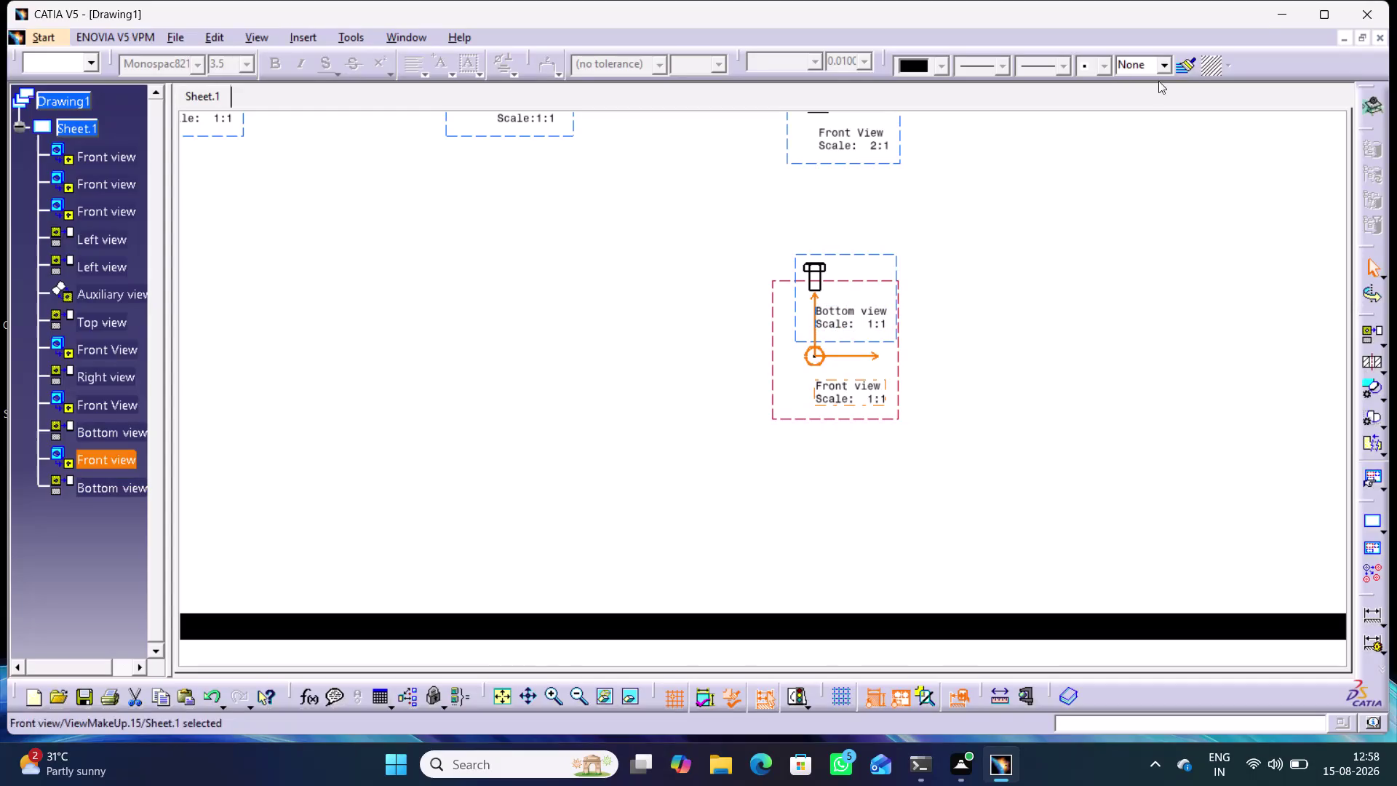
Drag the new front view left into the blank area below the existing views.
drag(882, 253, 879, 199)
click(962, 279)
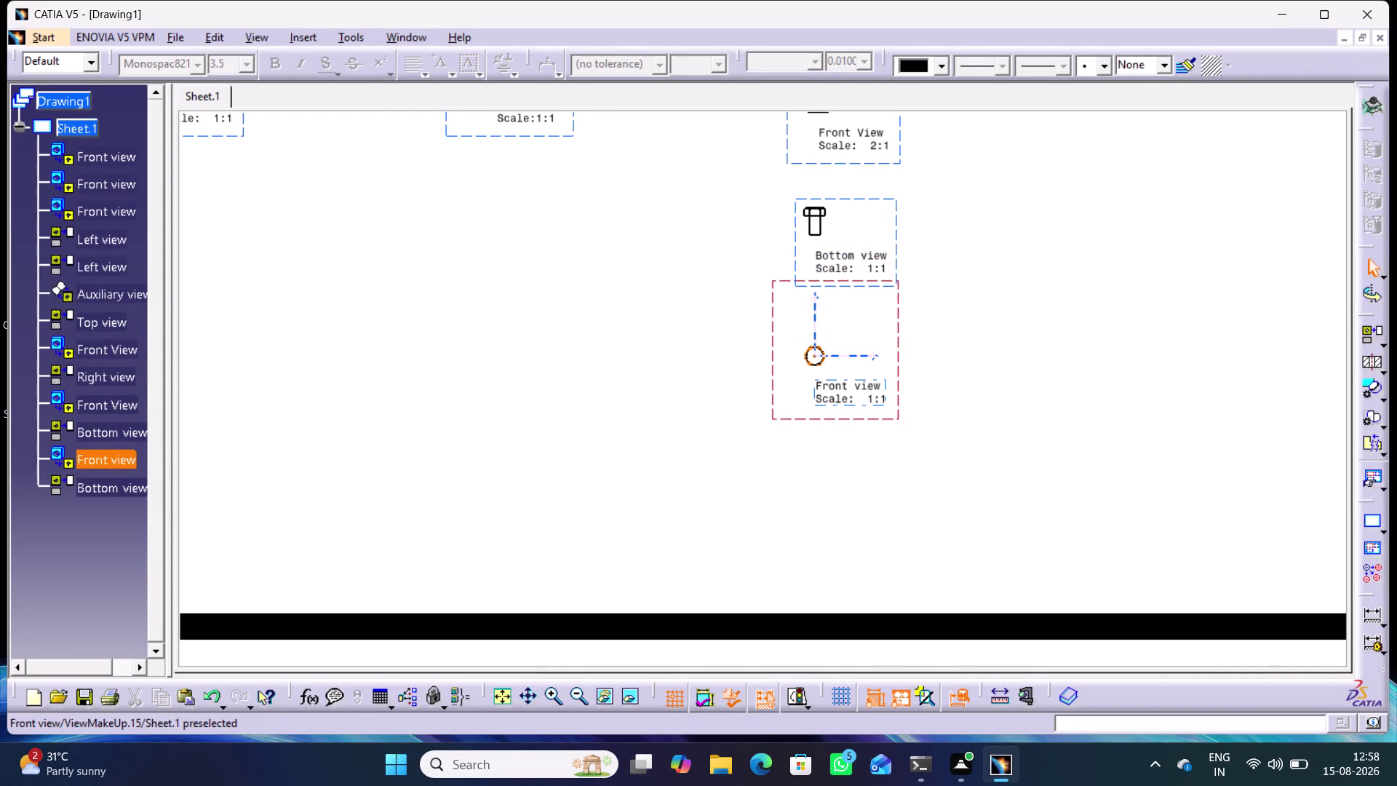
drag(881, 418, 632, 416)
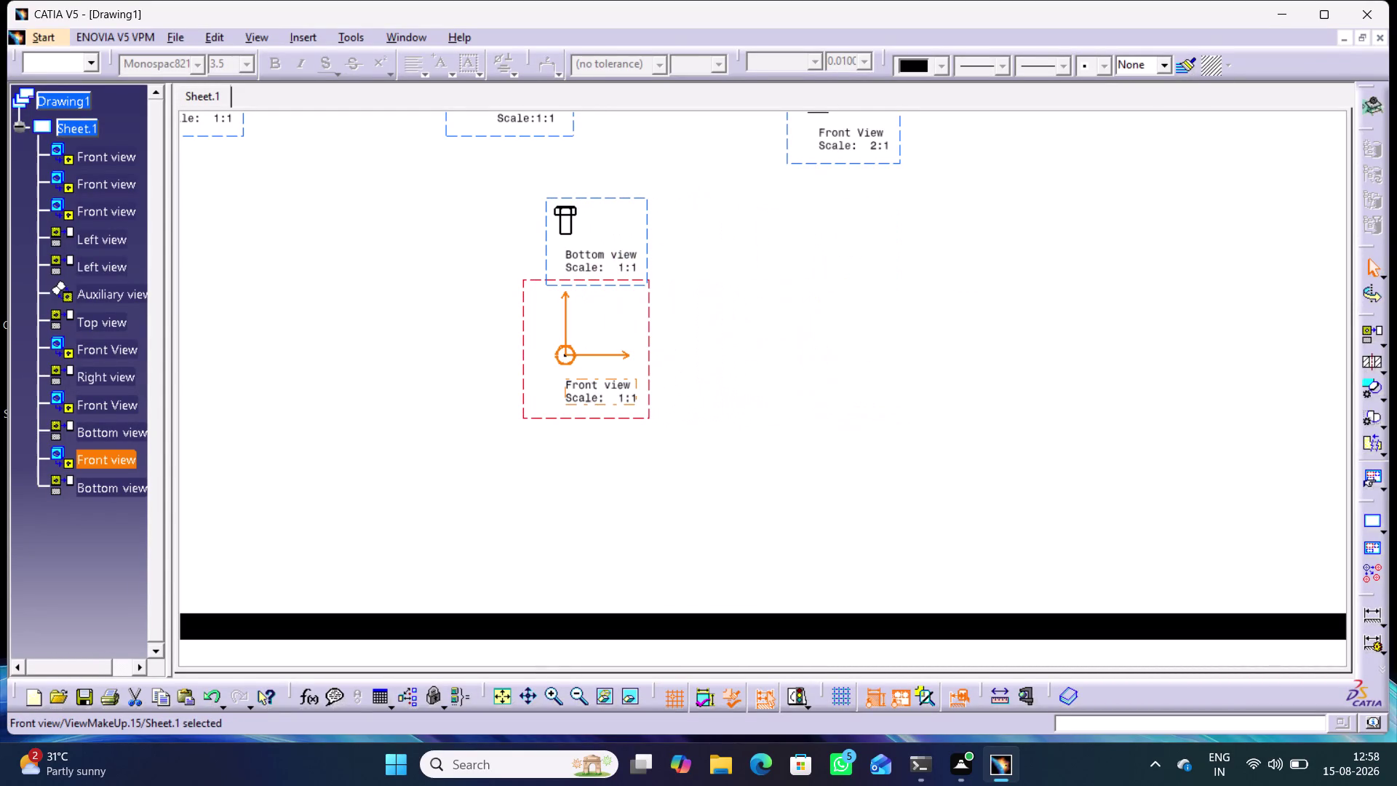
middle_drag(754, 295, 819, 157)
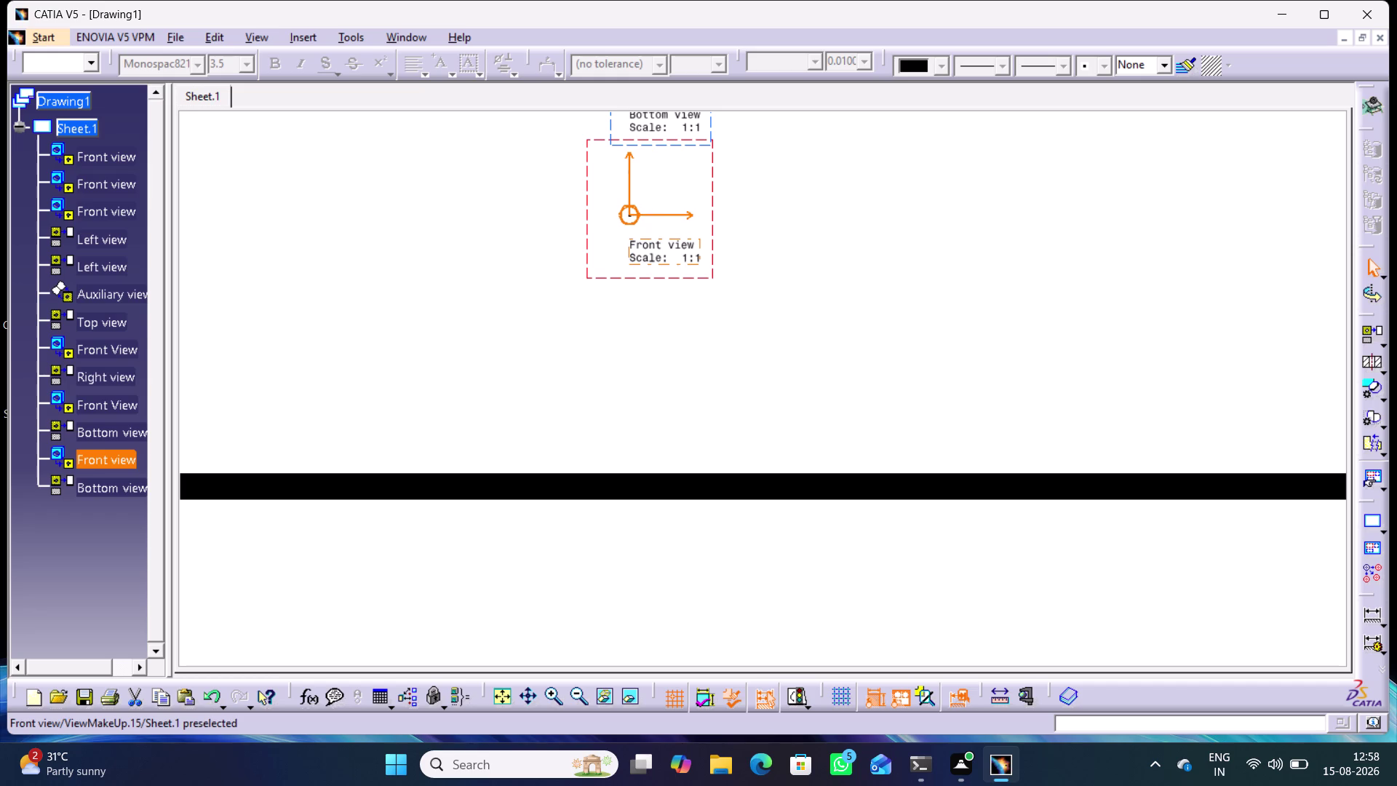
drag(682, 280, 435, 360)
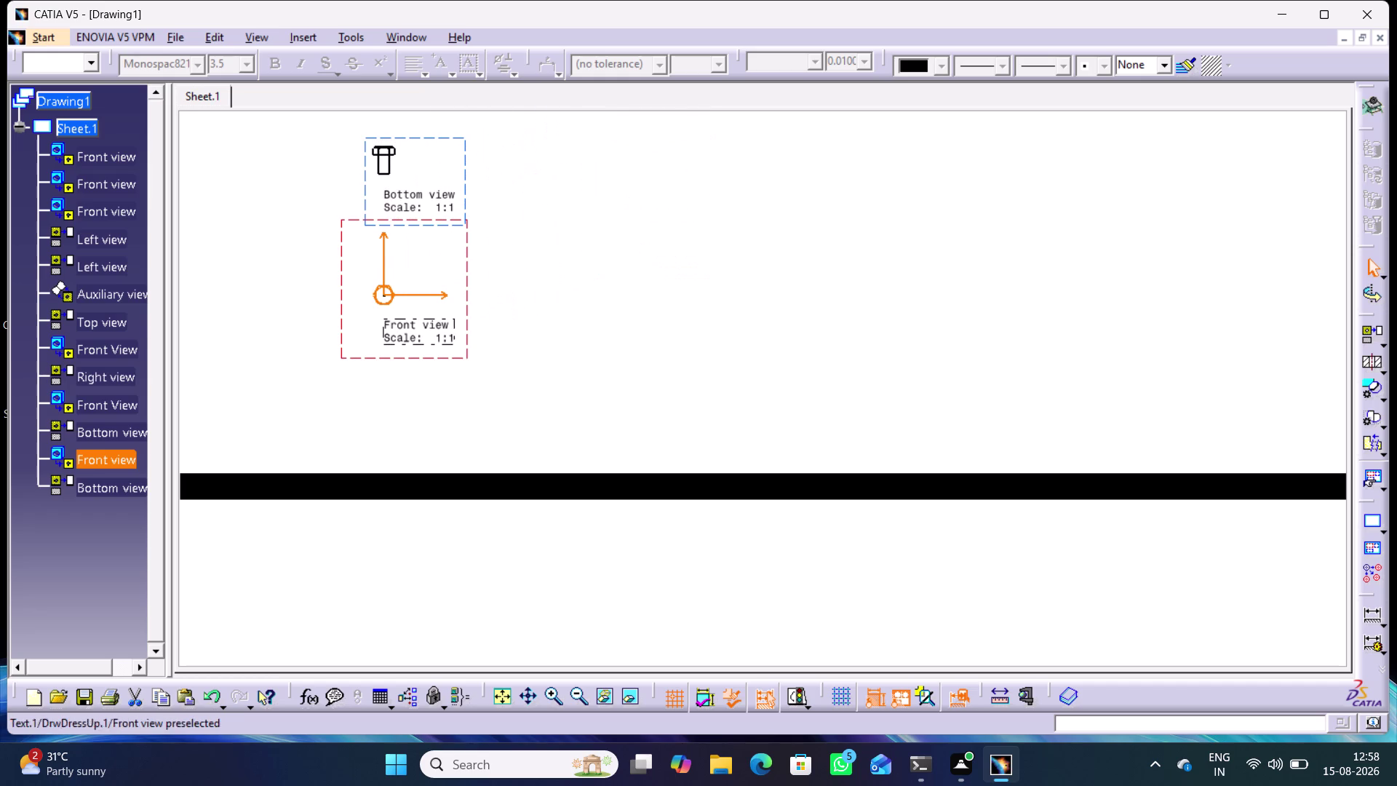
Position the linked bottom view above the new front view.
drag(461, 140, 461, 124)
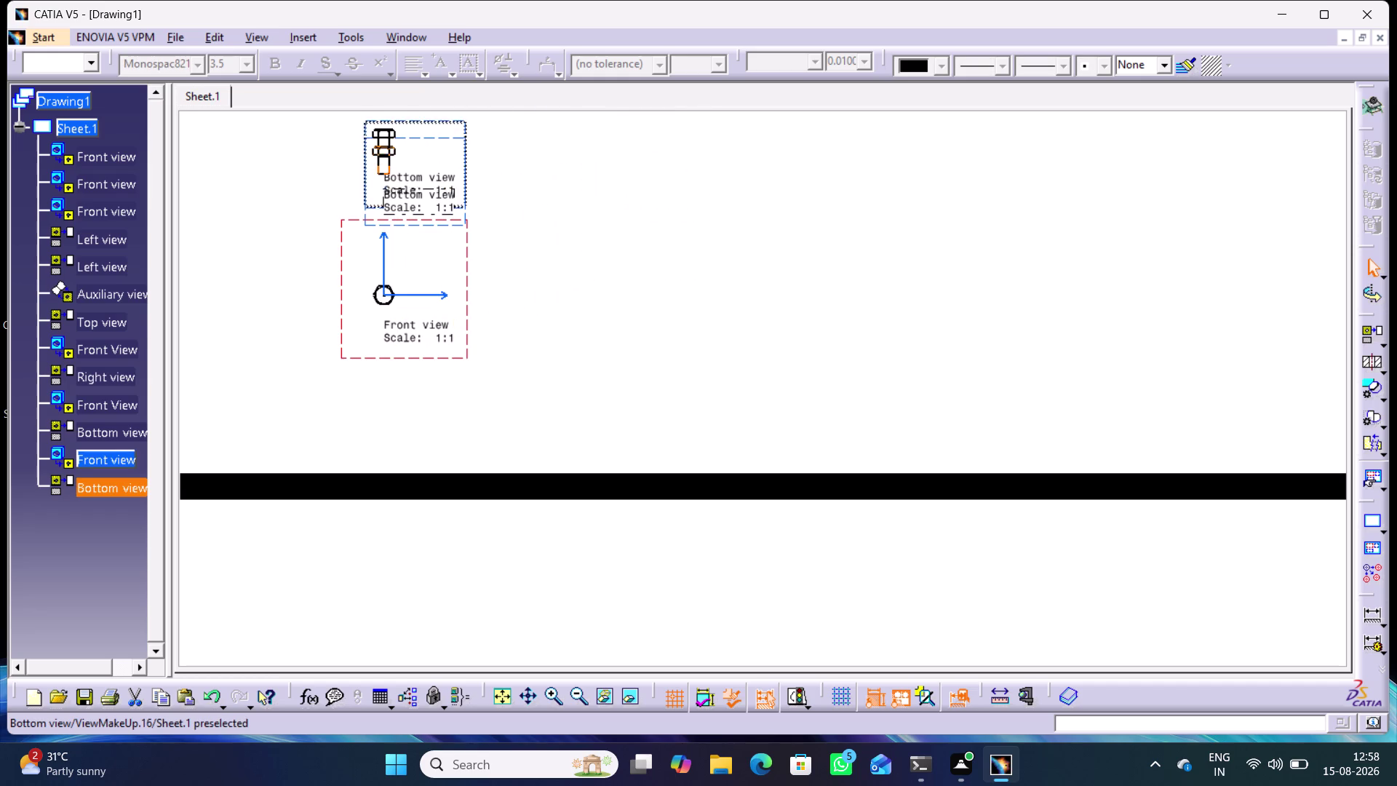
drag(461, 124, 467, 110)
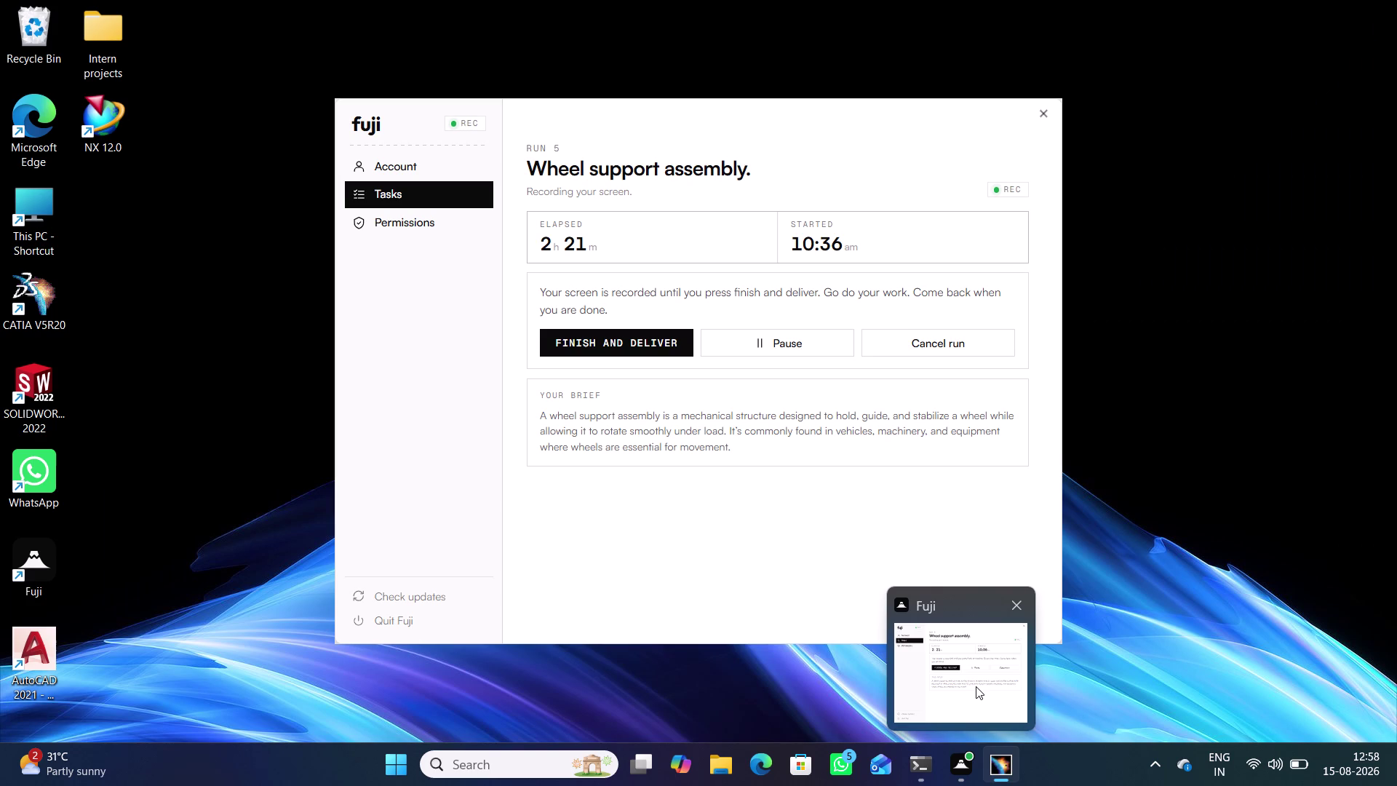
middle_drag(502, 302, 503, 354)
middle_drag(513, 335, 523, 375)
right_click(513, 335)
click(573, 325)
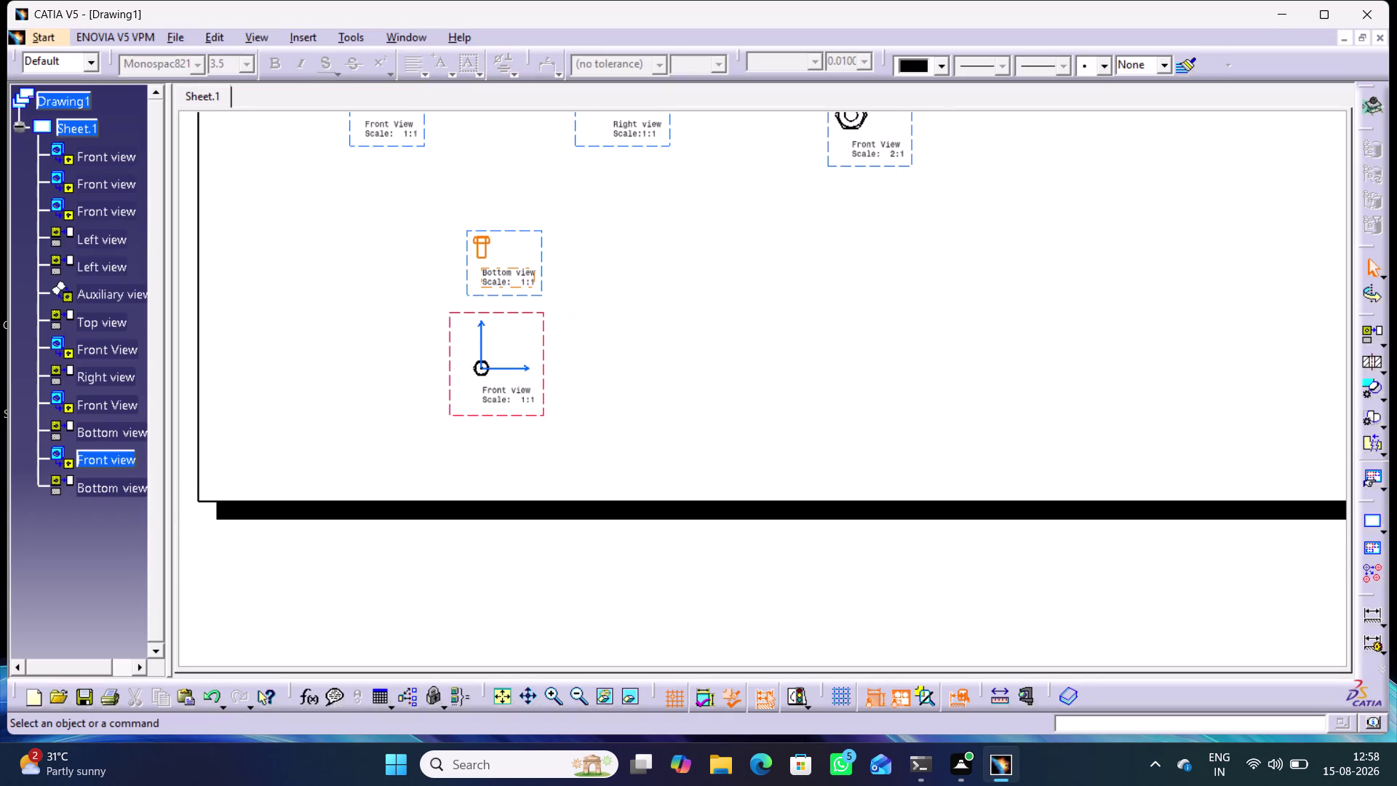
Align the new front and bottom view pair under the first front view.
middle_drag(683, 273, 537, 363)
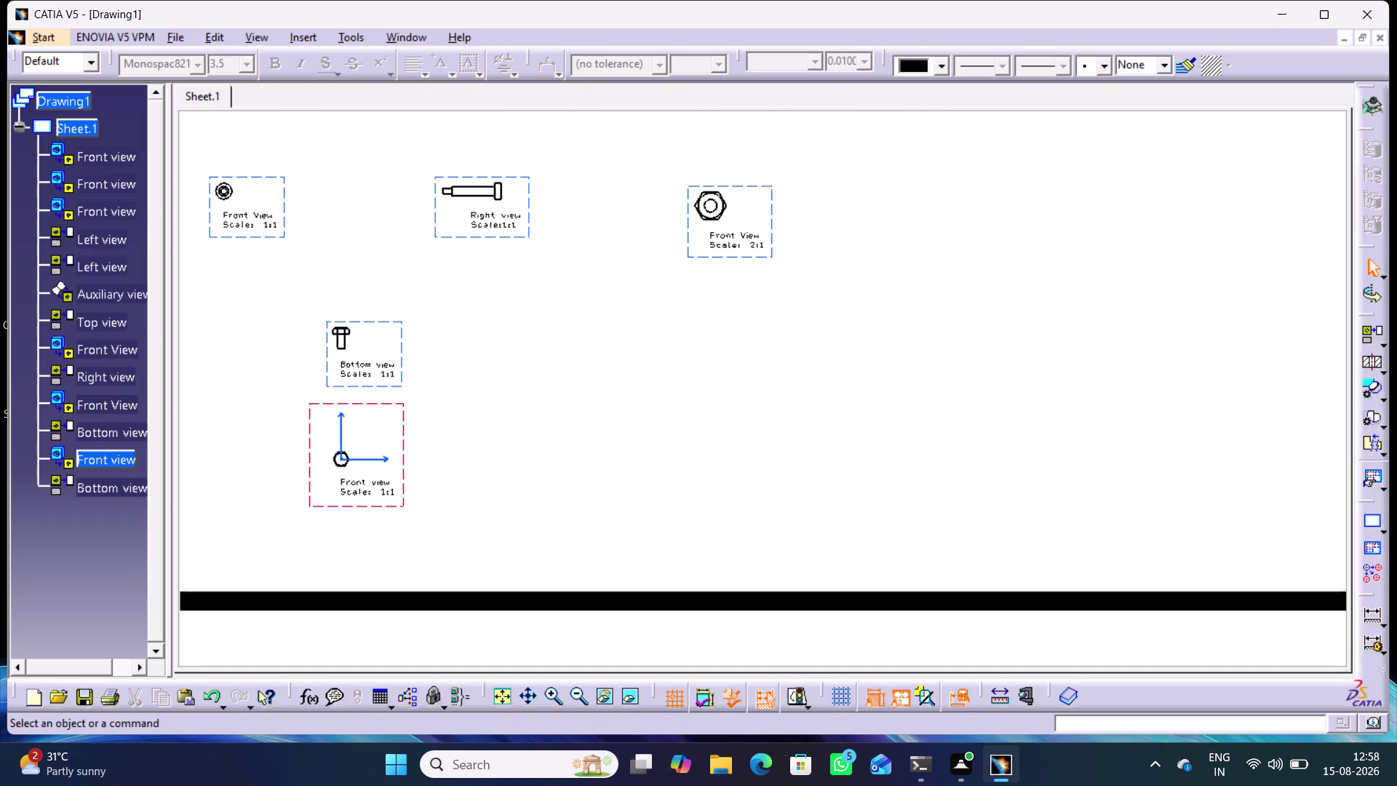
middle_drag(537, 363, 541, 364)
right_click(541, 364)
middle_drag(534, 380, 788, 352)
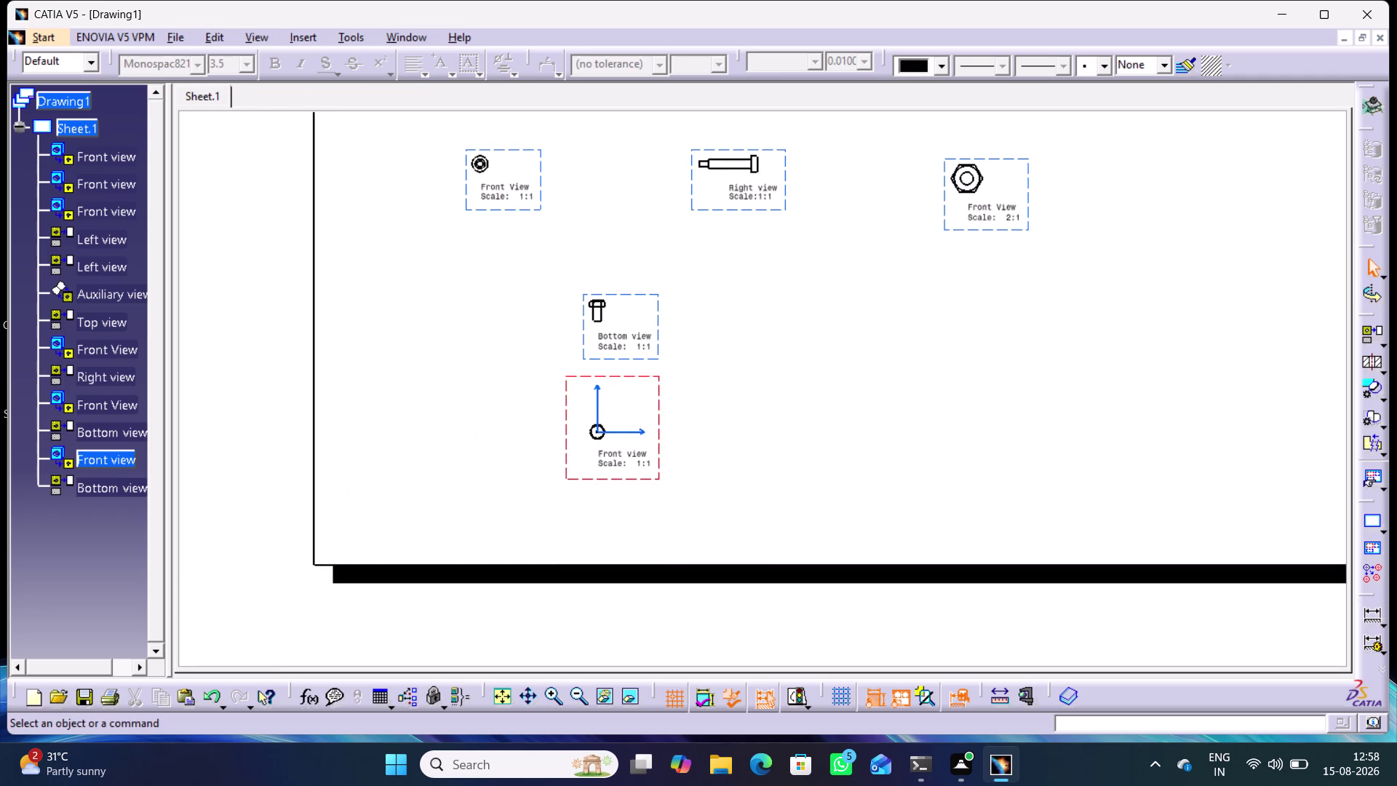
drag(662, 381, 546, 385)
click(855, 342)
Zoom out and center the whole drawing sheet to review the layout.
middle_drag(854, 341, 855, 349)
right_click(855, 340)
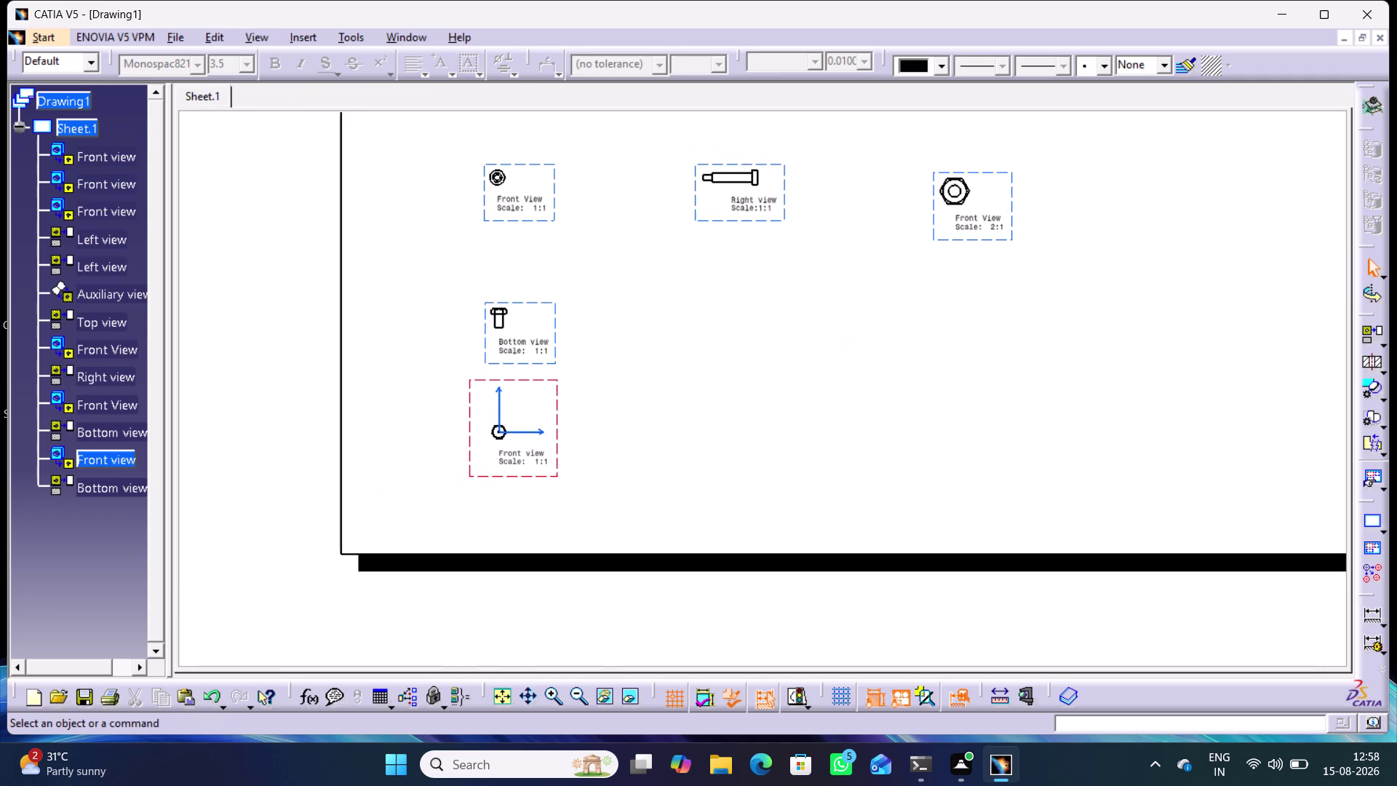
middle_drag(851, 345, 849, 331)
middle_drag(864, 301, 633, 460)
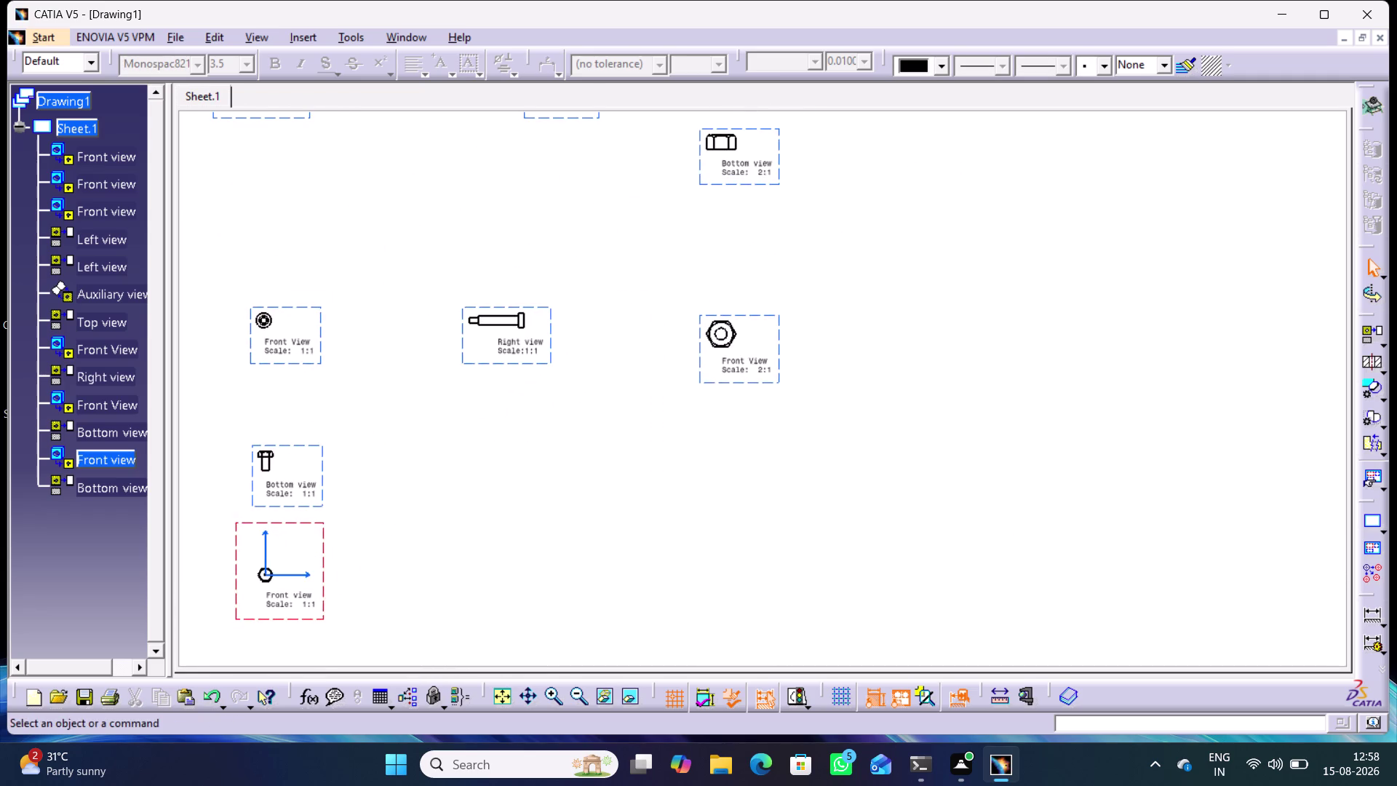
middle_drag(1019, 302, 978, 383)
right_click(980, 391)
middle_drag(879, 366, 938, 459)
right_click(878, 367)
middle_drag(969, 436, 820, 470)
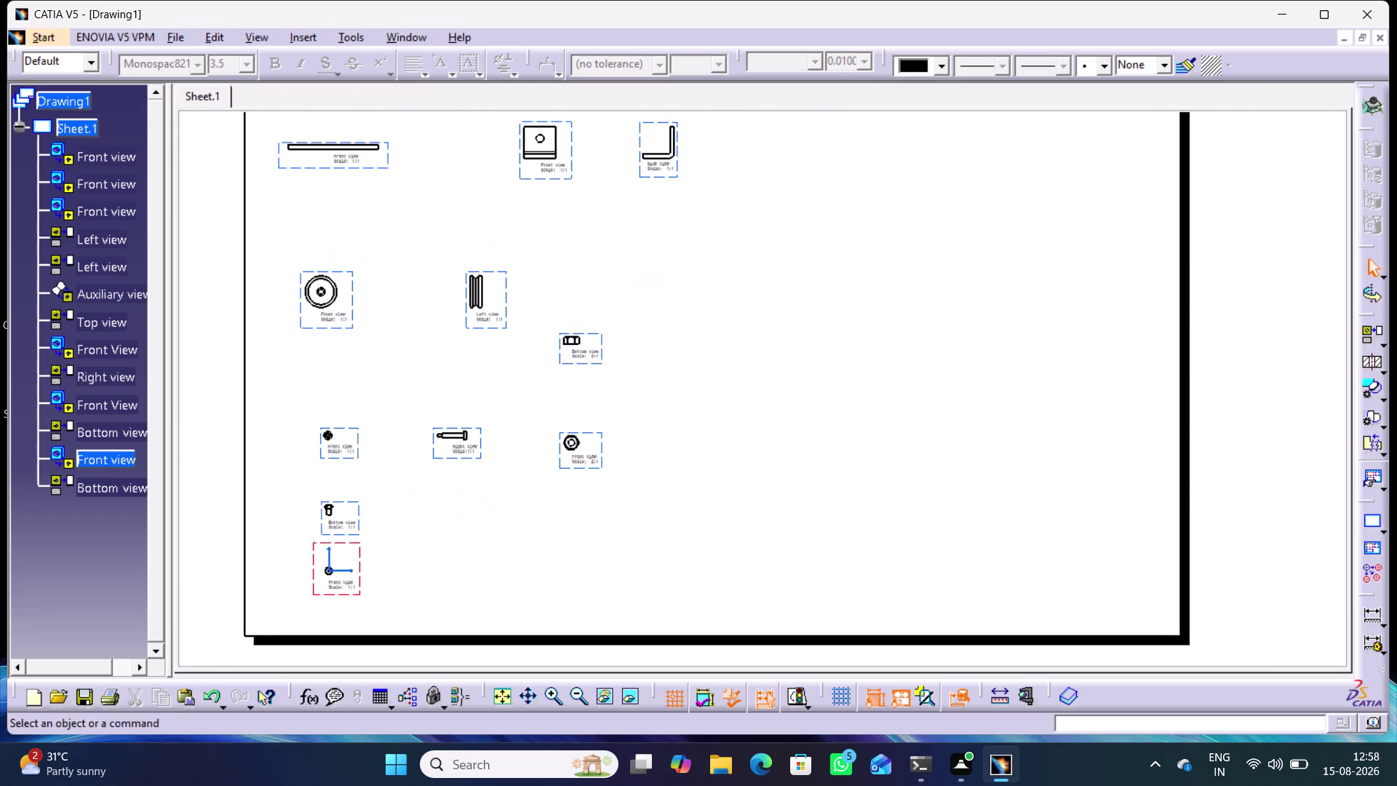
Start a new Front View and bring up the Window menu of part windows.
click(1387, 340)
click(1226, 355)
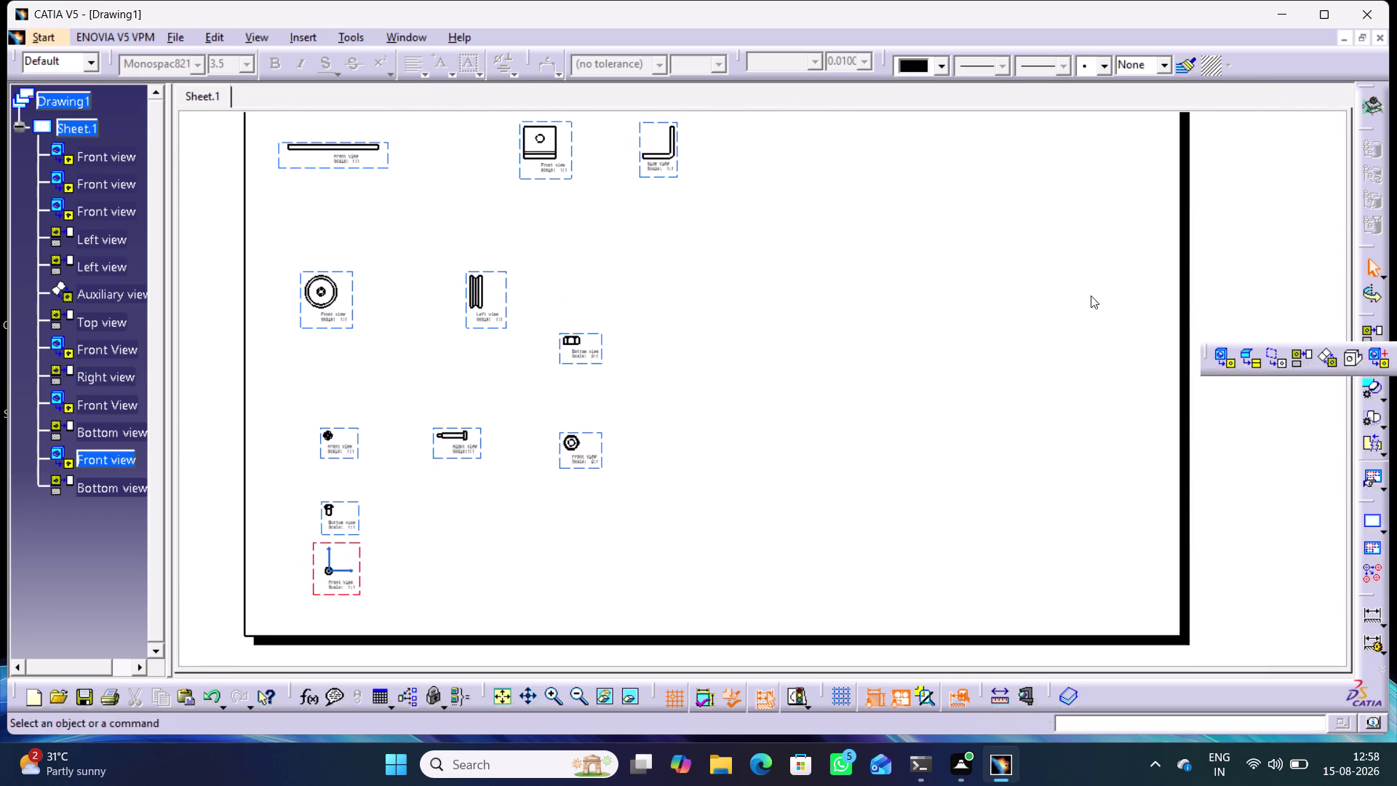
click(398, 33)
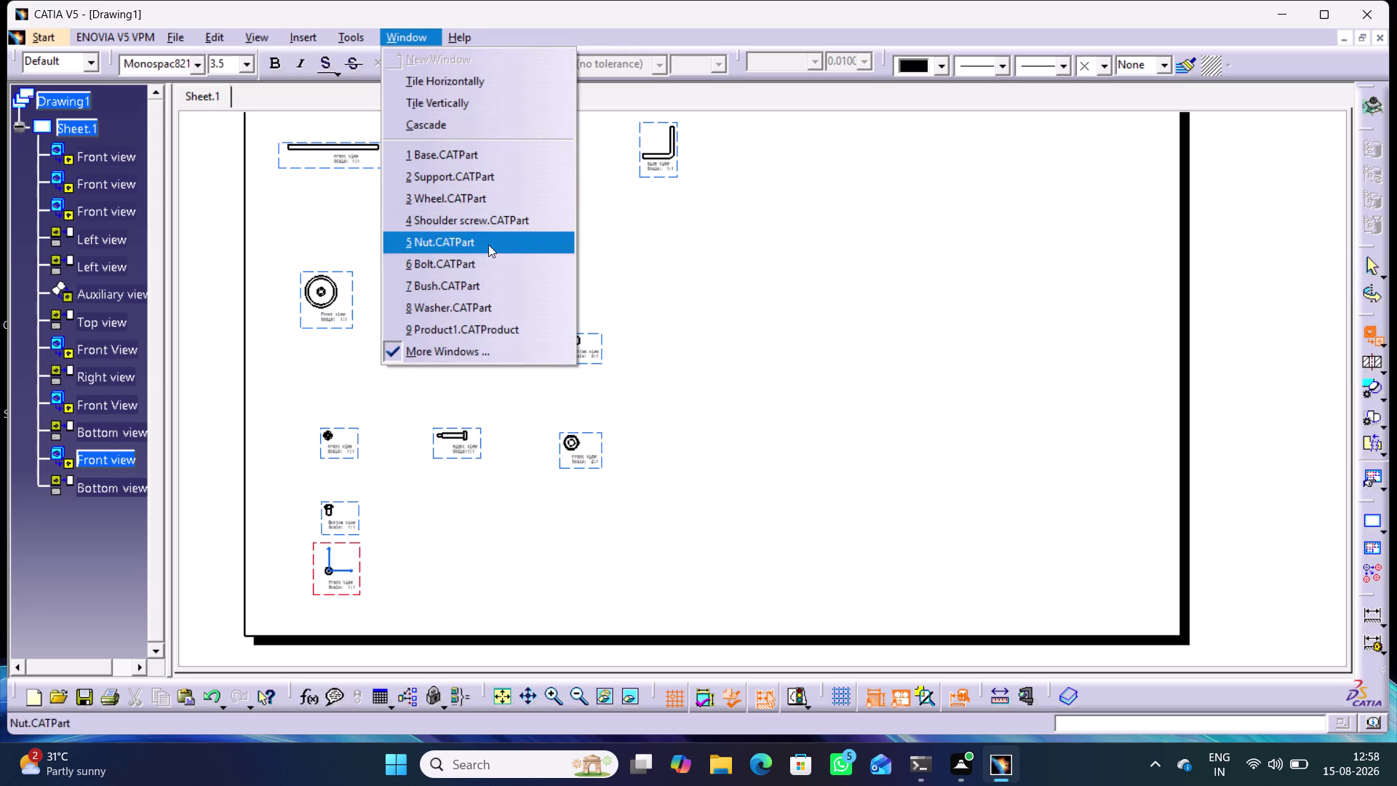
Create the Bush.CATPart front view from its face and generate it on the sheet.
click(438, 286)
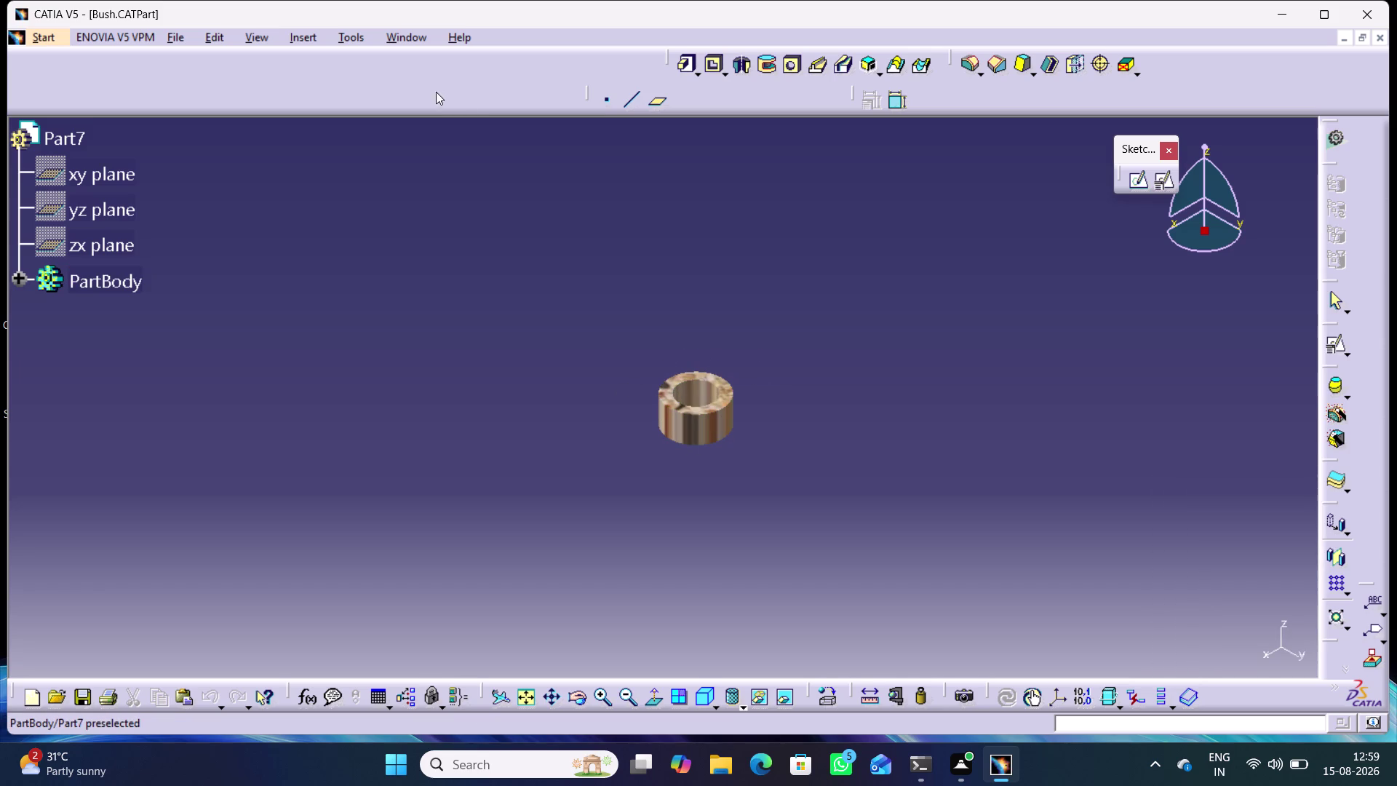
click(728, 388)
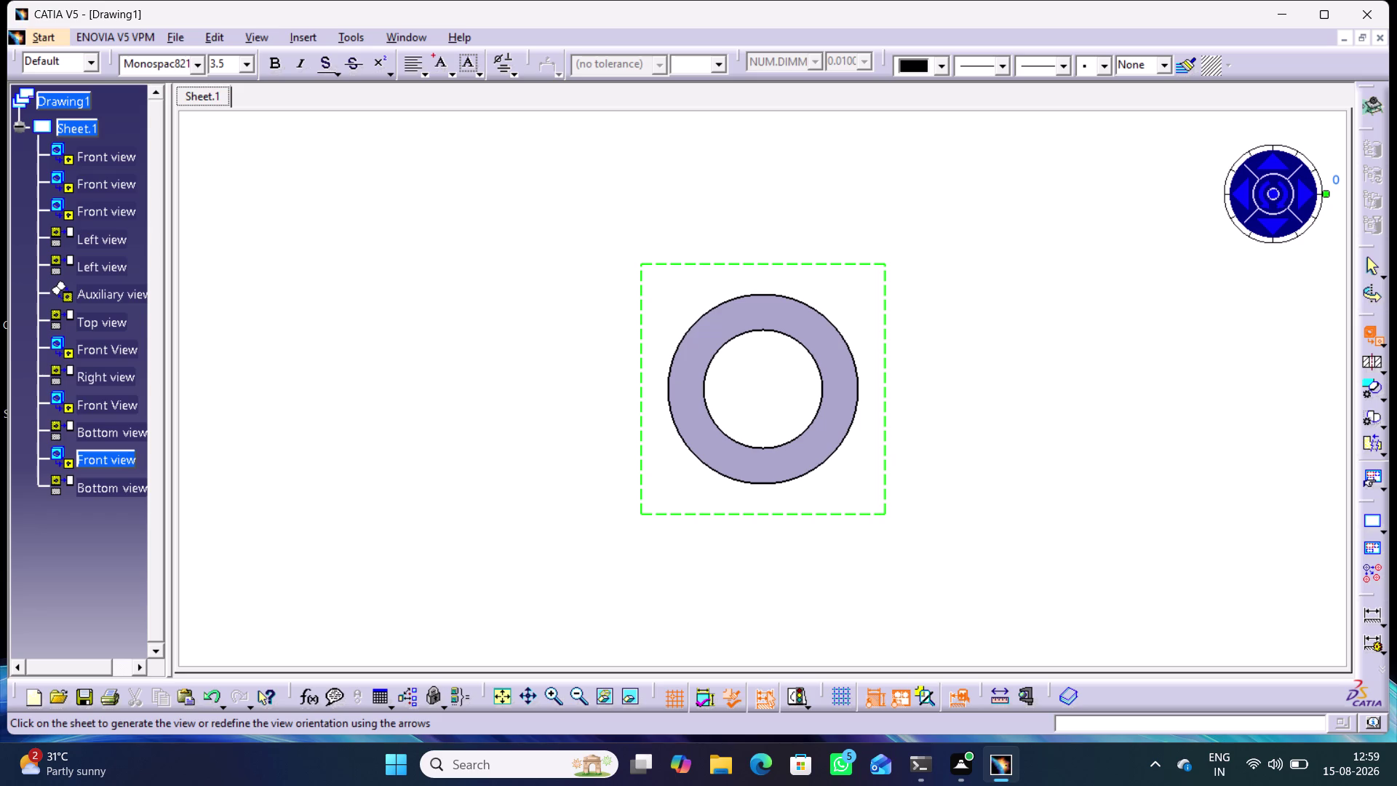
drag(1103, 403, 1102, 443)
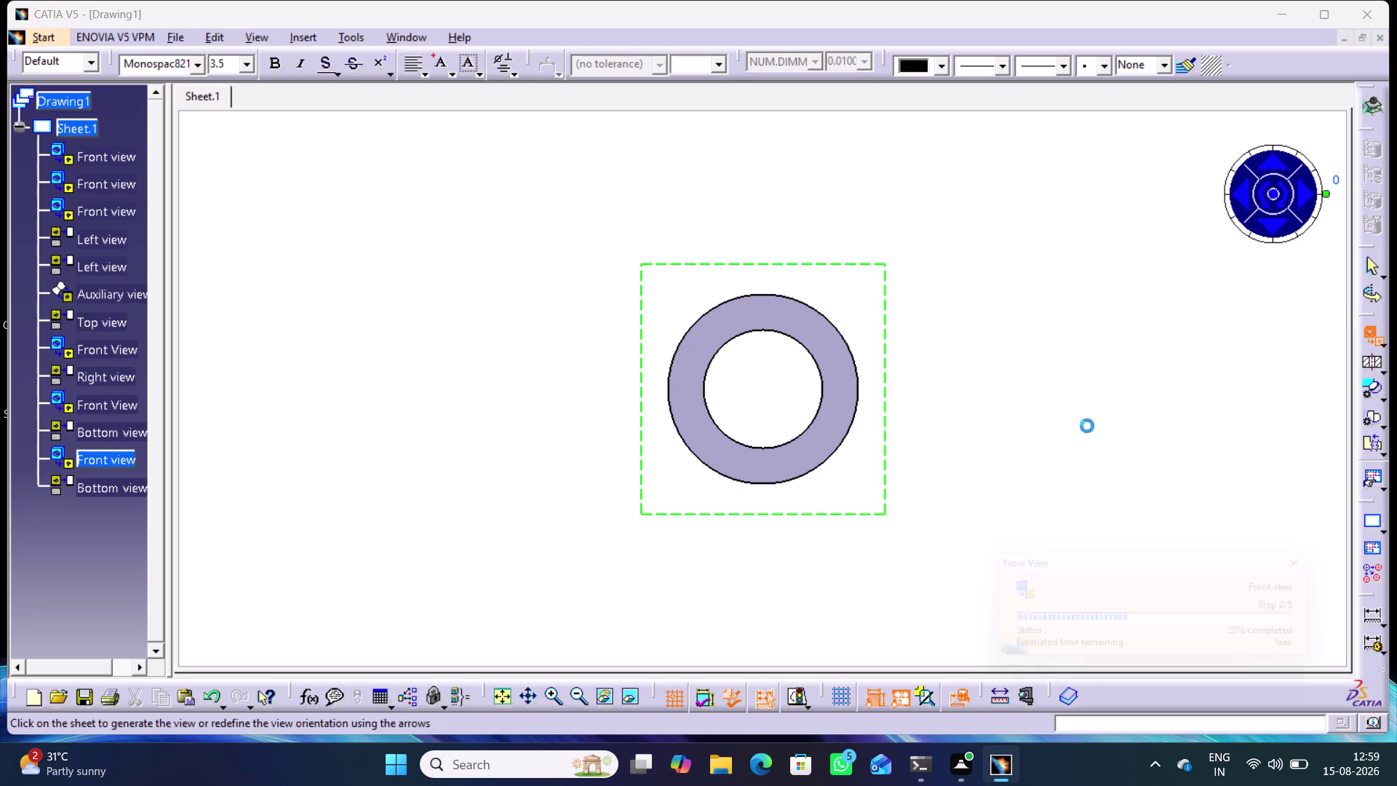
Add a projected top view of the Bush from its front view.
middle_drag(1063, 446, 1146, 593)
right_click(1062, 446)
middle_drag(1081, 454, 1129, 529)
right_click(1081, 455)
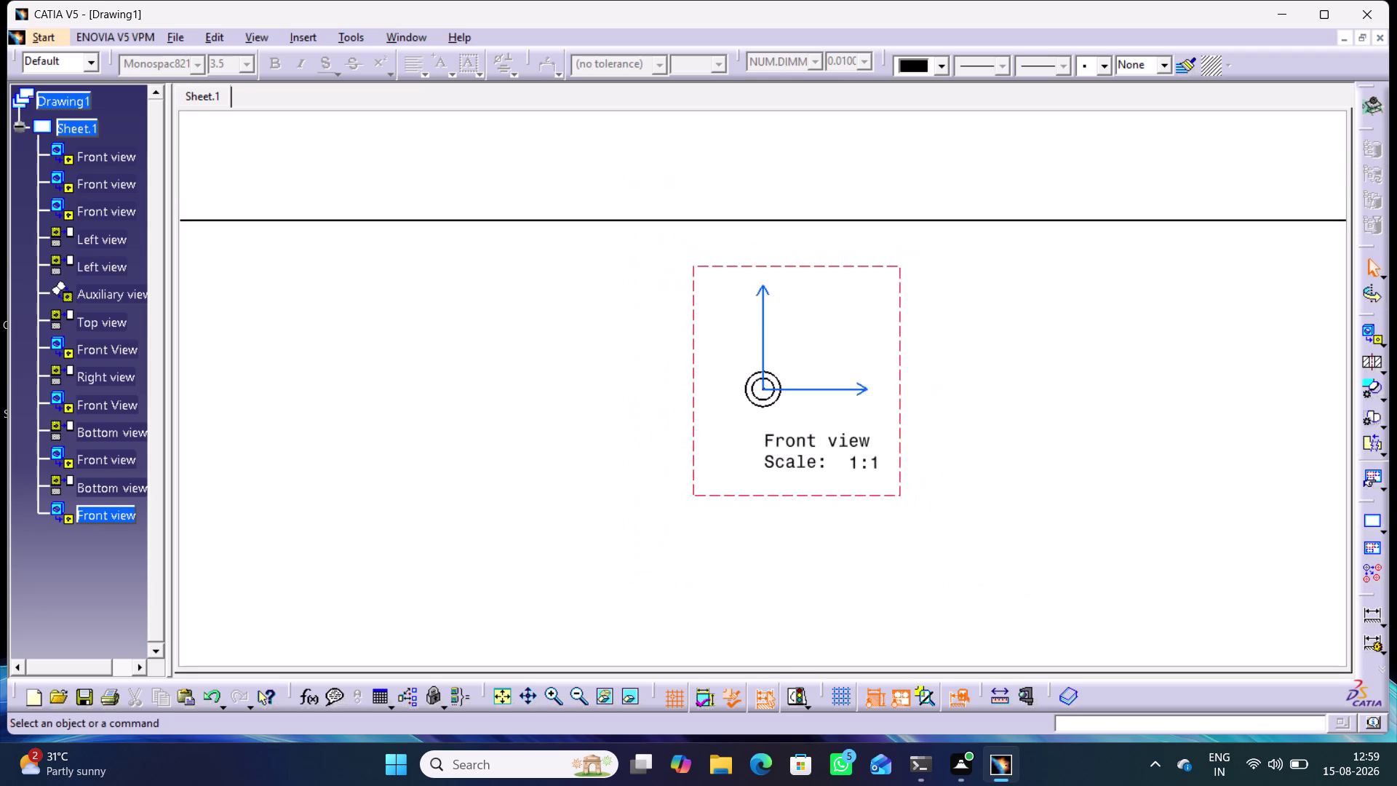
middle_drag(1055, 468, 1070, 469)
right_click(1037, 431)
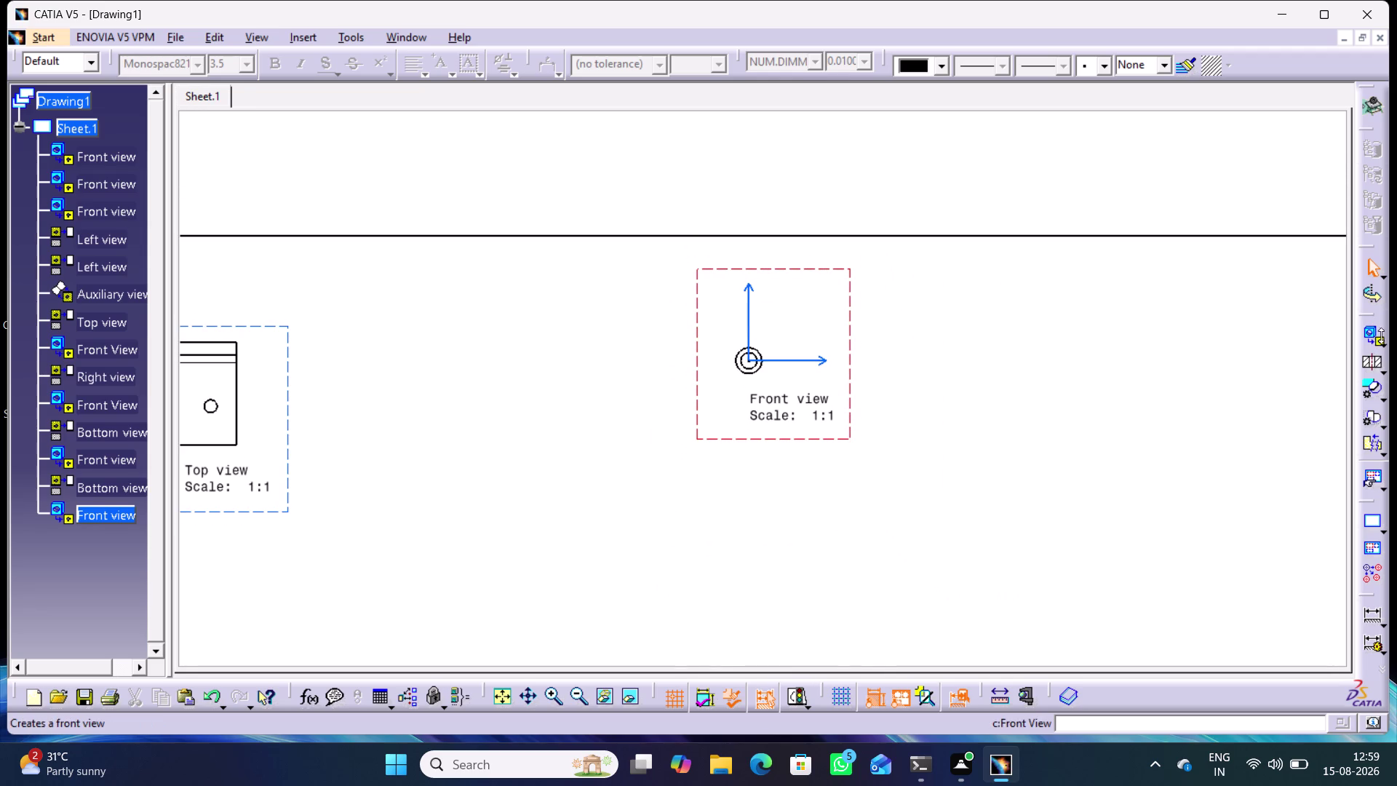
click(1387, 339)
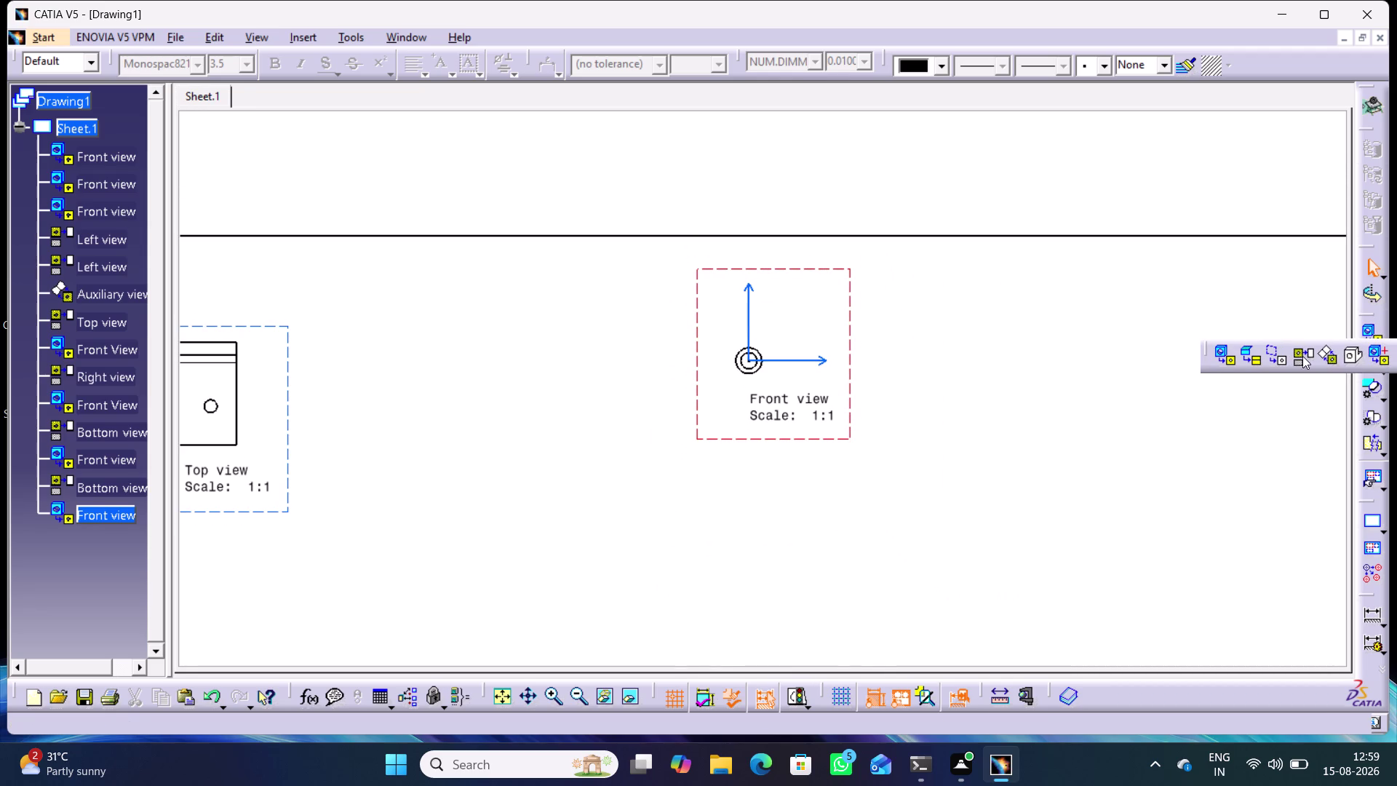
click(1302, 357)
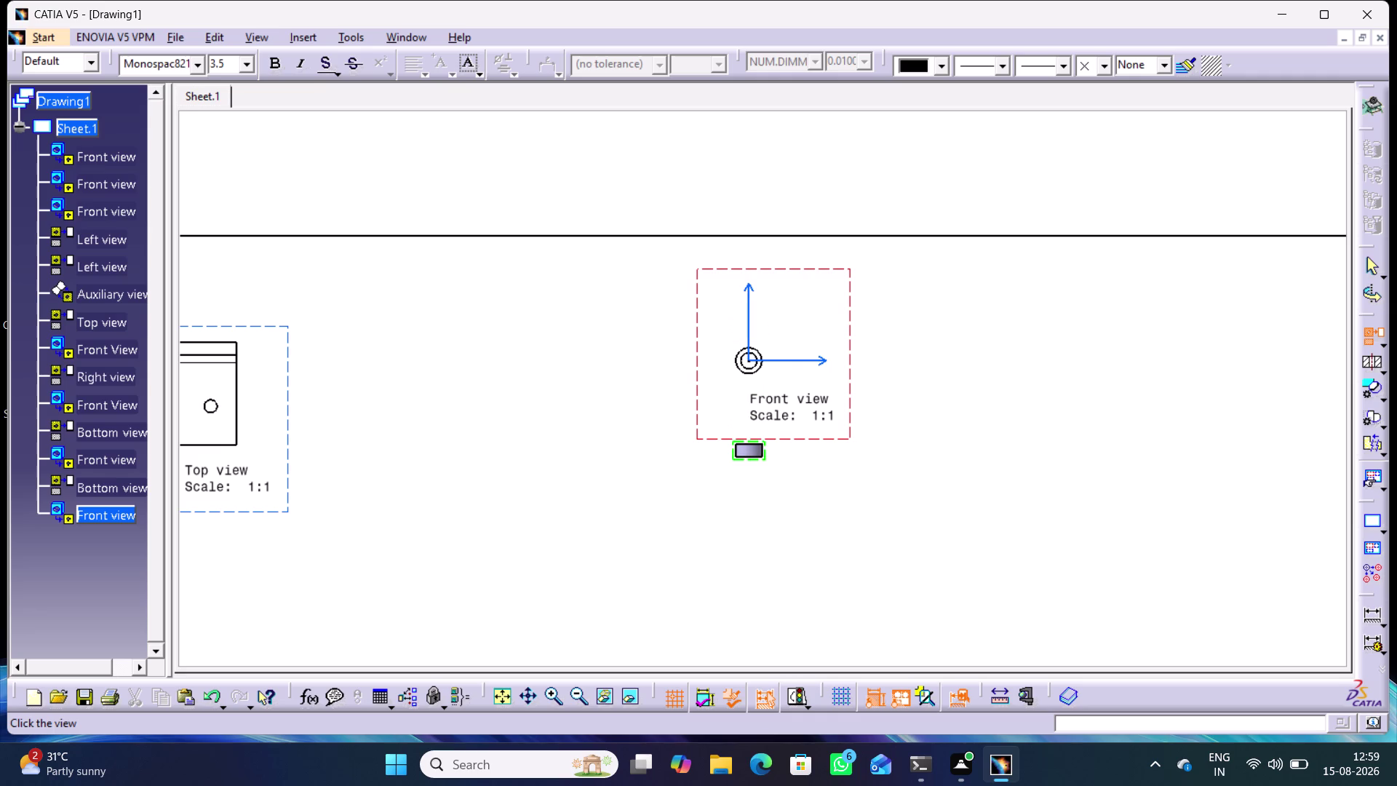
click(748, 450)
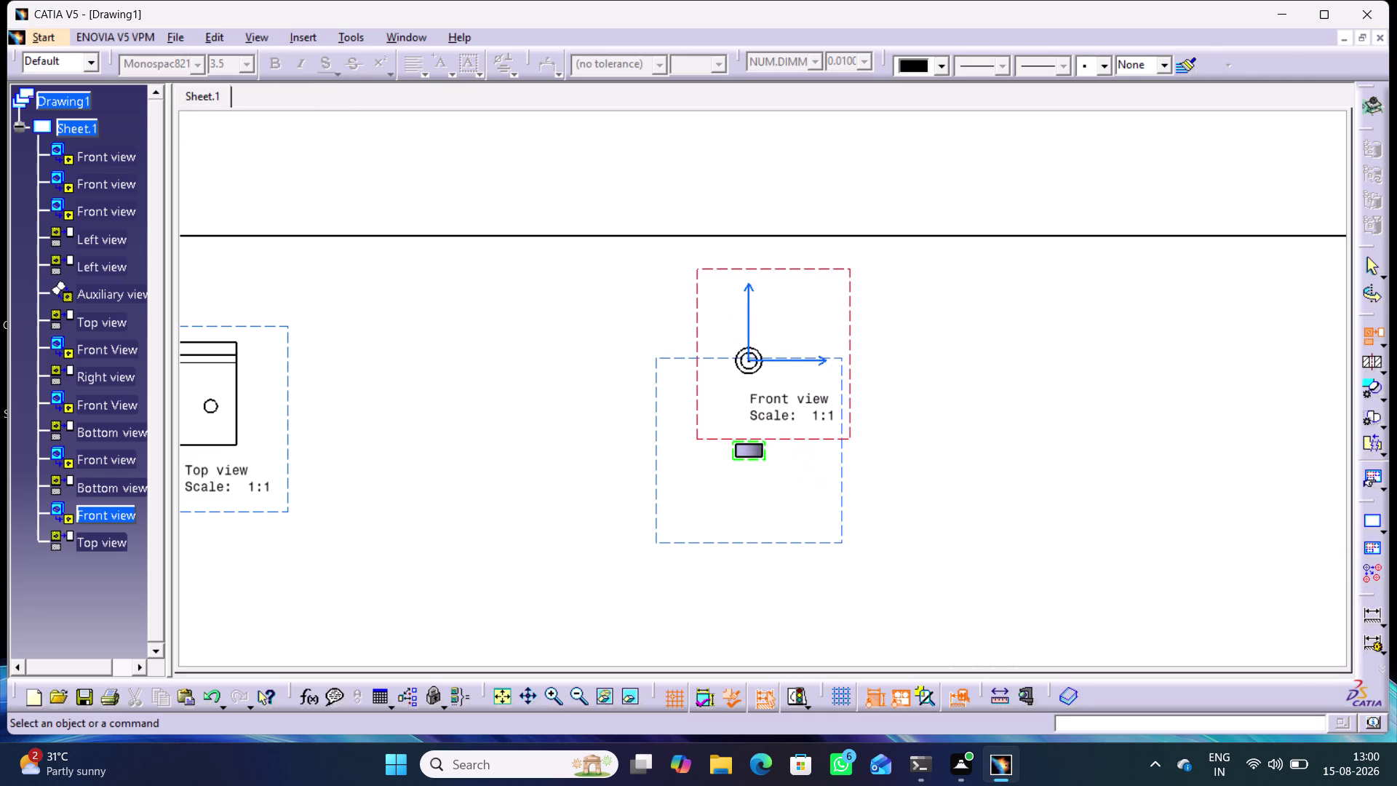
click(910, 465)
Move the Bush front and top views down the sheet.
drag(849, 464, 839, 266)
drag(831, 439, 829, 459)
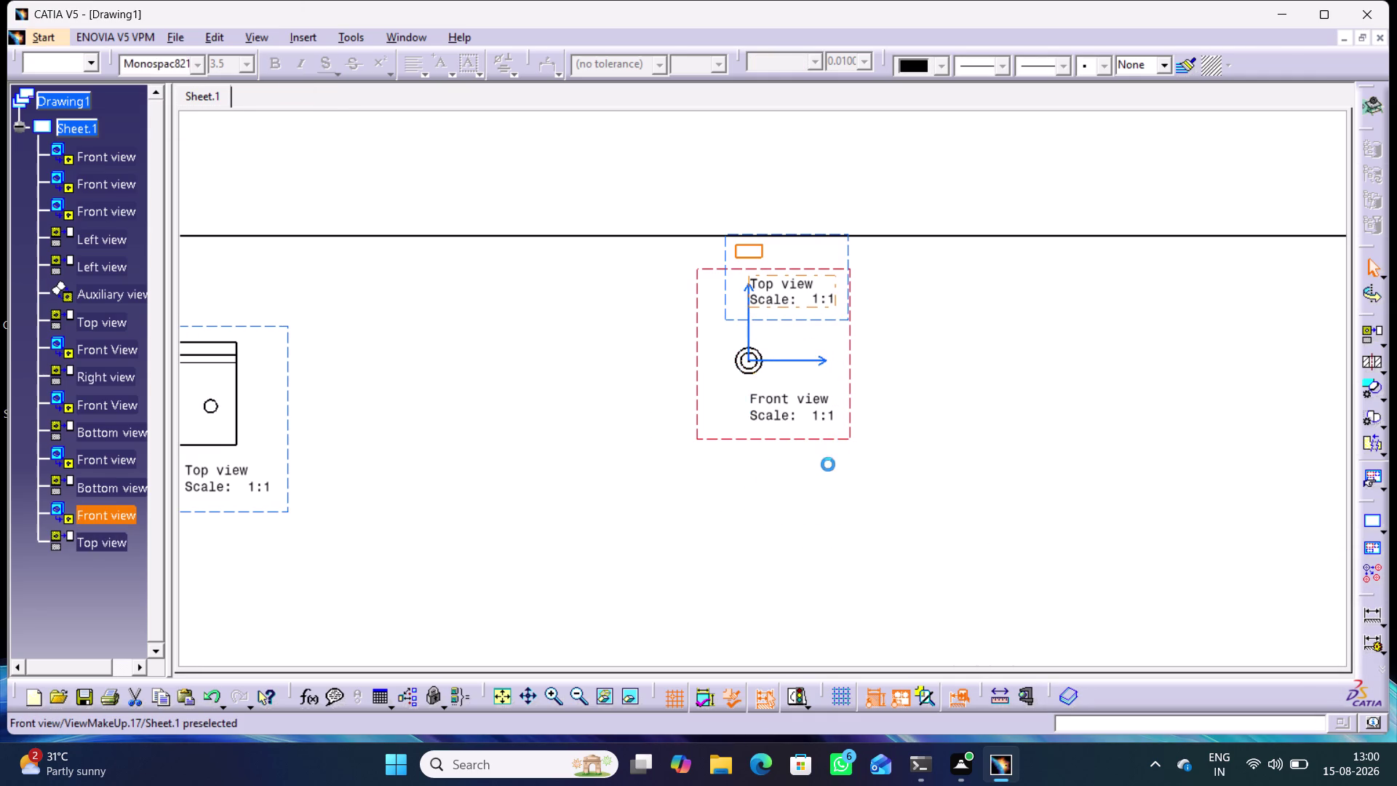
drag(830, 458, 779, 708)
drag(798, 525, 812, 600)
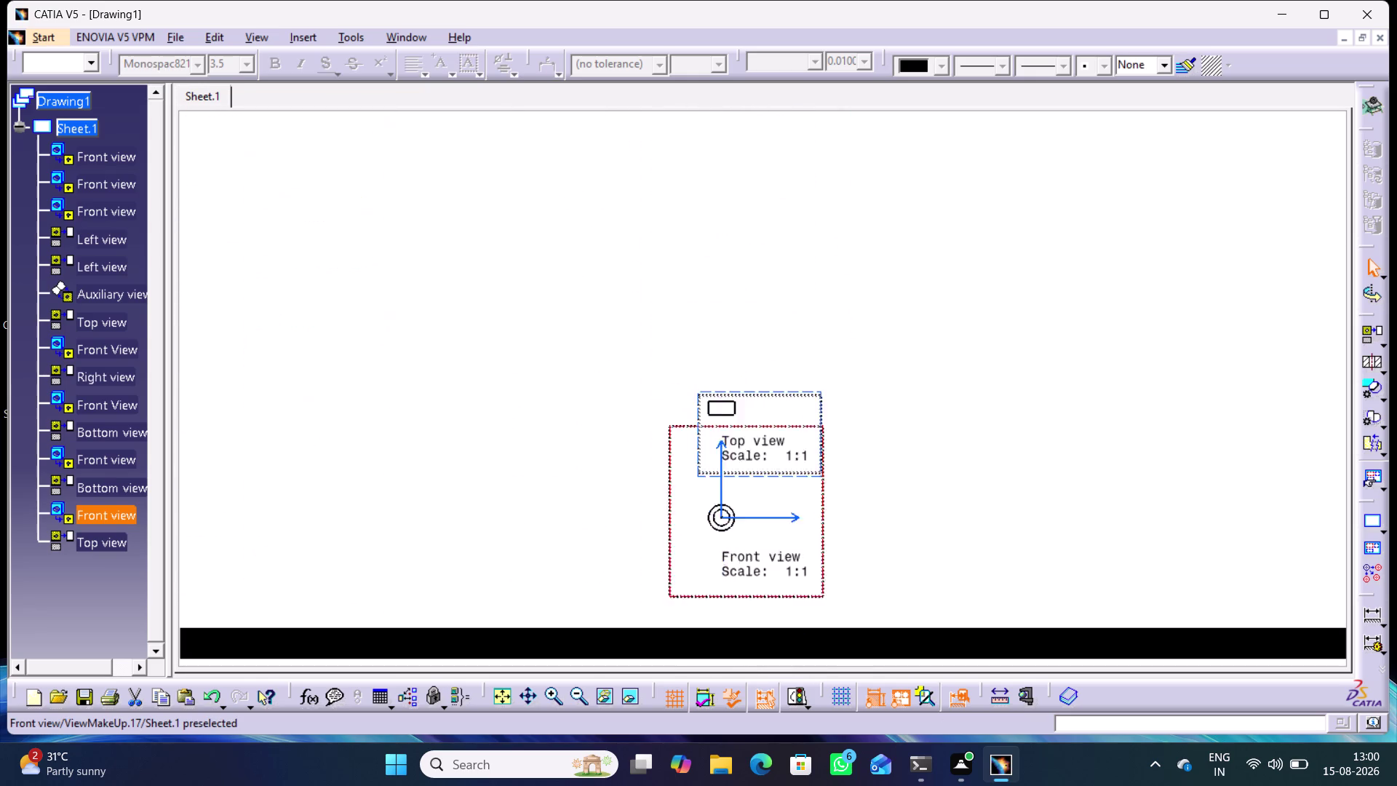
drag(812, 600, 551, 489)
middle_drag(617, 470, 941, 507)
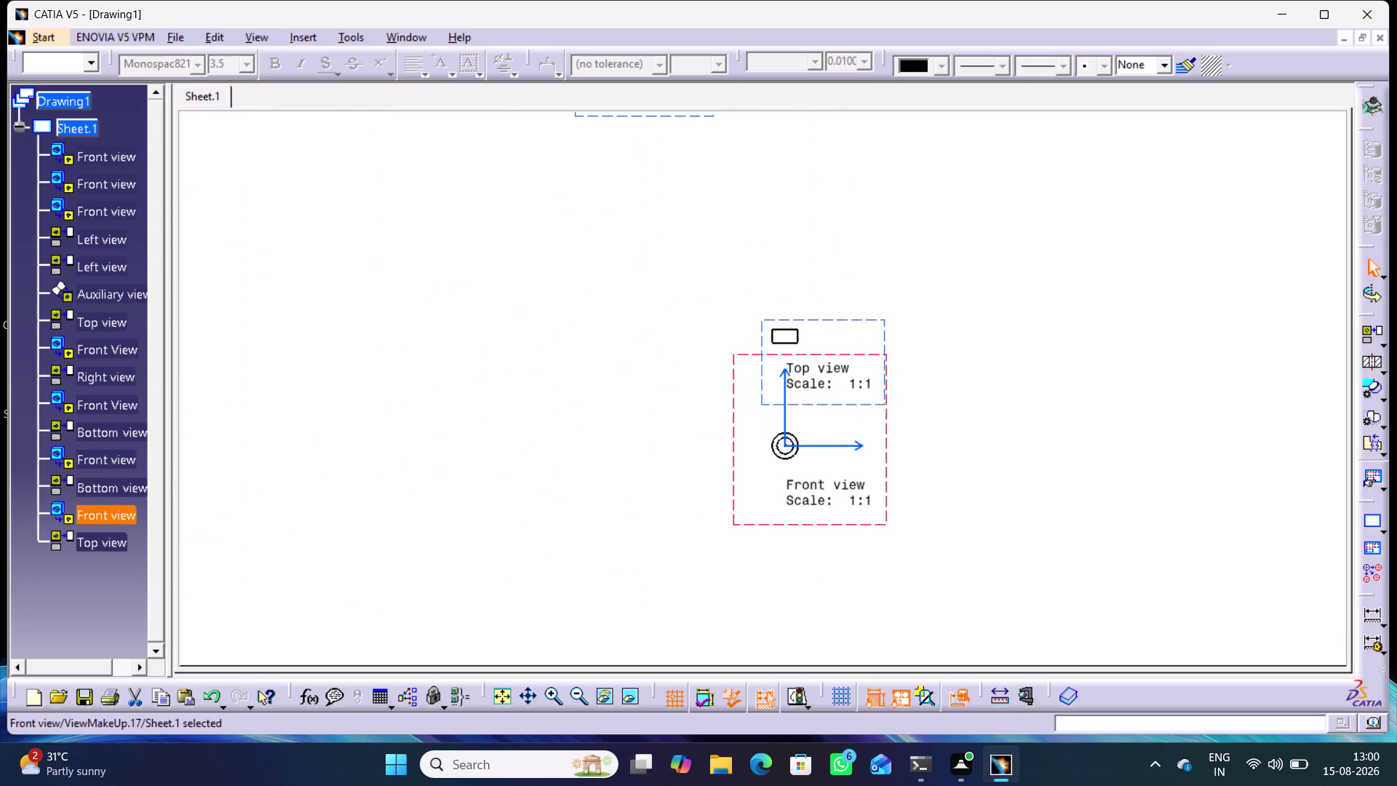
drag(846, 525, 582, 527)
middle_drag(600, 530, 619, 459)
right_click(601, 530)
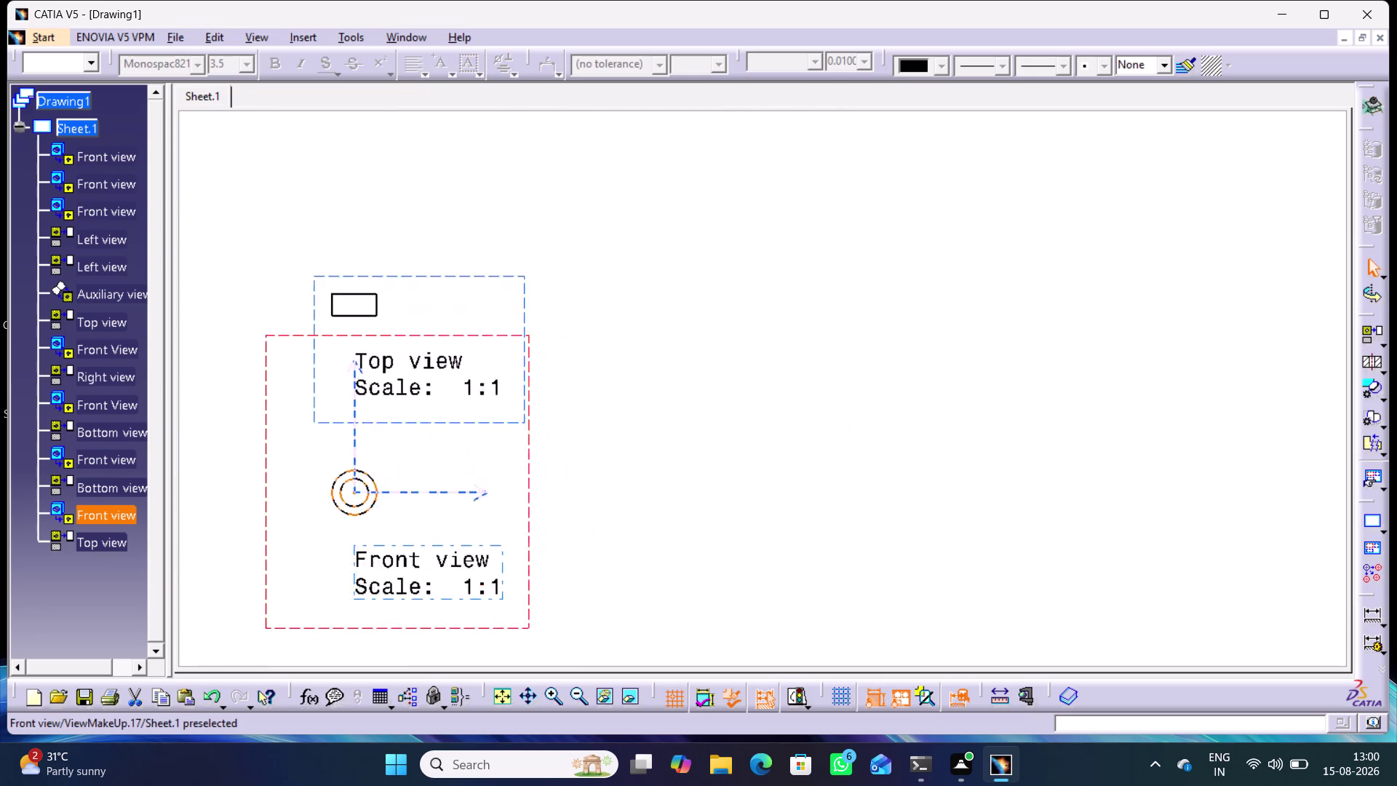
middle_drag(619, 459, 736, 682)
Set the Bush views beside the other parts' views, top view spaced above.
click(777, 420)
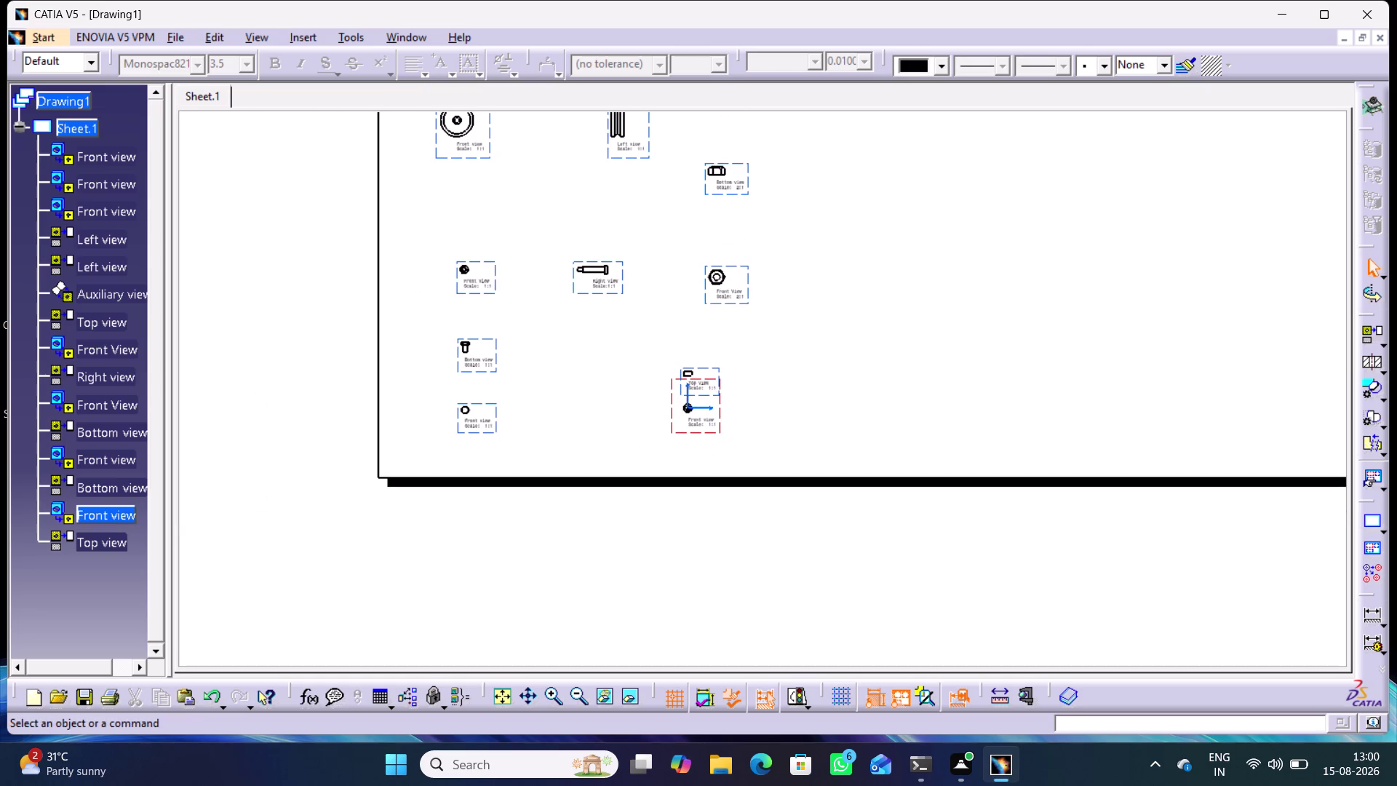
drag(721, 422, 639, 433)
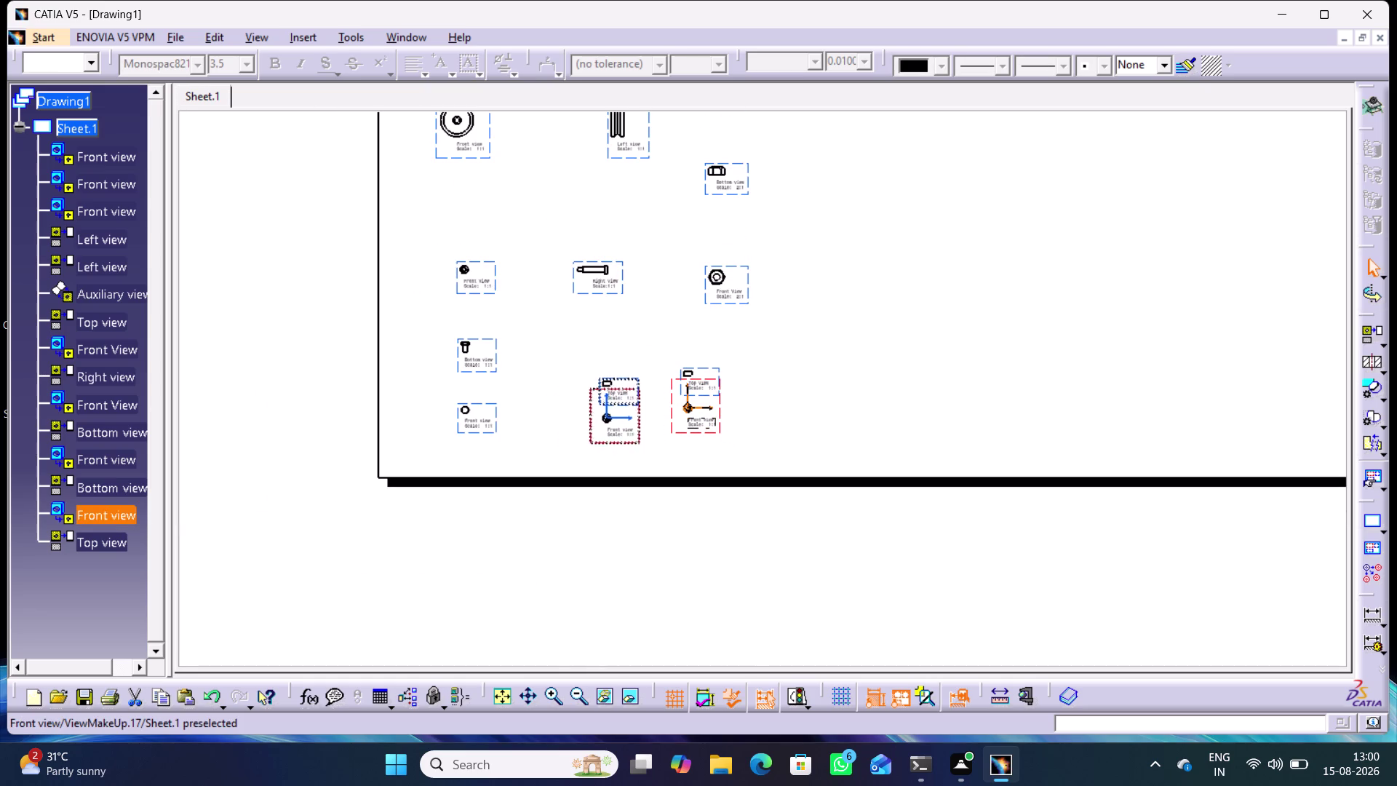
drag(639, 433, 638, 431)
click(750, 422)
drag(637, 376, 642, 351)
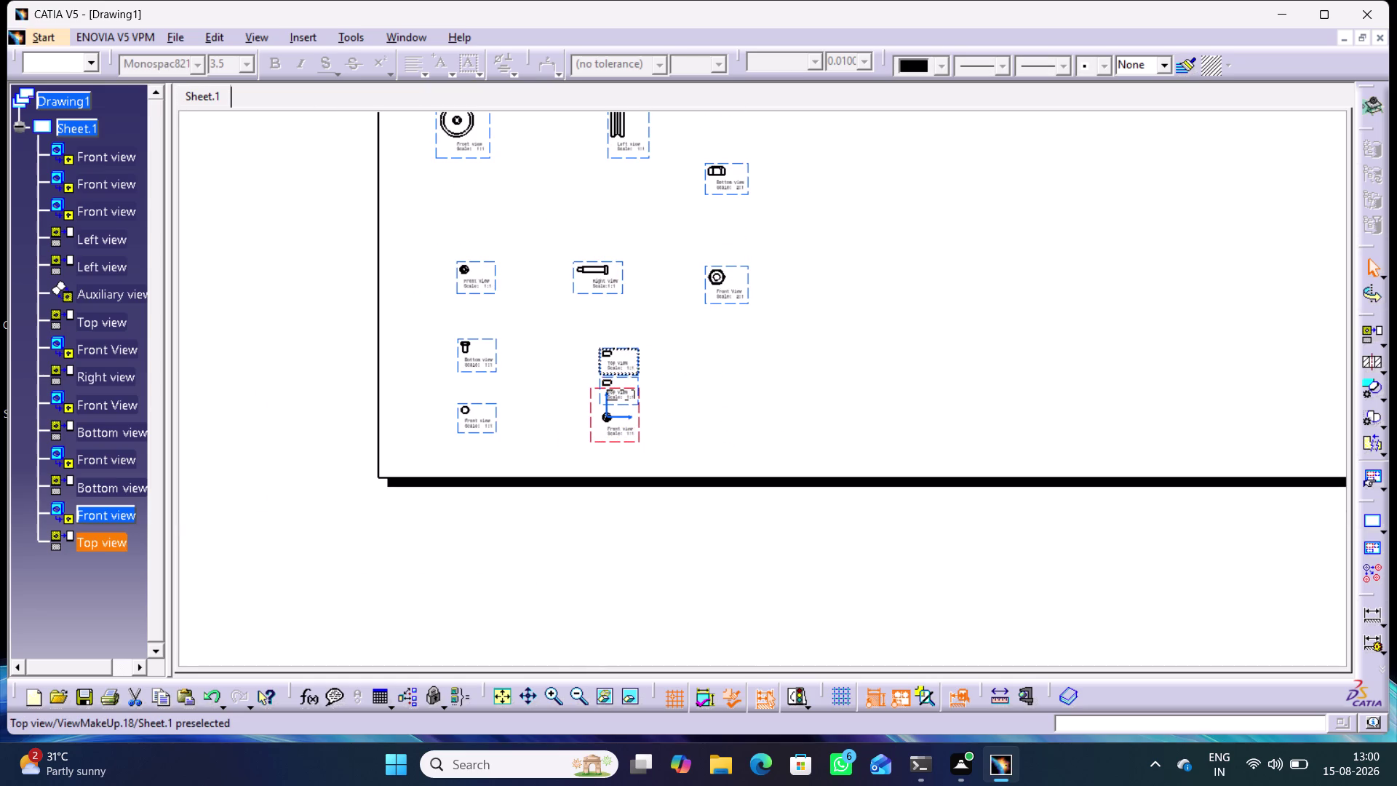
drag(642, 350, 643, 335)
click(720, 358)
click(790, 377)
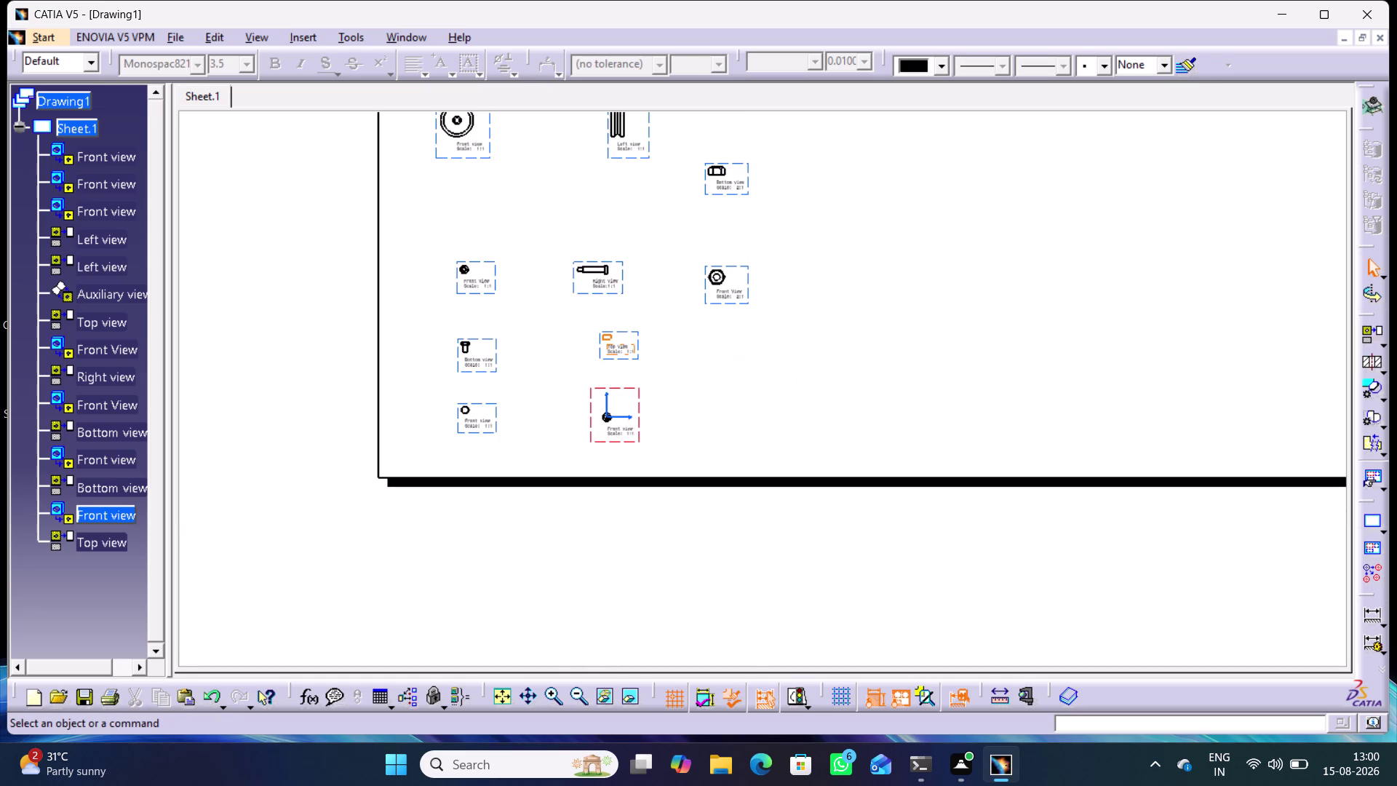
middle_drag(867, 313, 682, 445)
middle_drag(796, 378, 827, 445)
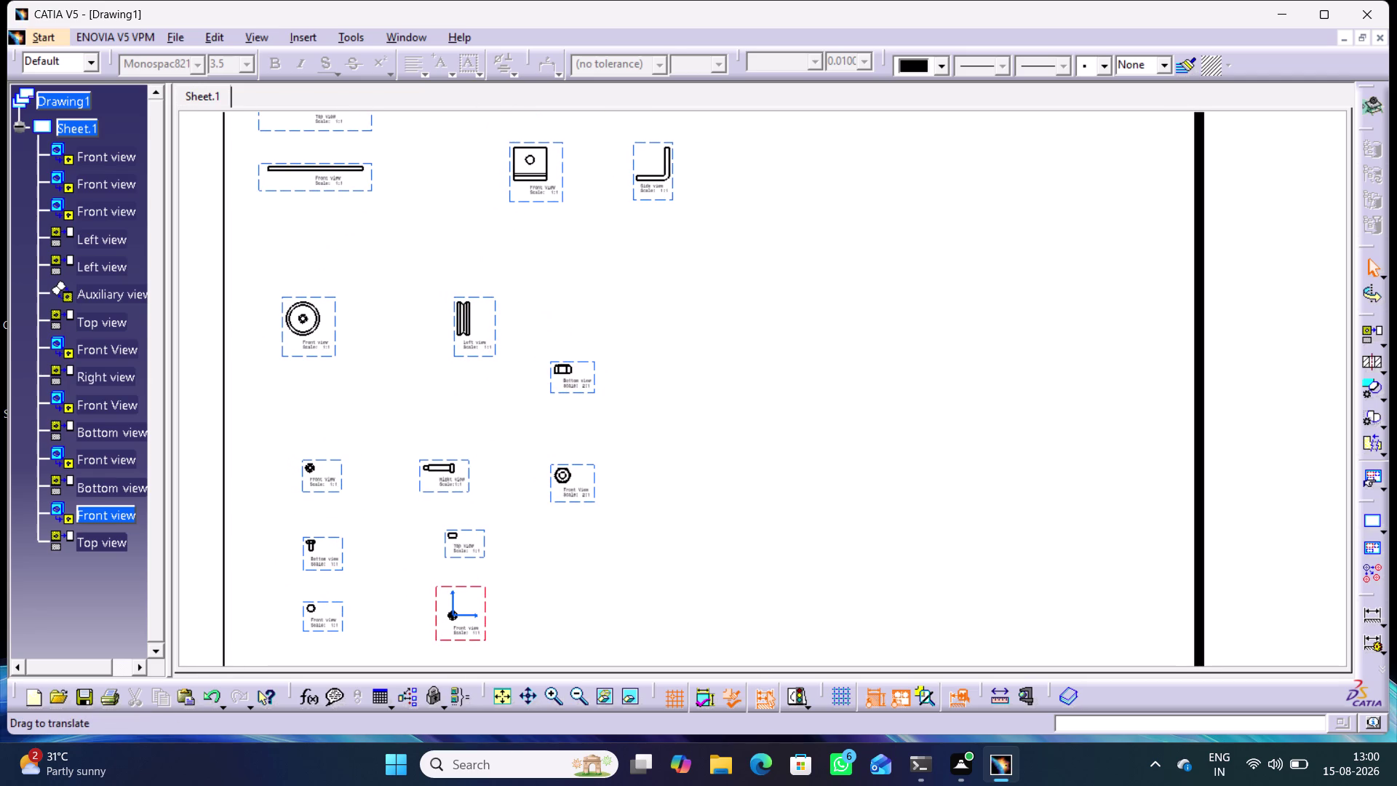
Start another Front View and bring up the Window menu of open windows.
click(1383, 339)
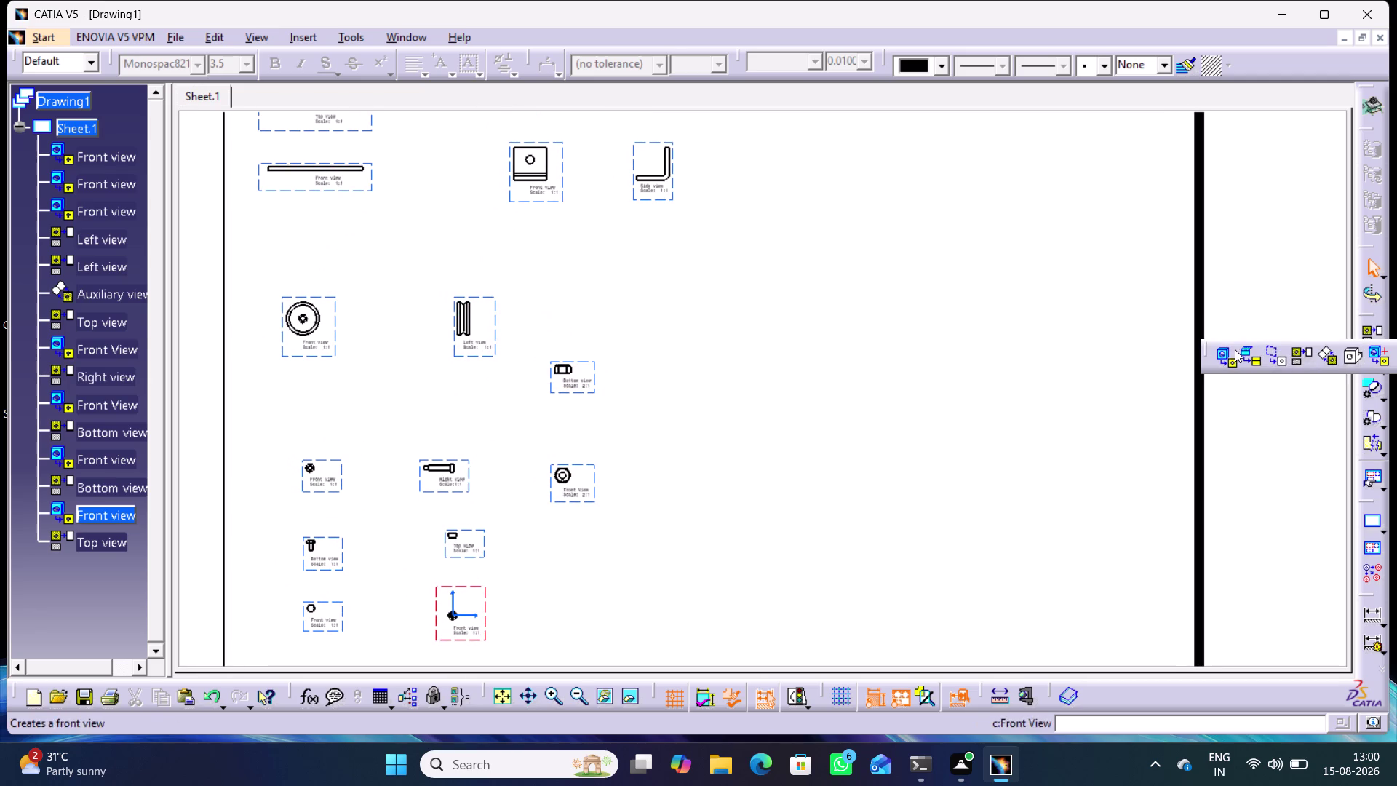
click(1232, 351)
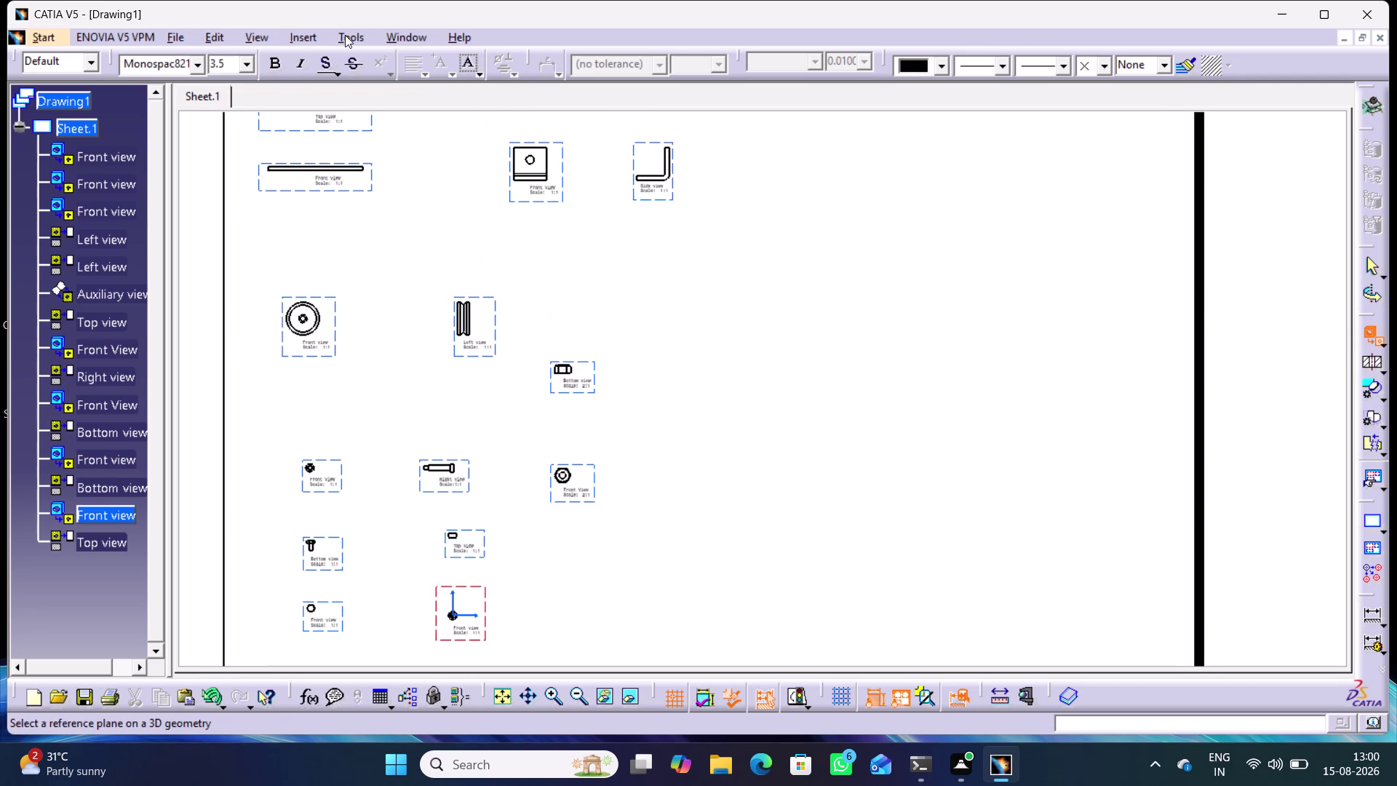
click(398, 36)
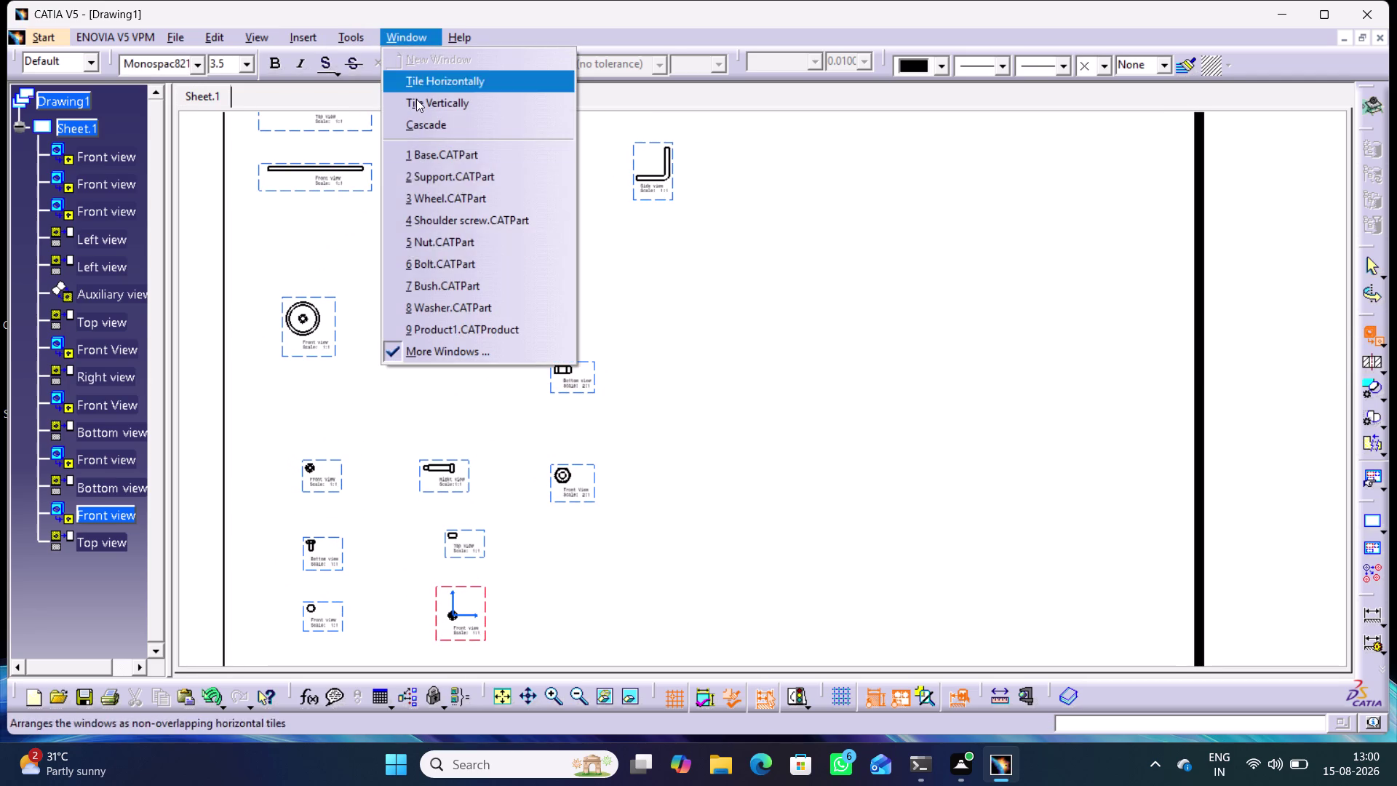
Place a Washer.CATPart front view from its flat face, then begin a projection view.
click(447, 300)
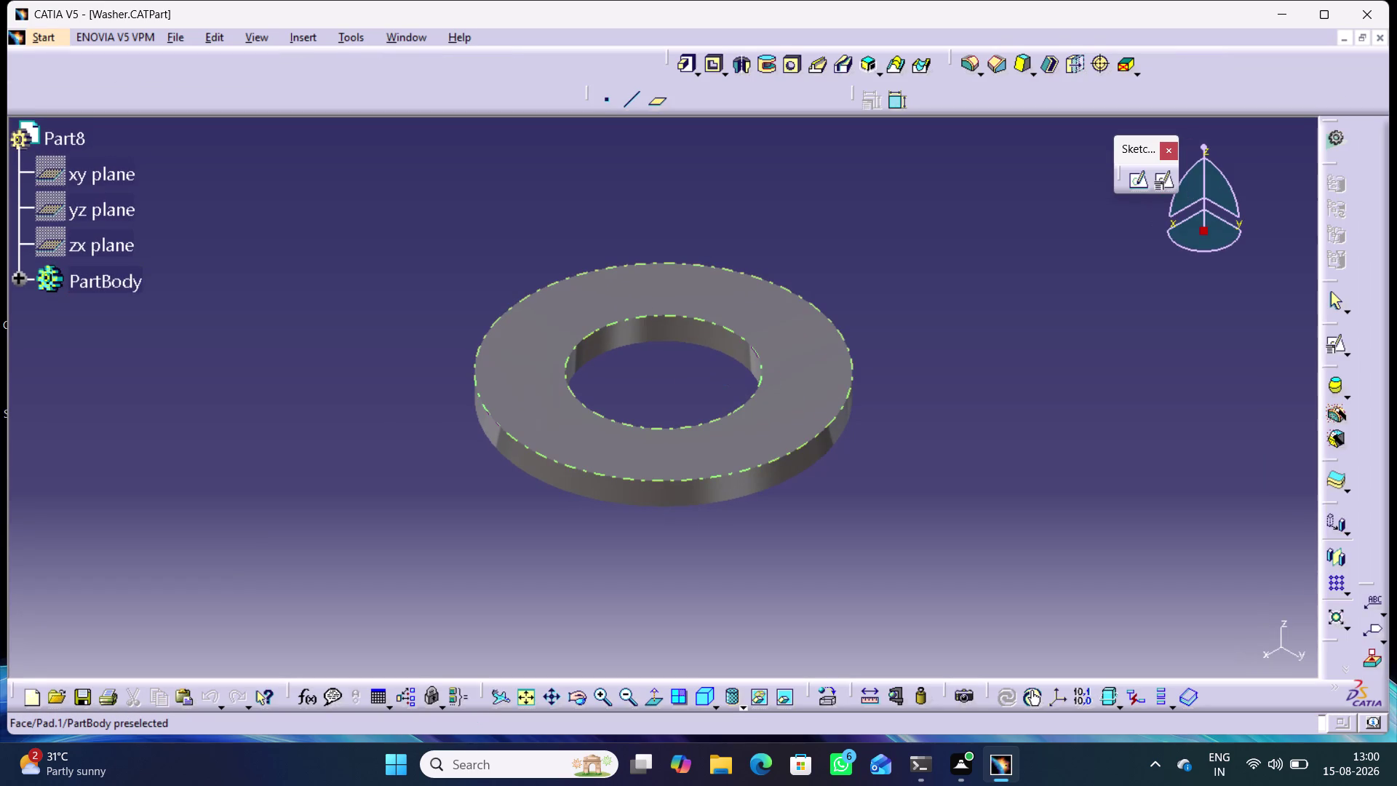
click(796, 396)
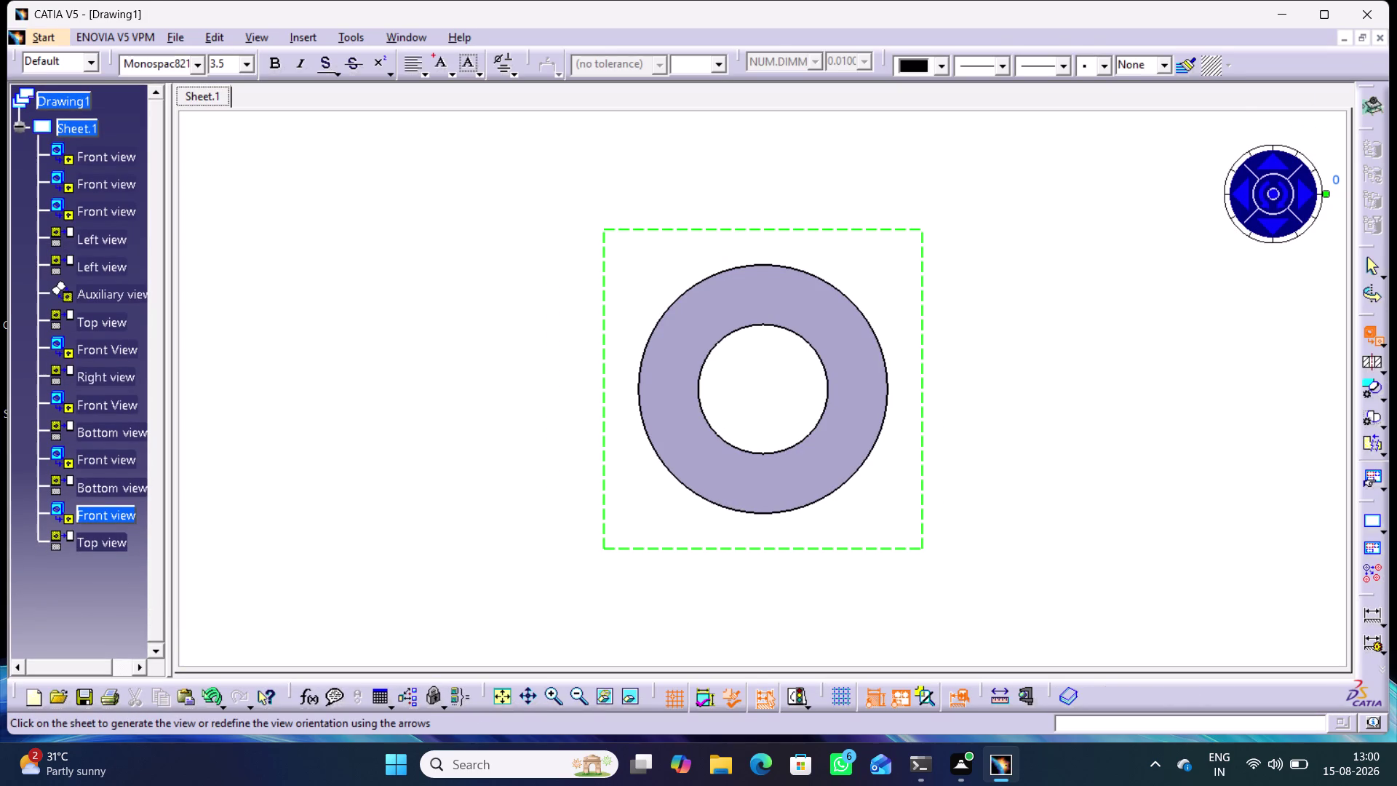
middle_drag(898, 539, 883, 429)
right_click(895, 538)
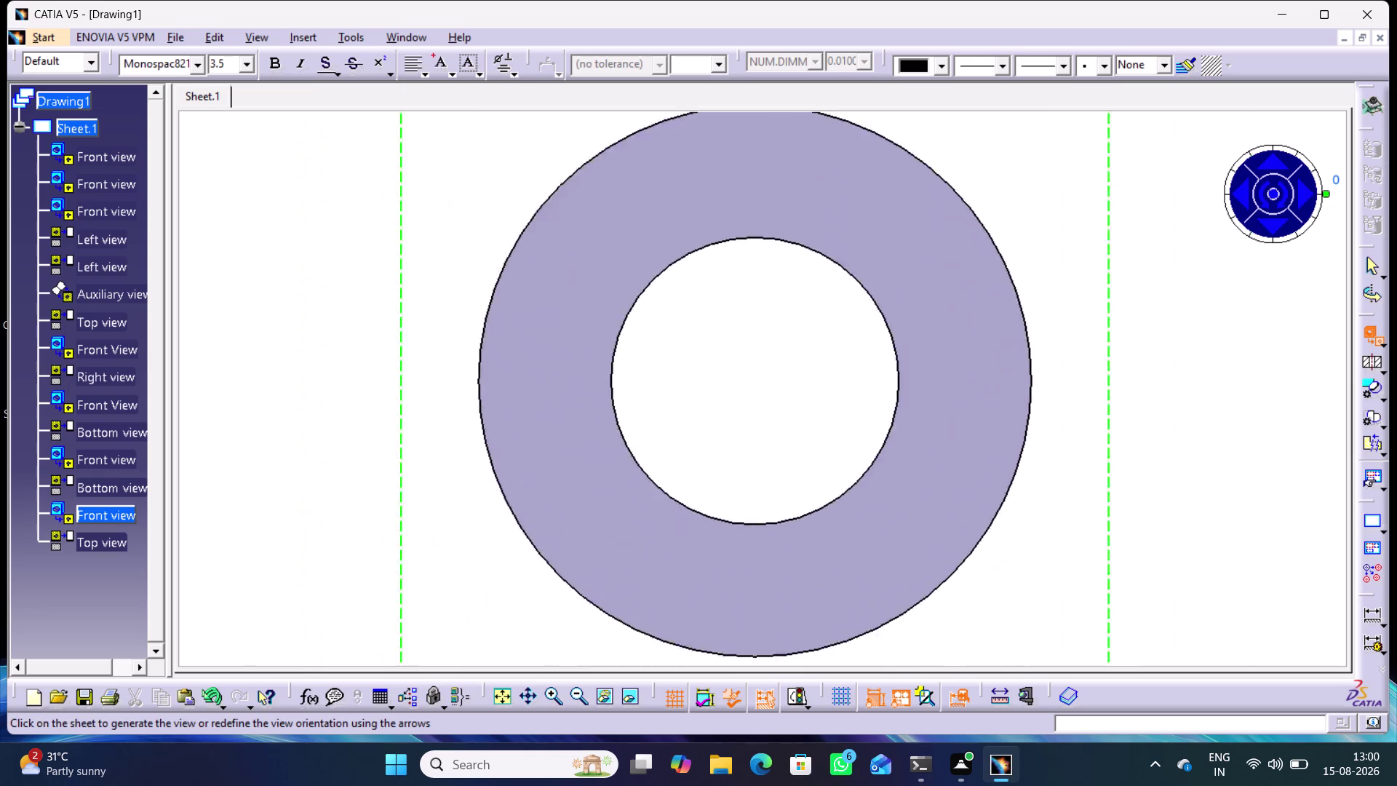
middle_drag(883, 429, 923, 525)
click(922, 488)
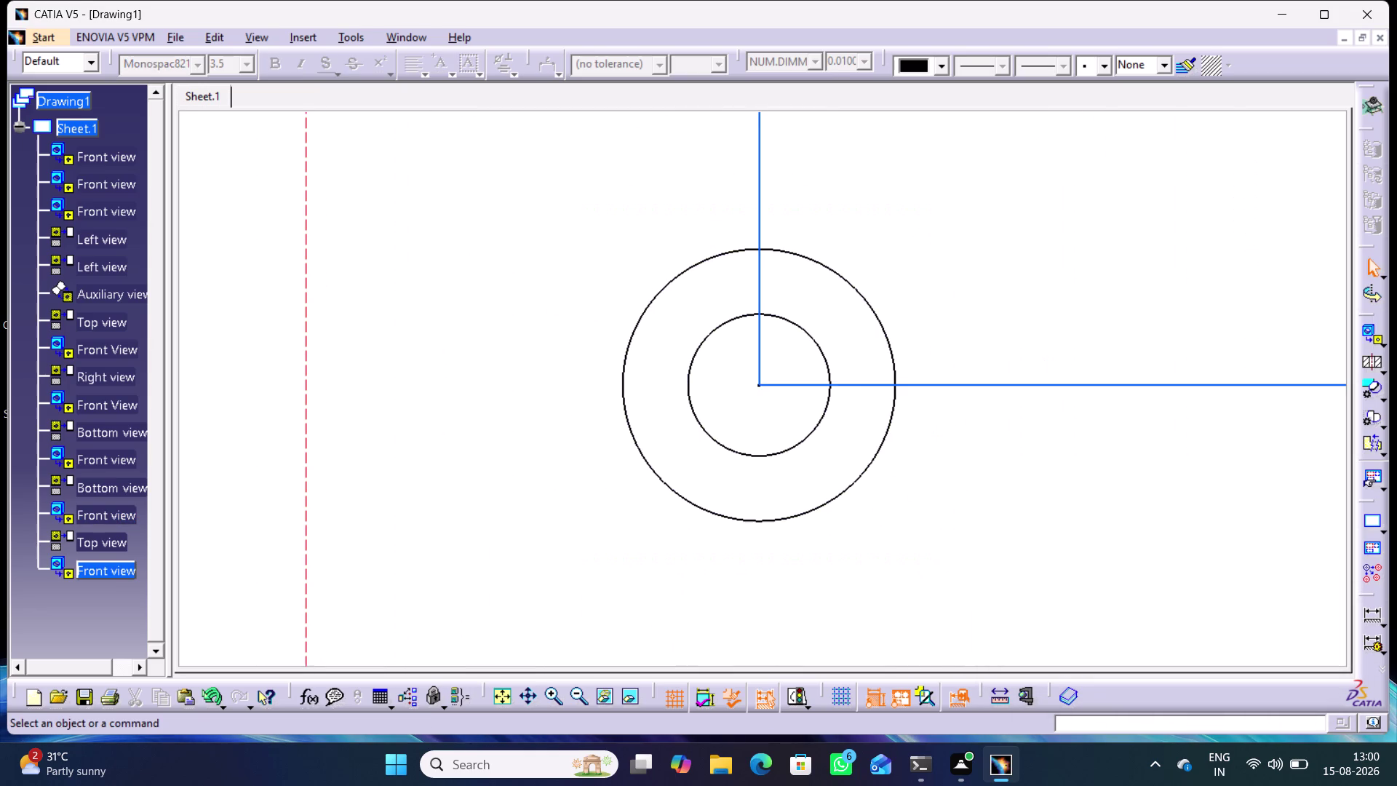
click(1380, 338)
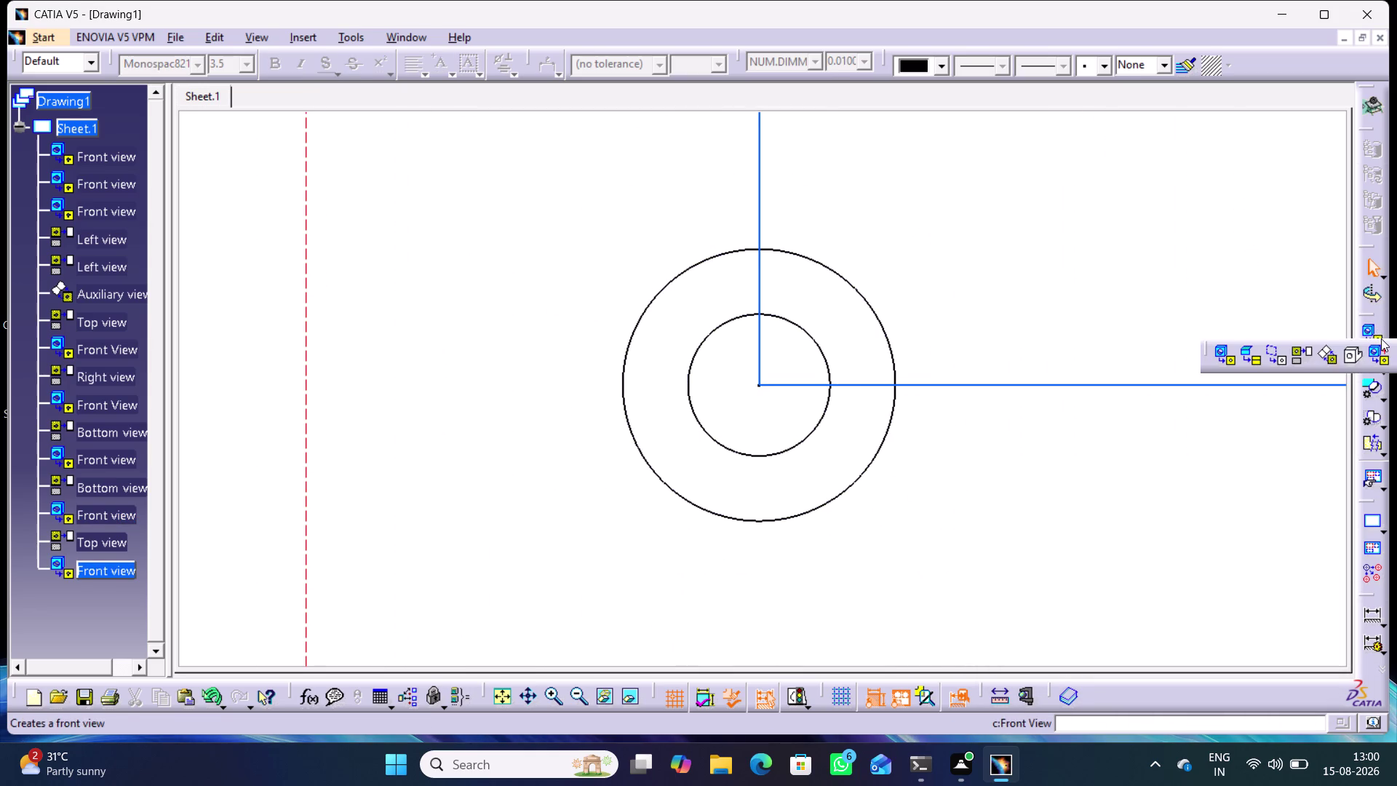
click(1303, 353)
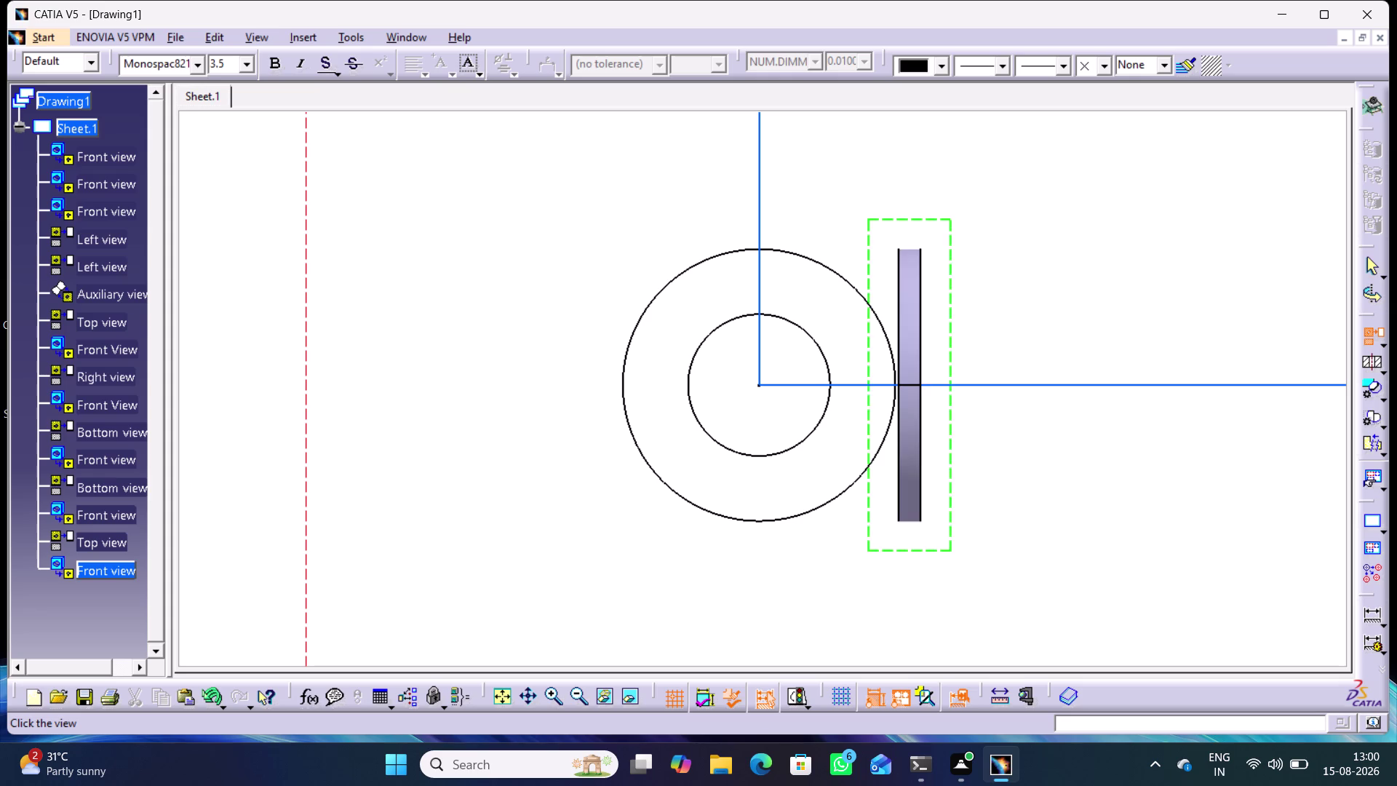
Place the washer's projected top view on the sheet.
click(789, 582)
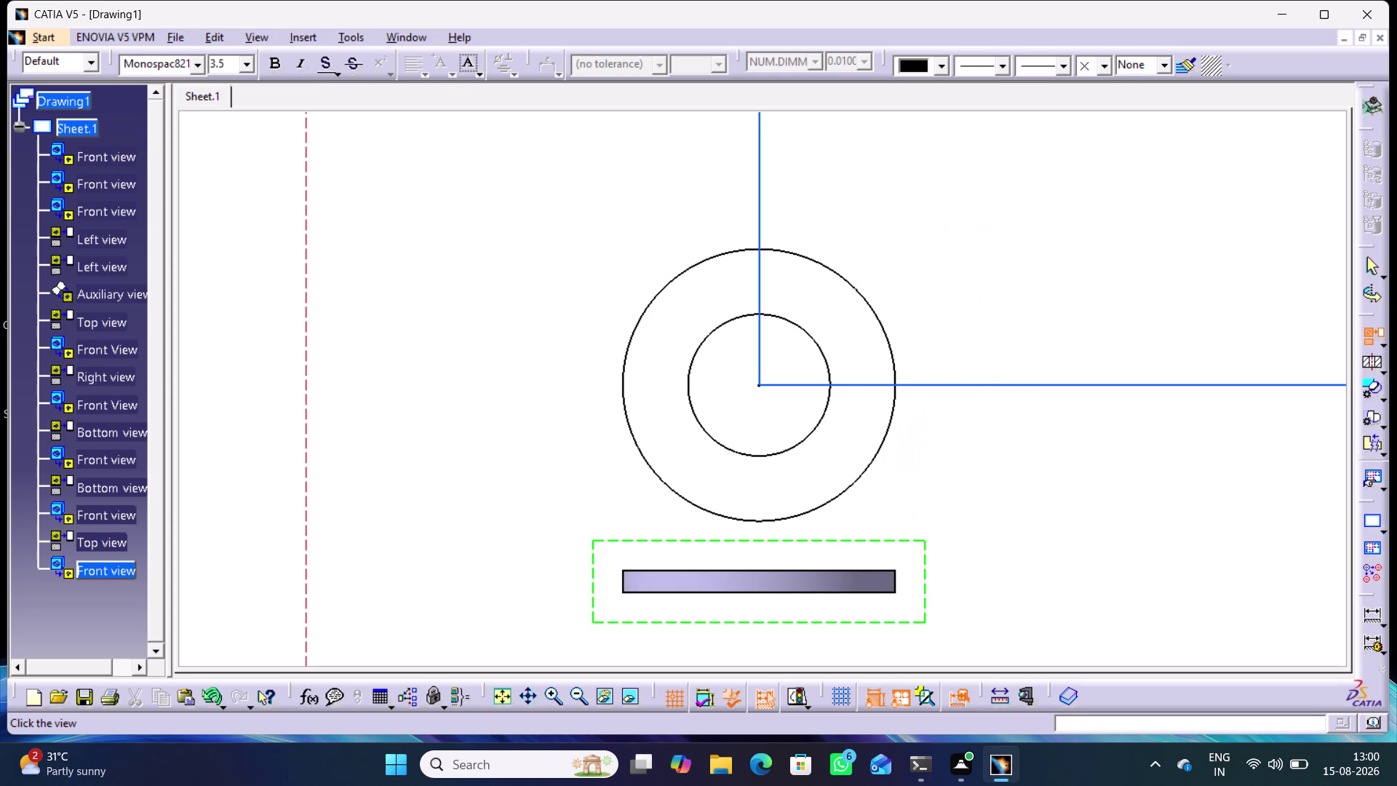
click(1151, 426)
middle_drag(1149, 429, 1095, 532)
right_click(1150, 428)
middle_drag(1010, 479, 1027, 532)
right_click(1011, 478)
middle_drag(1107, 467, 1110, 485)
right_click(1106, 467)
Reposition the washer top view above its front view.
drag(952, 413, 938, 231)
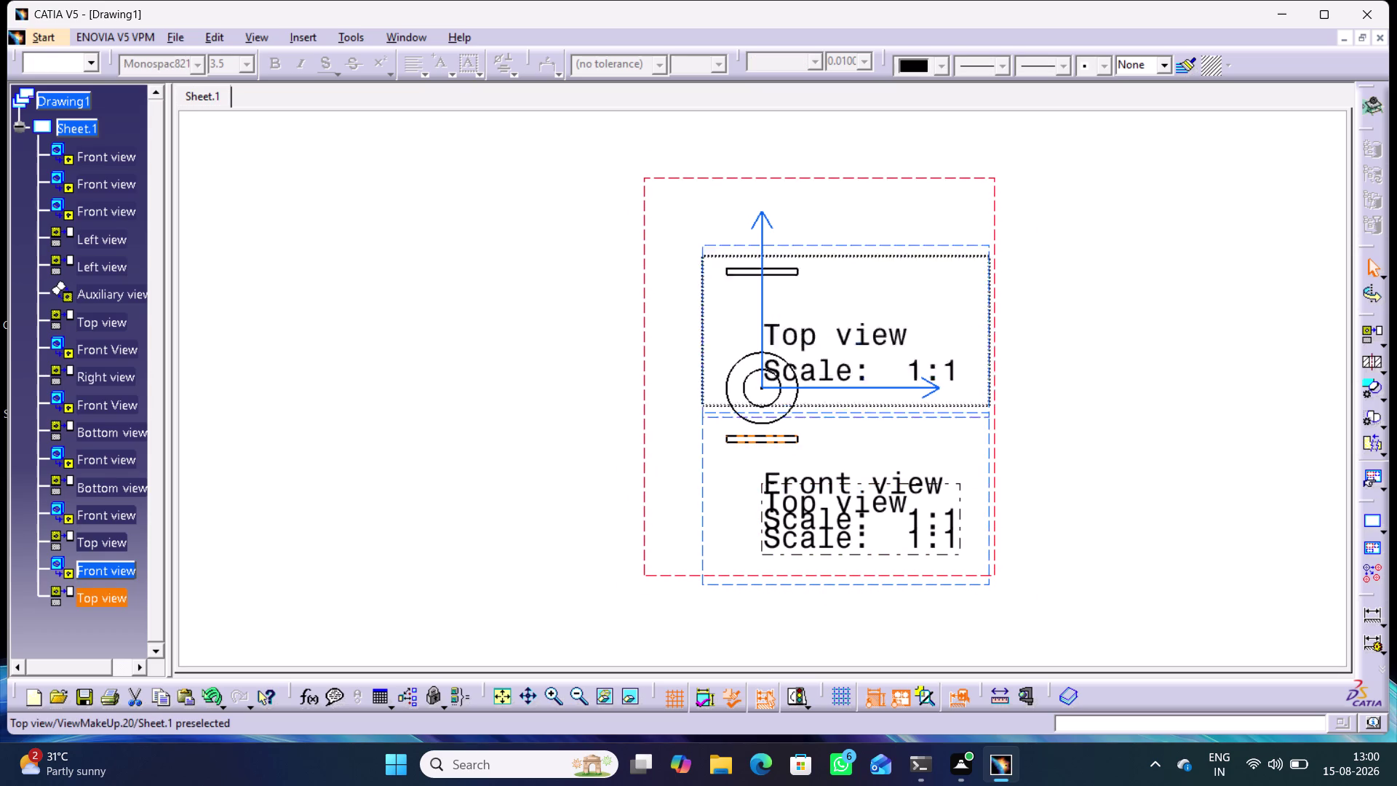
drag(939, 231, 945, 125)
click(1174, 457)
middle_drag(1087, 467, 1094, 289)
right_drag(1086, 413, 1094, 290)
middle_drag(1105, 368, 1160, 580)
right_click(1105, 369)
middle_drag(947, 448, 995, 290)
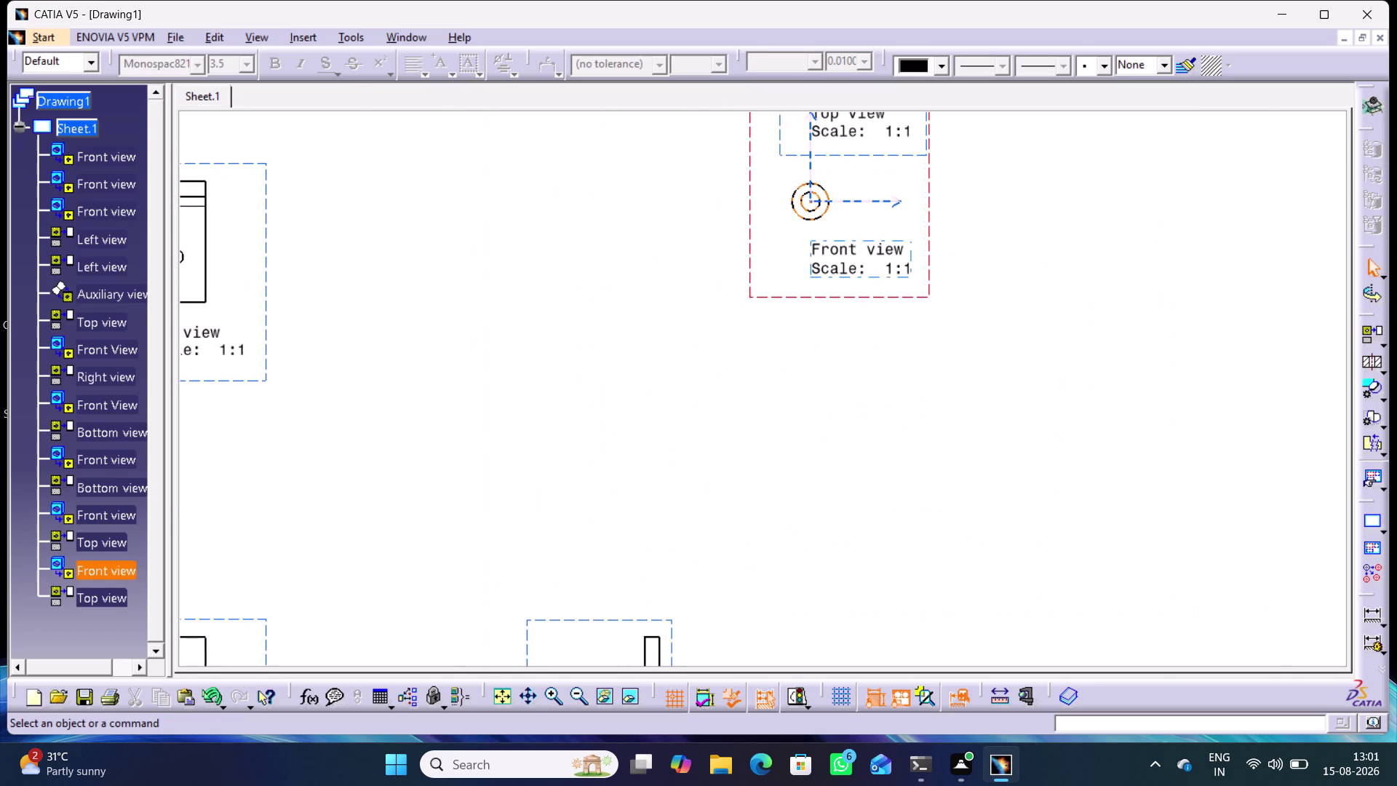
drag(894, 297, 916, 598)
drag(897, 369, 896, 361)
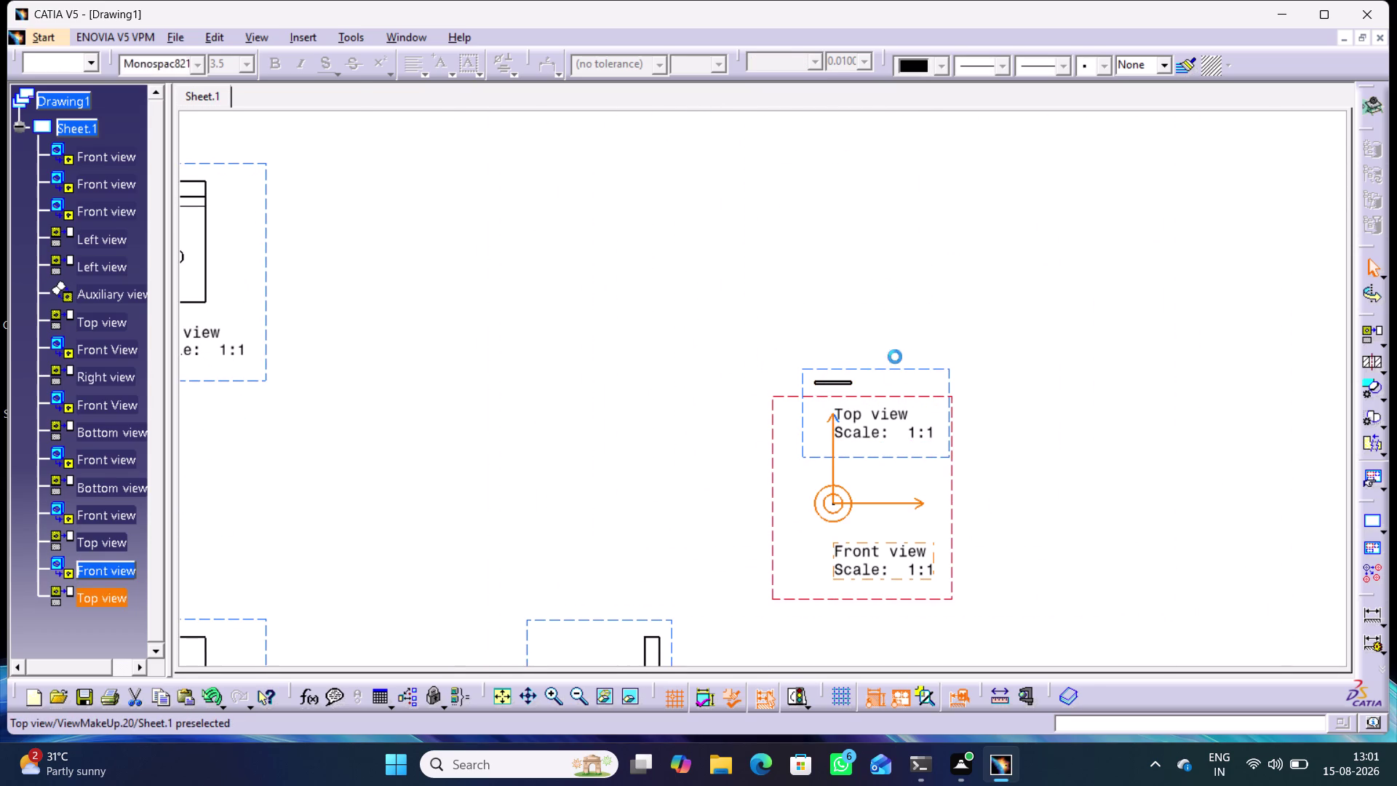
drag(896, 361, 878, 214)
click(1084, 463)
Move the washer front view further down the sheet.
middle_drag(1061, 504, 1105, 288)
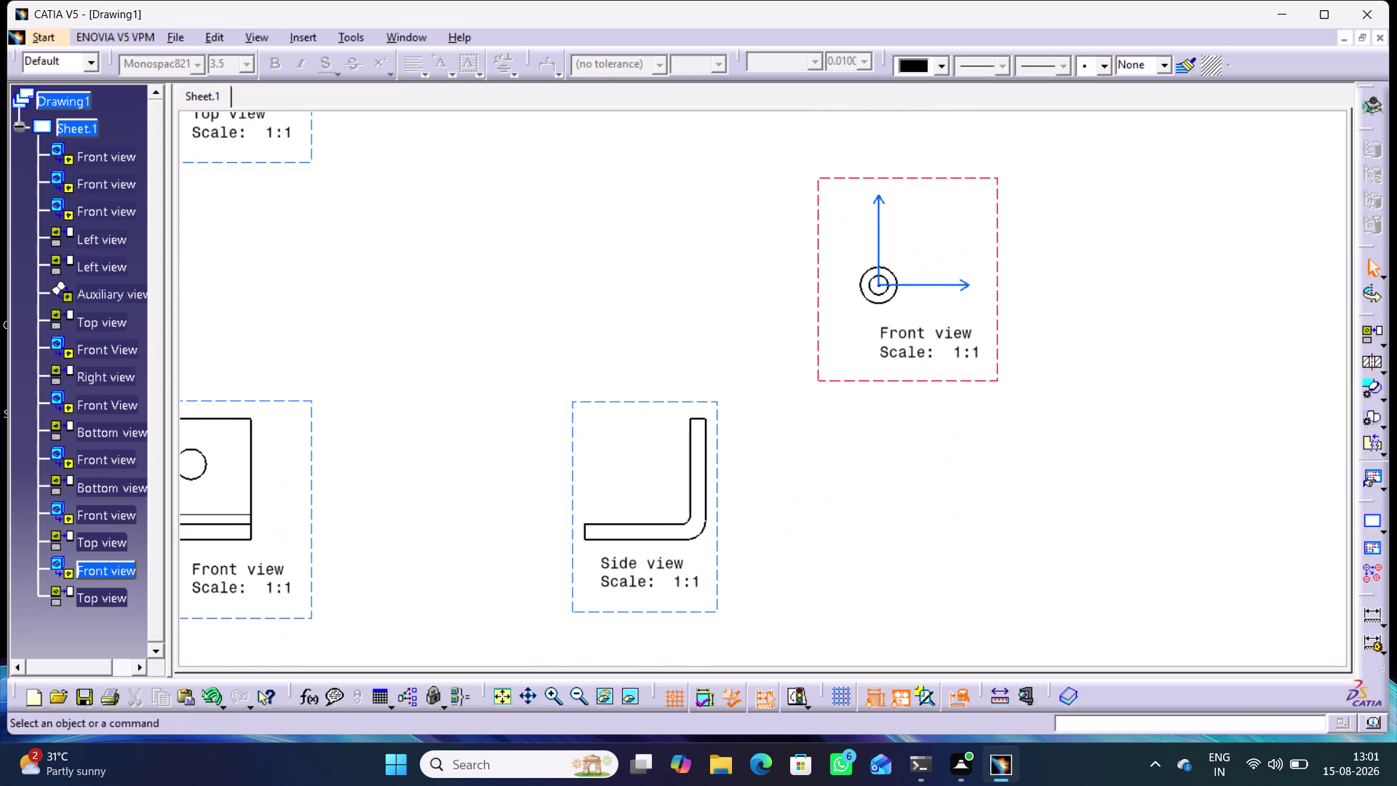
drag(947, 380, 976, 634)
middle_drag(1100, 475, 1045, 176)
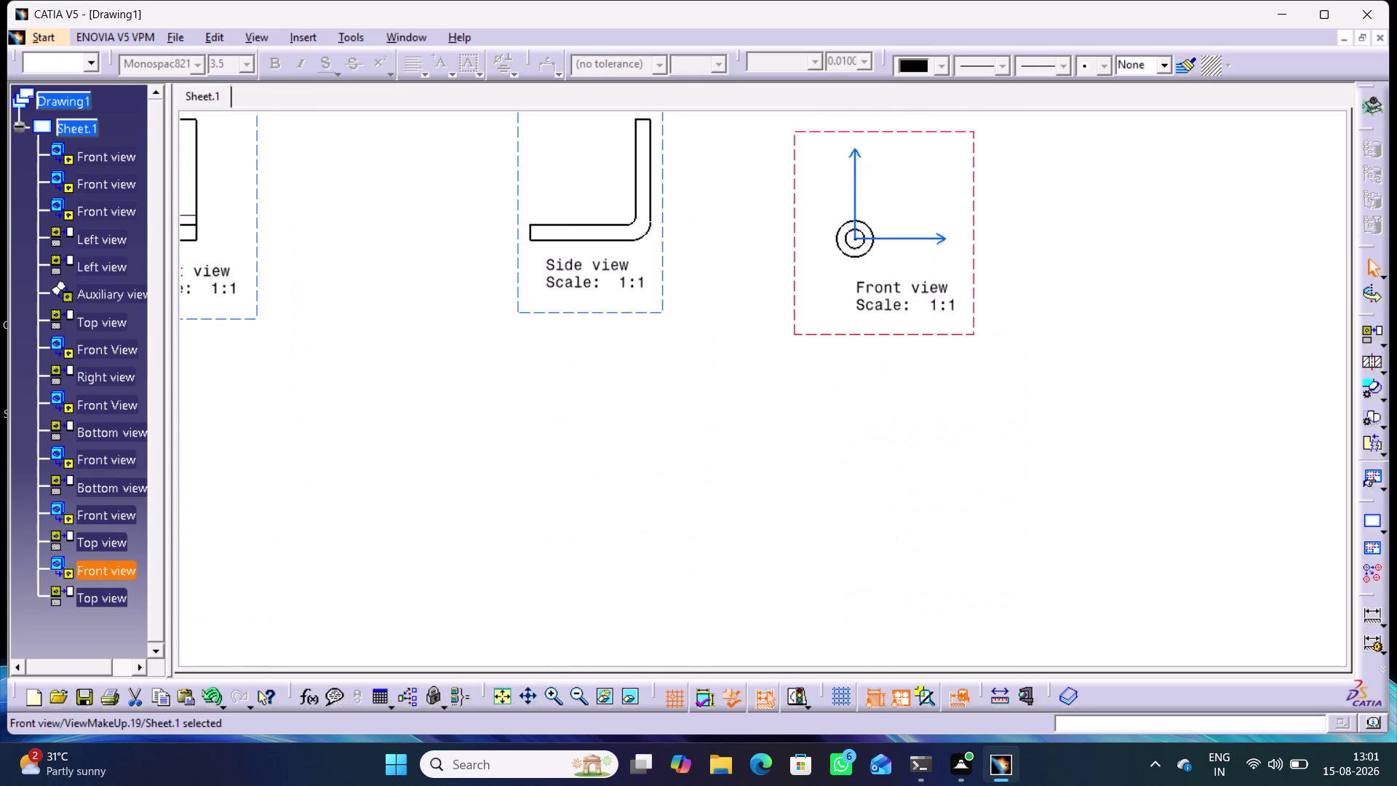
drag(942, 337, 943, 691)
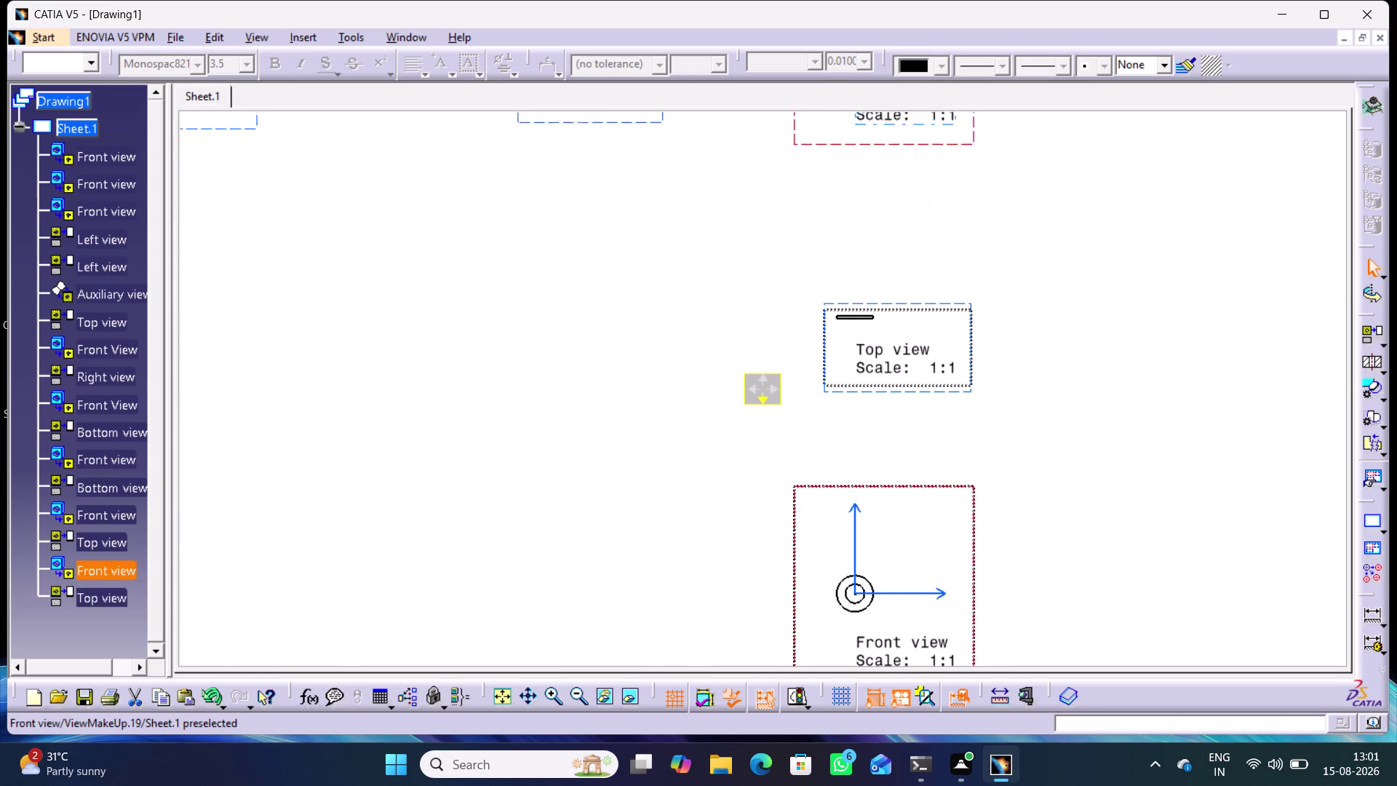
drag(942, 692, 804, 628)
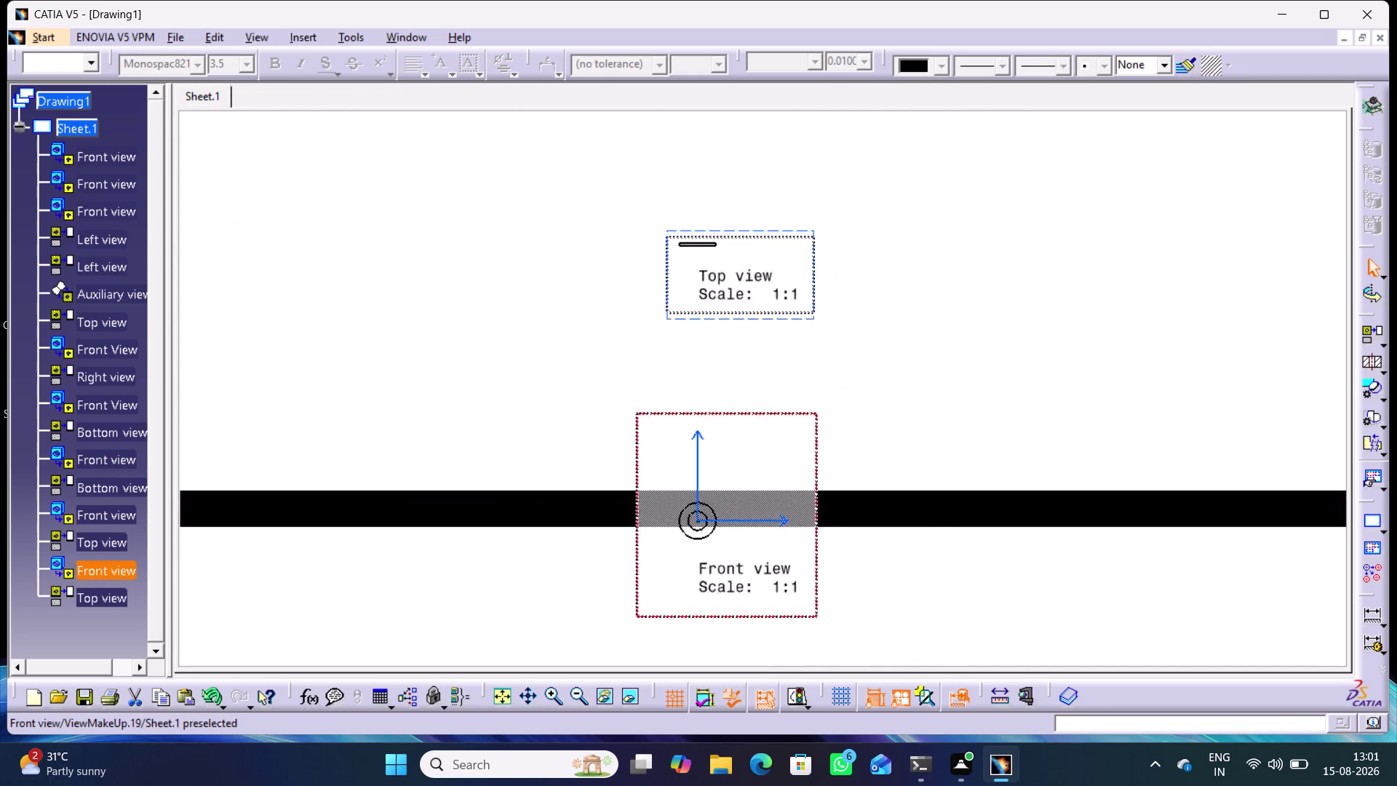
drag(804, 627, 565, 495)
Settle both washer views near the other lower views and check the layout.
middle_drag(702, 458, 778, 647)
right_click(702, 459)
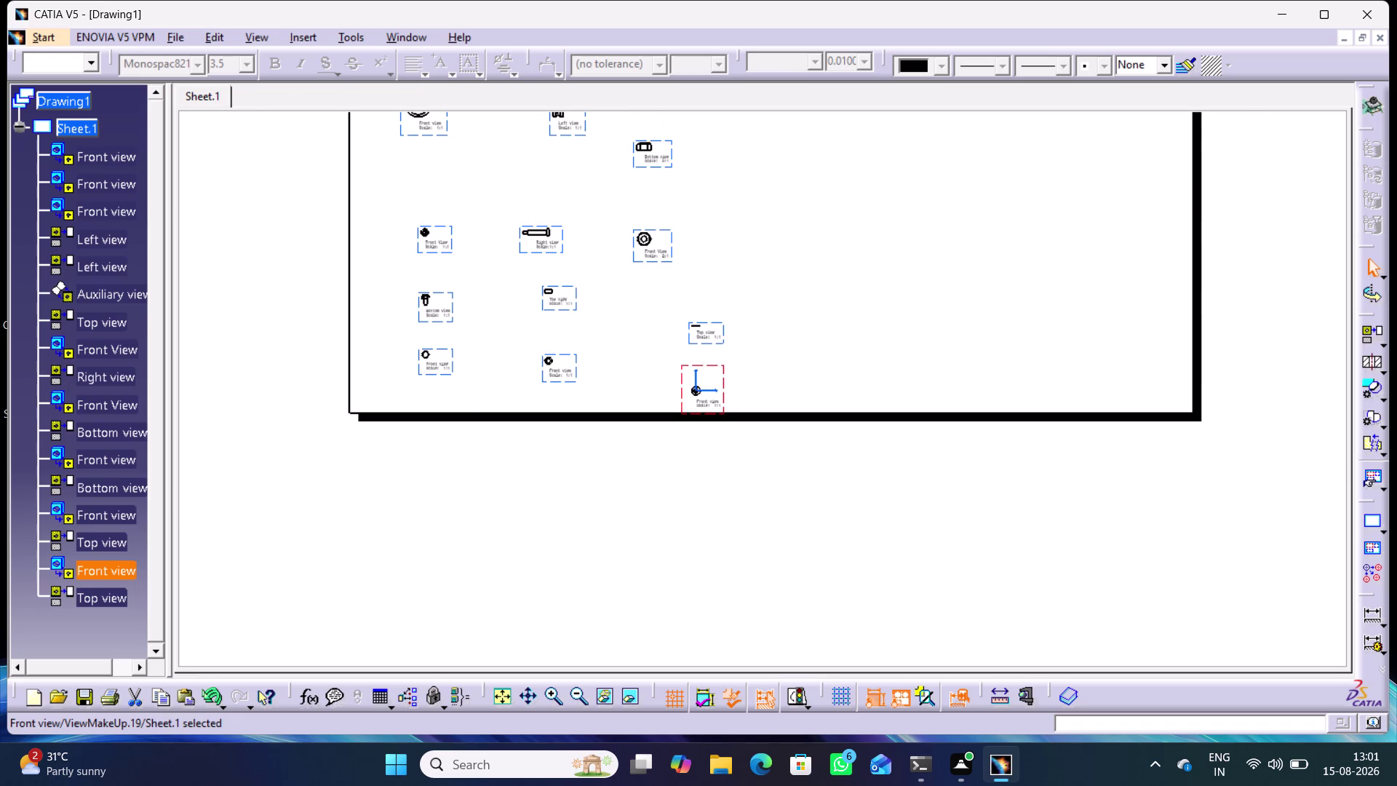
middle_drag(762, 390, 745, 490)
middle_drag(744, 491, 742, 429)
right_click(744, 490)
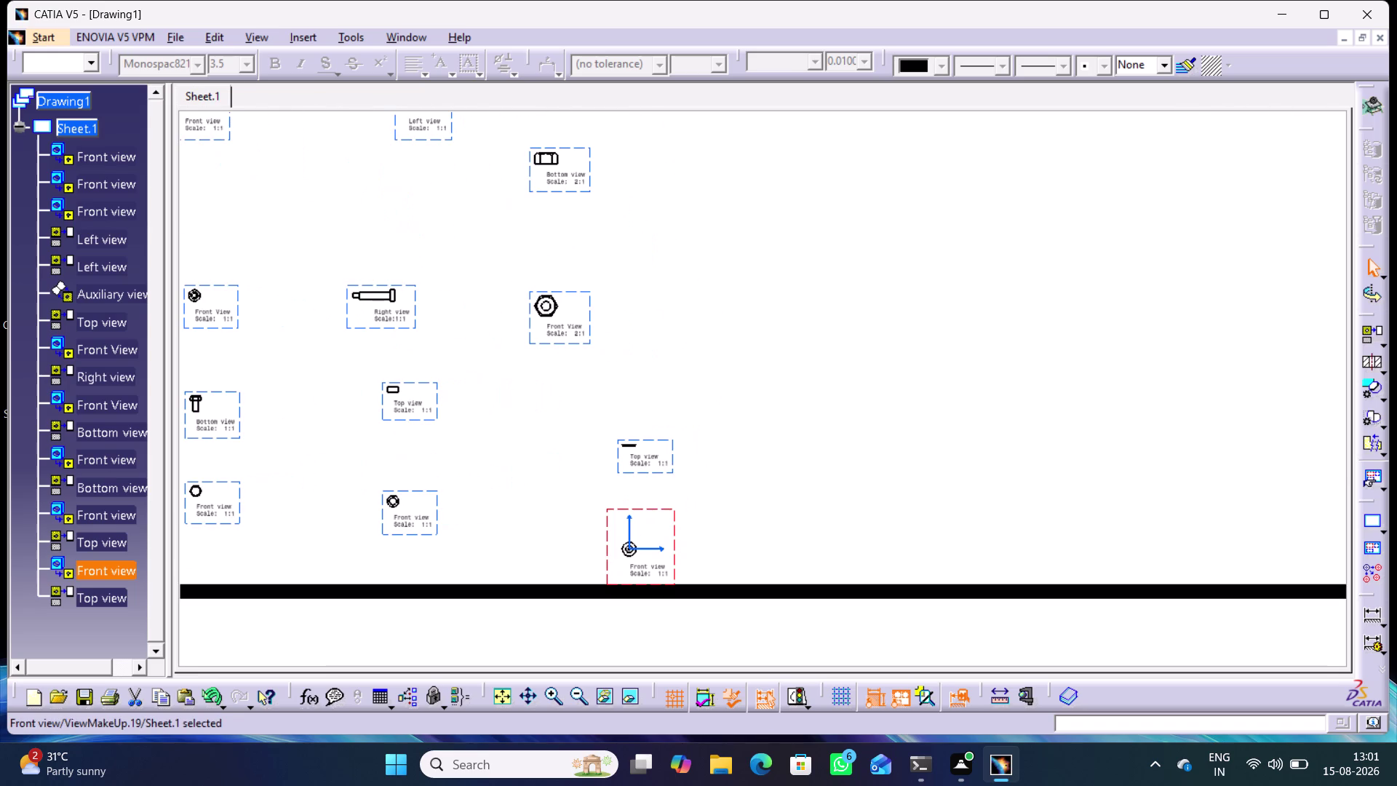
drag(673, 509, 655, 475)
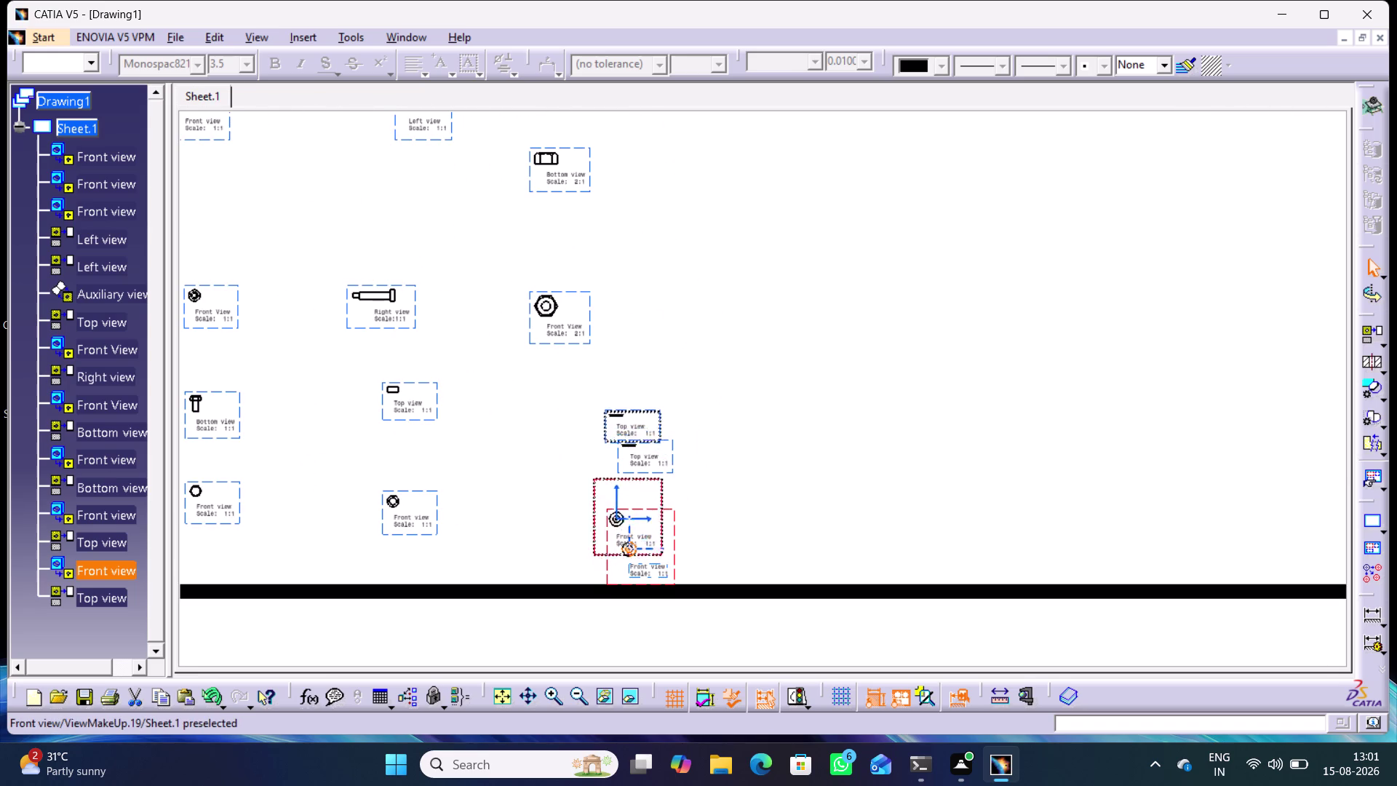
drag(655, 475, 621, 470)
click(775, 454)
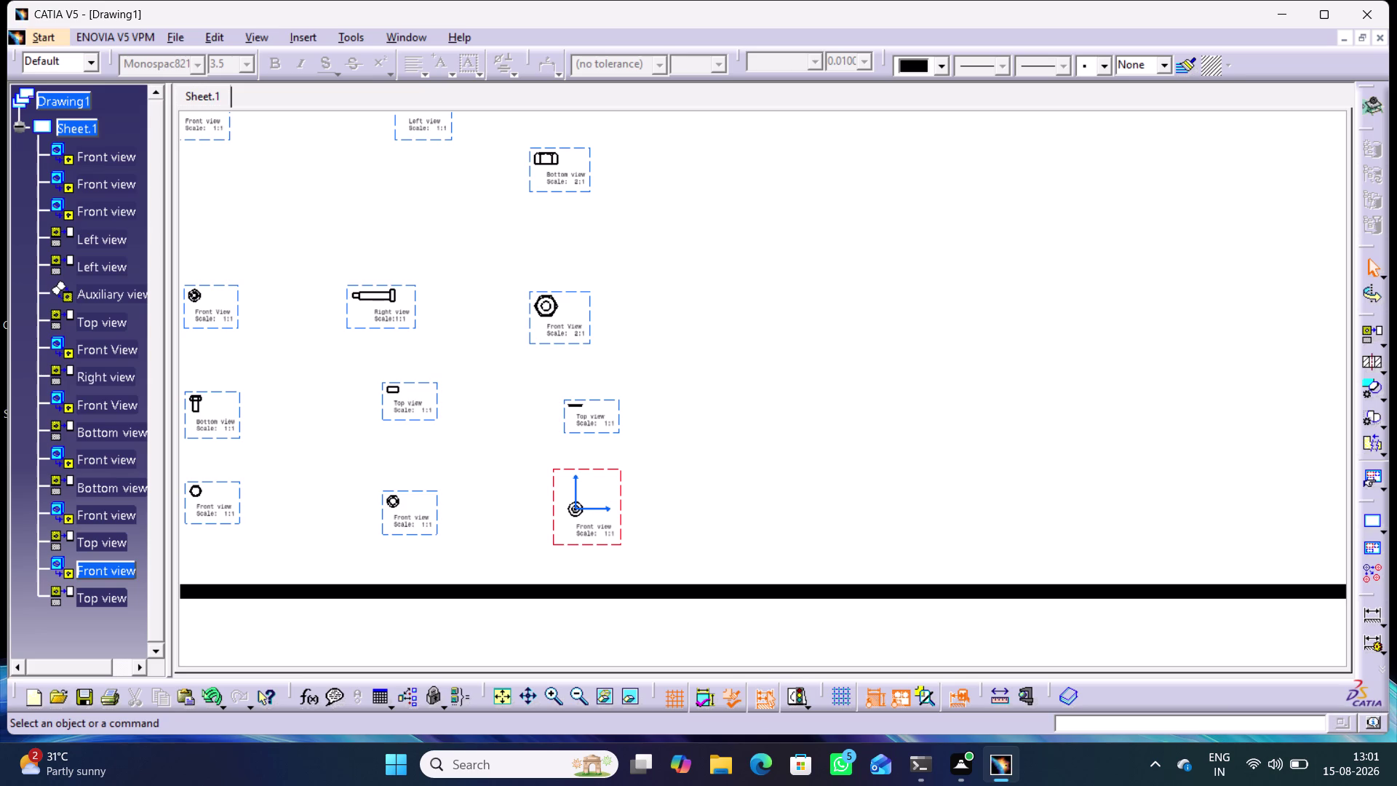
middle_drag(775, 470, 883, 495)
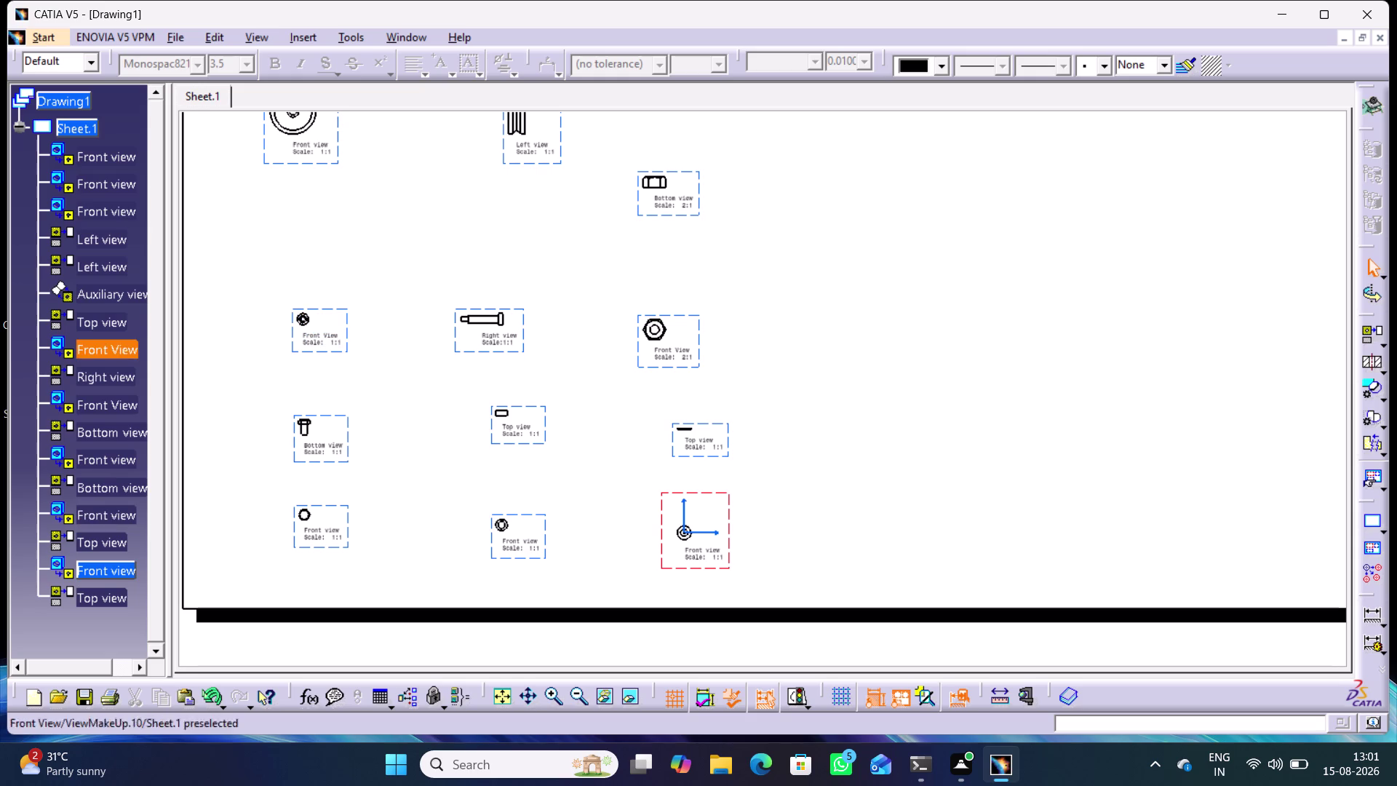
Pan over the drawing sheet to bring all the part views into view.
middle_drag(763, 282, 768, 304)
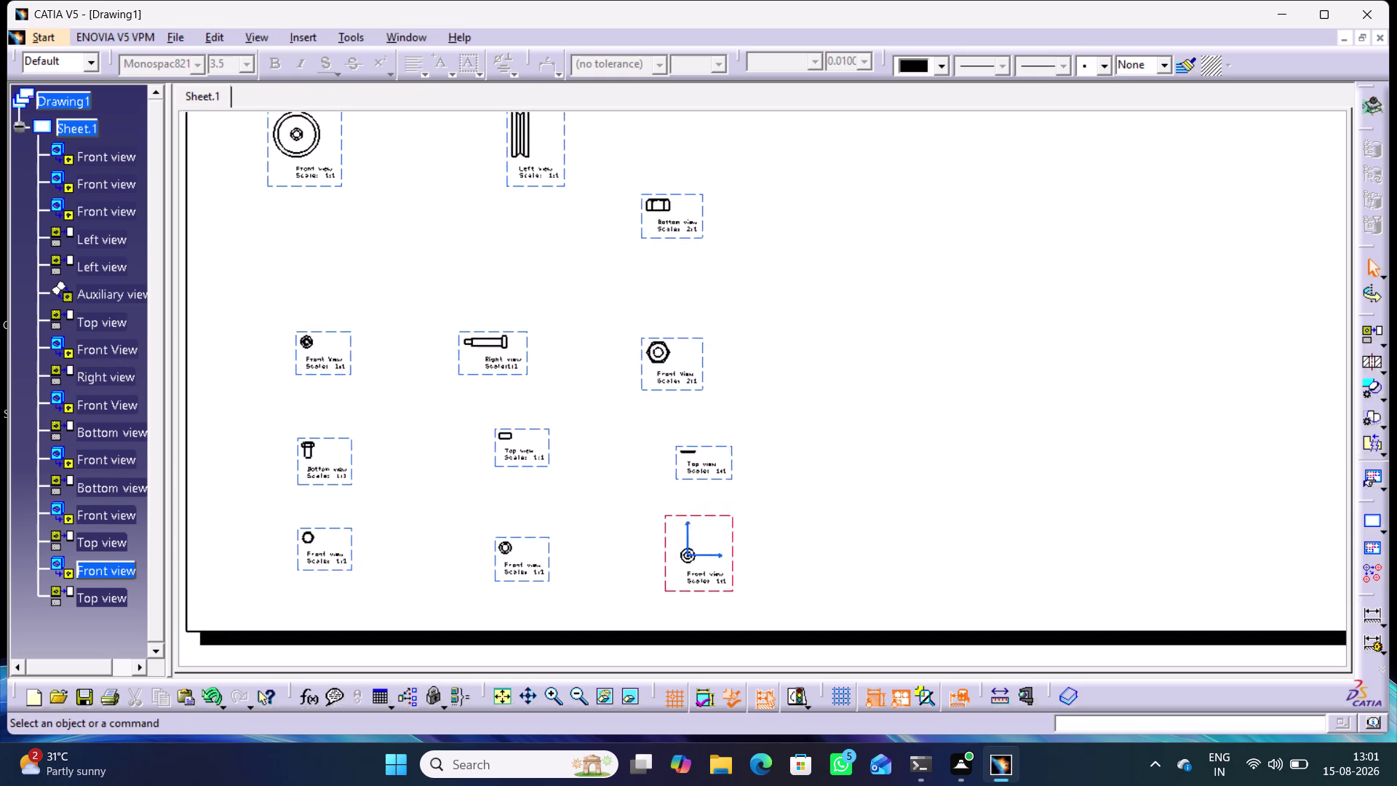
middle_drag(768, 304, 800, 420)
middle_drag(608, 221, 632, 424)
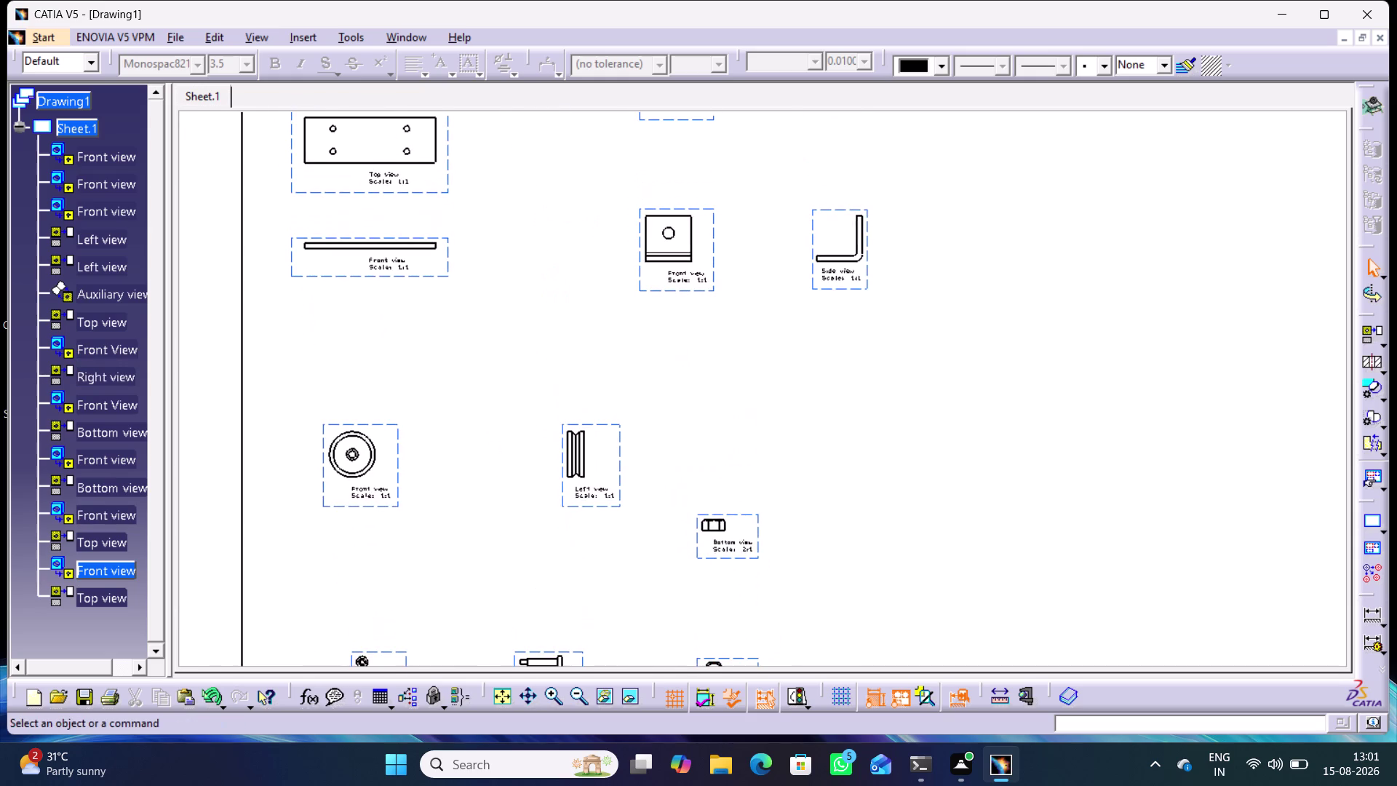
middle_drag(633, 424, 631, 428)
middle_drag(561, 285, 513, 303)
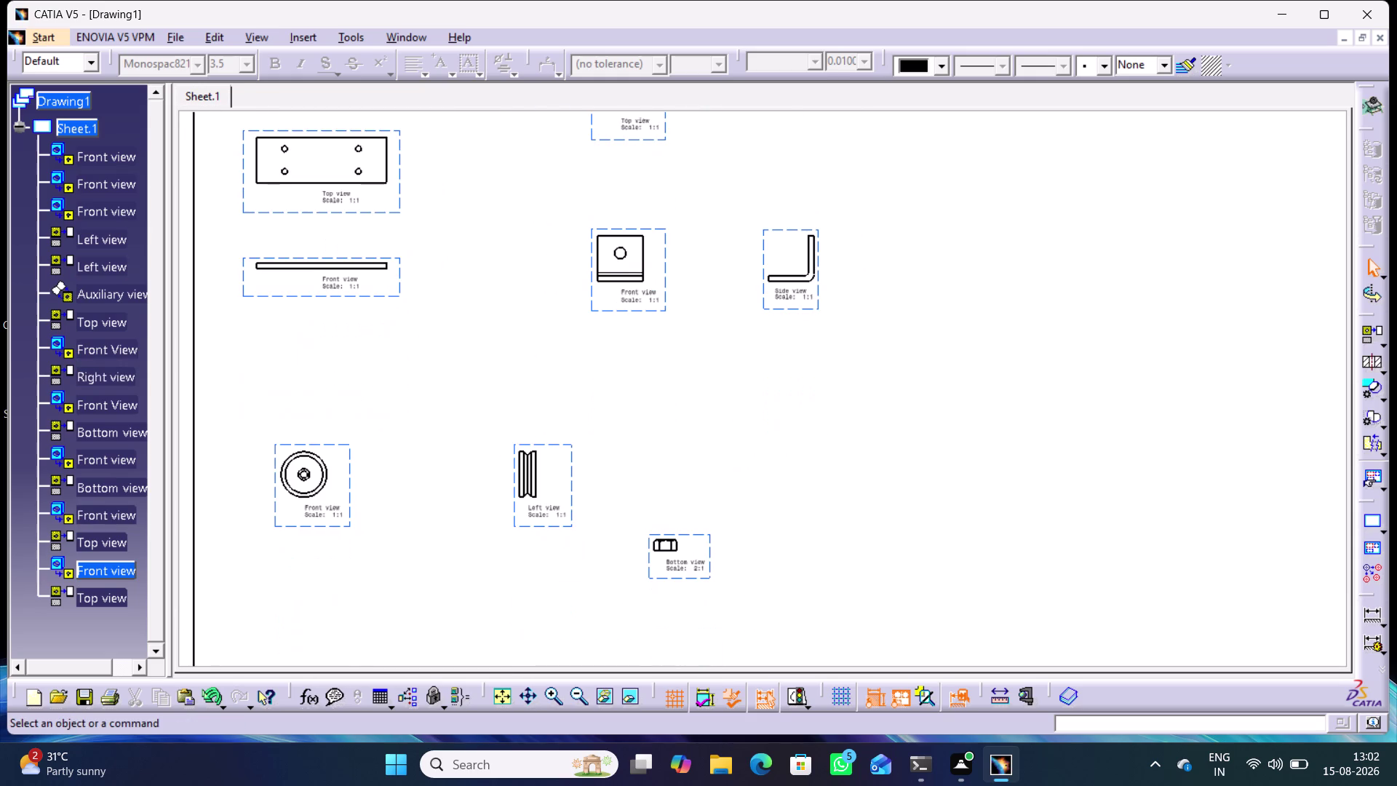
middle_drag(750, 424, 720, 228)
middle_drag(777, 395, 721, 303)
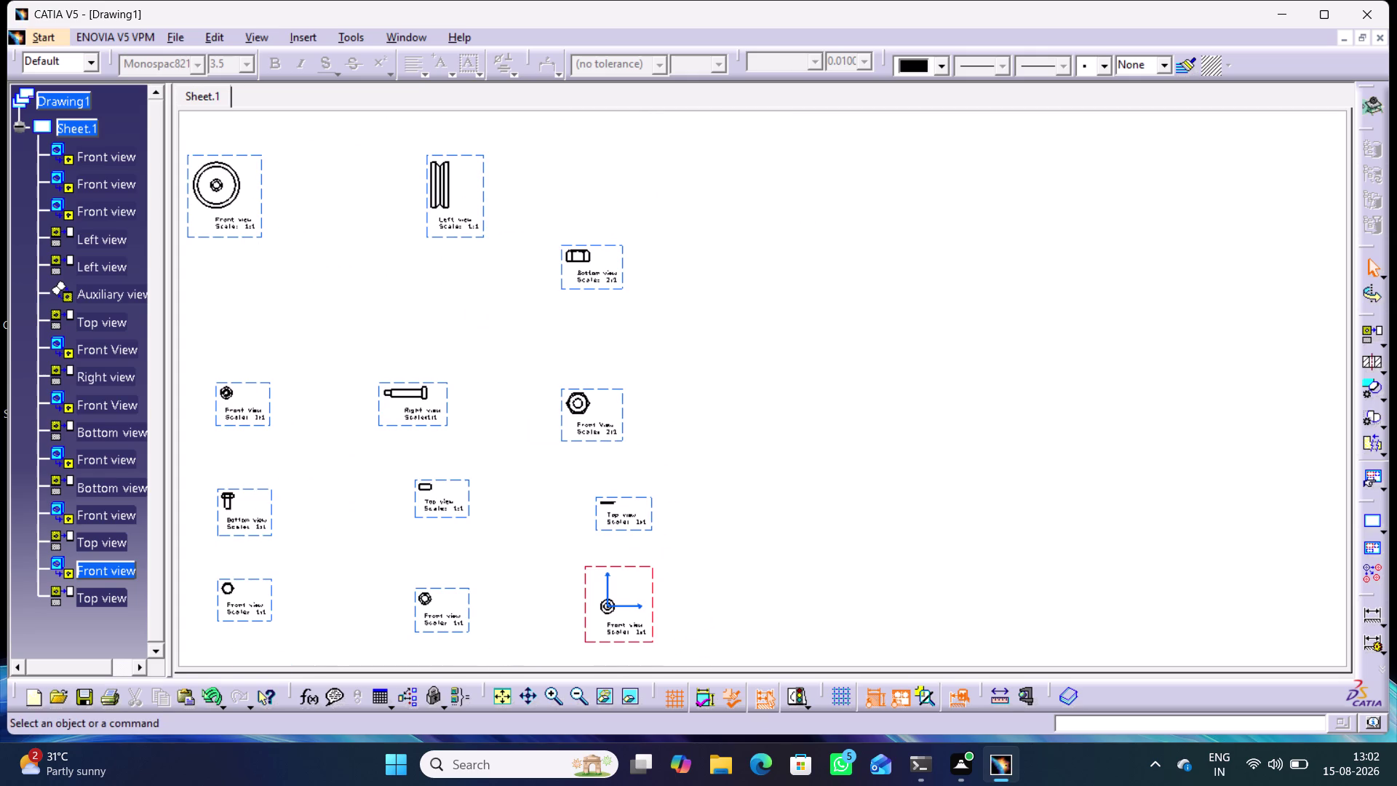
Start an Isometric View sourced from the Product1.CATProduct assembly.
click(1384, 347)
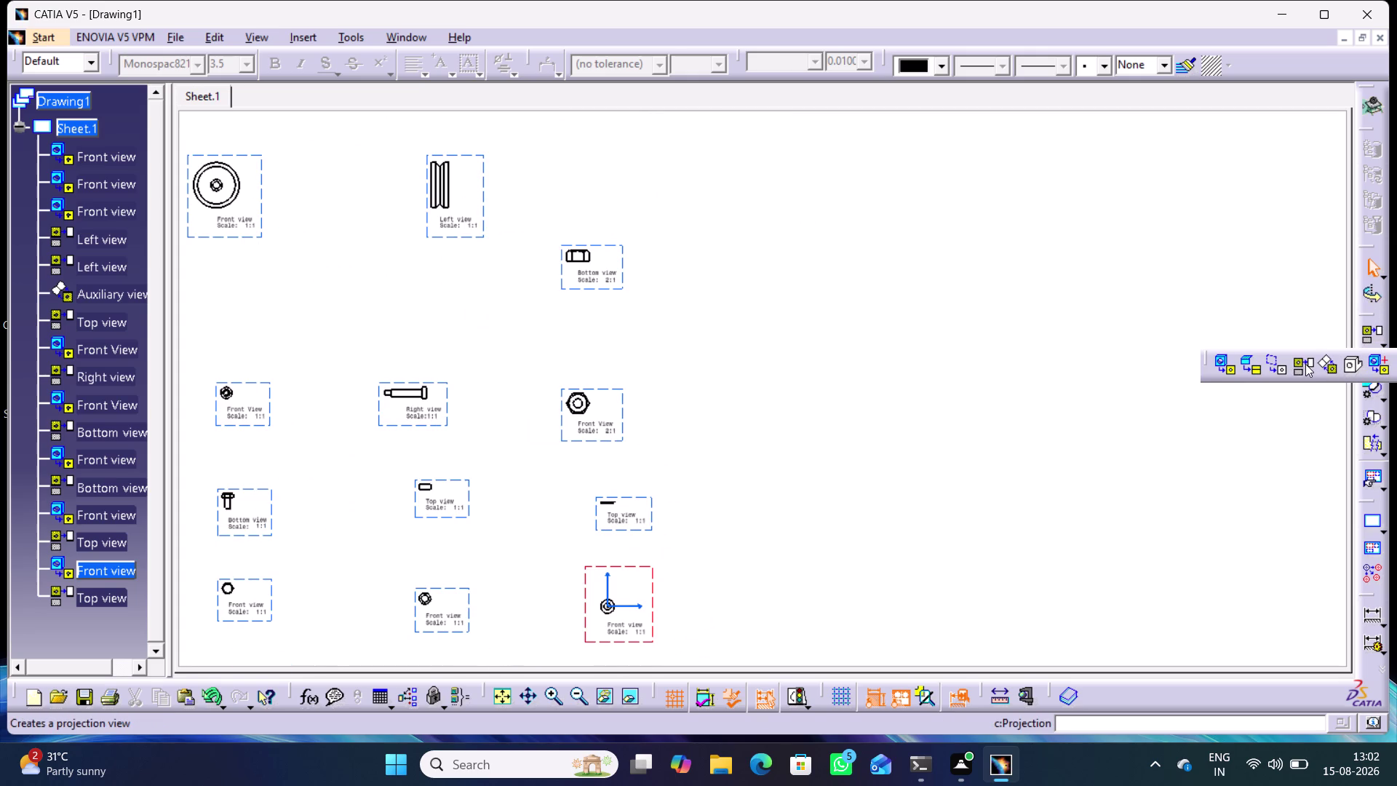
click(1350, 369)
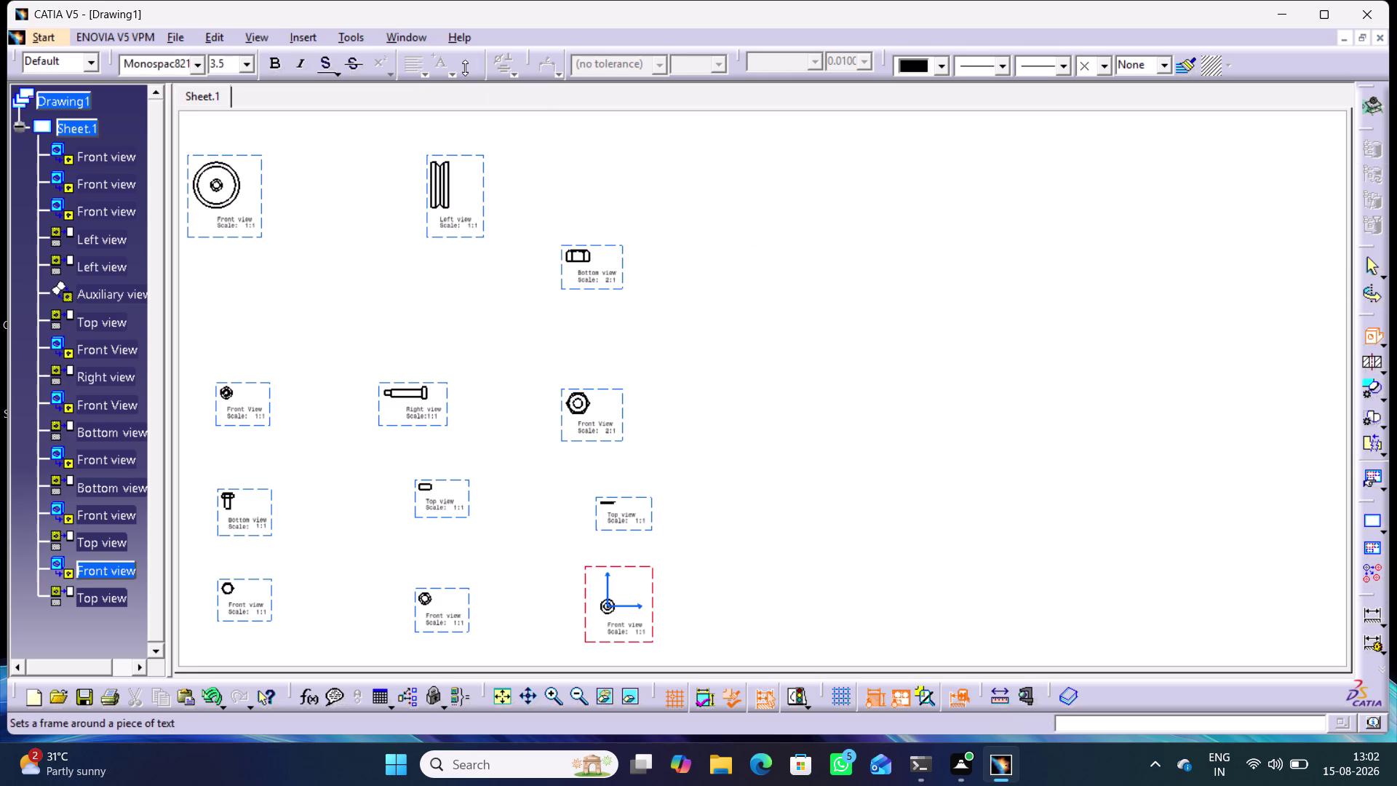
click(407, 35)
click(471, 332)
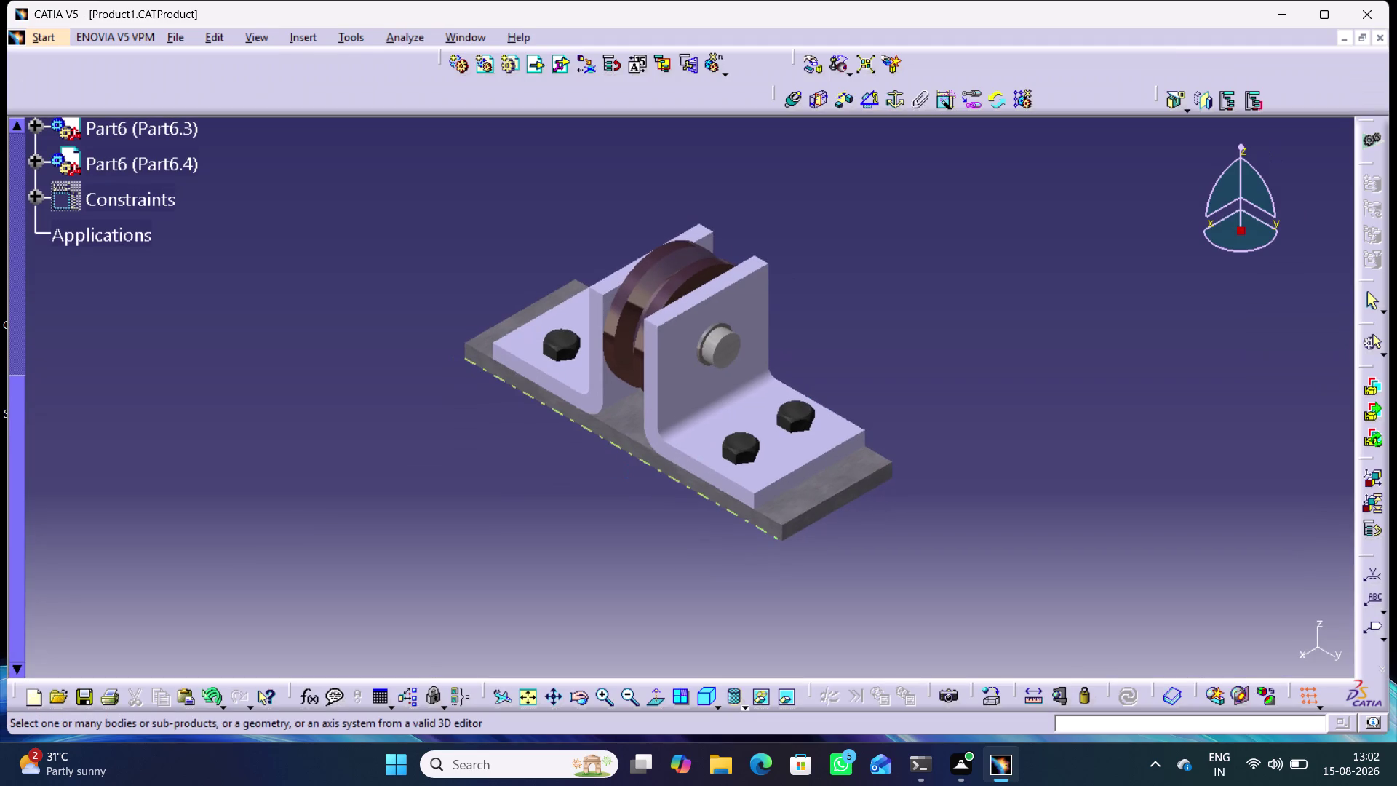
click(621, 448)
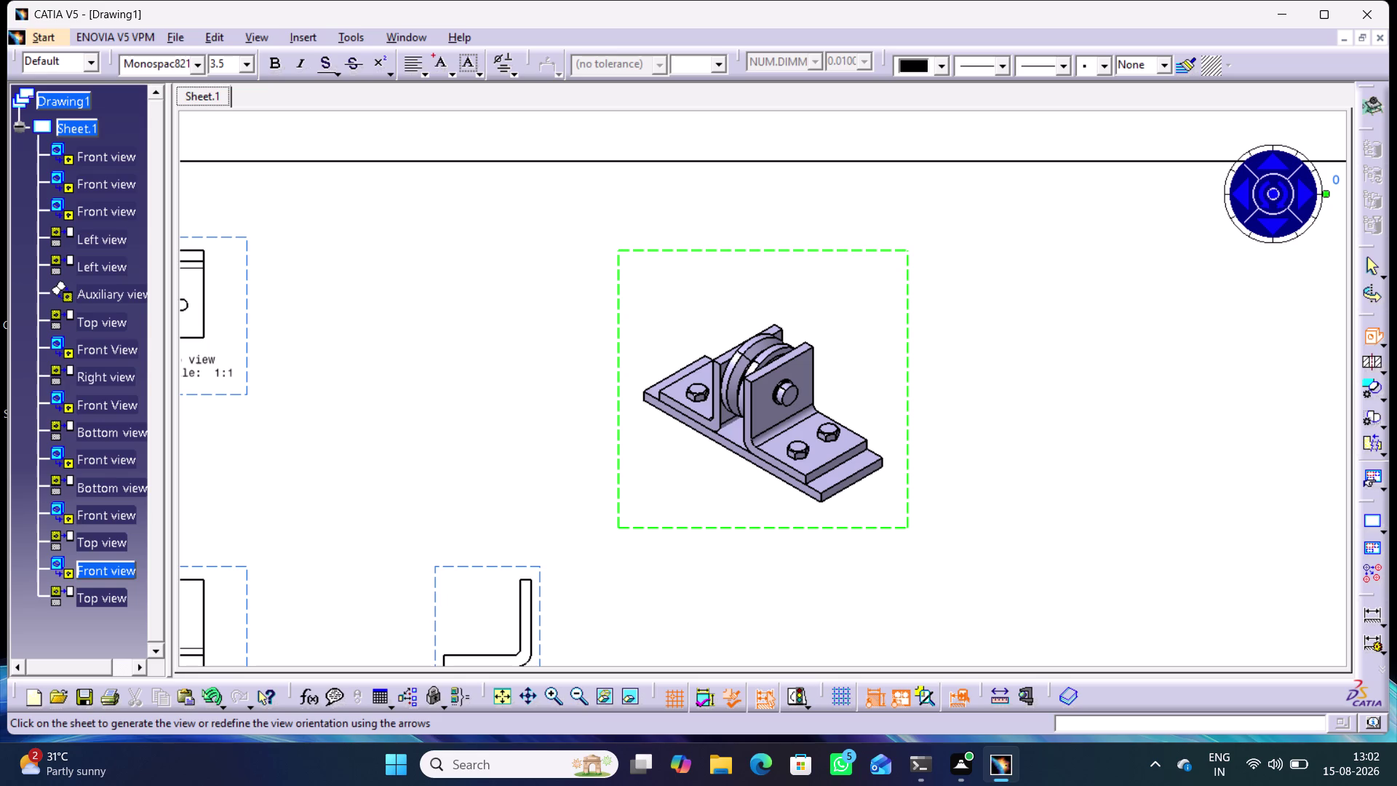
Tilt and flip the assembly's isometric preview with the orientation arrows.
click(1262, 192)
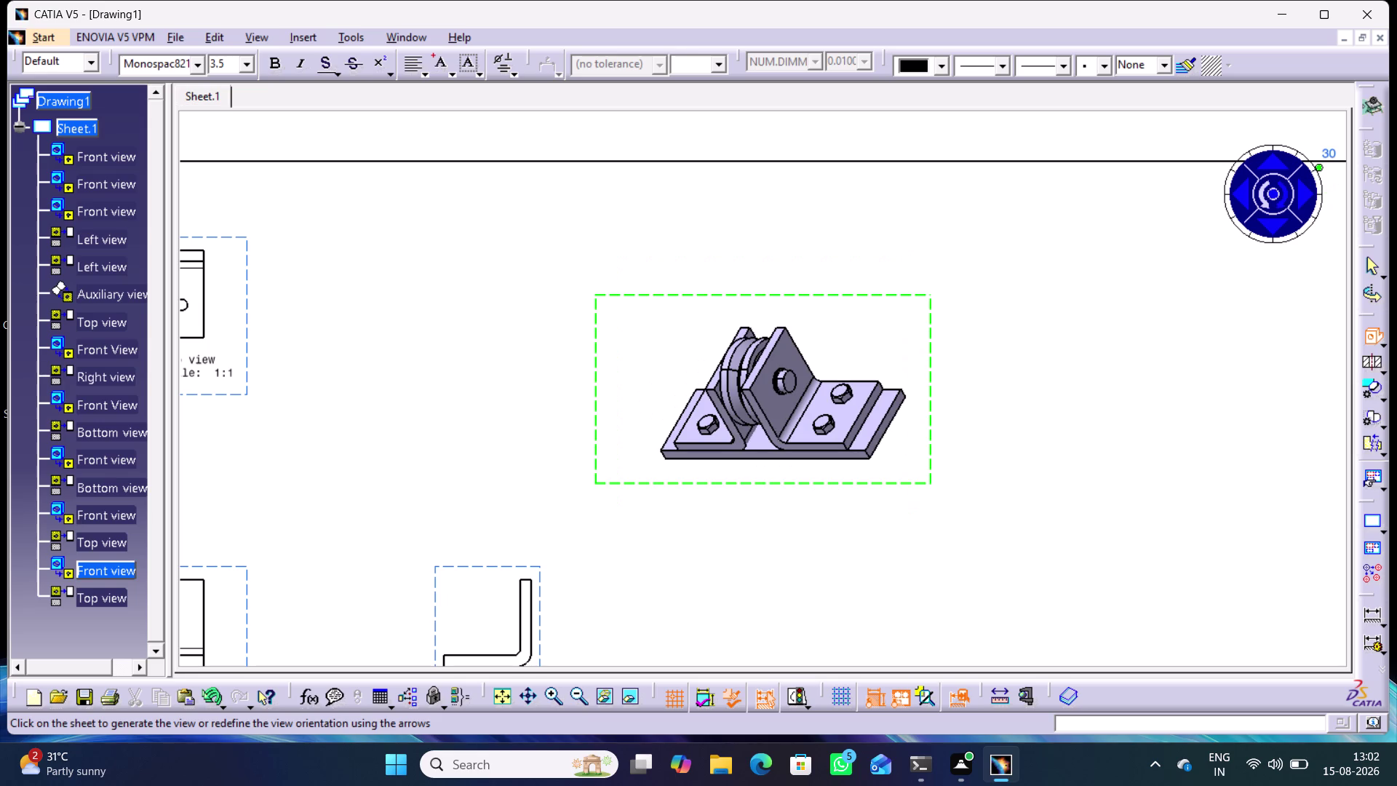
click(1284, 196)
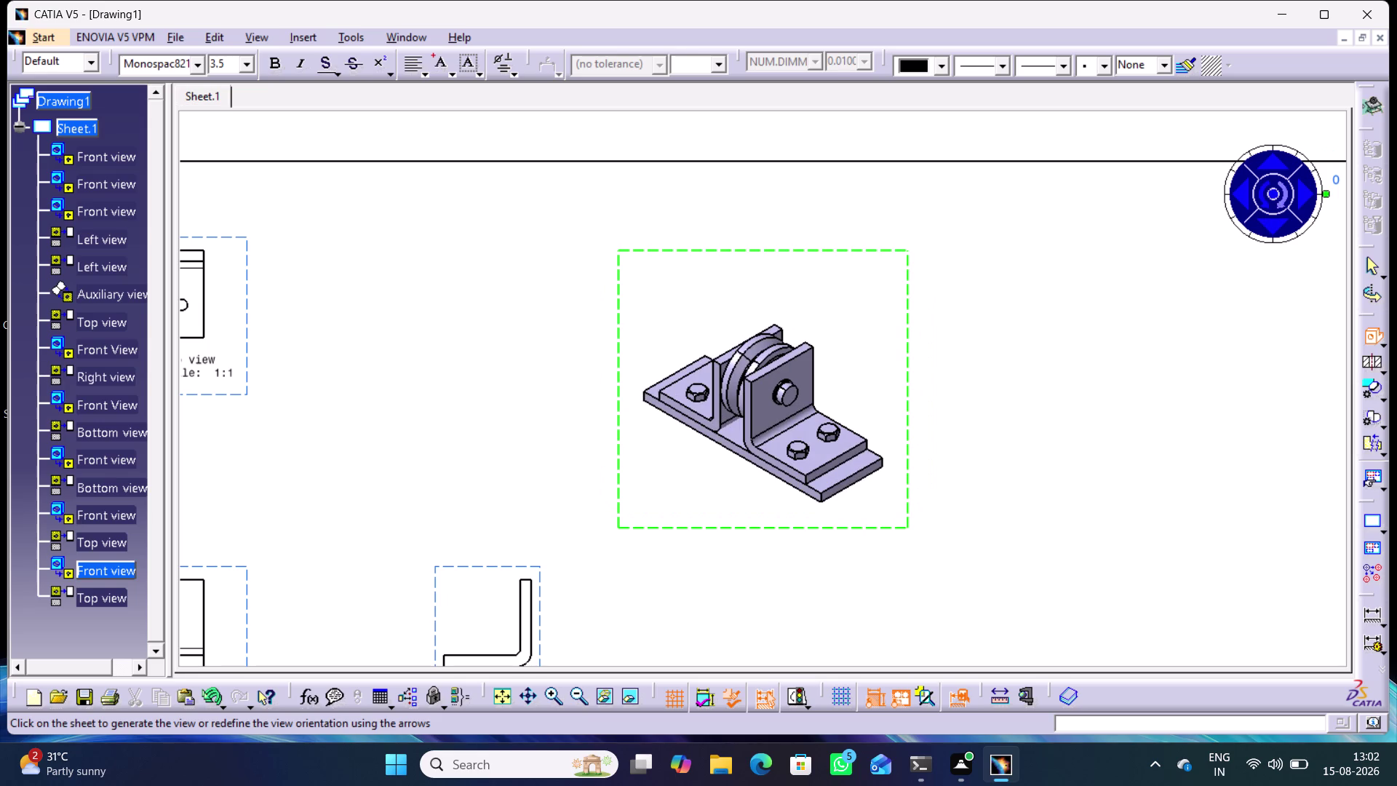
click(1273, 166)
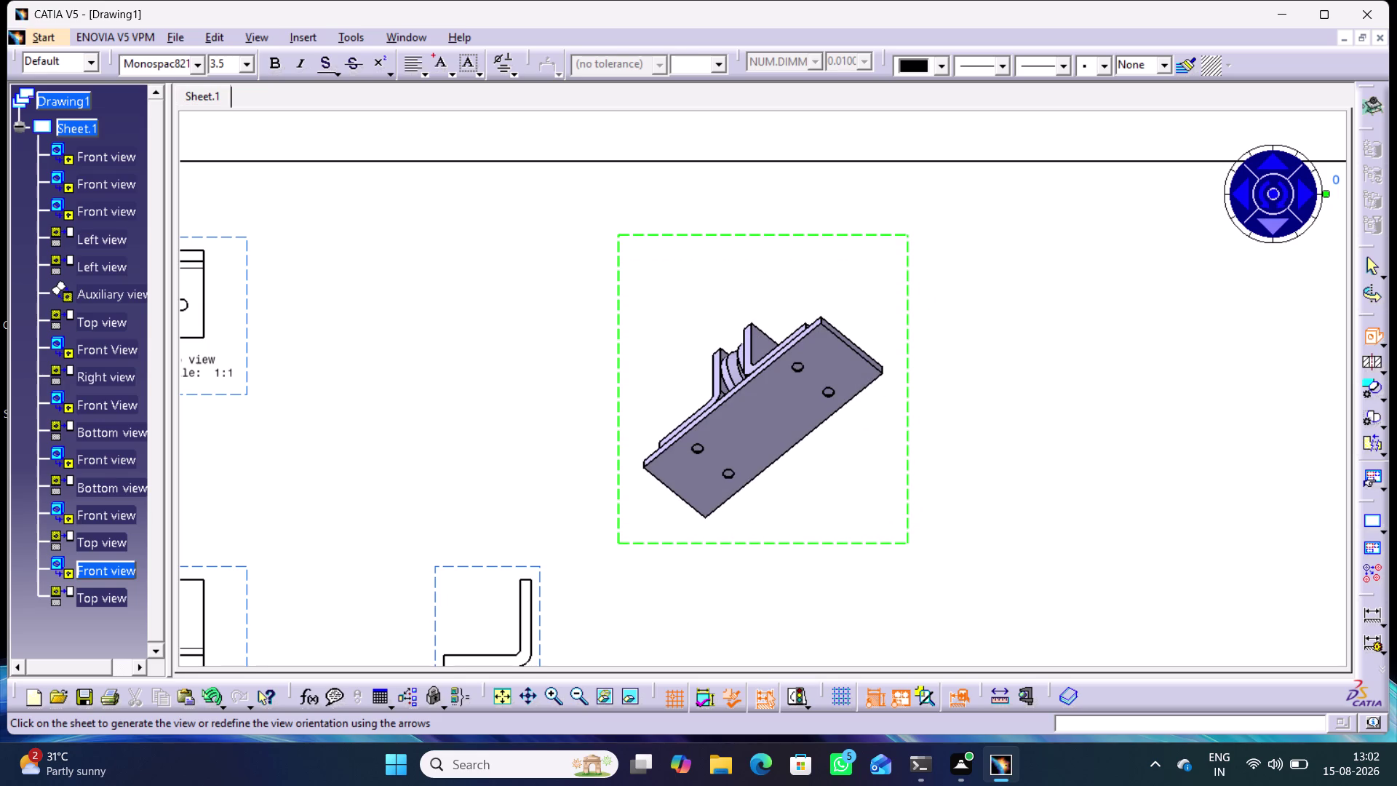
click(1275, 225)
click(1247, 199)
click(1298, 197)
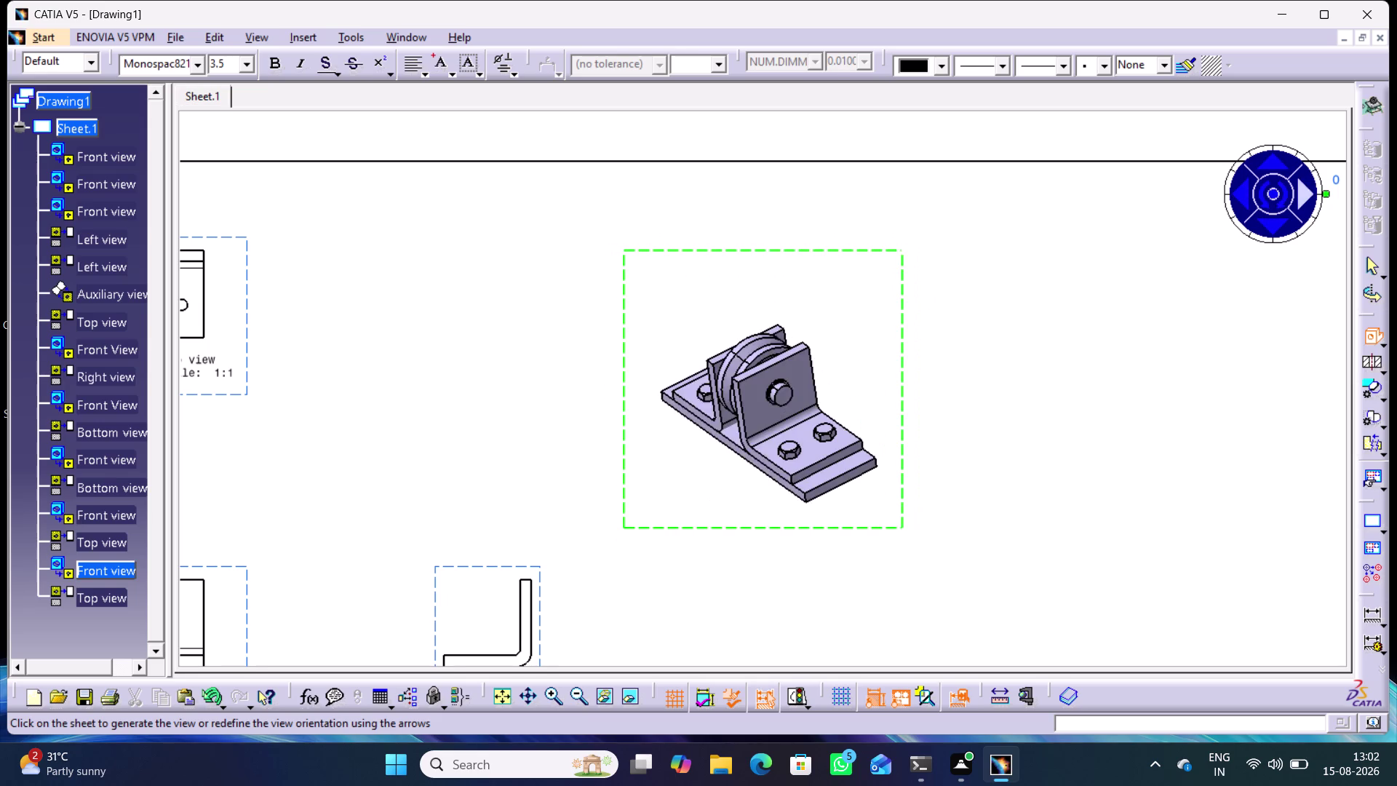
Return the preview to standard isometric and place the view at 1:1 scale.
click(1326, 192)
drag(1325, 192, 1330, 206)
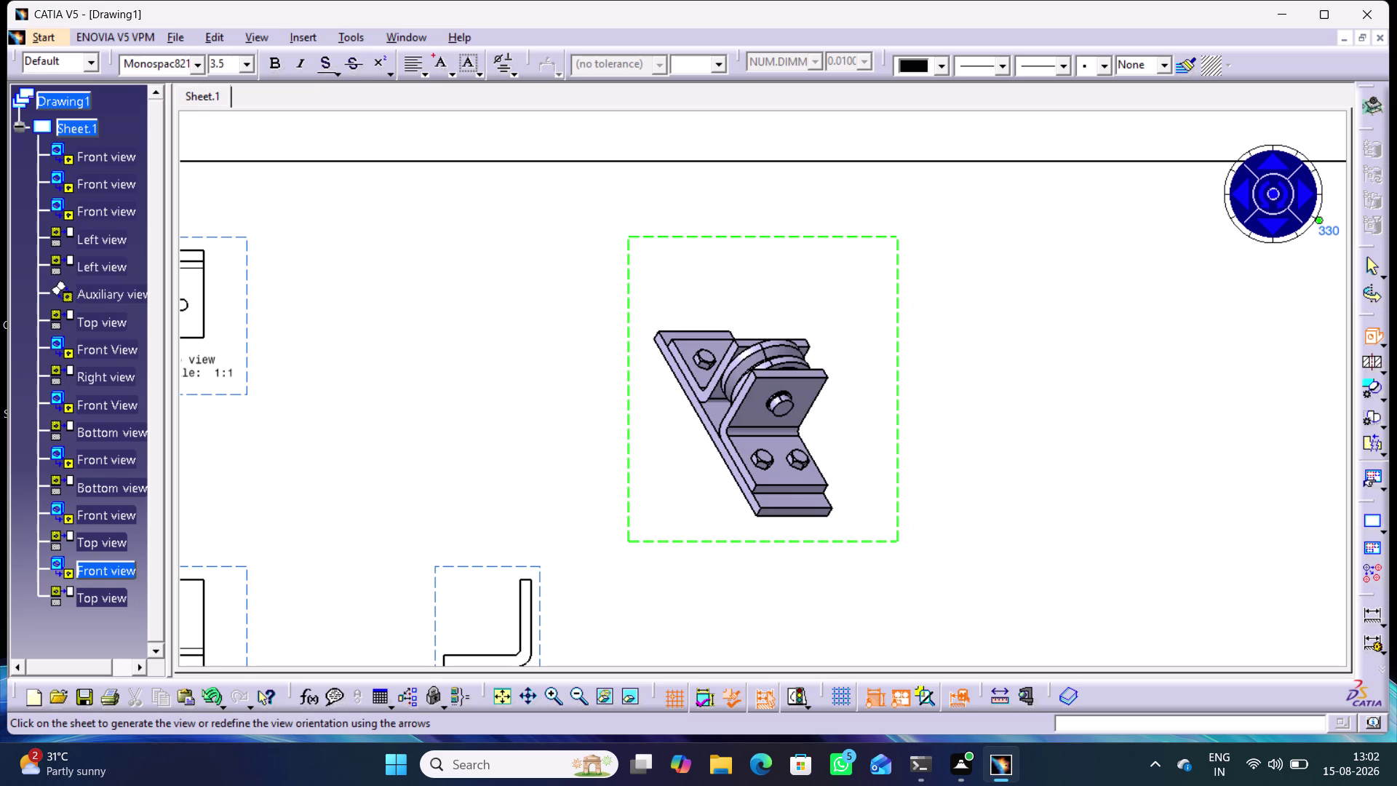
drag(1330, 206, 1327, 214)
drag(1327, 214, 1328, 174)
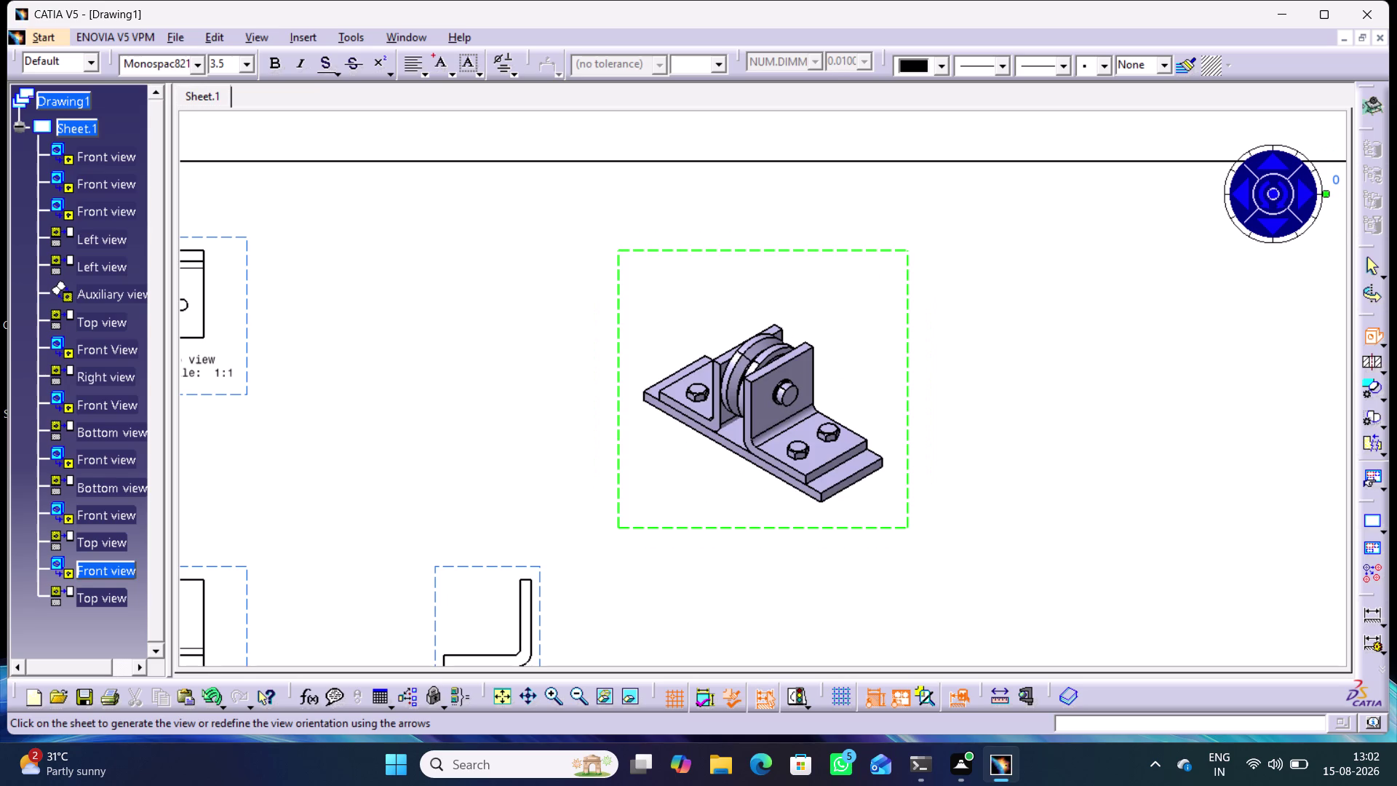
drag(1328, 174, 1329, 177)
click(1285, 266)
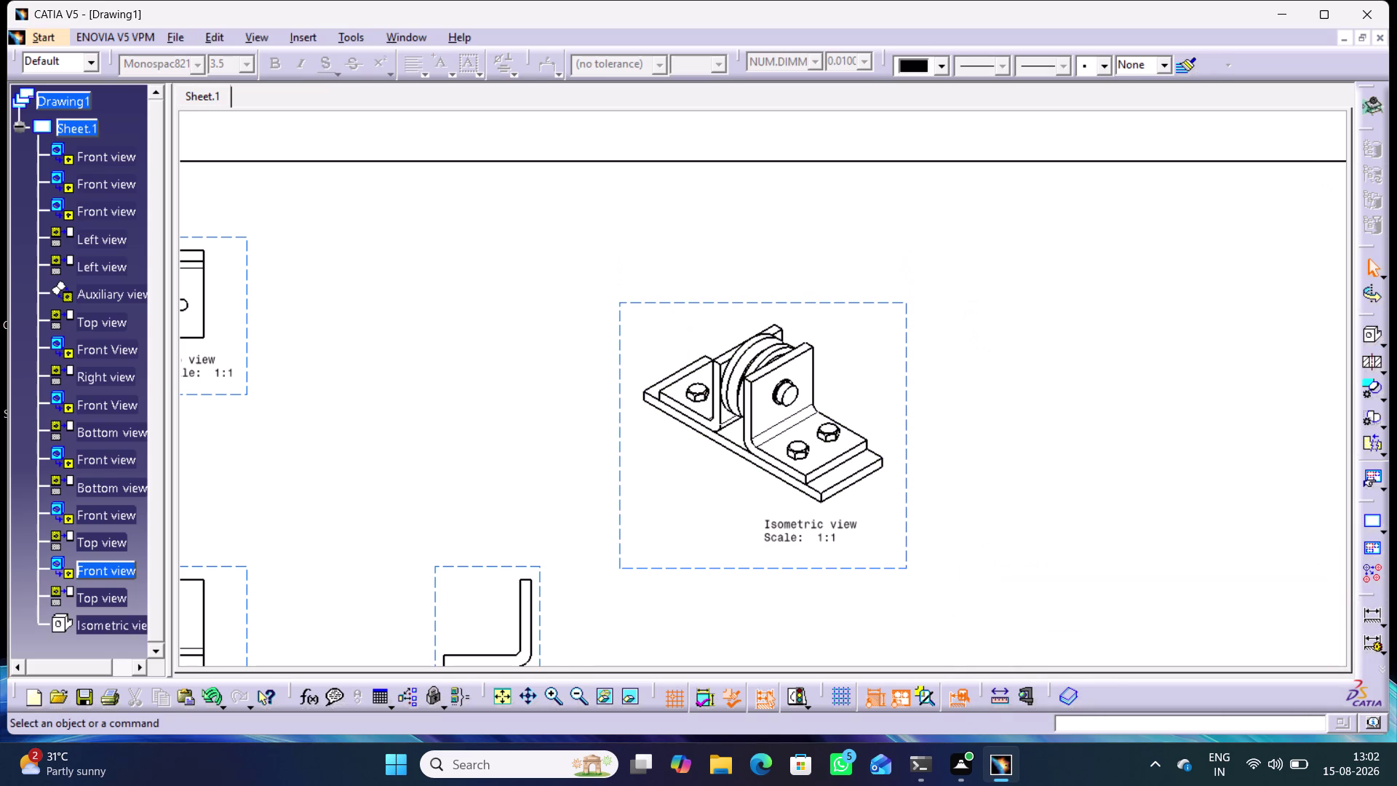
middle_drag(971, 384, 1078, 326)
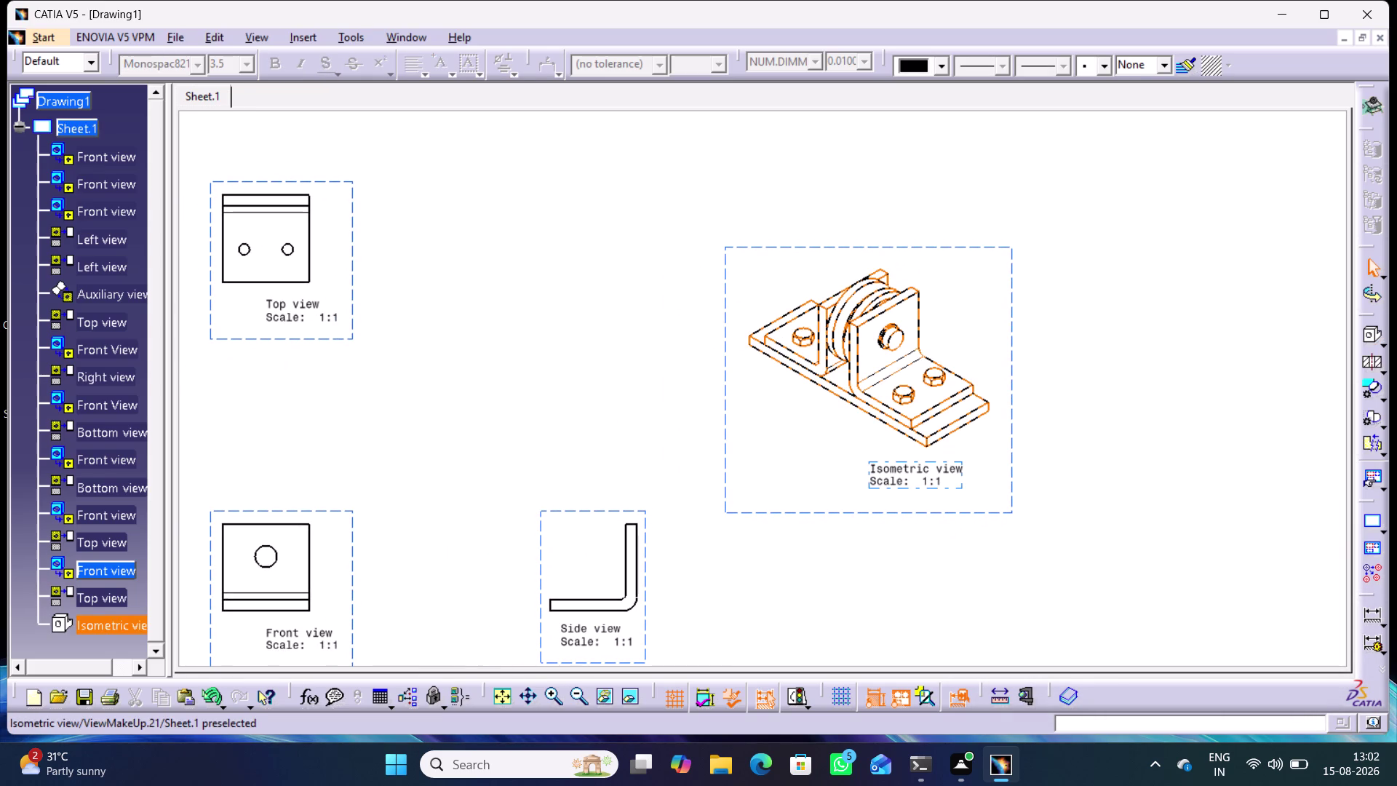
Move the isometric view further right, then zoom out to see the whole sheet.
drag(1015, 303, 1119, 265)
click(1171, 331)
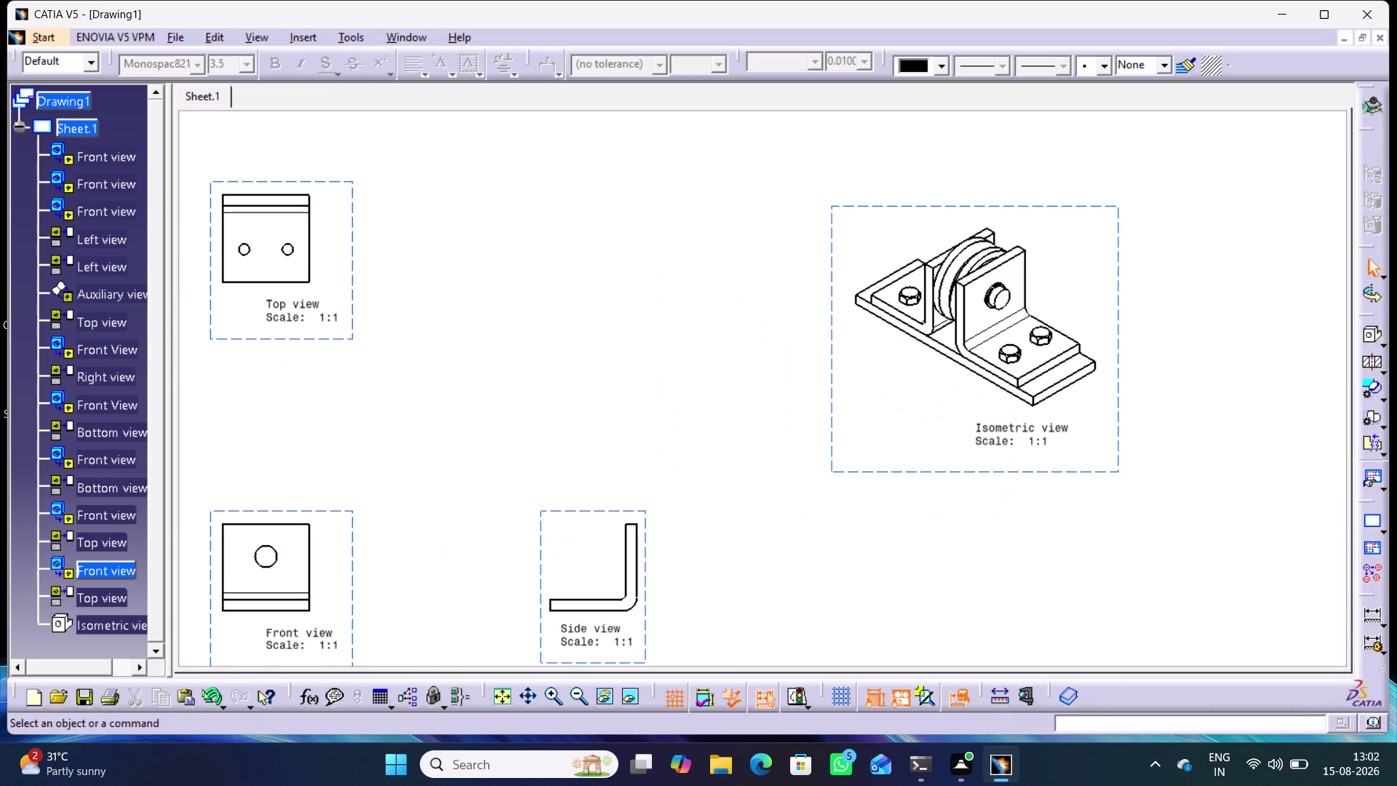
middle_drag(1021, 528, 1139, 348)
middle_drag(911, 498, 1029, 413)
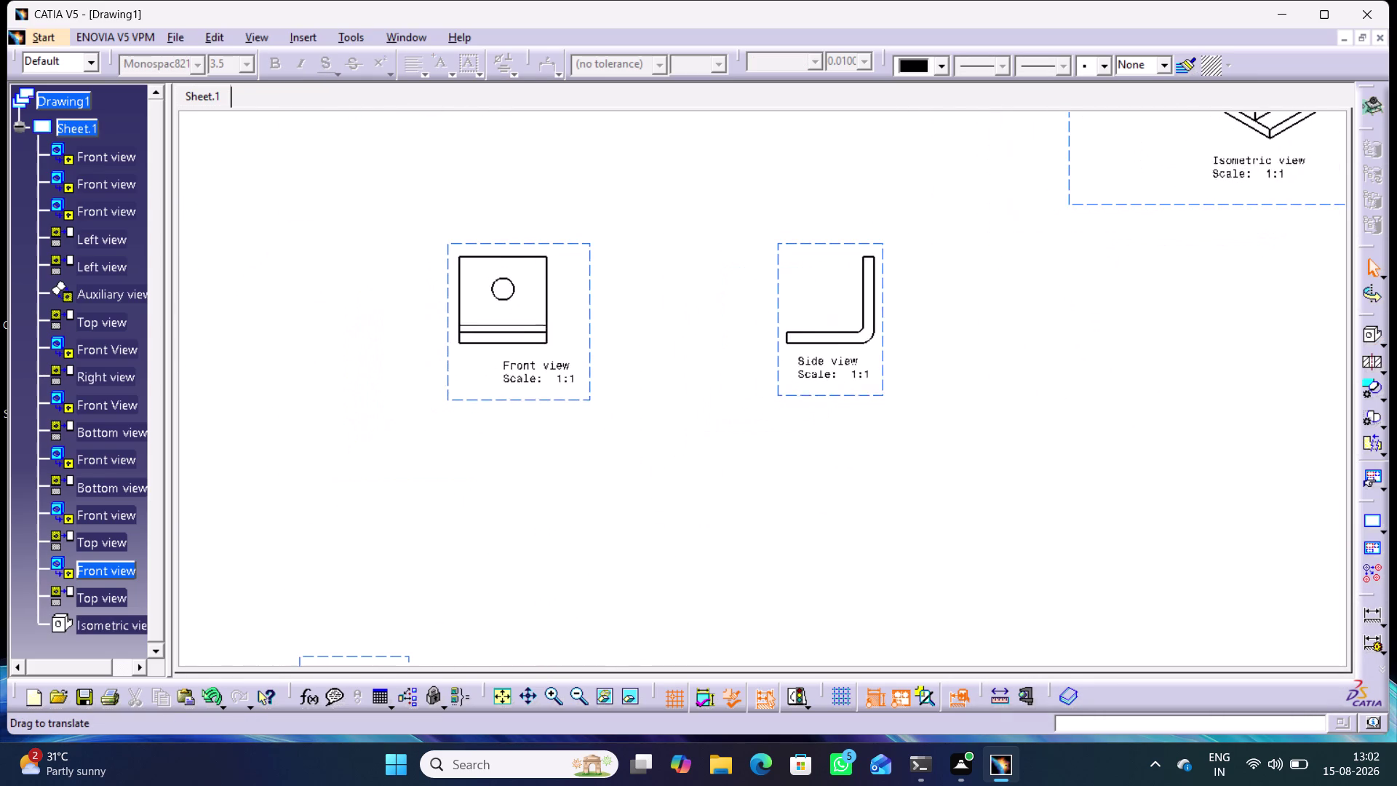
middle_drag(1029, 414, 1034, 410)
middle_drag(861, 519, 914, 581)
right_click(882, 469)
middle_drag(857, 566, 858, 563)
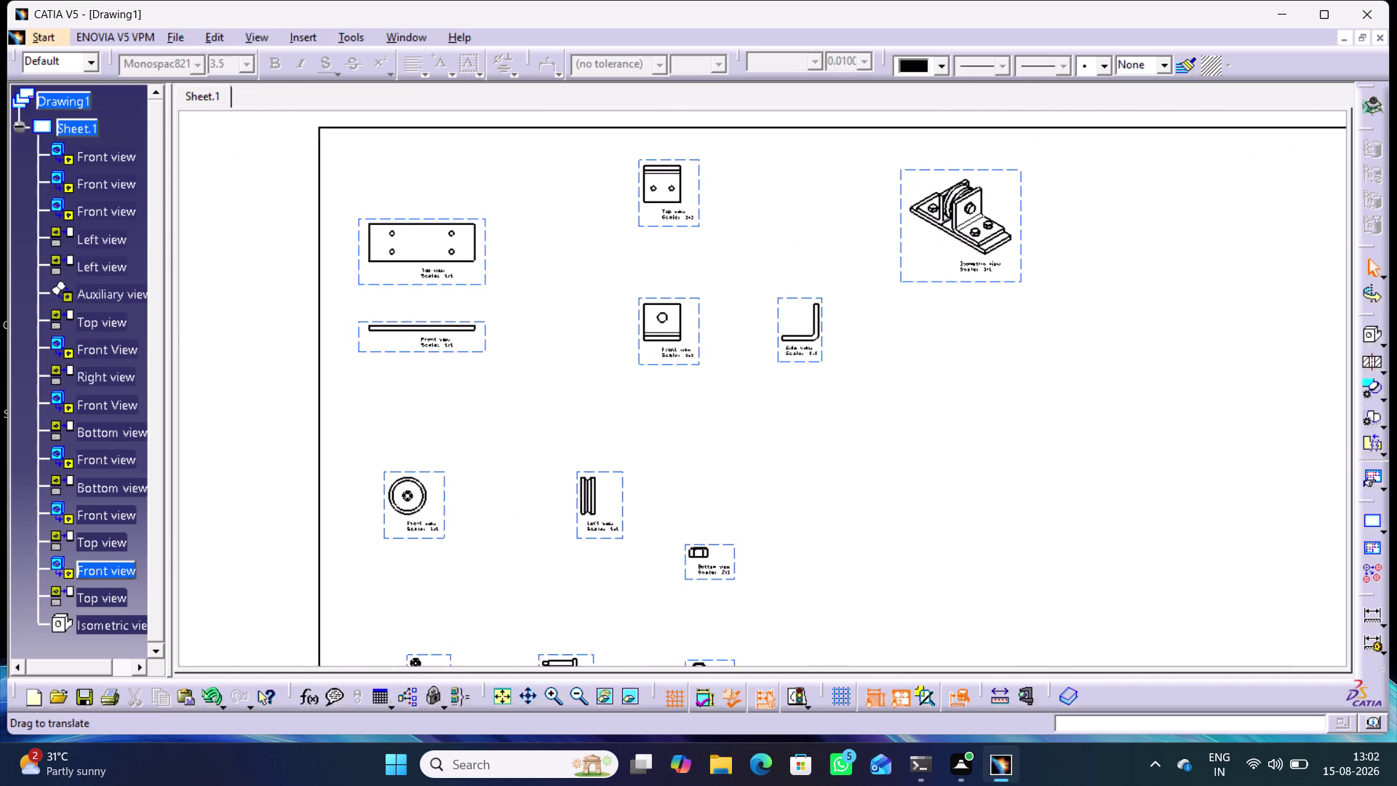
Zoom in on the wheel part views, closing in on the 2:1 Bottom view.
middle_drag(857, 563, 885, 438)
right_drag(865, 537, 871, 524)
middle_drag(760, 523, 902, 336)
middle_drag(918, 531, 919, 531)
right_click(919, 530)
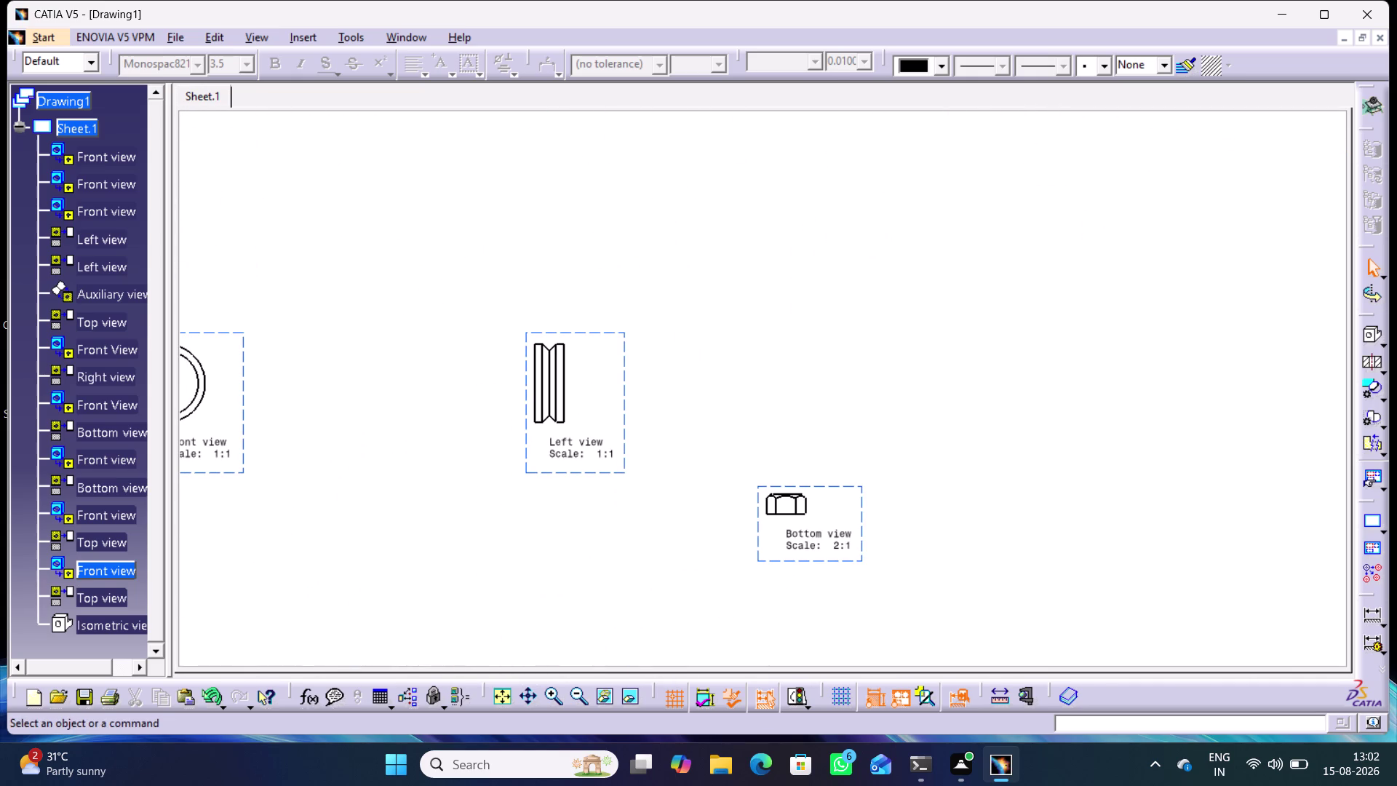
middle_drag(918, 530, 924, 465)
middle_drag(947, 554, 953, 385)
middle_drag(967, 532, 977, 479)
right_click(969, 531)
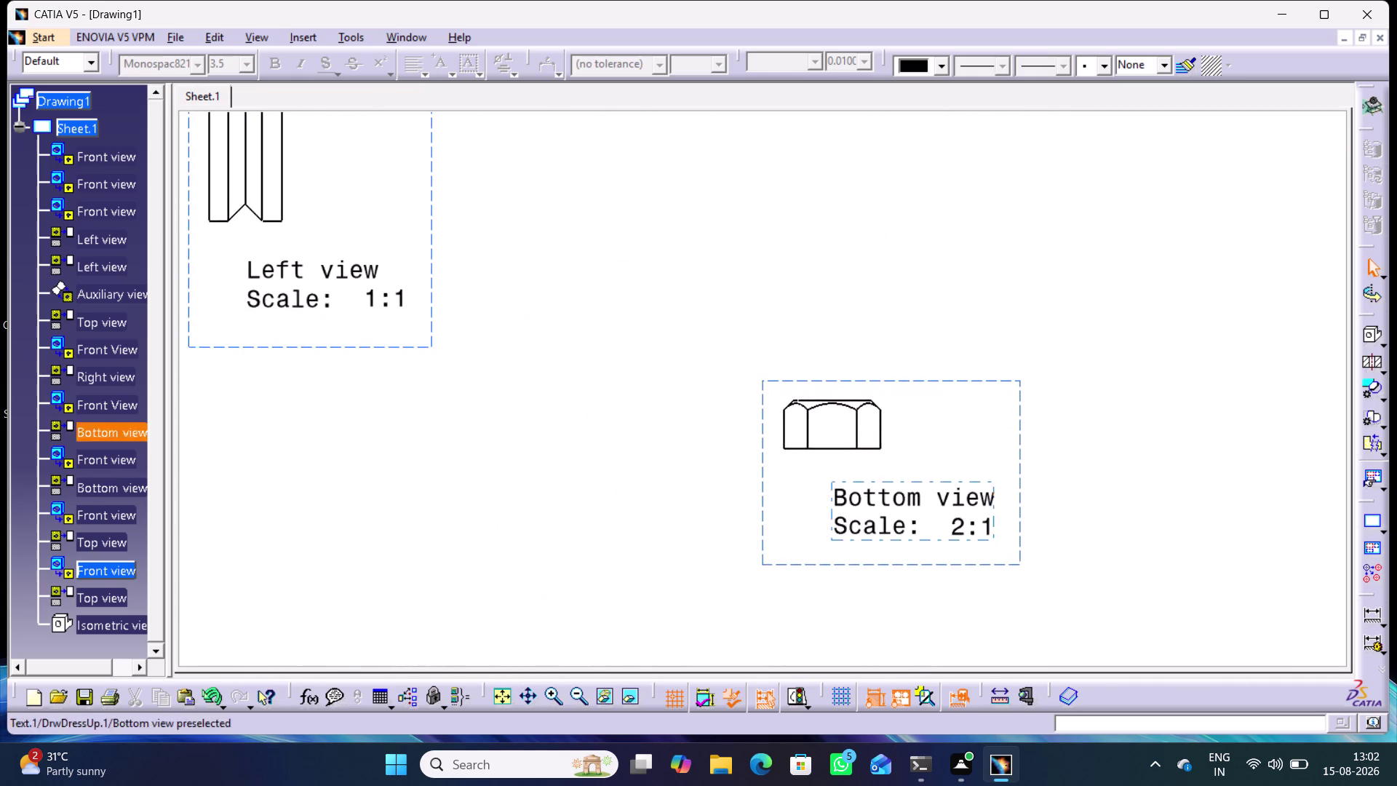
Pan past the Bottom view and zoom to bring the bolt and hexagon nut views closer.
middle_drag(992, 598, 1029, 461)
middle_drag(1030, 576, 1022, 505)
middle_drag(1019, 497, 1027, 420)
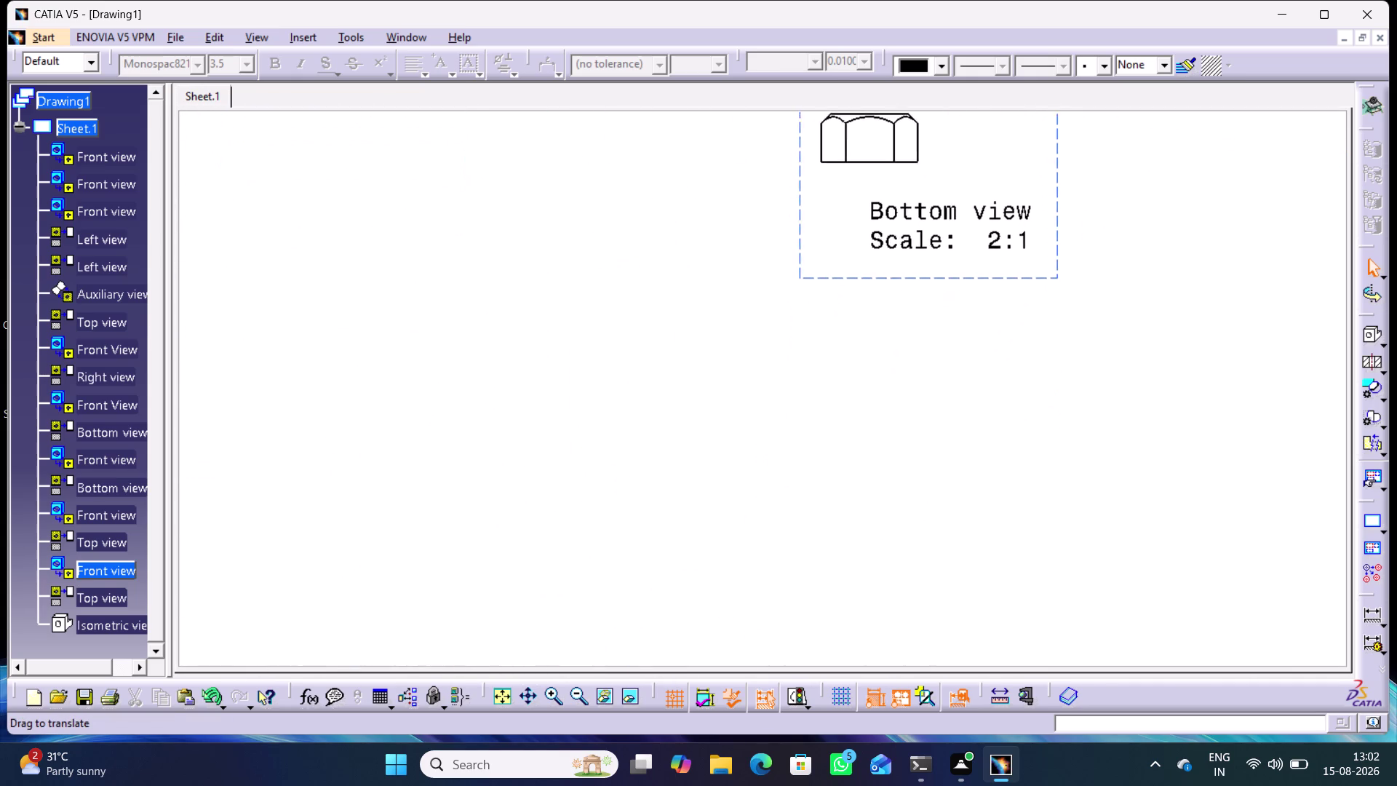
middle_drag(1026, 421, 1029, 411)
middle_drag(1015, 507, 1030, 621)
right_click(1015, 506)
middle_drag(971, 614, 974, 565)
right_drag(971, 602, 973, 585)
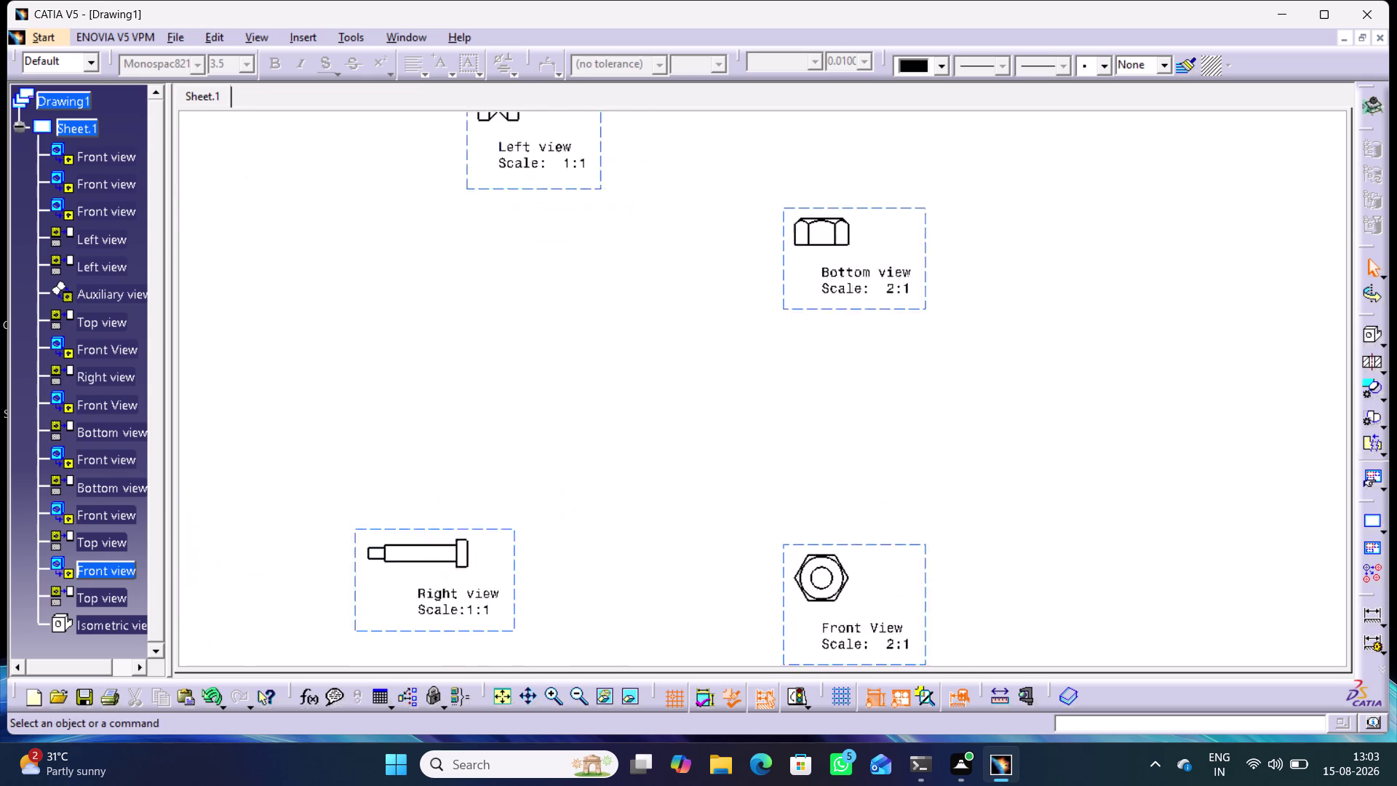
middle_drag(974, 565, 975, 542)
middle_drag(1000, 591, 1003, 412)
Replace 'Front View' with 'Top view' on the 2:1 hex nut view's label.
double_click(882, 506)
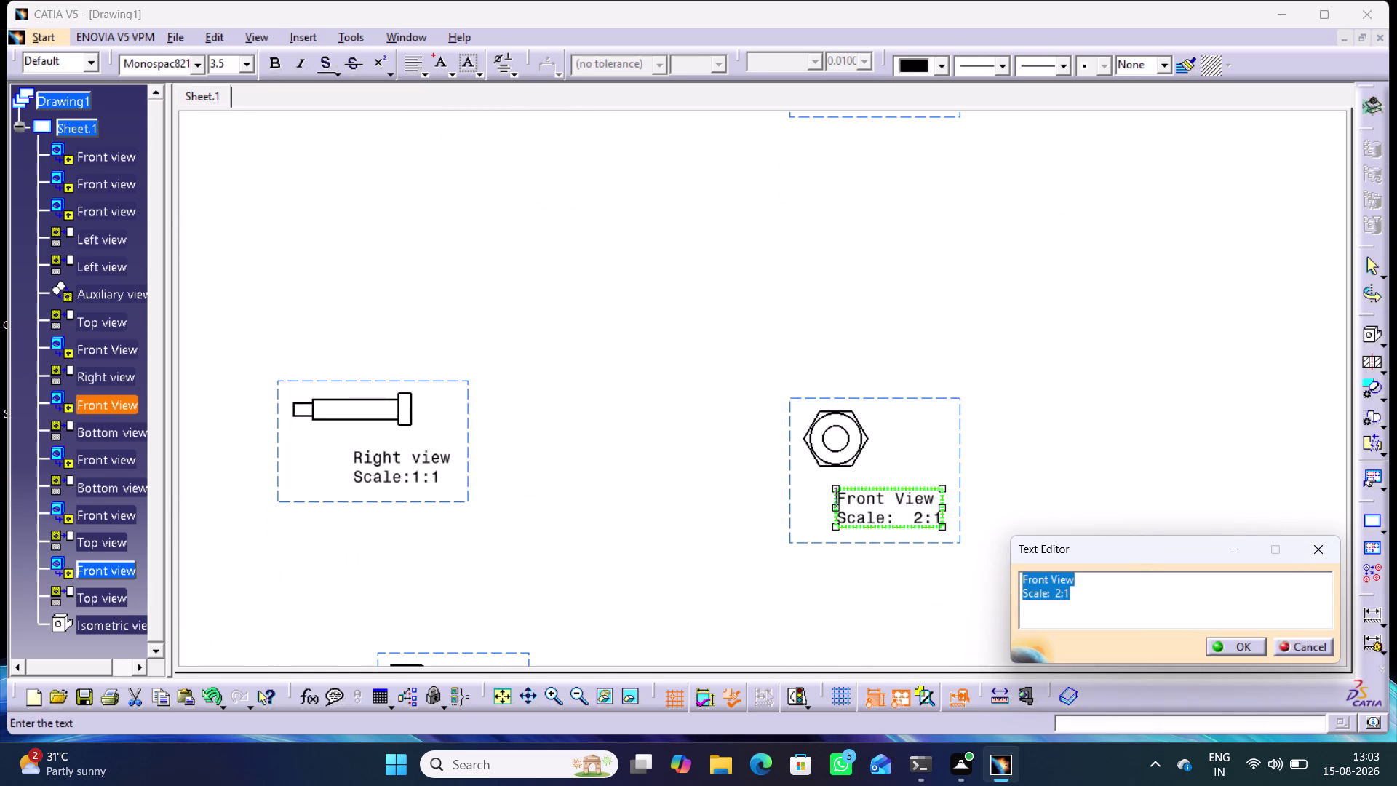
click(1107, 578)
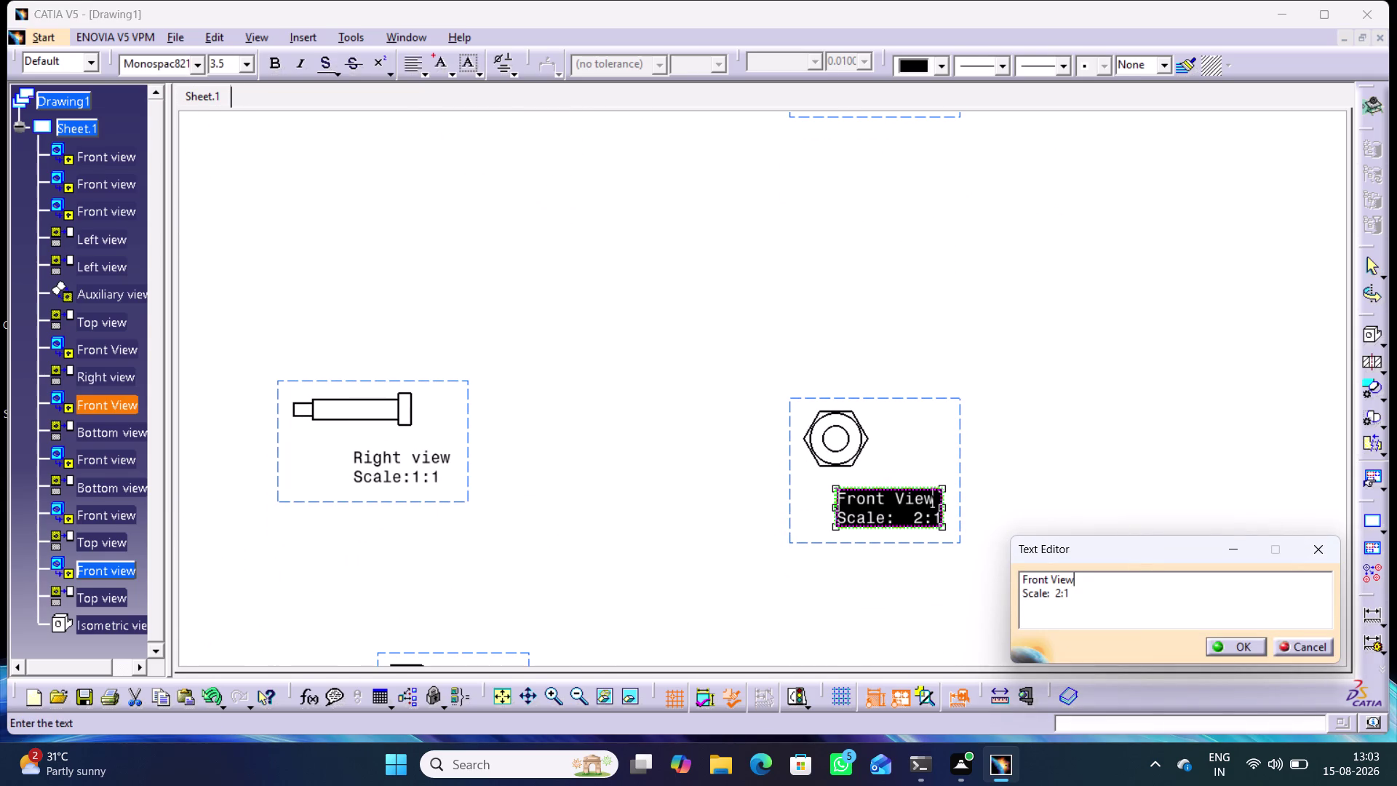
click(1049, 580)
key(BackSpace)
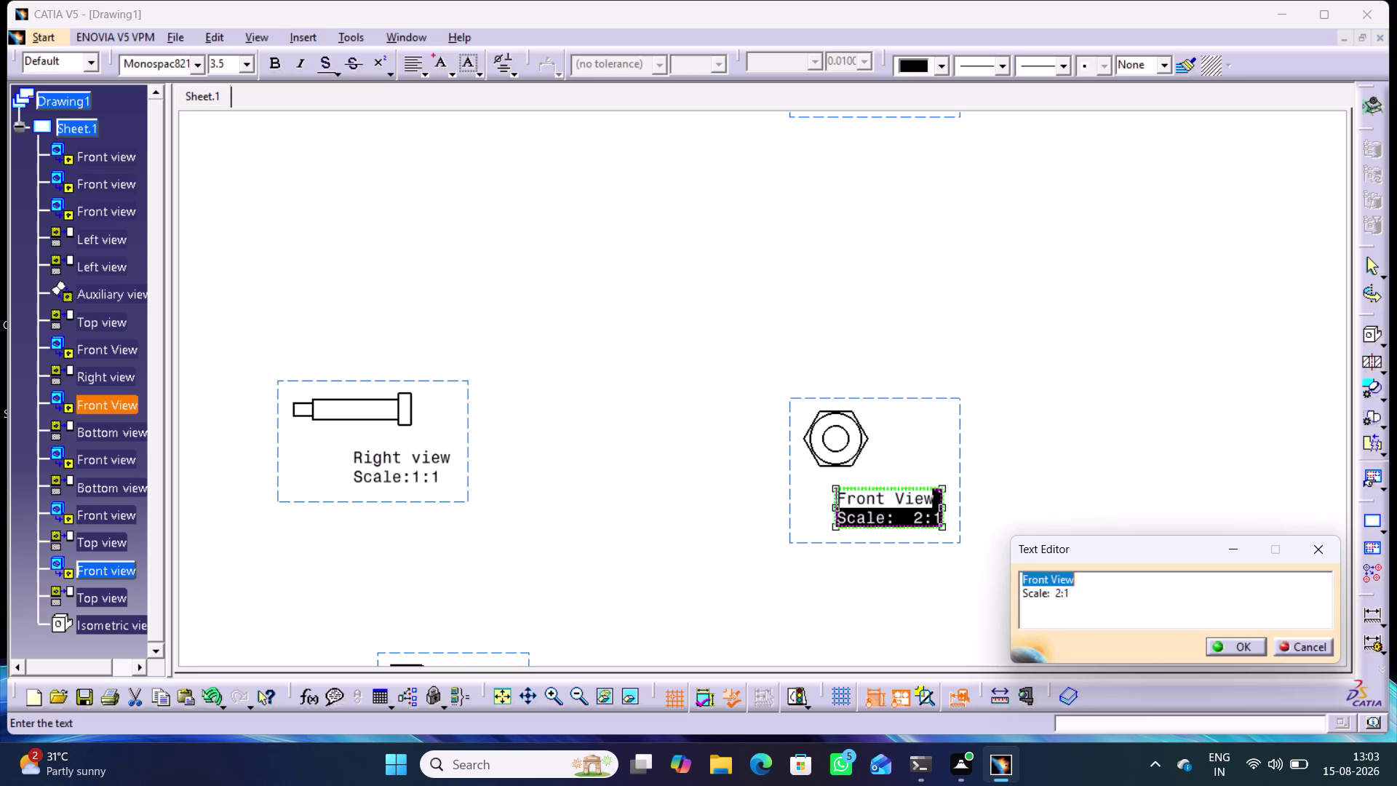
key(BackSpace)
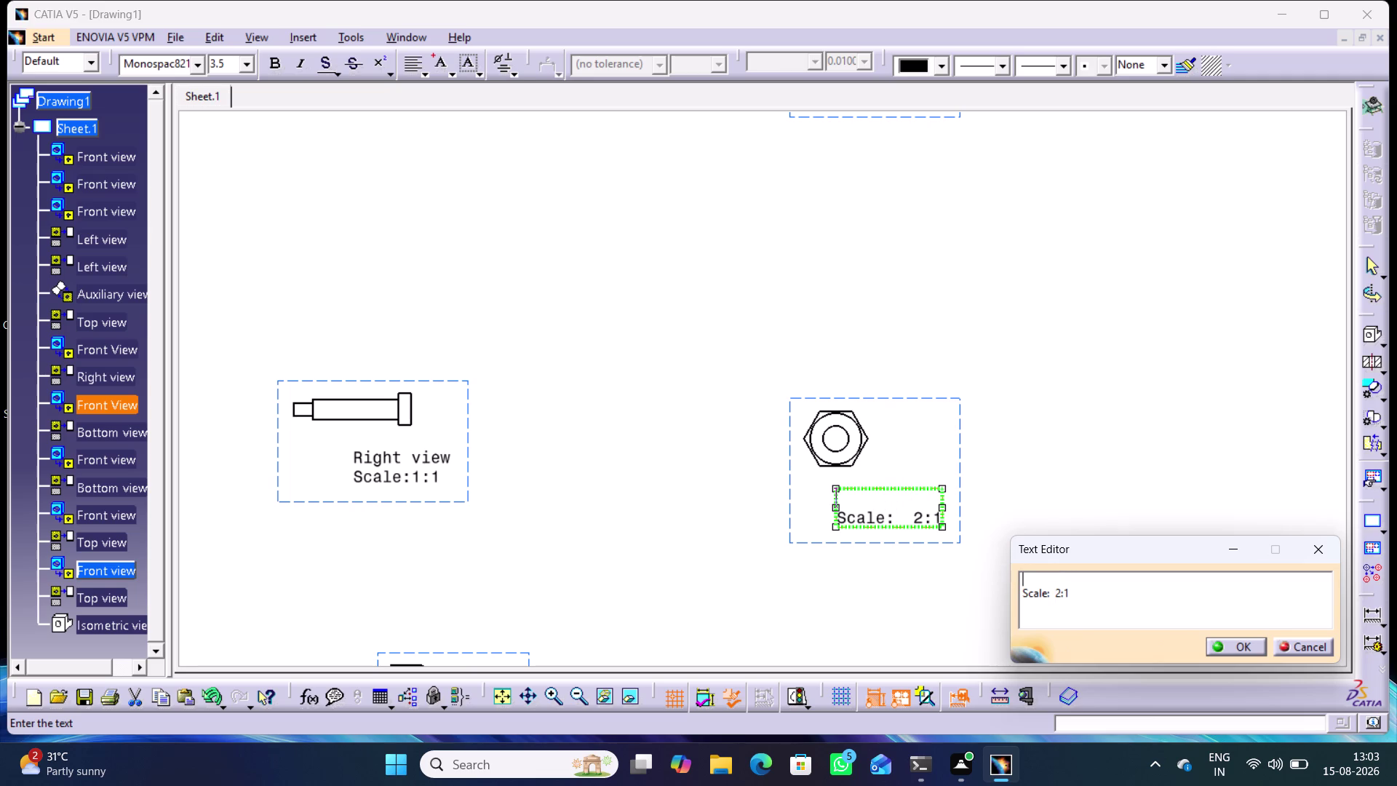
key(shift+t)
text(op)
key(space)
text(vie)
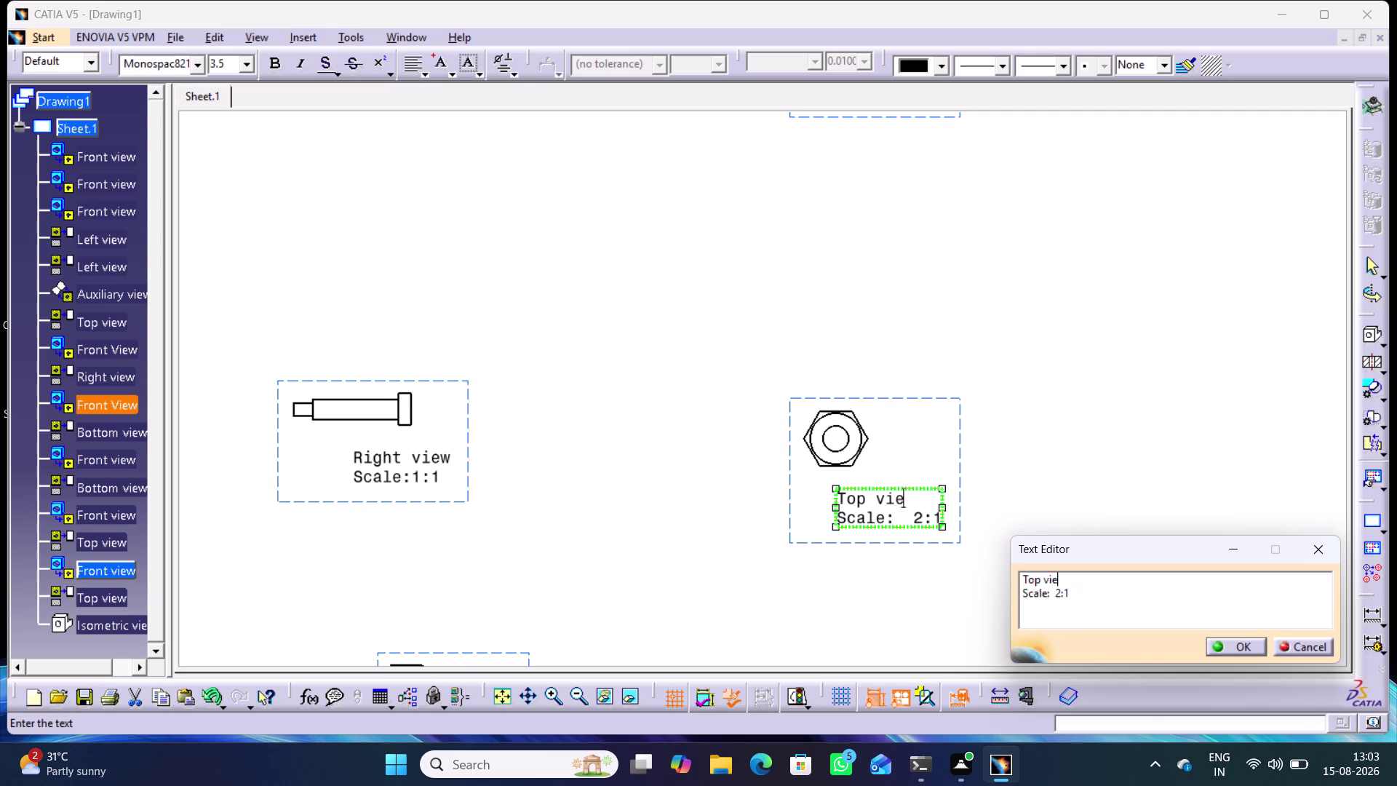
text(w)
key(Return)
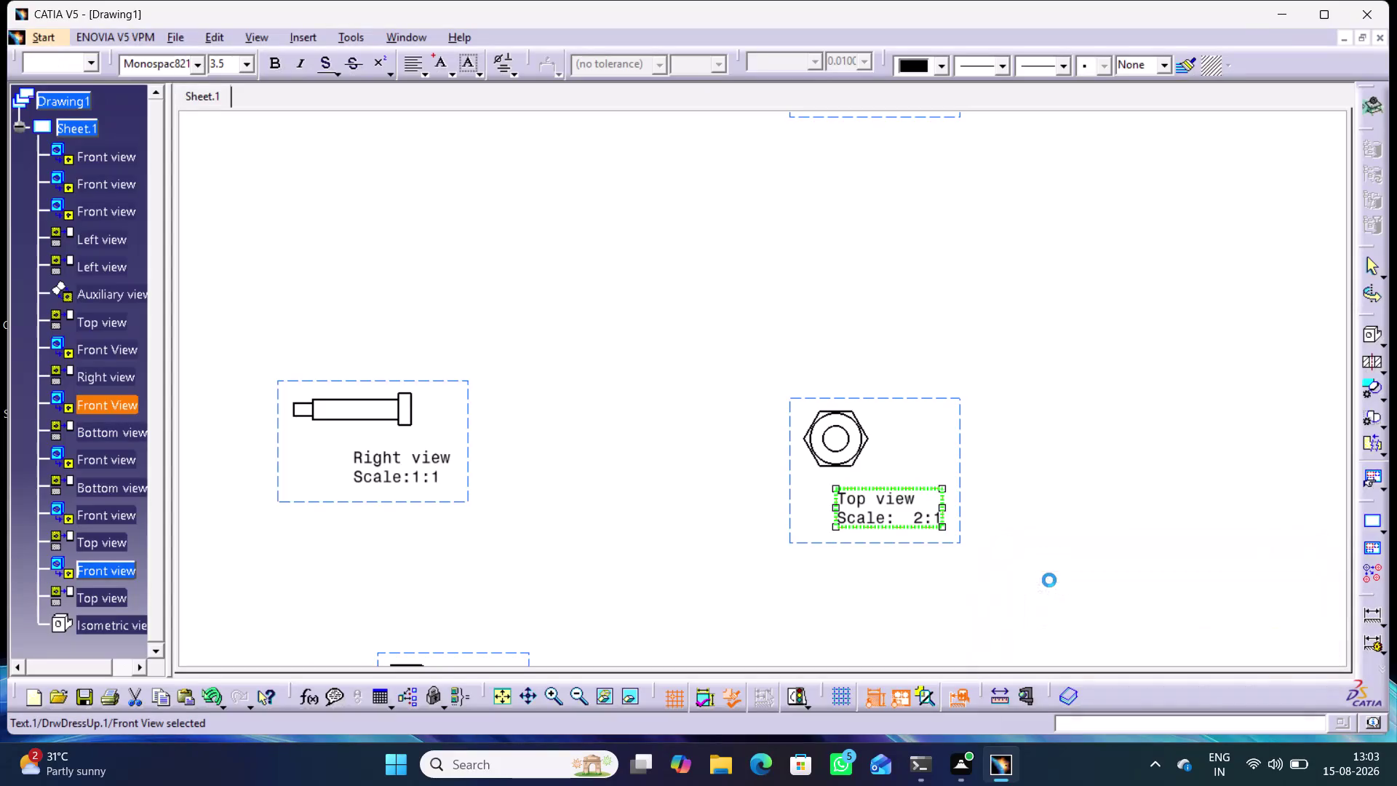
click(979, 378)
middle_drag(888, 299, 918, 392)
Replace the 'Bottom view' wording on the nut's 2:1 label with 'Front view'.
right_click(889, 300)
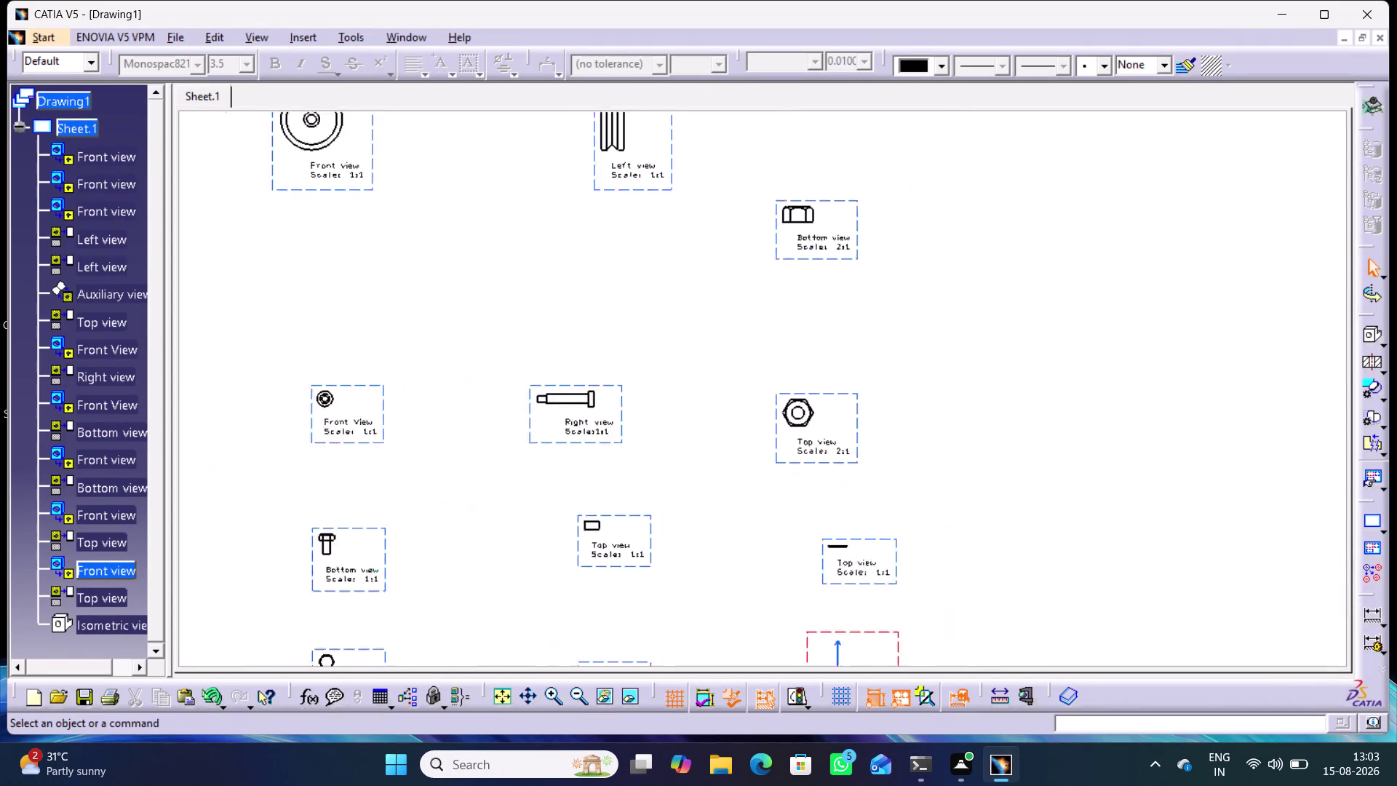
middle_drag(917, 392, 924, 412)
double_click(809, 260)
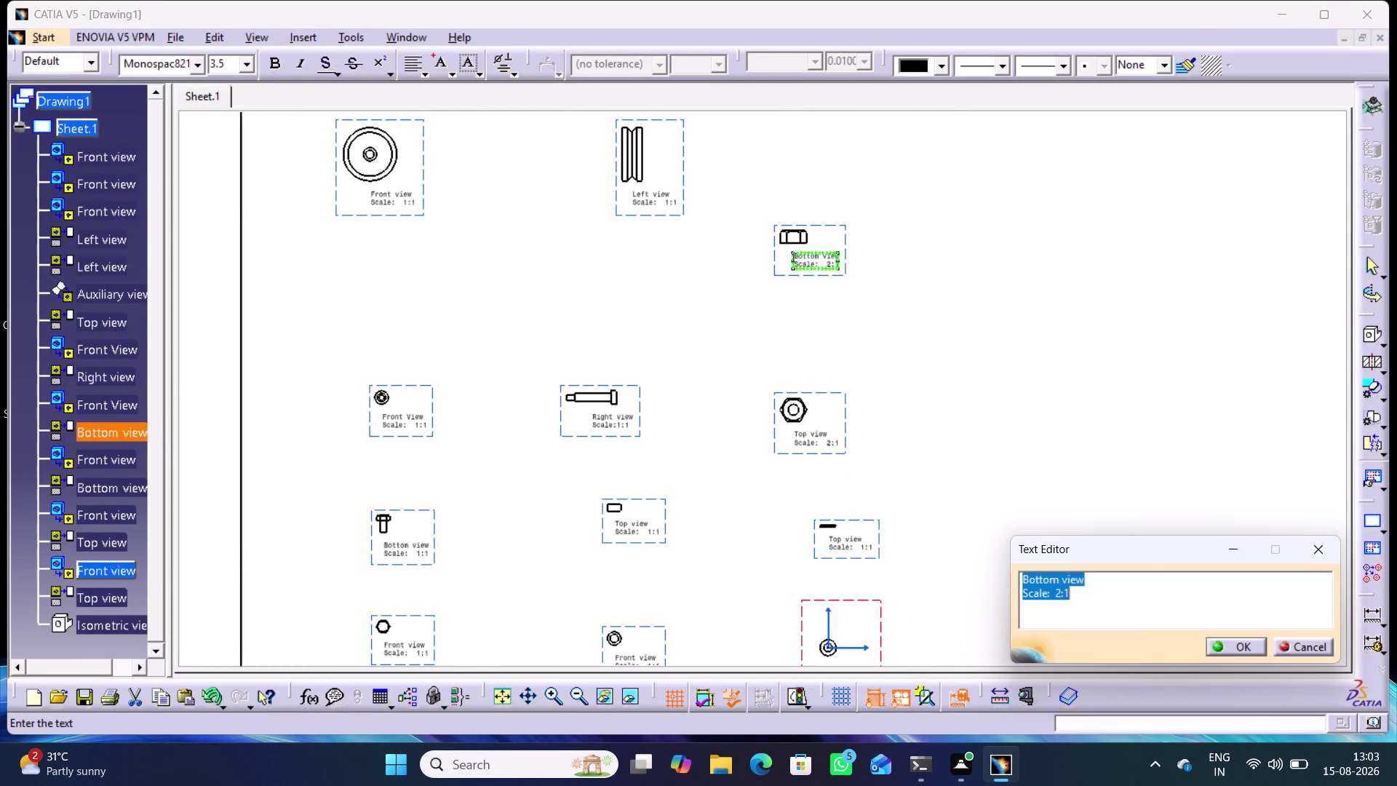
click(1120, 599)
drag(1093, 581, 1008, 579)
click(1094, 581)
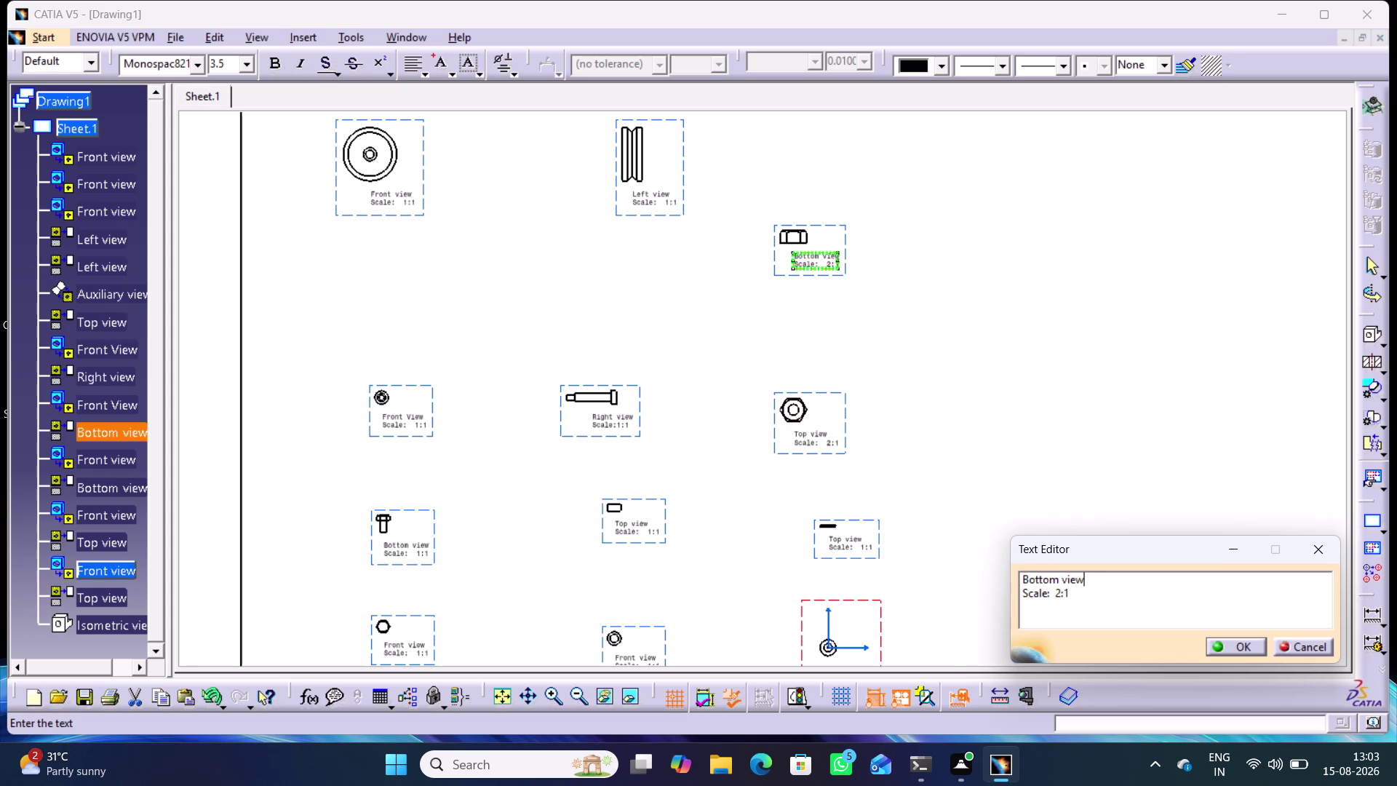
drag(1092, 581, 1046, 581)
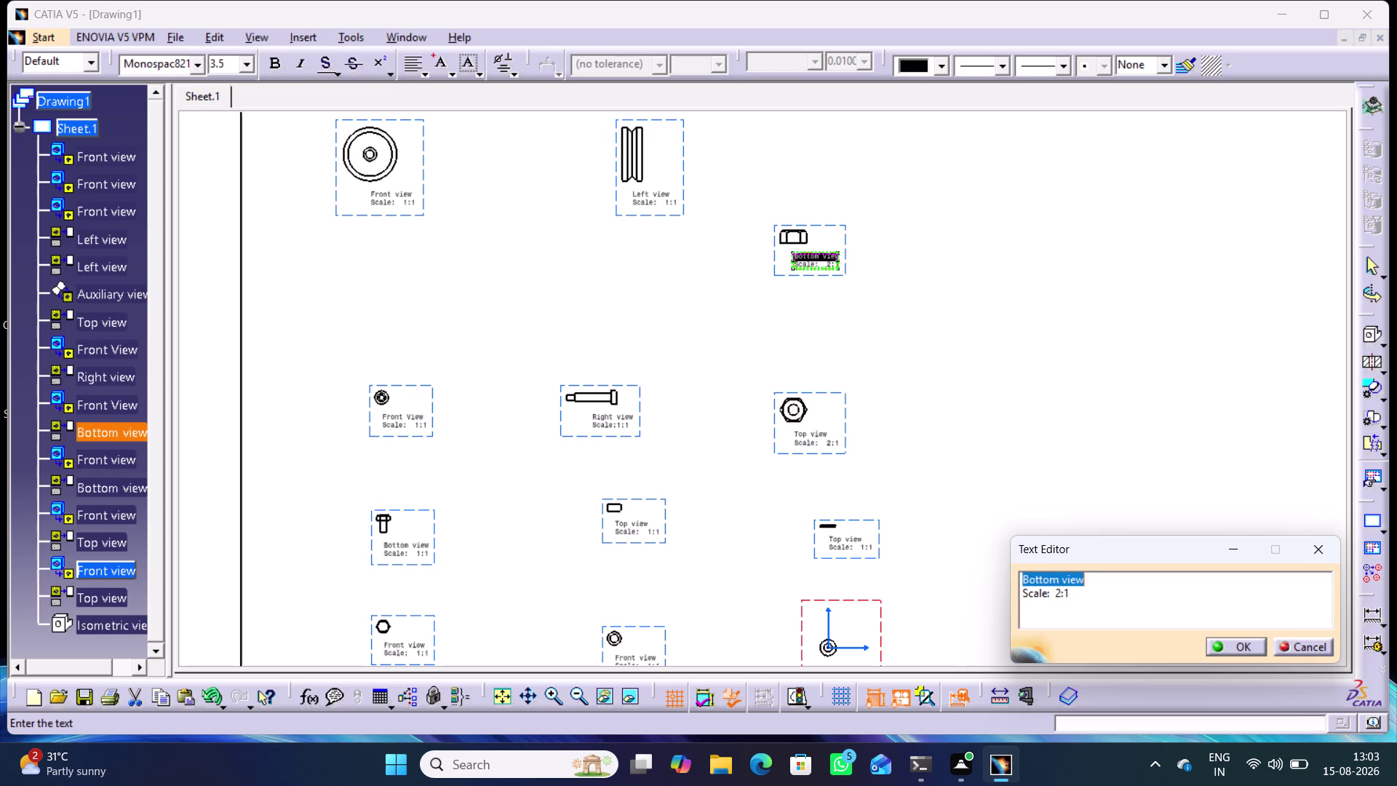
key(BackSpace)
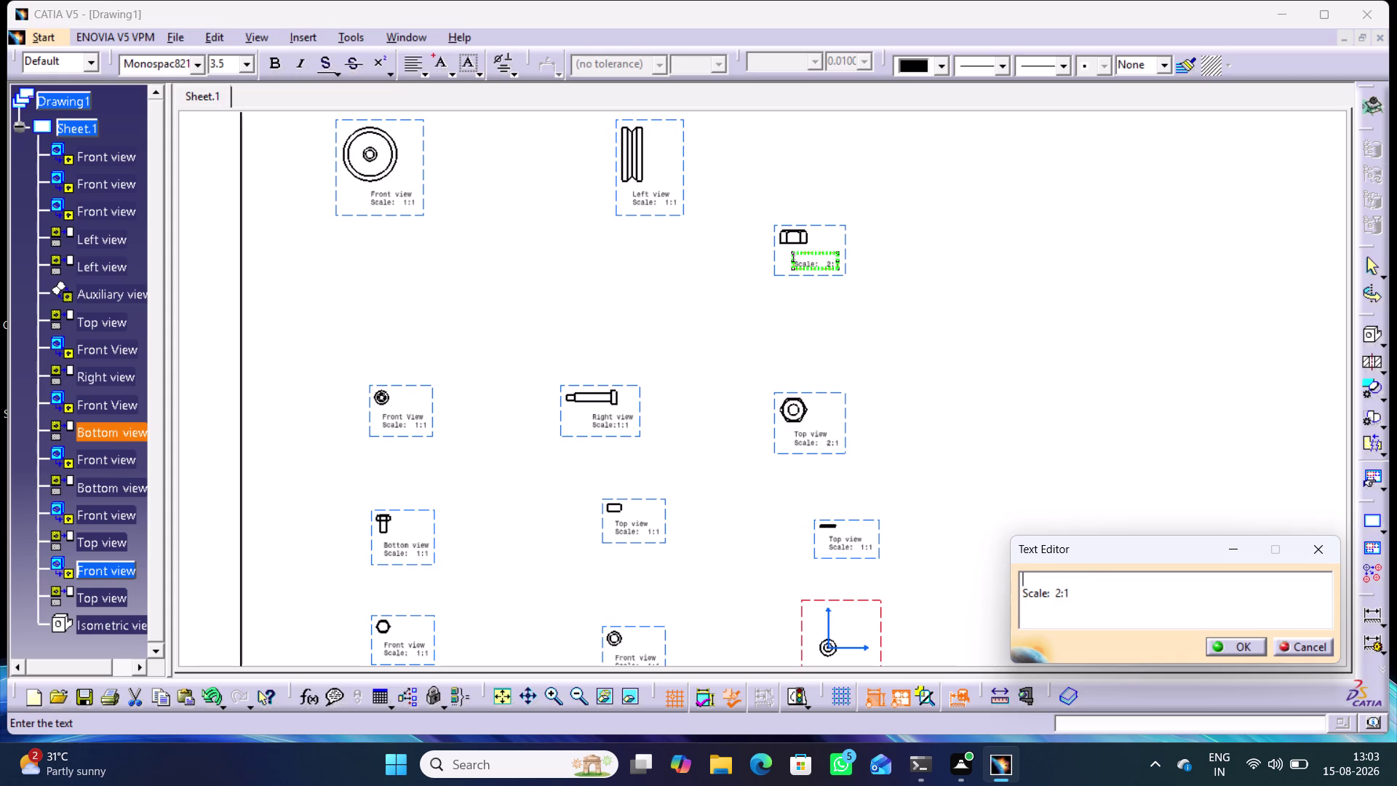
key(shift+f)
text(ro)
text(nt)
key(space)
text(view)
key(Return)
Zoom in on the lower hardware views and open the central 1:1 Top view label.
middle_drag(757, 523, 757, 524)
right_click(757, 524)
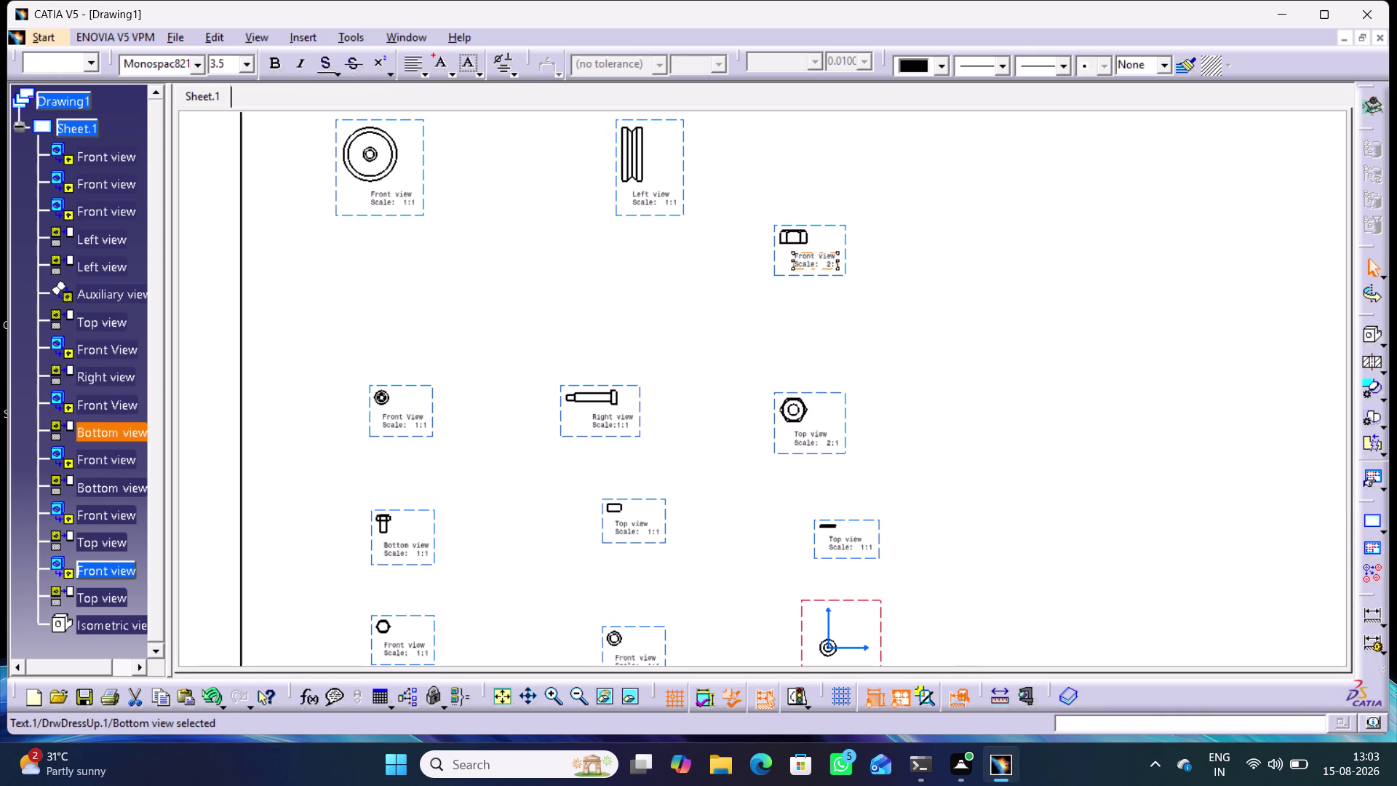
middle_drag(757, 524, 768, 478)
middle_drag(685, 509, 854, 410)
middle_drag(606, 545, 598, 506)
right_click(606, 545)
middle_drag(596, 579, 595, 445)
middle_drag(583, 523, 587, 545)
right_click(583, 524)
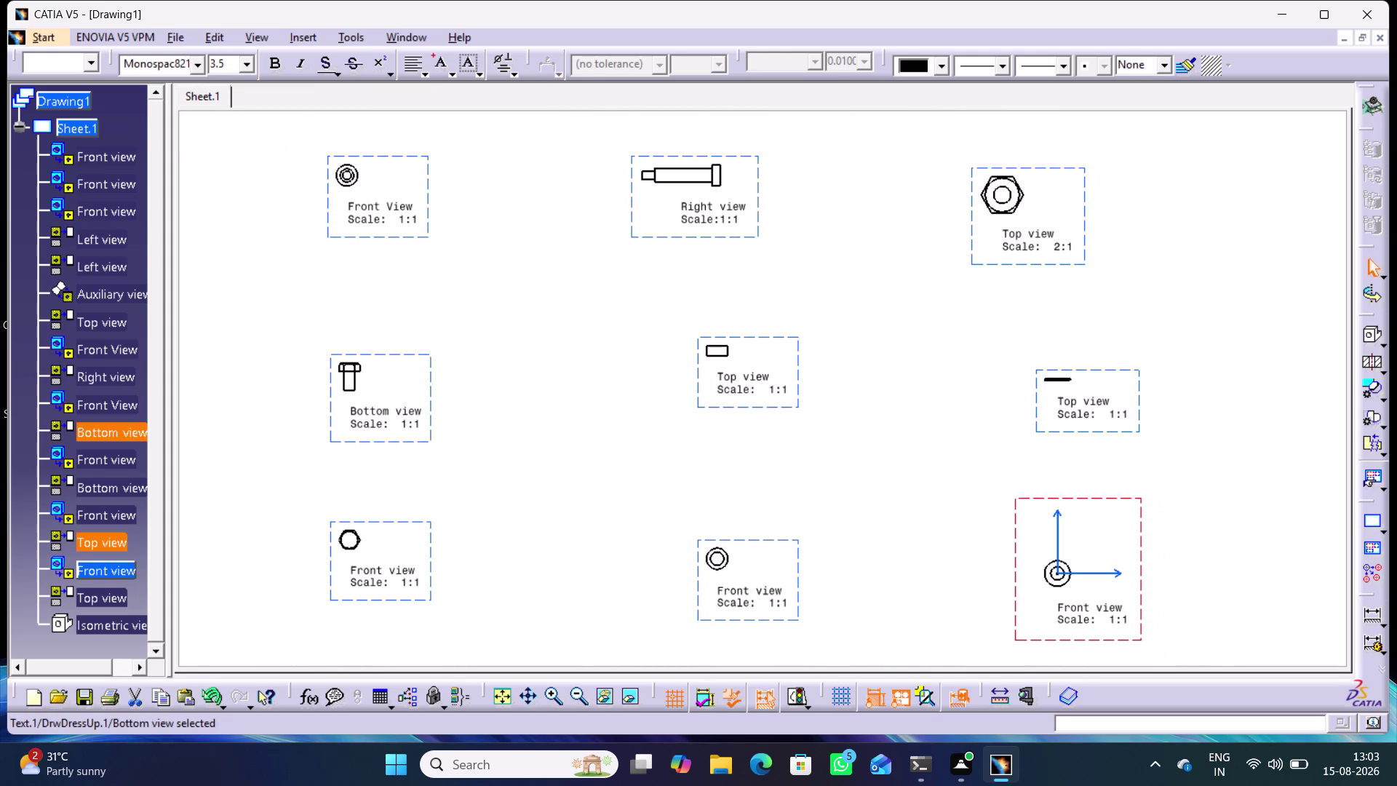
double_click(735, 381)
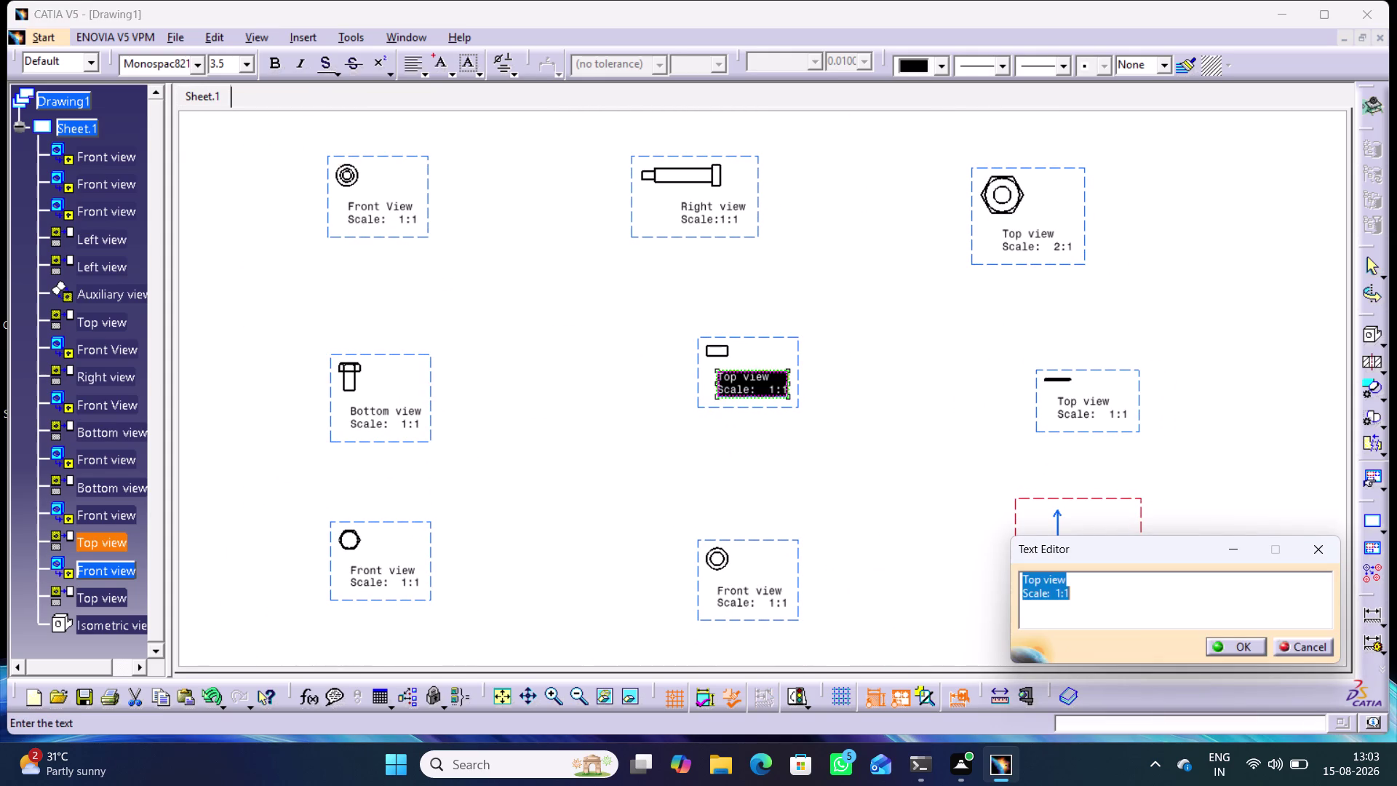
Change the central 1:1 view label from 'Top view' to 'Front view'.
drag(1071, 581, 1017, 577)
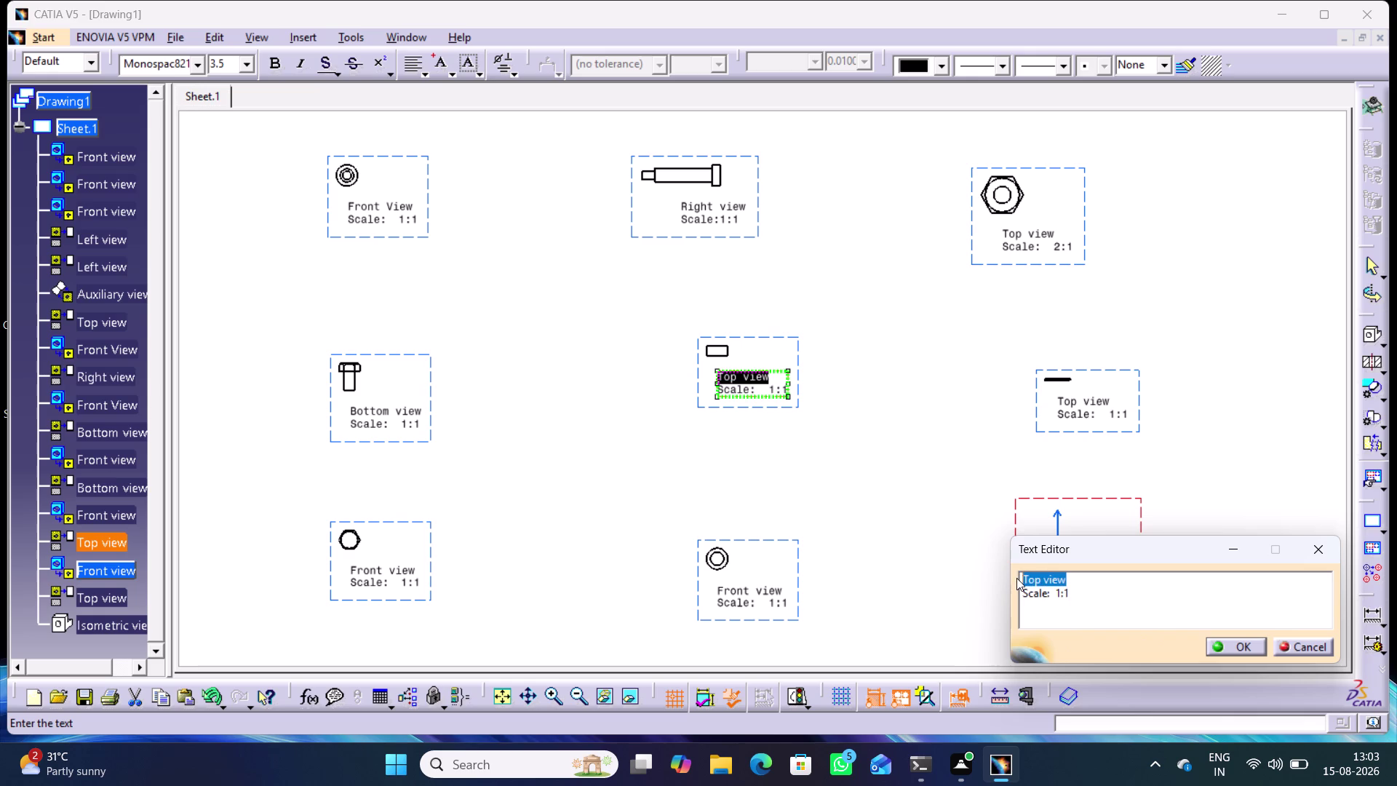
key(shift+f)
text(ro)
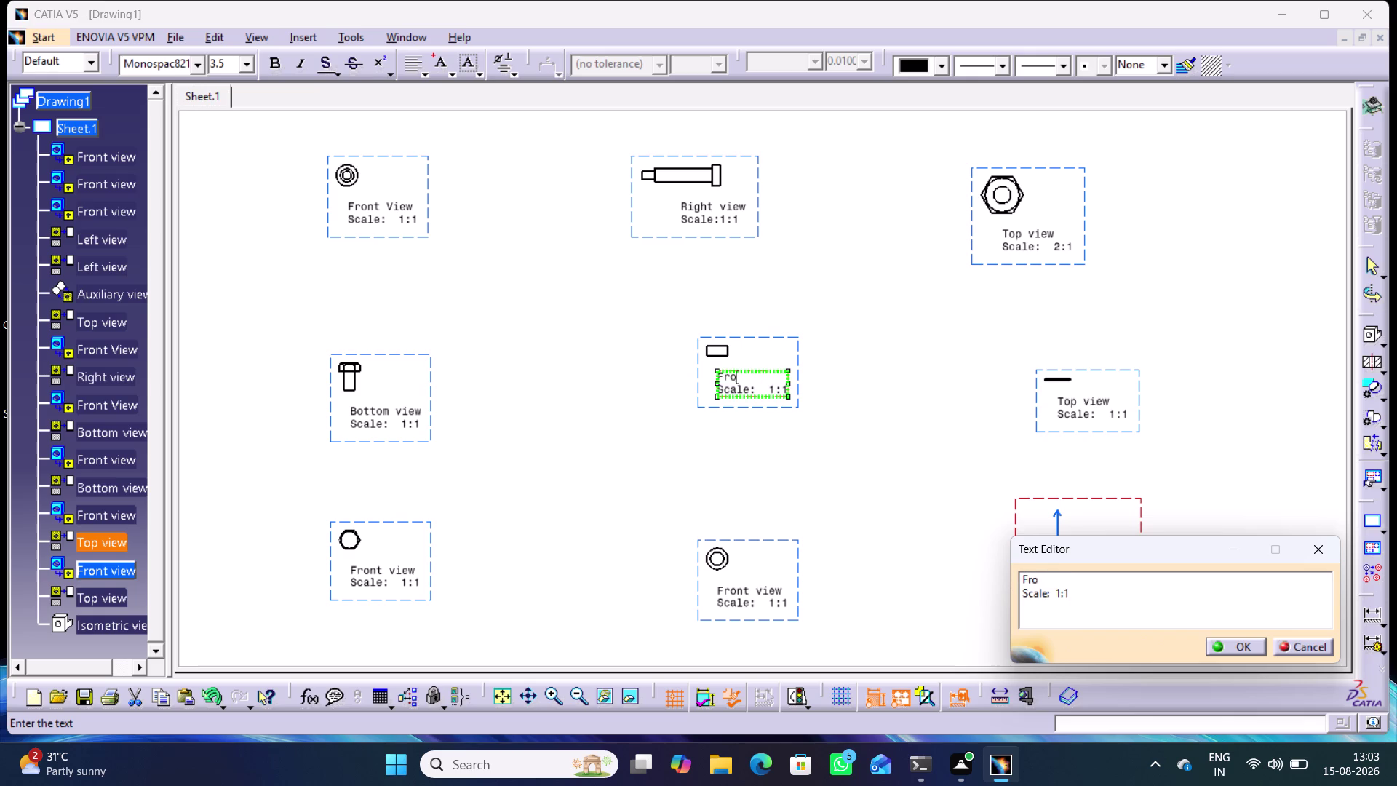
text(nt)
key(space)
text(view)
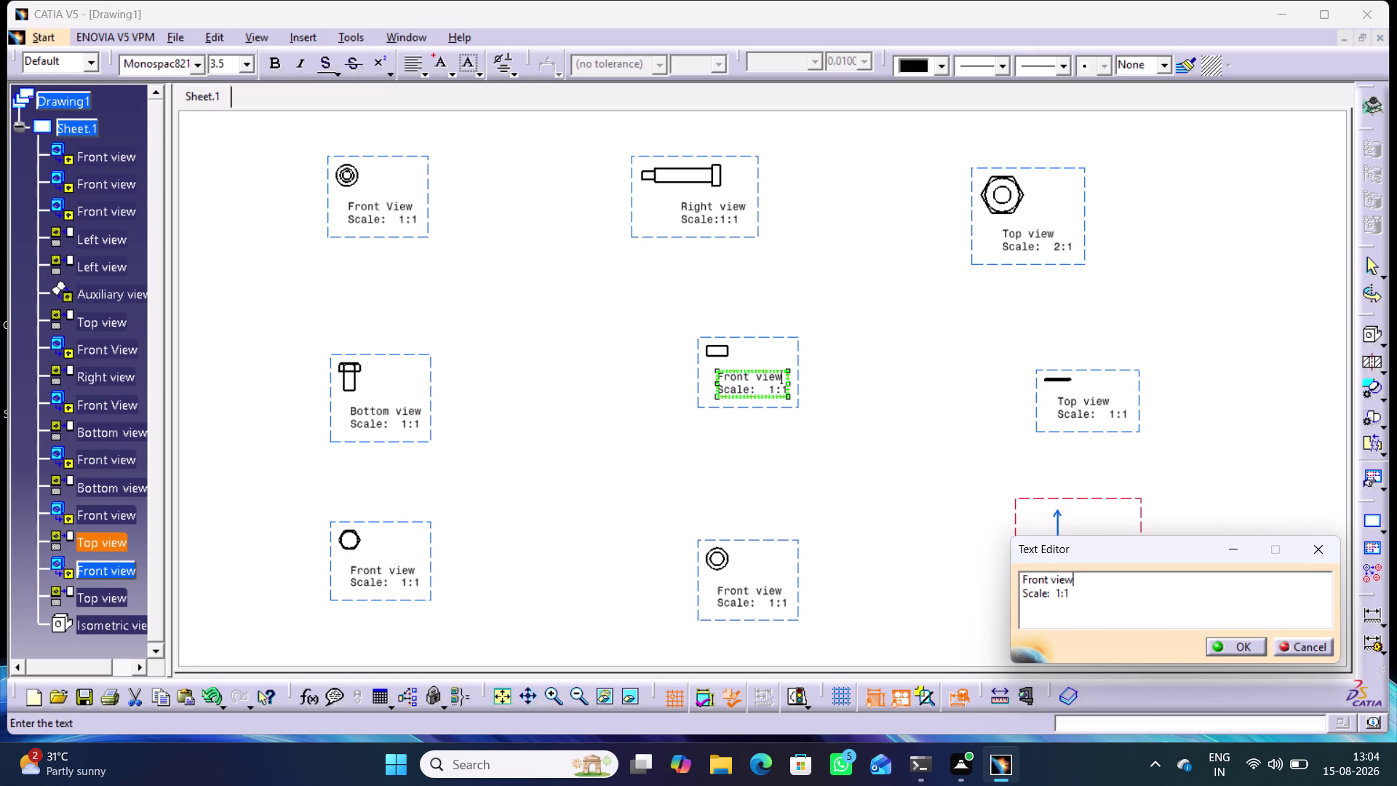
key(Return)
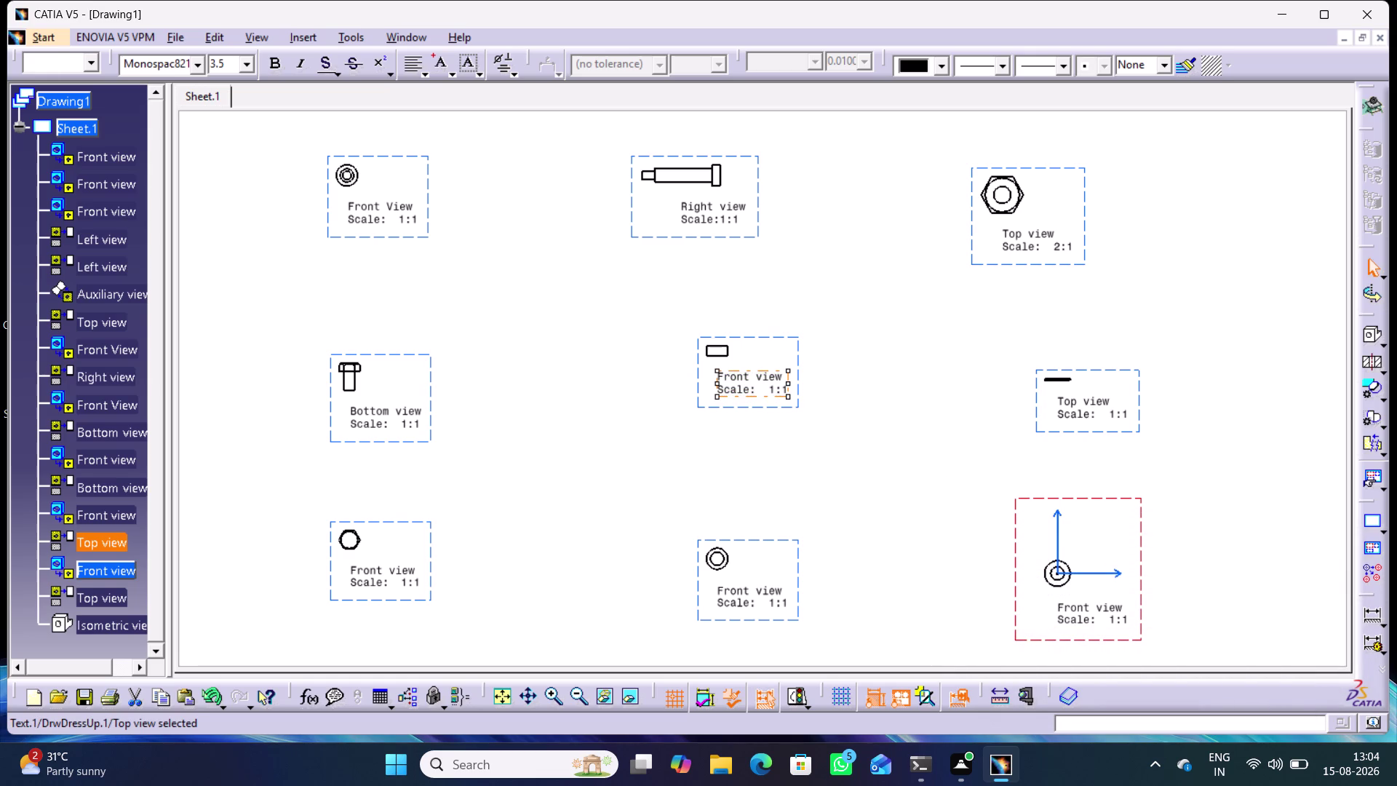
click(936, 474)
Pan to the middle-left bolt view and open its Bottom view label.
middle_drag(934, 596, 932, 515)
middle_drag(922, 432, 919, 442)
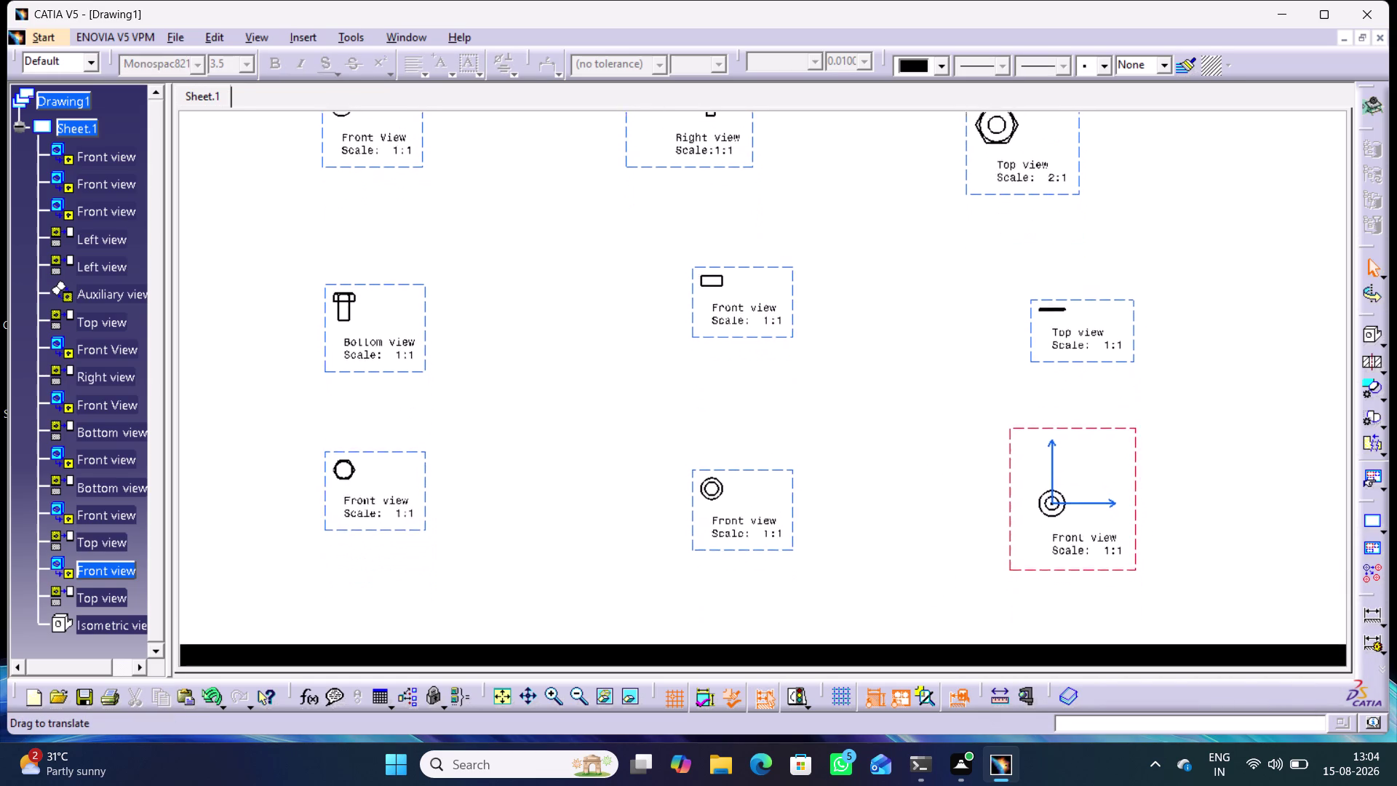
middle_drag(919, 443, 917, 498)
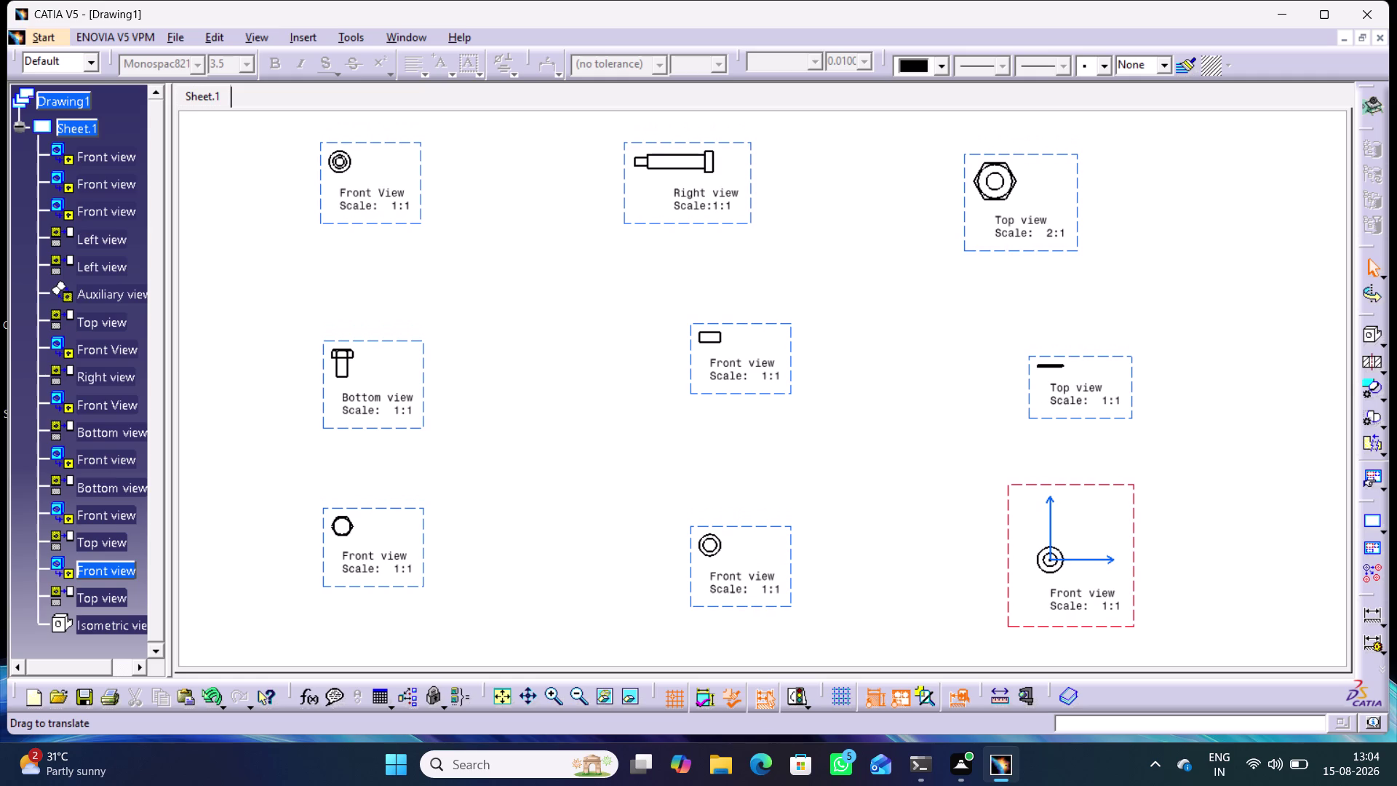
middle_drag(919, 507, 907, 483)
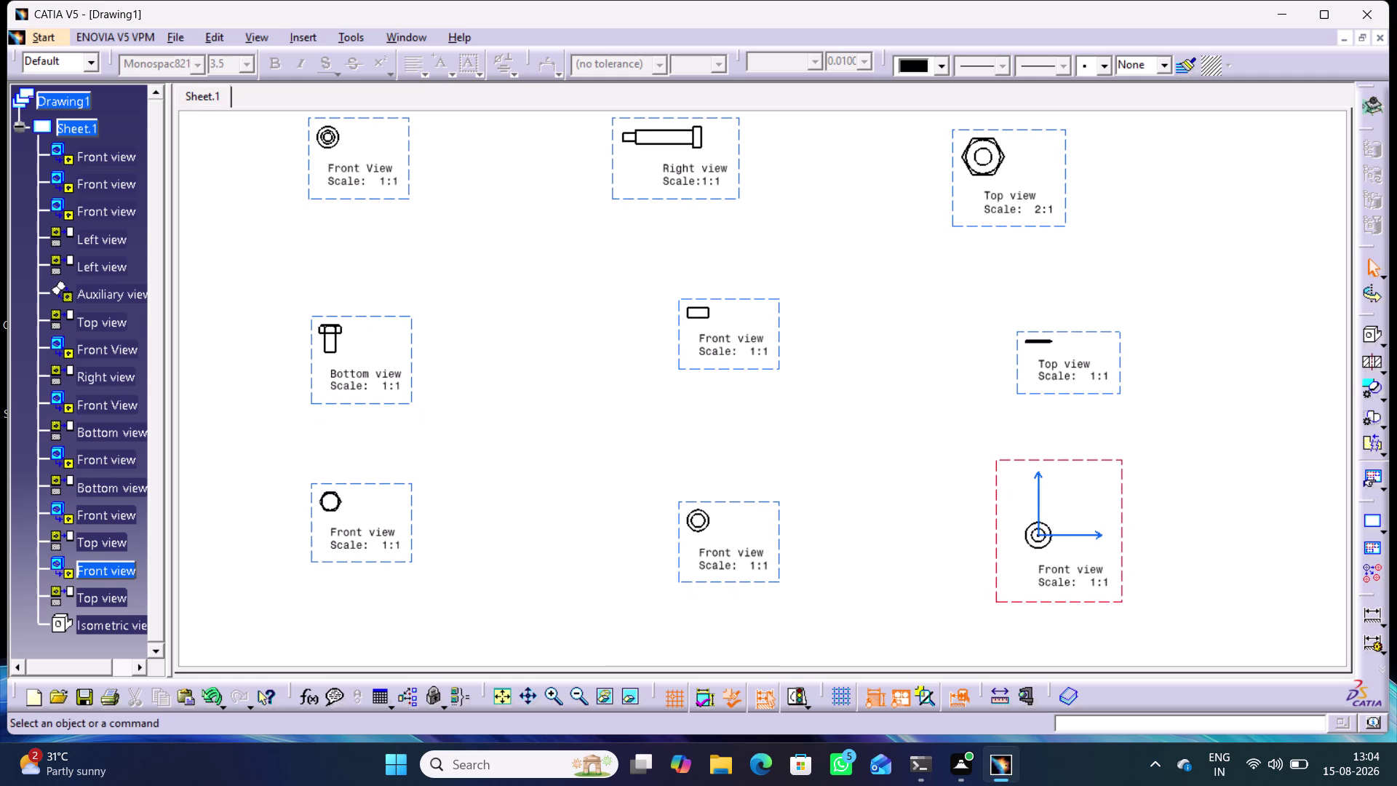
middle_drag(912, 413, 910, 488)
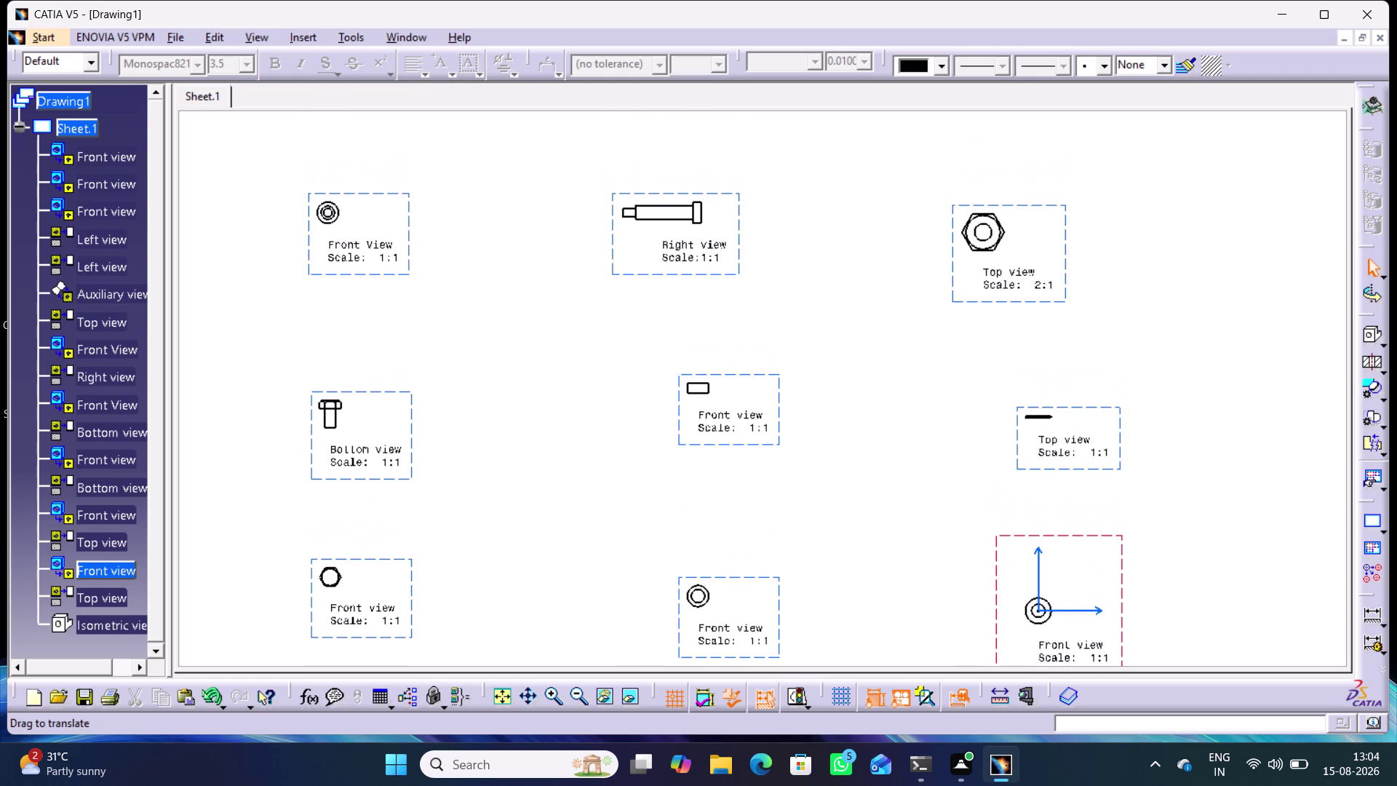
middle_drag(910, 488, 1016, 473)
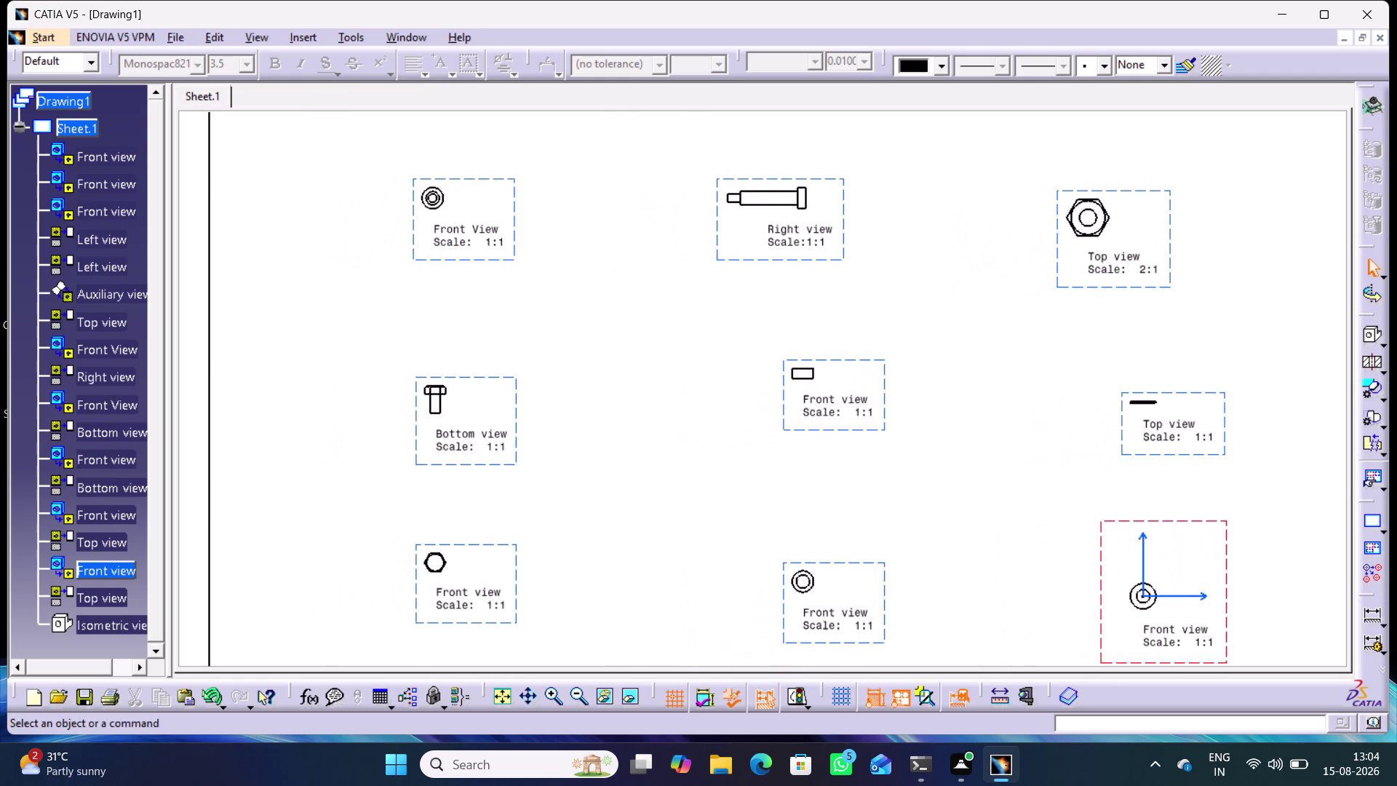
double_click(475, 444)
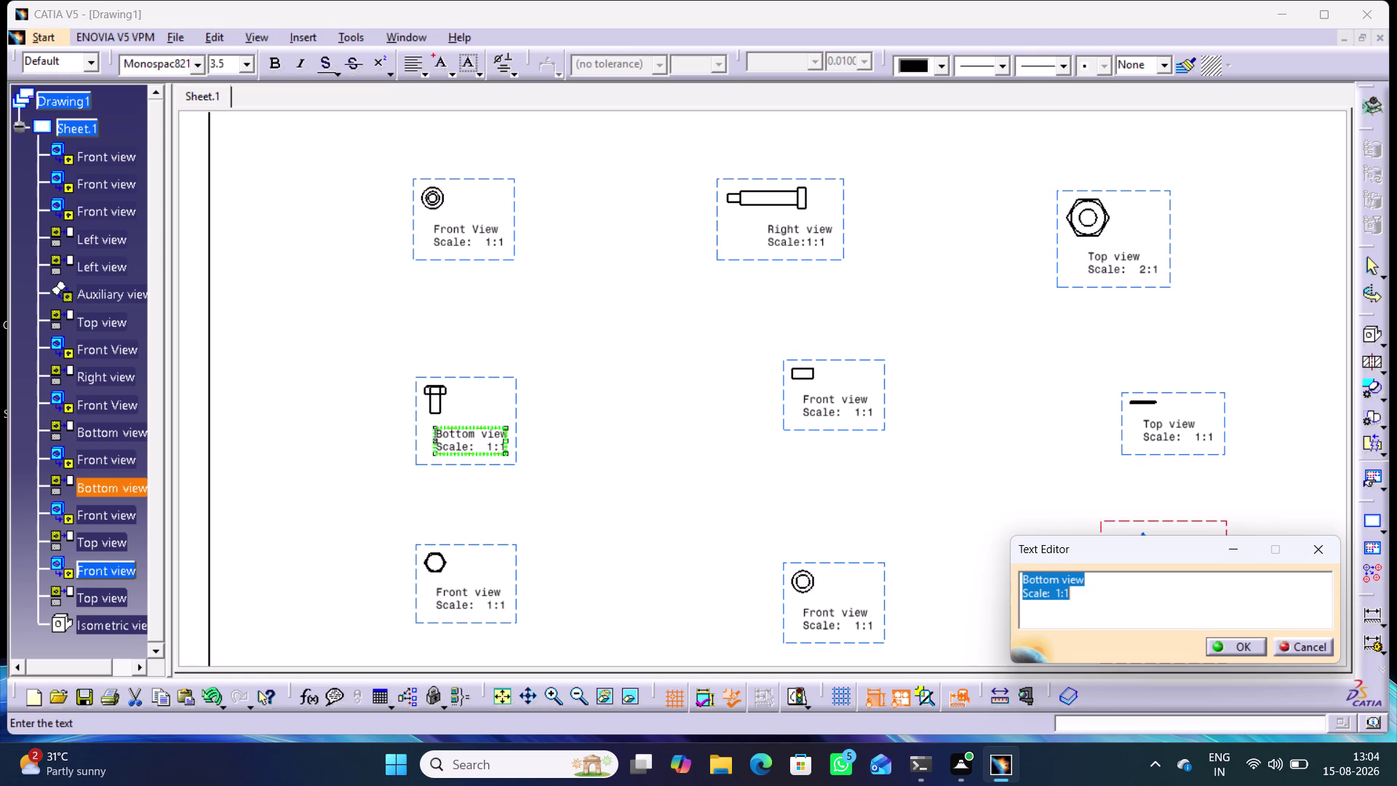
Replace the bolt label's 'Bottom view' line with 'Front view'.
drag(1112, 586, 1019, 576)
drag(1020, 576, 1045, 581)
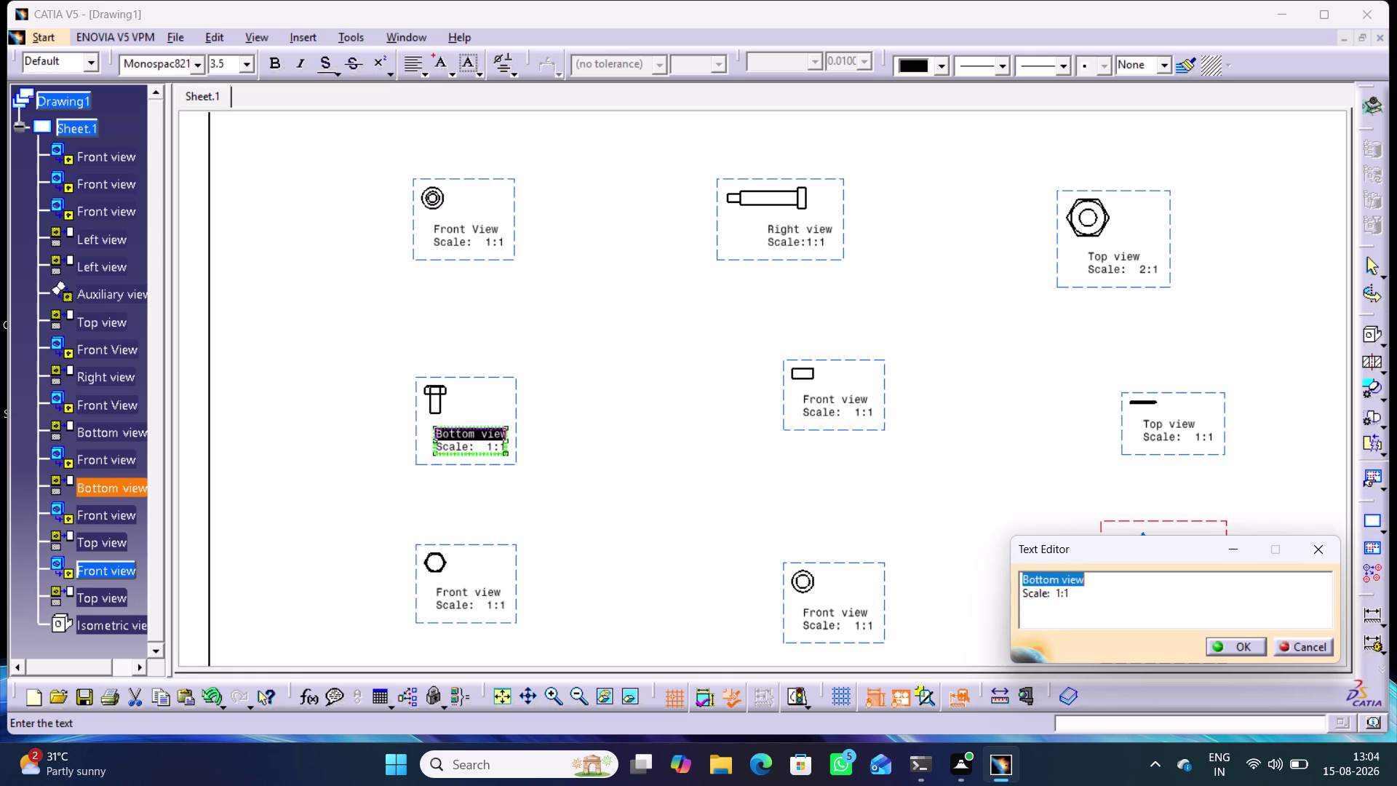
text(Fro)
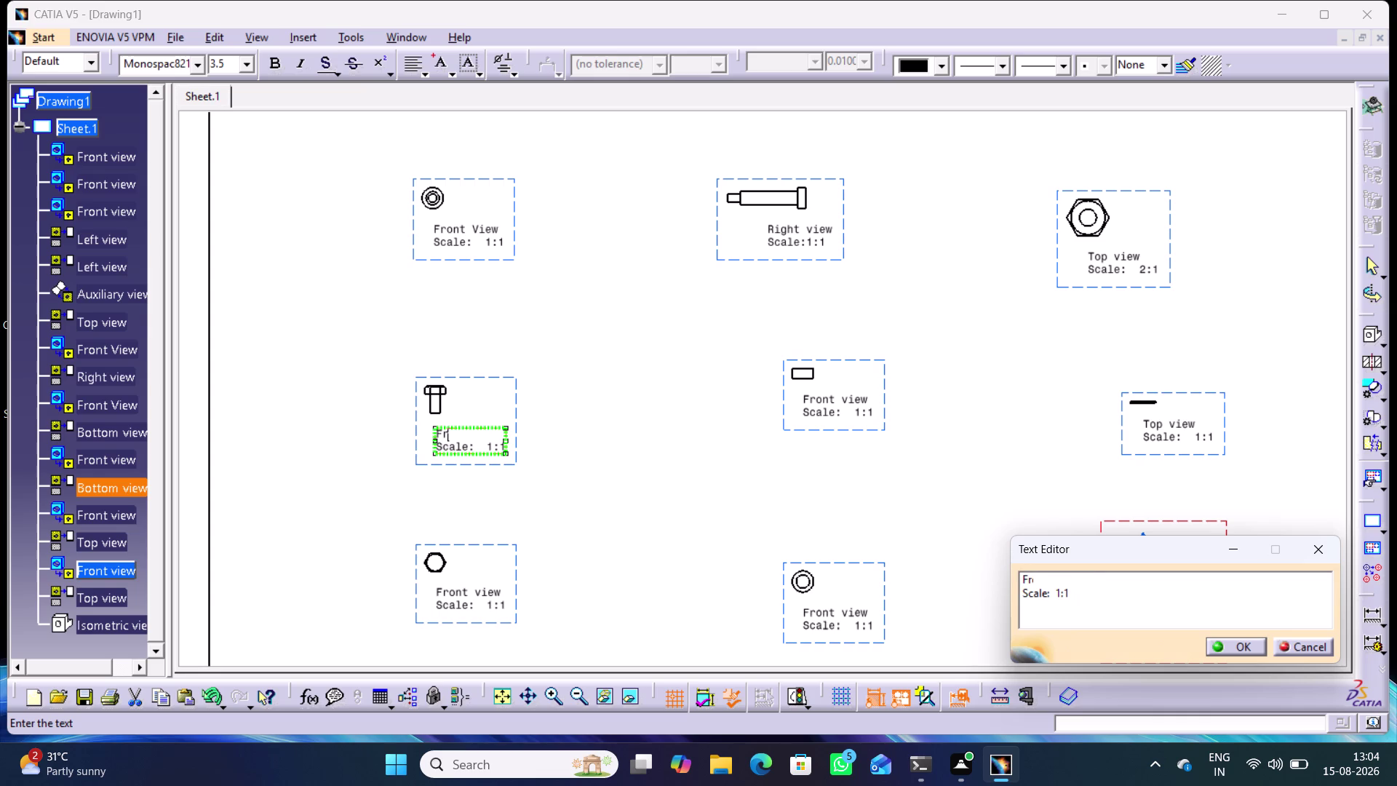
text(n)
text(t)
key(space)
text(vie)
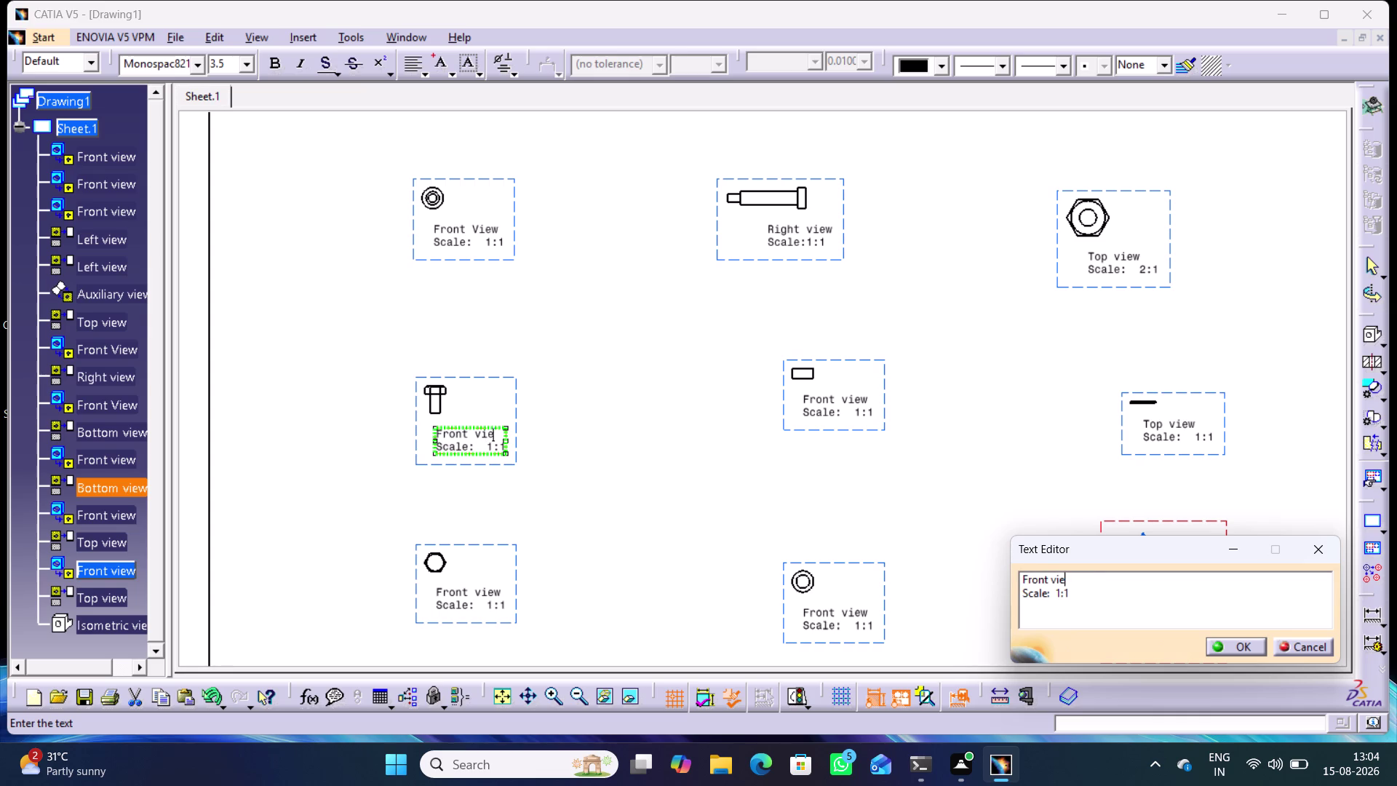
key(w)
key(Return)
click(1046, 507)
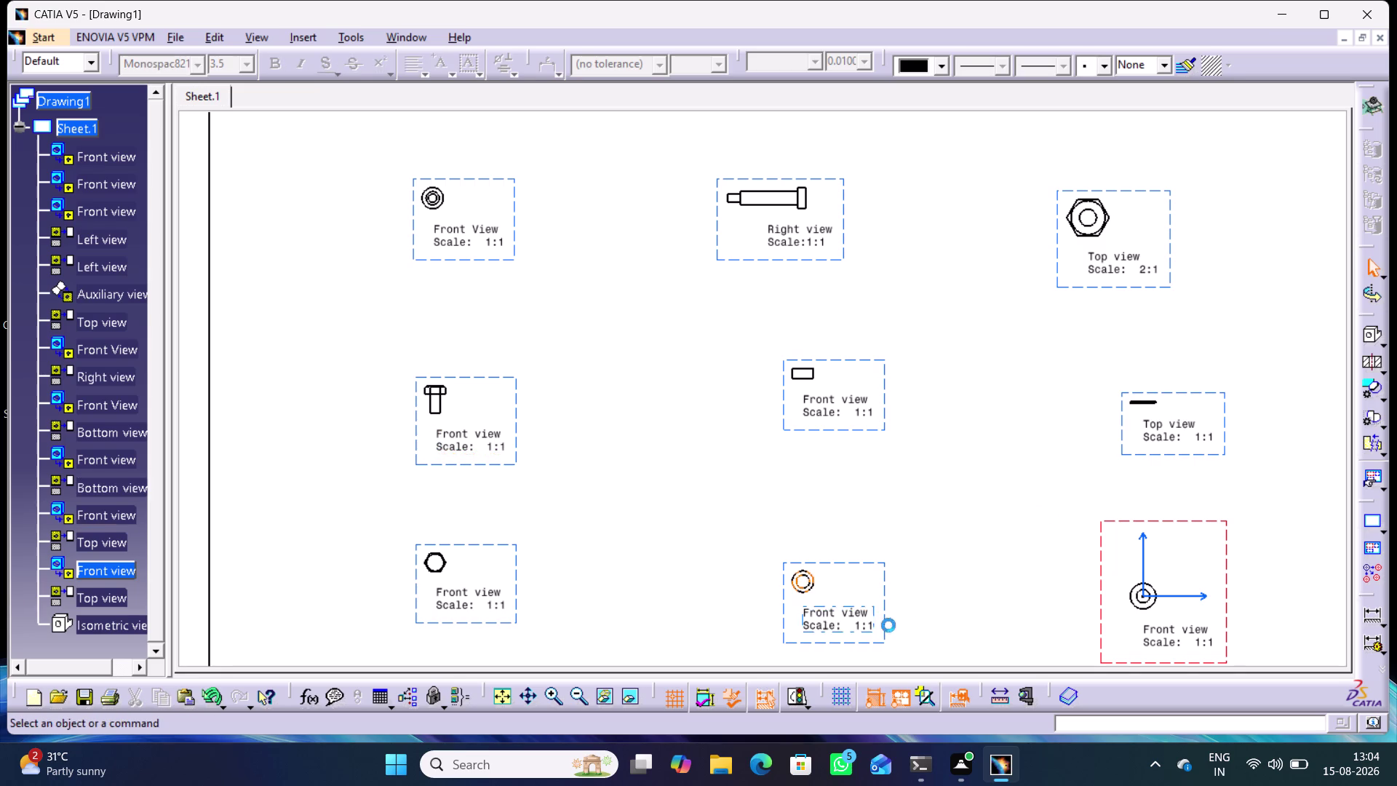
Change the double-circle view's label from 'Front view' to 'Top view'.
middle_drag(889, 624, 897, 529)
triple_click(837, 518)
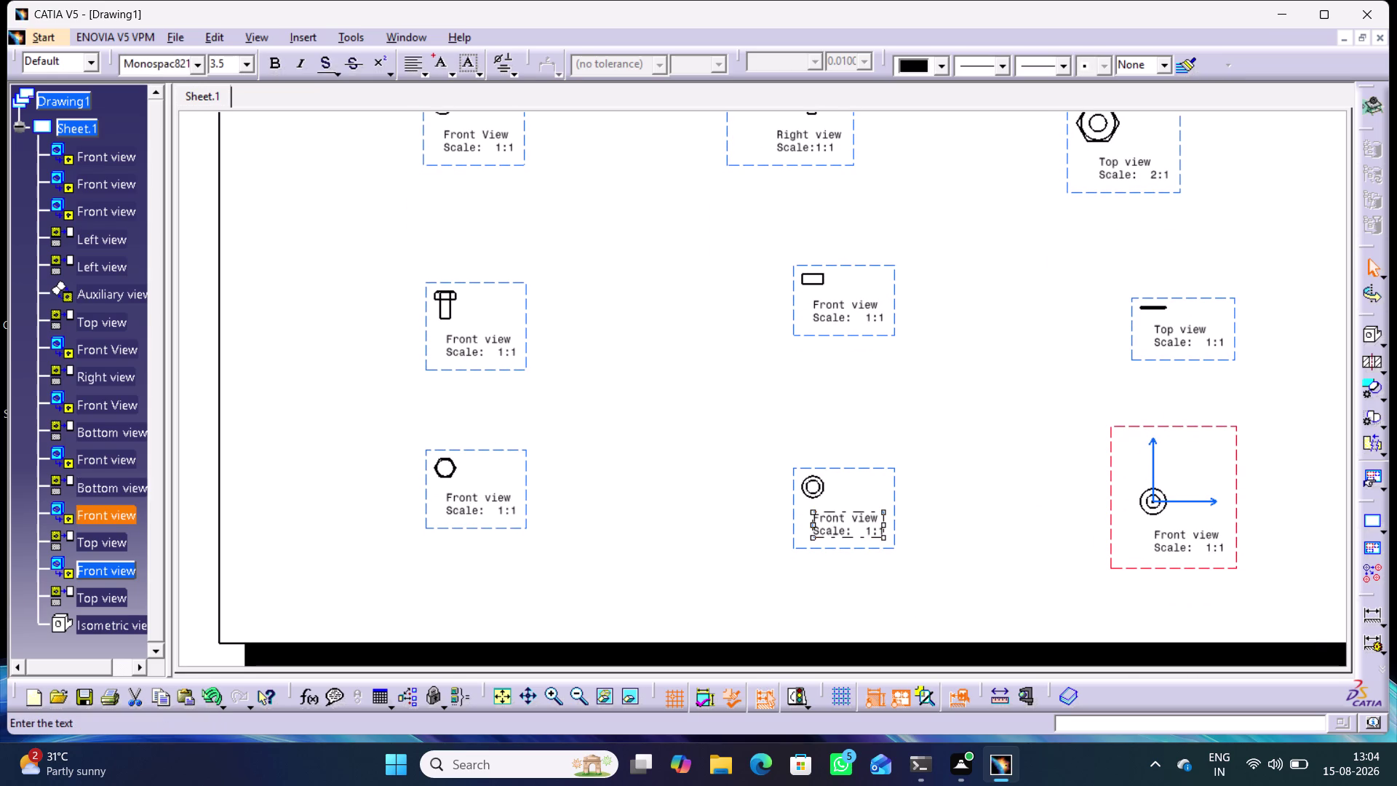
drag(1097, 581, 998, 580)
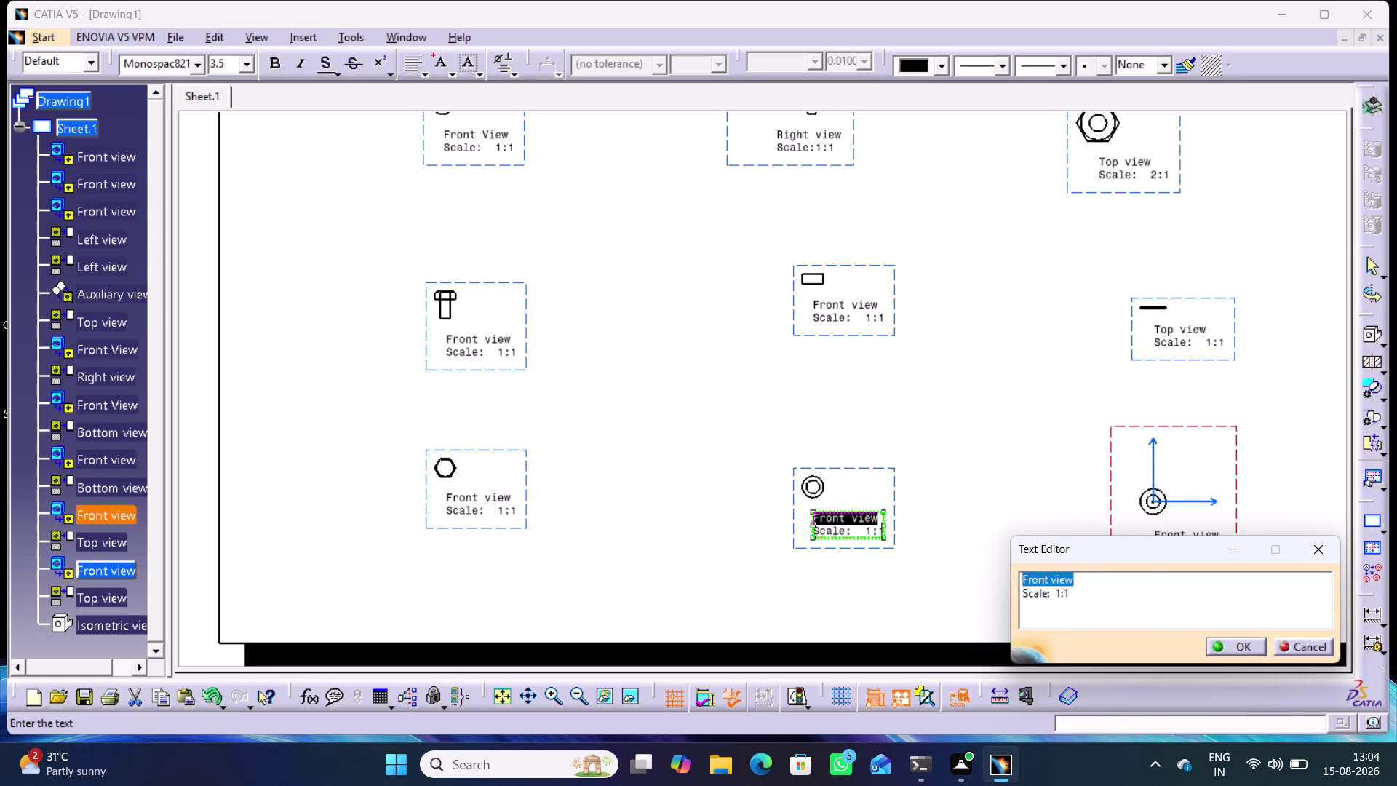
text(Top)
key(space)
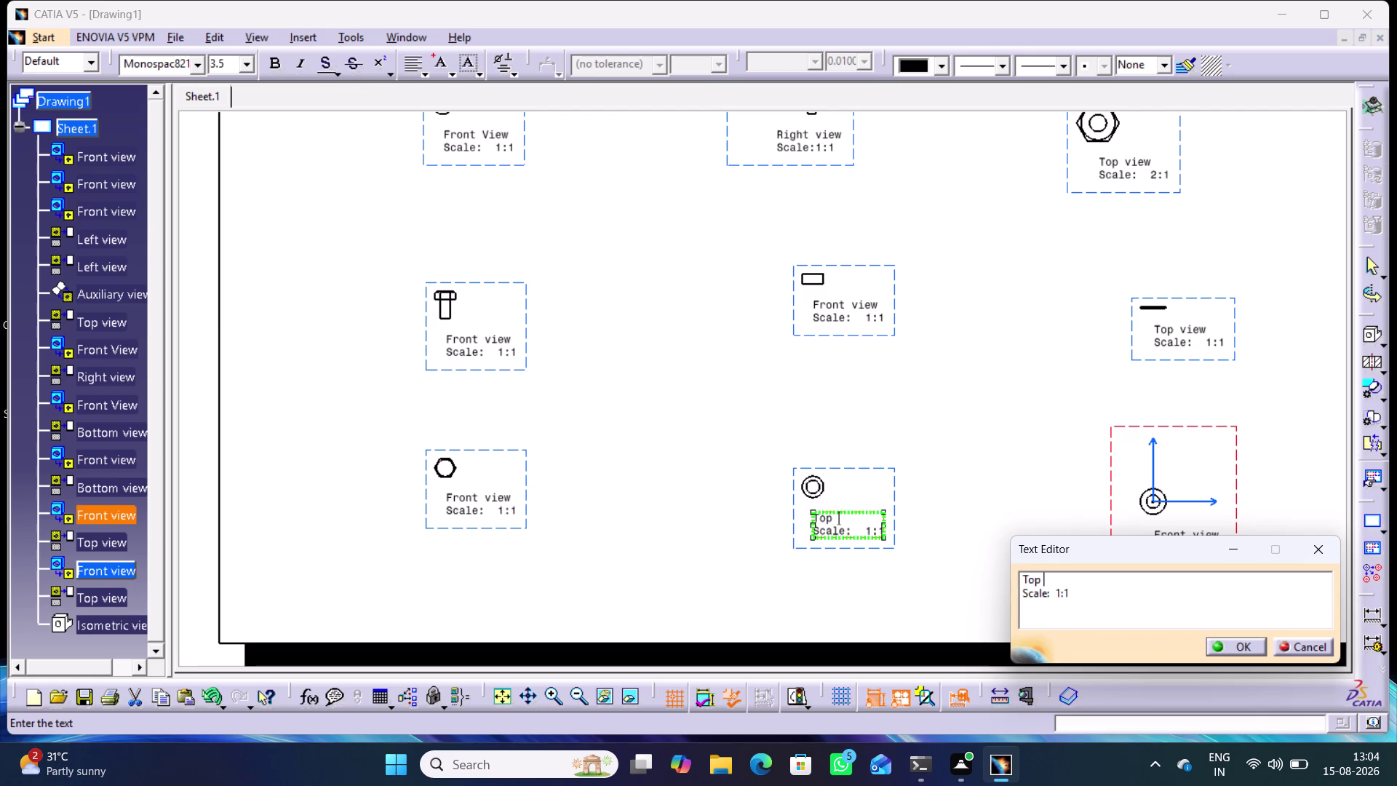
text(vi)
text(ew)
key(Return)
click(1022, 566)
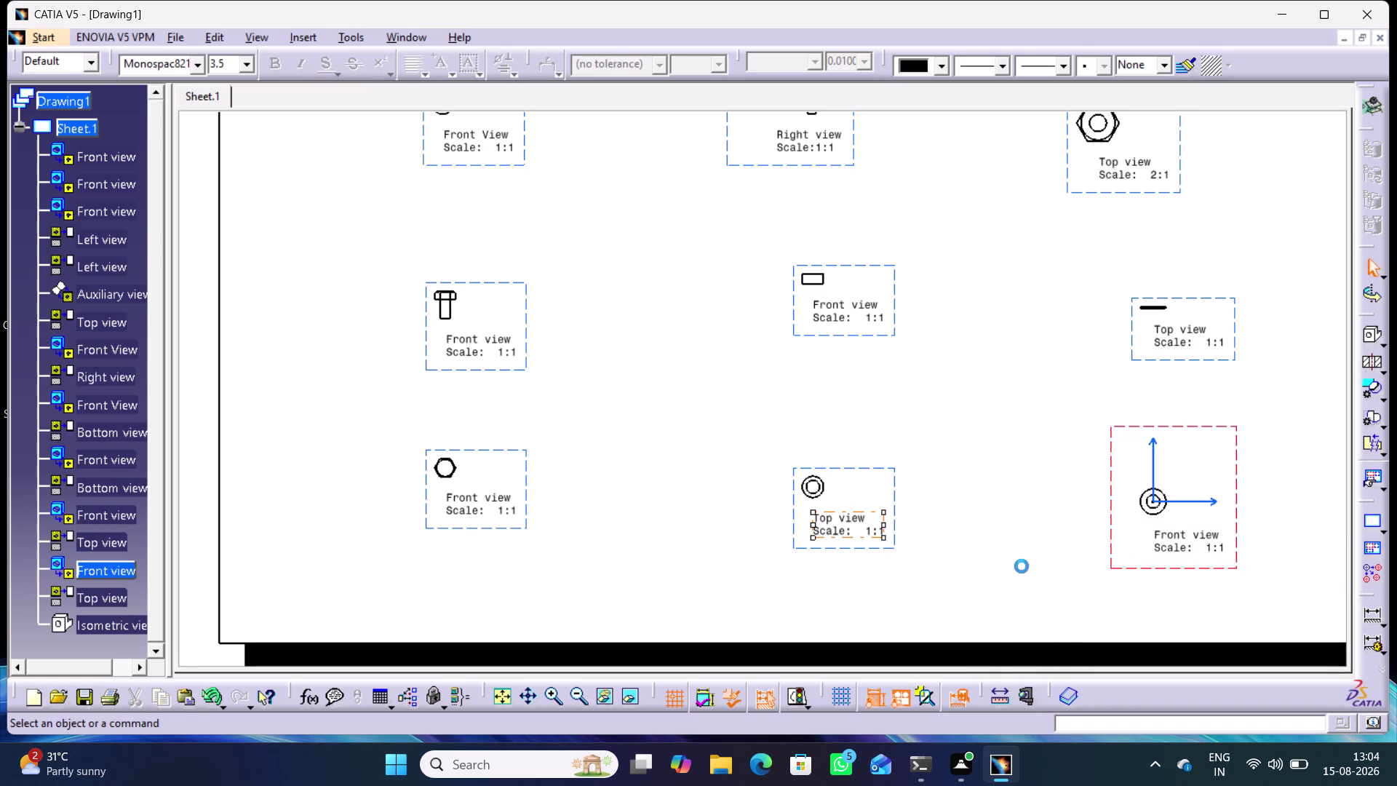
Change the lower-left hexagon view's label from 'Front view' to 'Top view'.
double_click(486, 498)
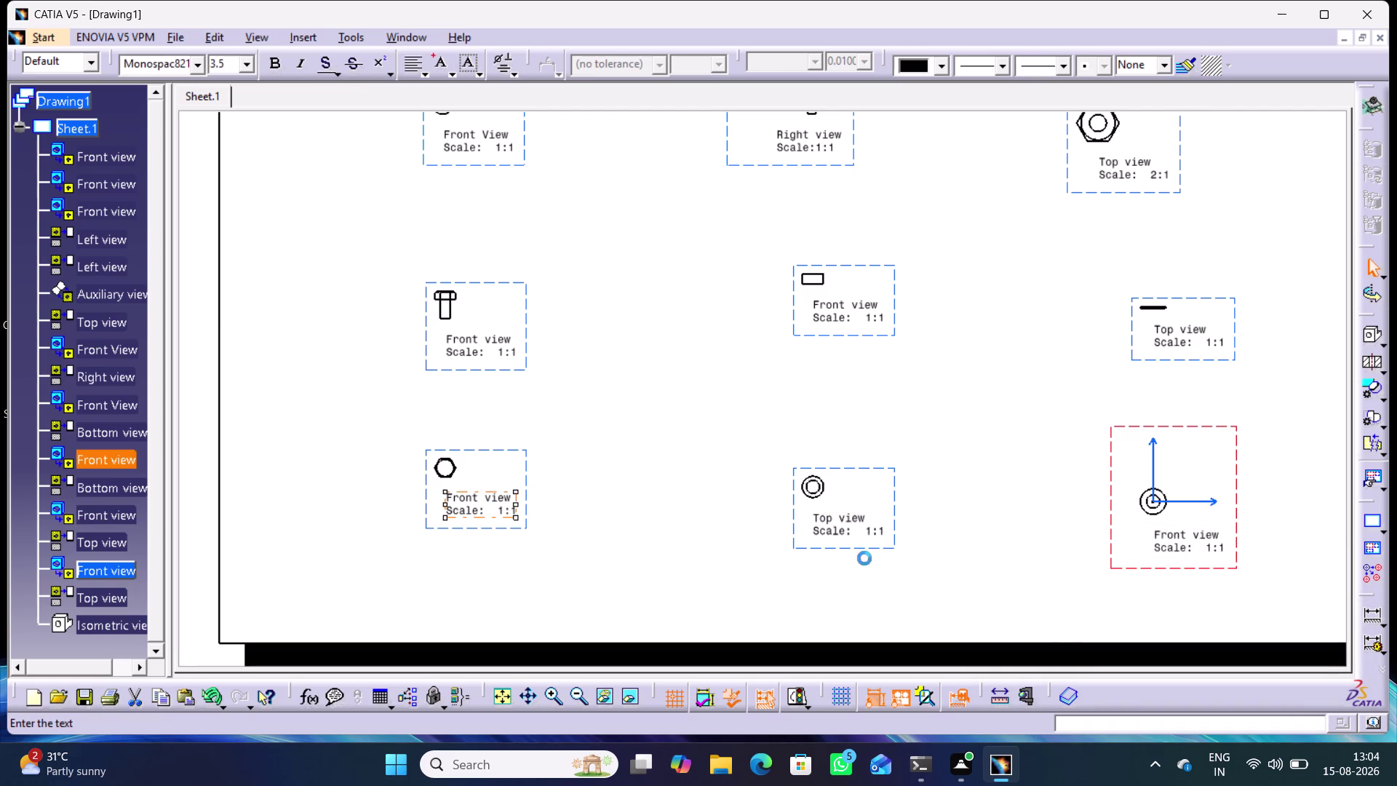
click(1091, 579)
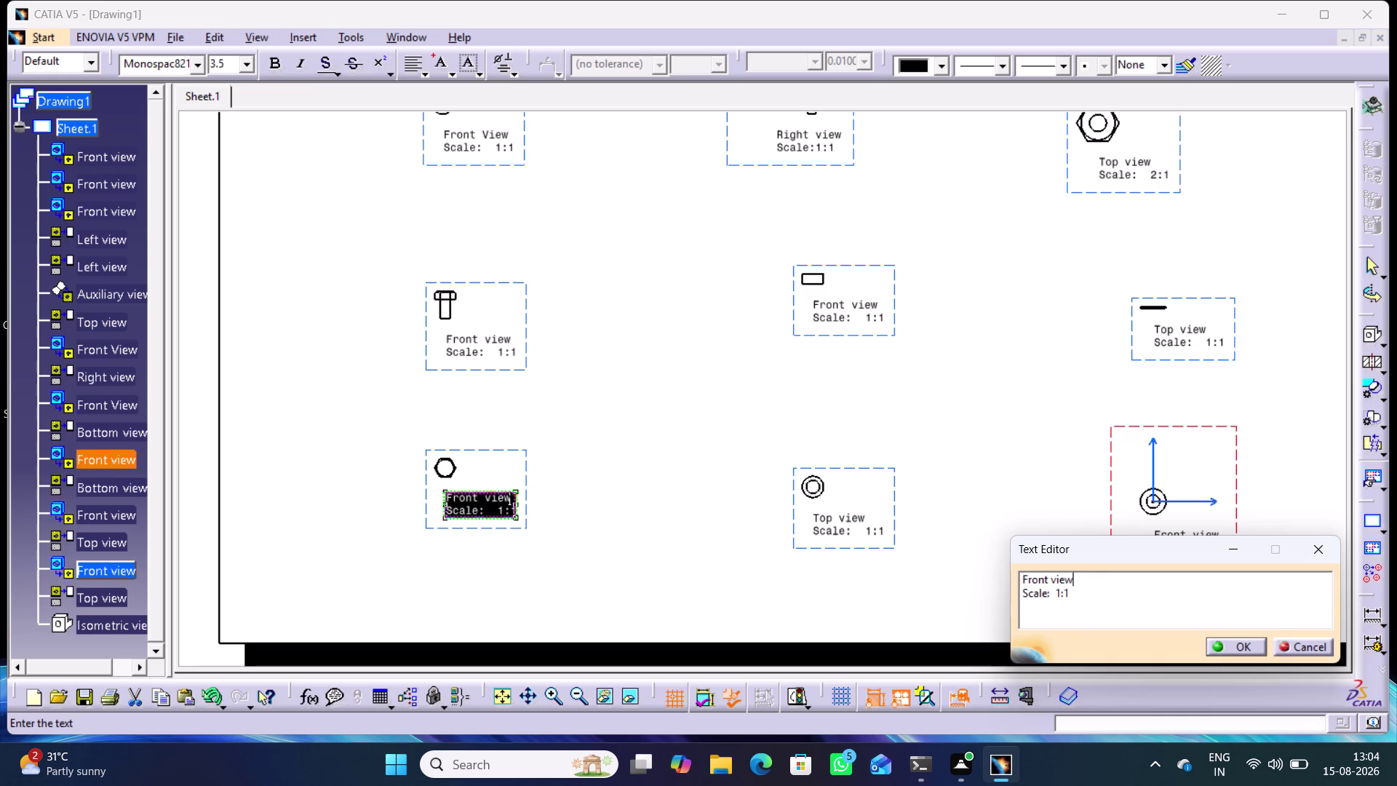
drag(1079, 582, 1001, 573)
drag(1074, 578, 1010, 574)
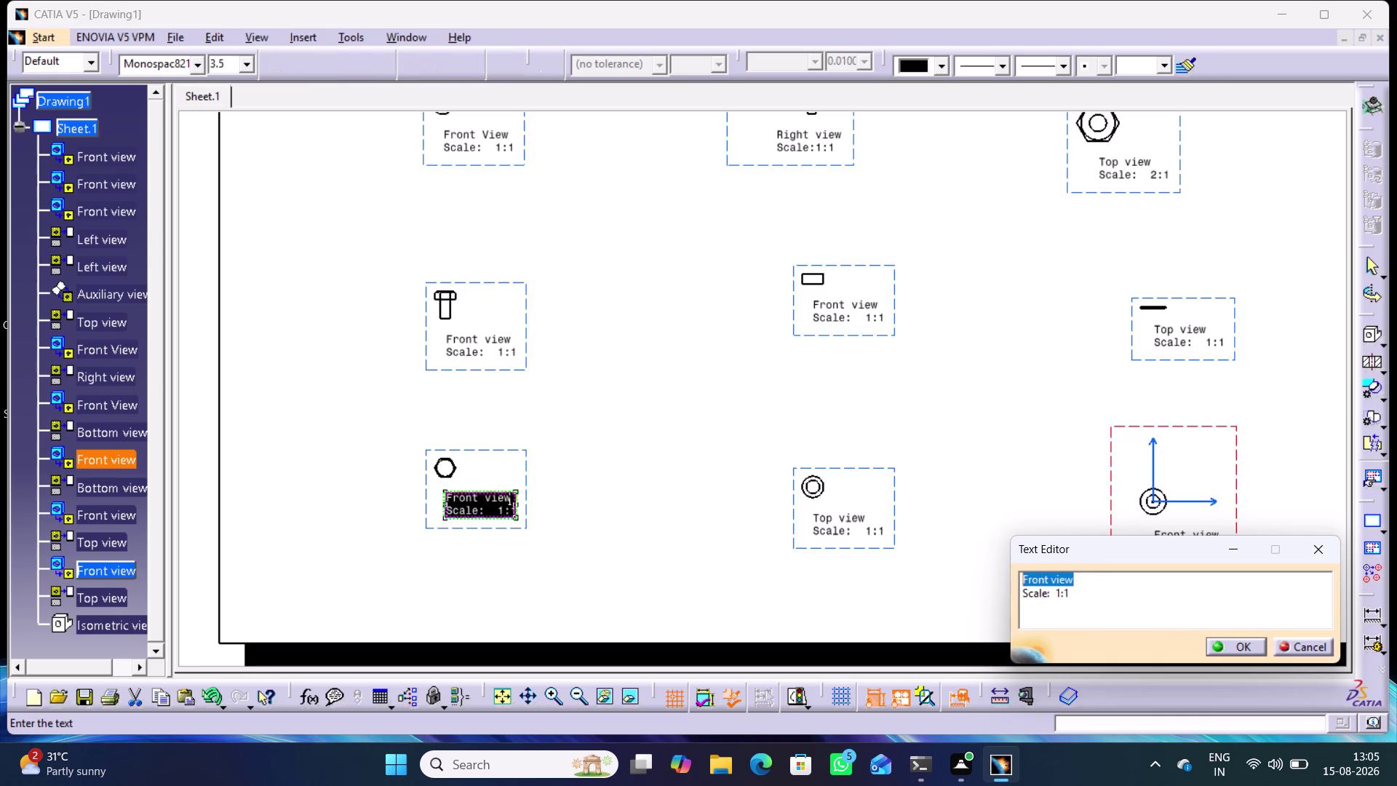
drag(1010, 574, 1008, 574)
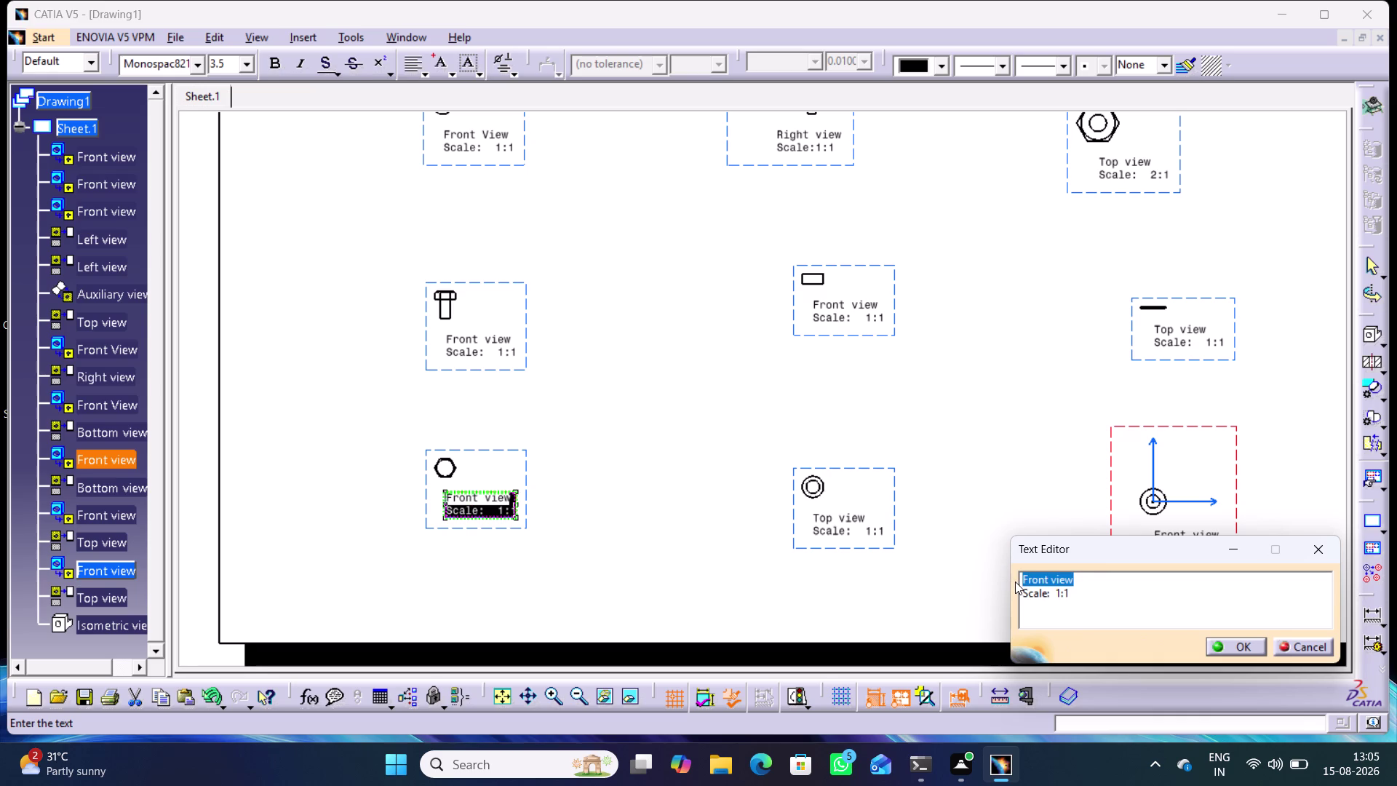
text(To)
text(p)
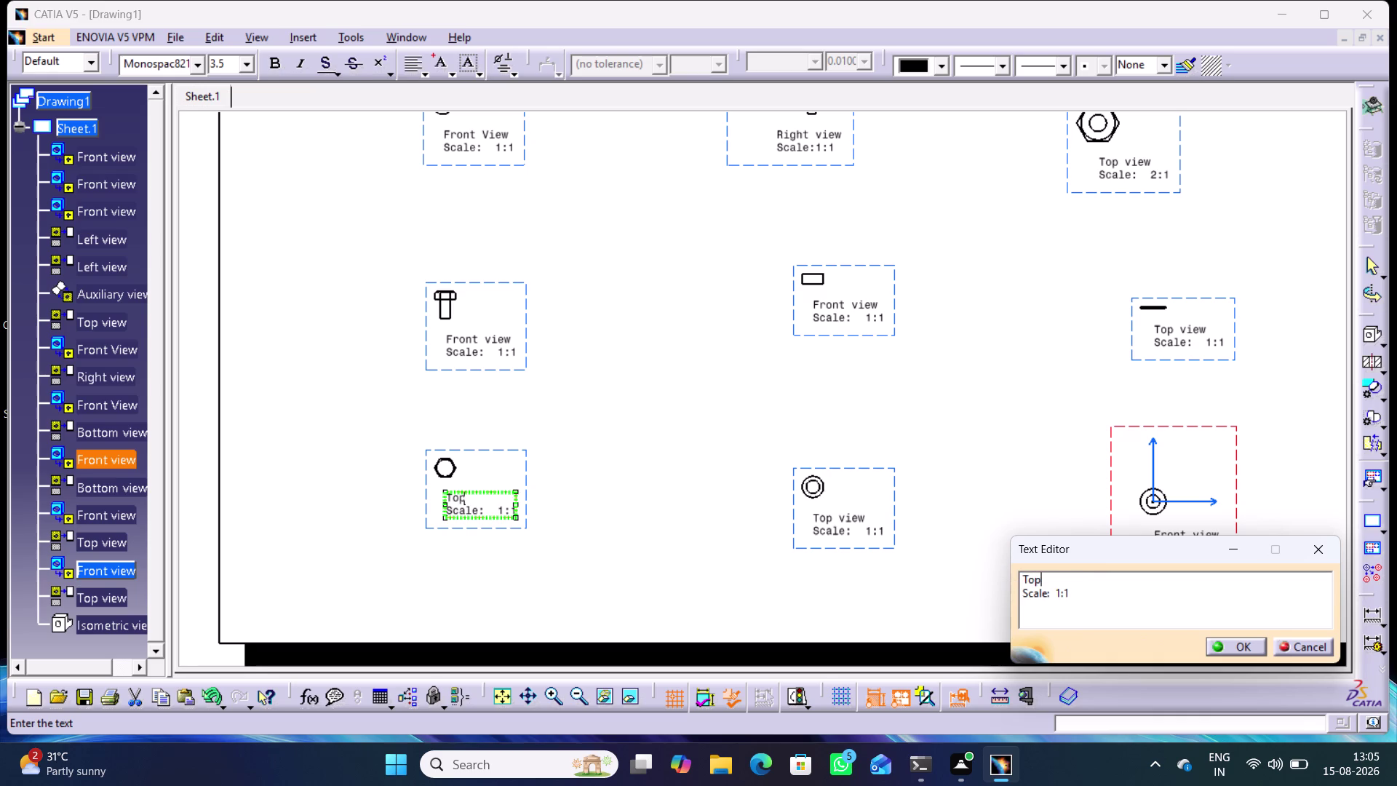
key(space)
text(vie)
key(w)
key(Return)
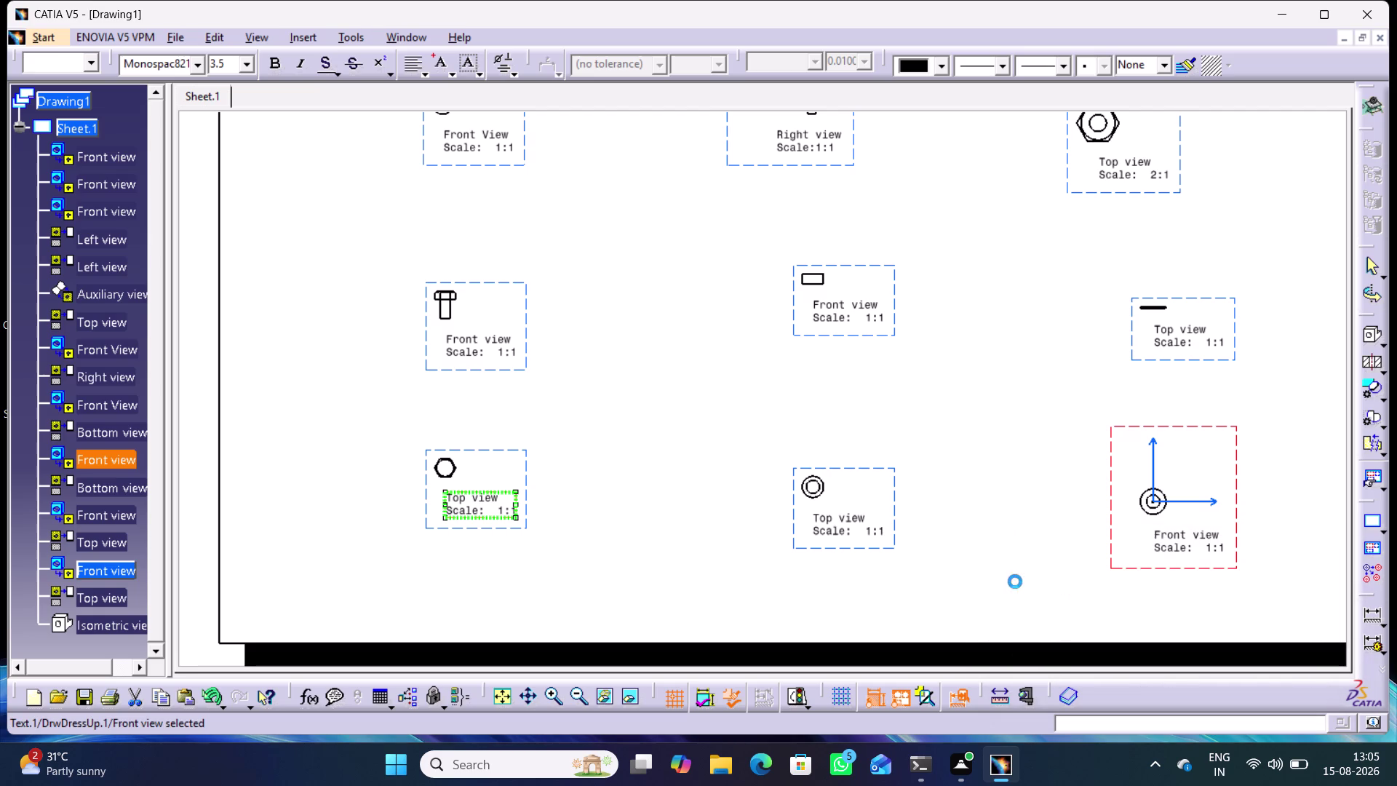
click(971, 479)
middle_drag(1003, 473, 860, 472)
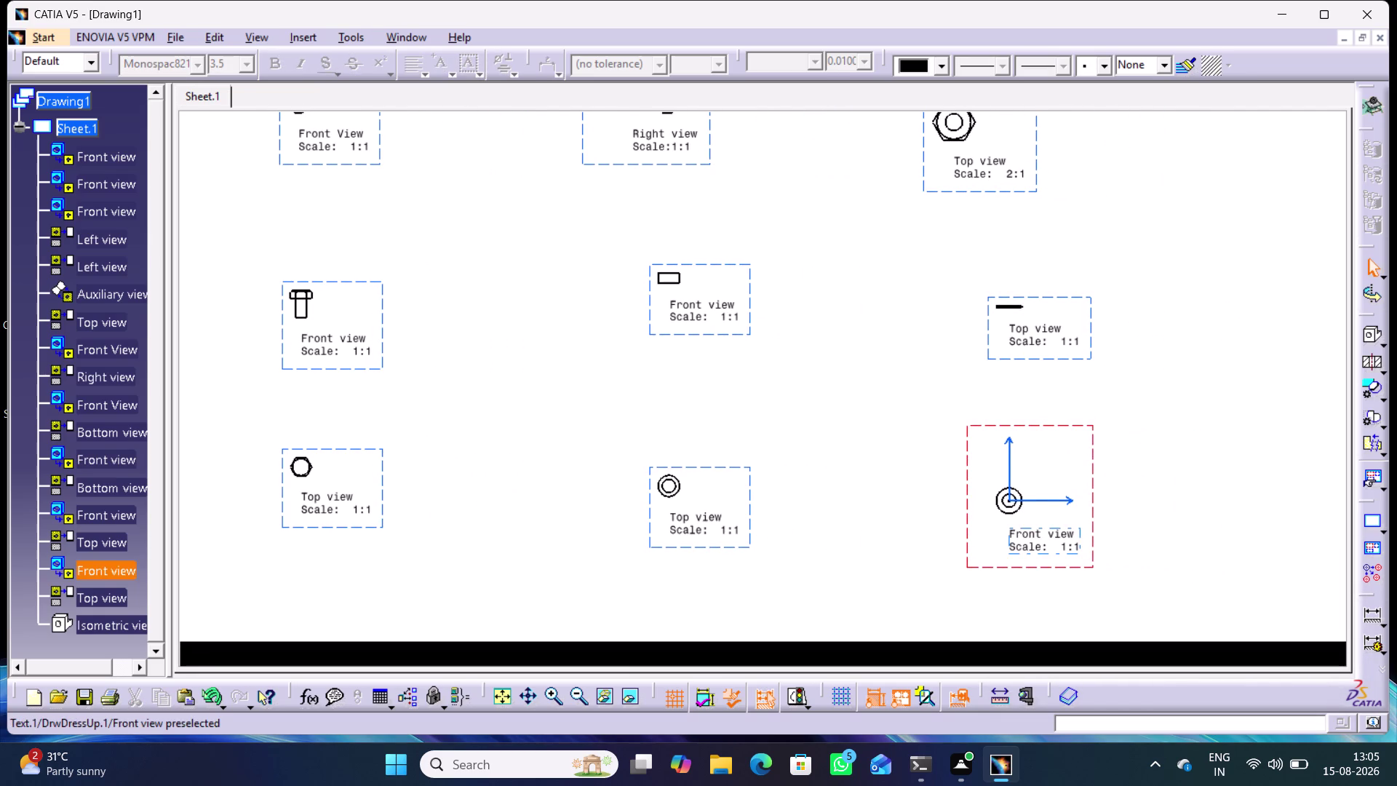
Relabel the red-framed view's caption as 'Top view', then bring the whole sheet back into view.
double_click(1049, 536)
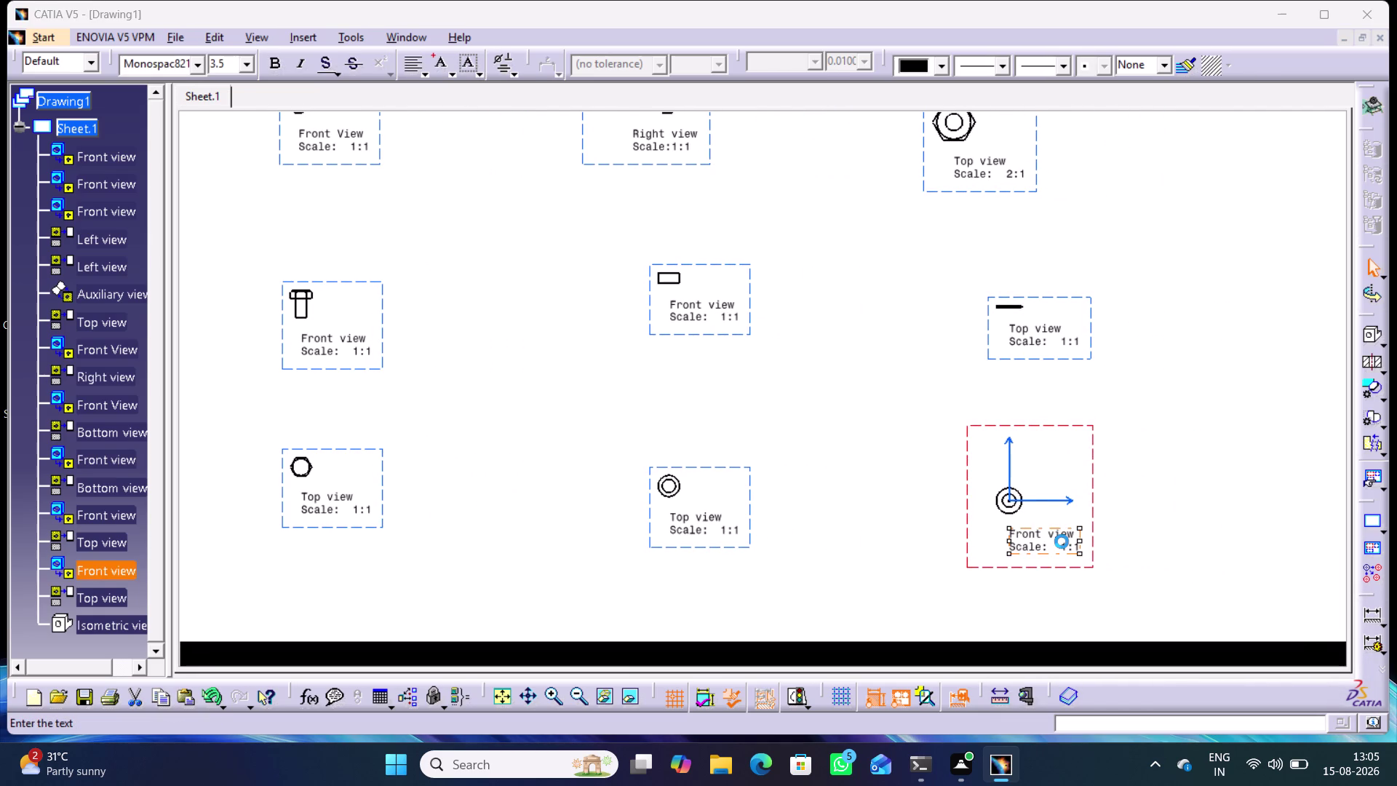
click(1119, 605)
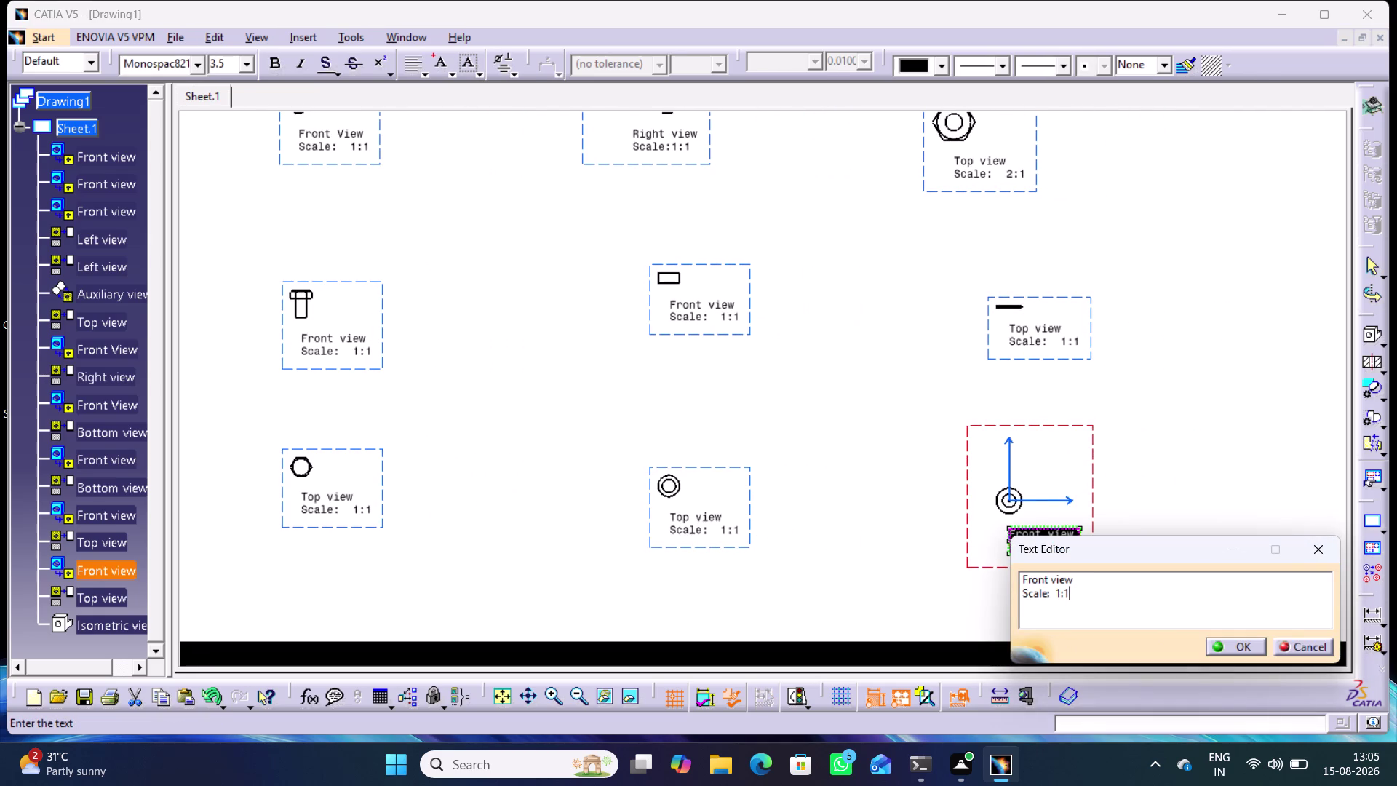
drag(1082, 581, 1009, 580)
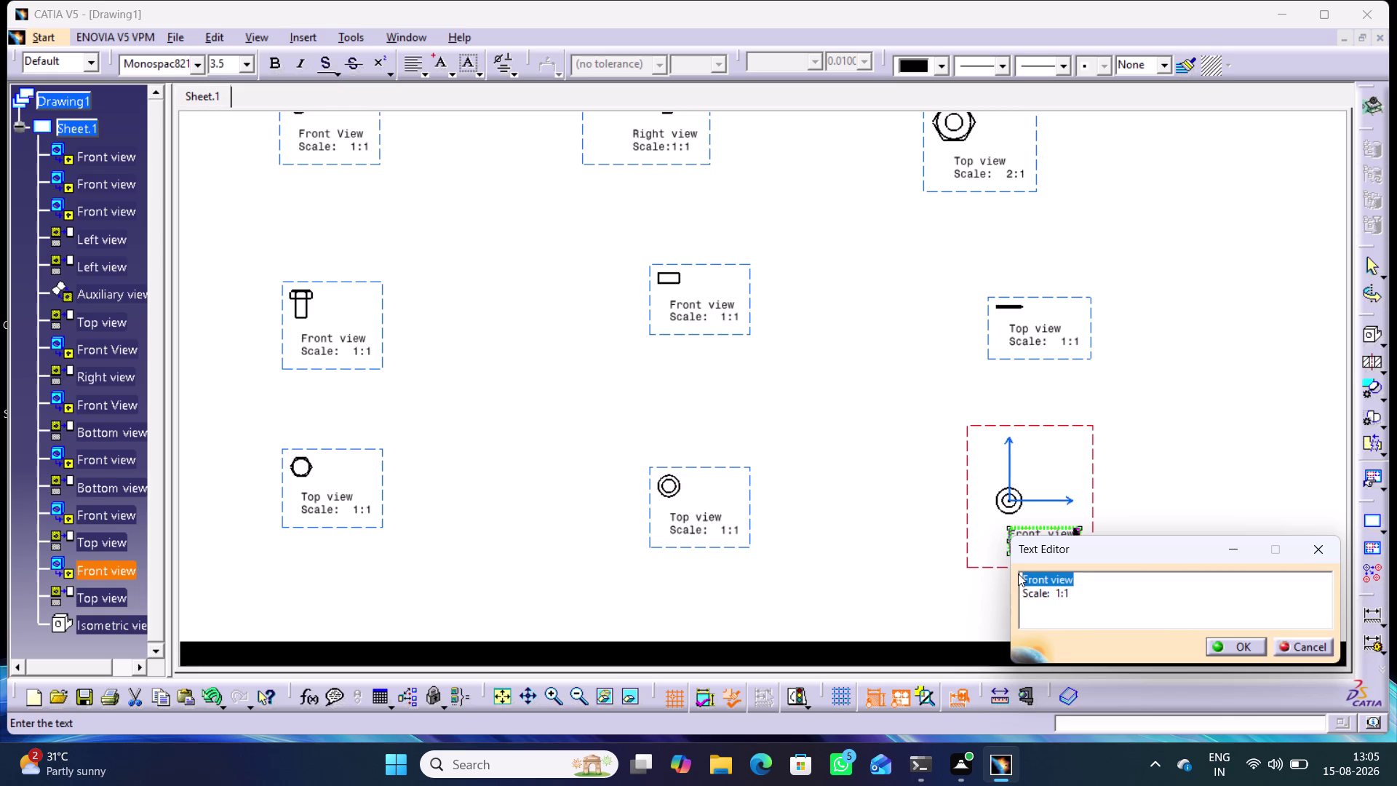
text(Top)
key(space)
text(vie)
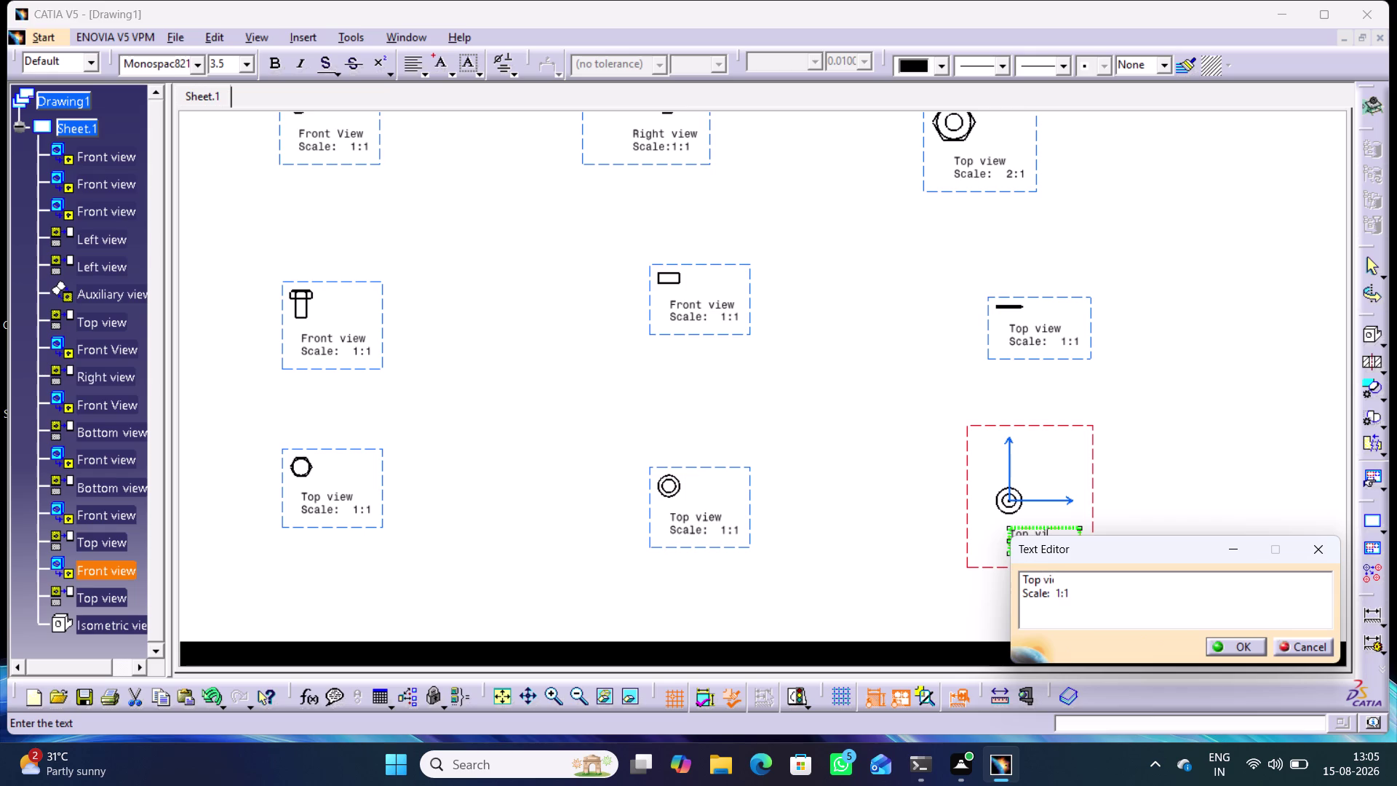
text(w)
key(Return)
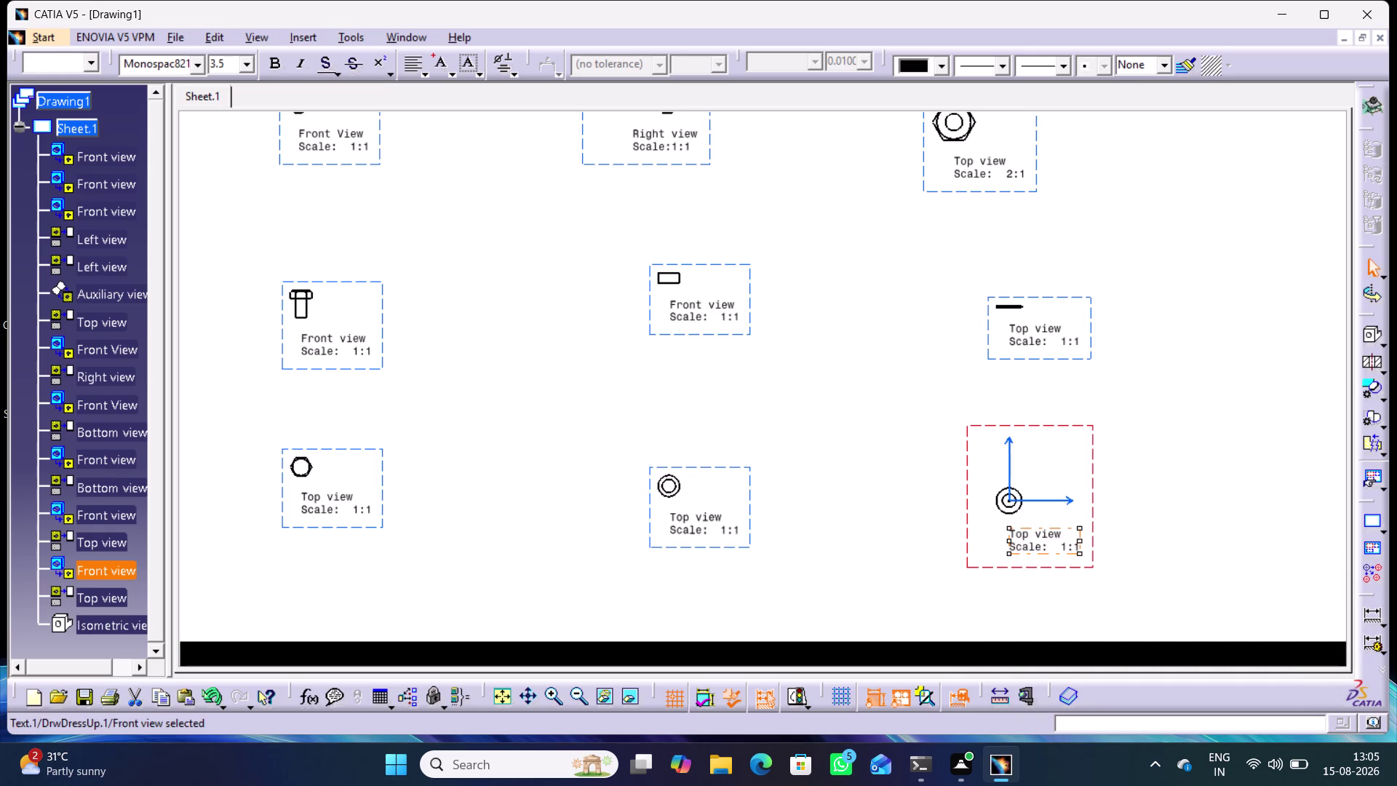
click(940, 586)
middle_drag(1117, 386, 1090, 423)
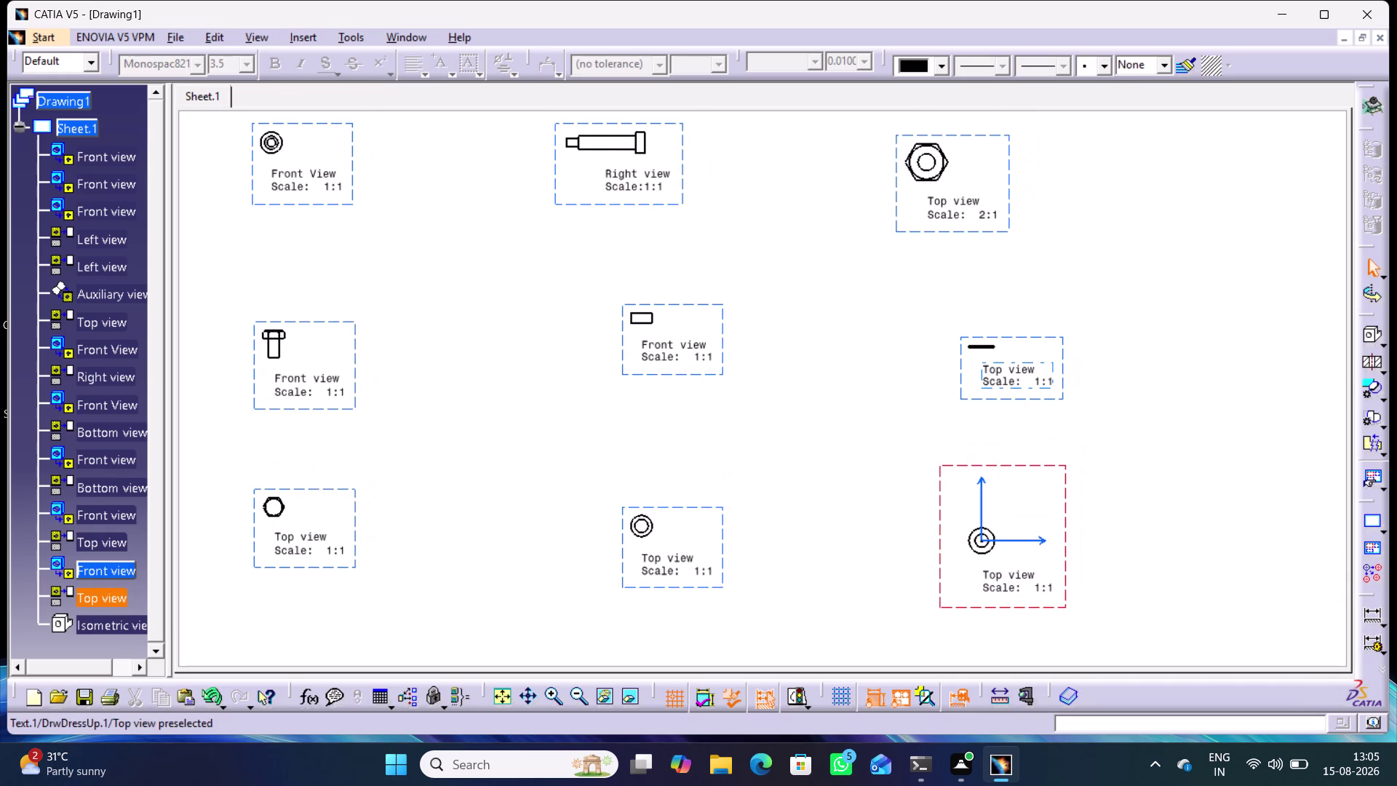
Change the middle-right short bar view's caption from 'Top view' to 'Front view'.
double_click(987, 371)
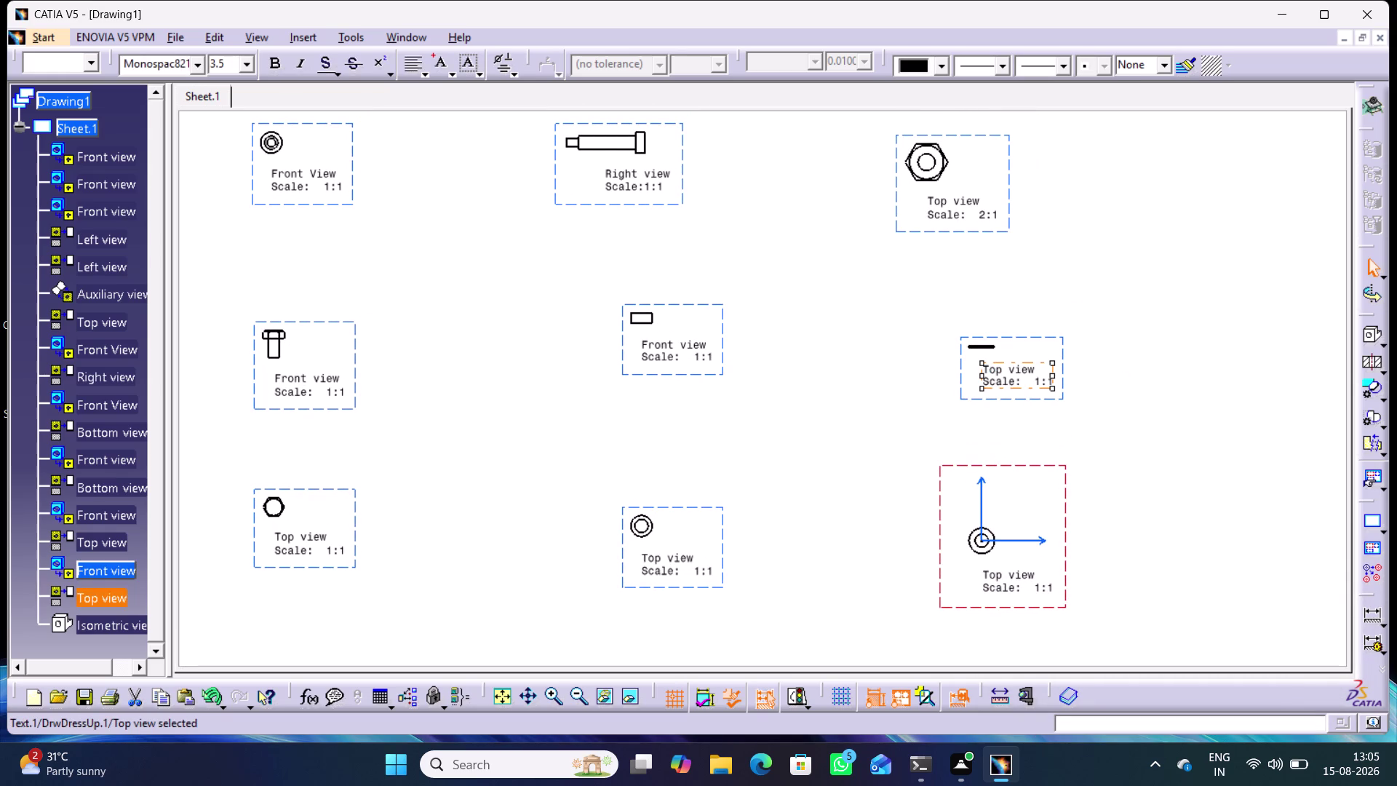
double_click(1000, 368)
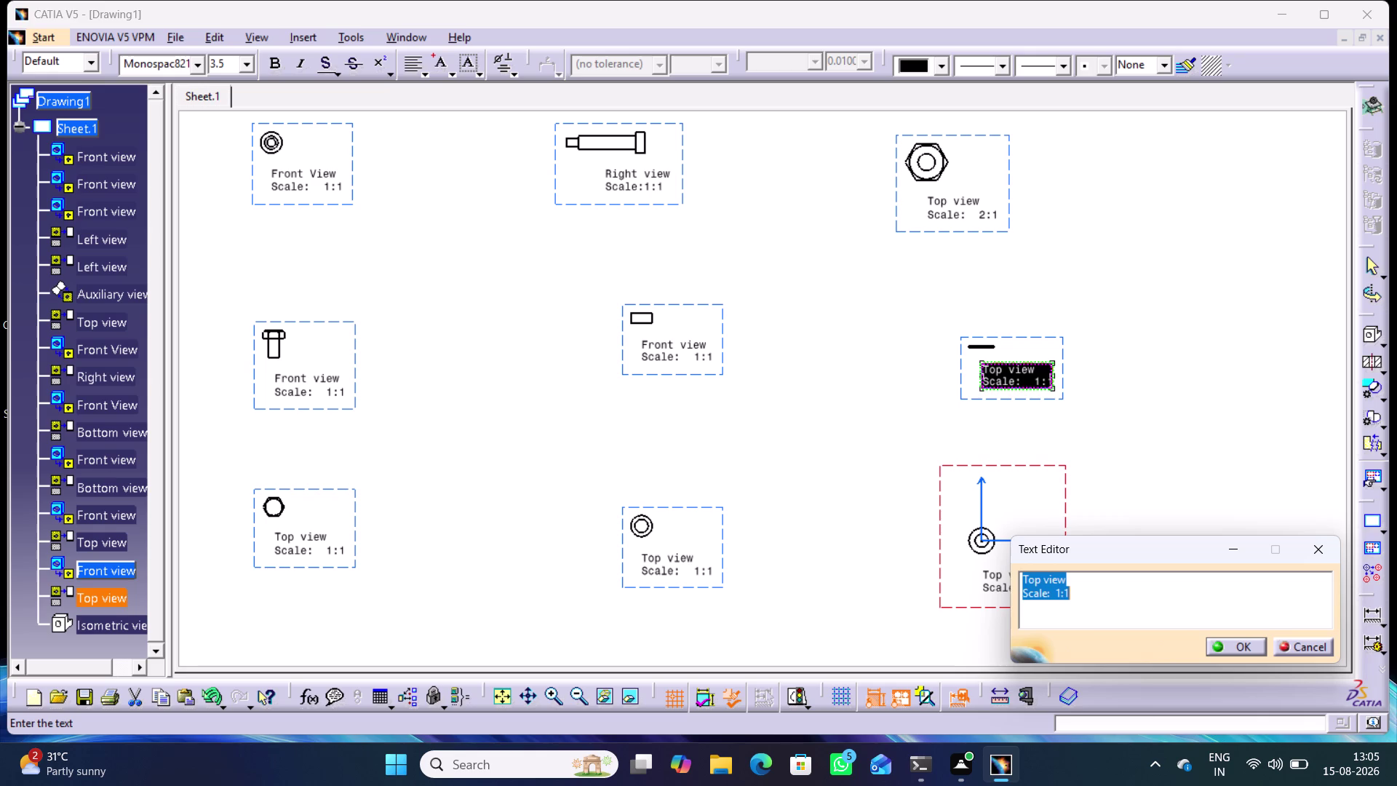
click(1102, 592)
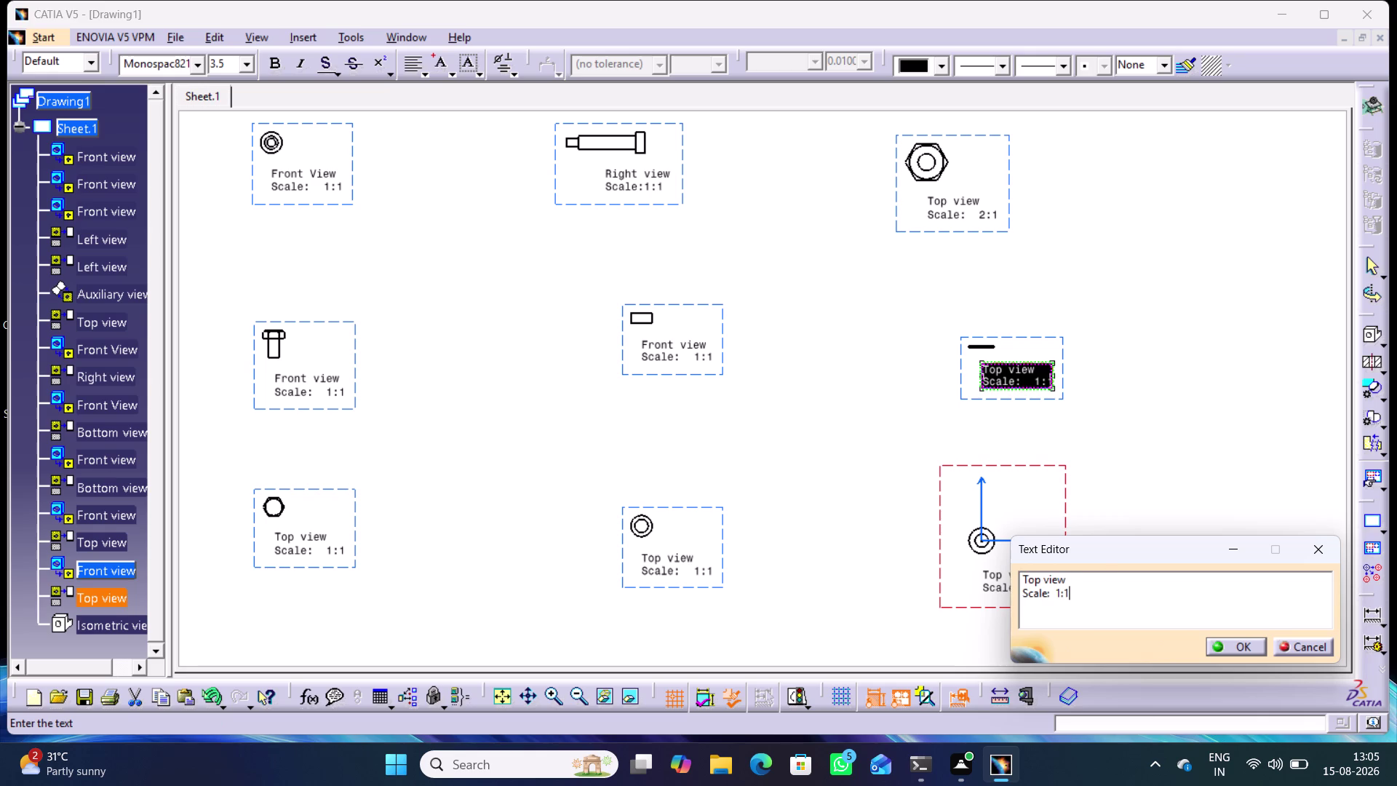
drag(1072, 580, 1005, 579)
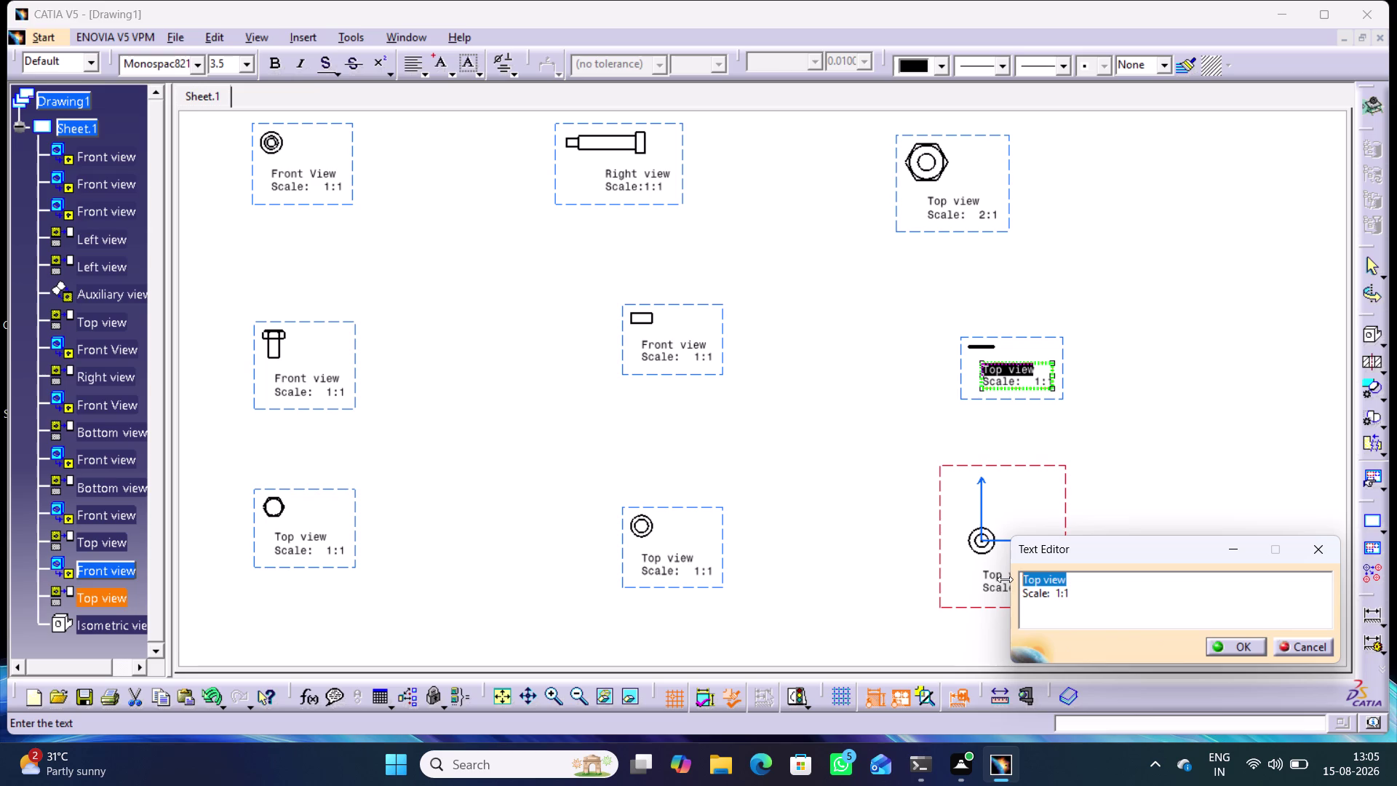
text(F)
text(ront)
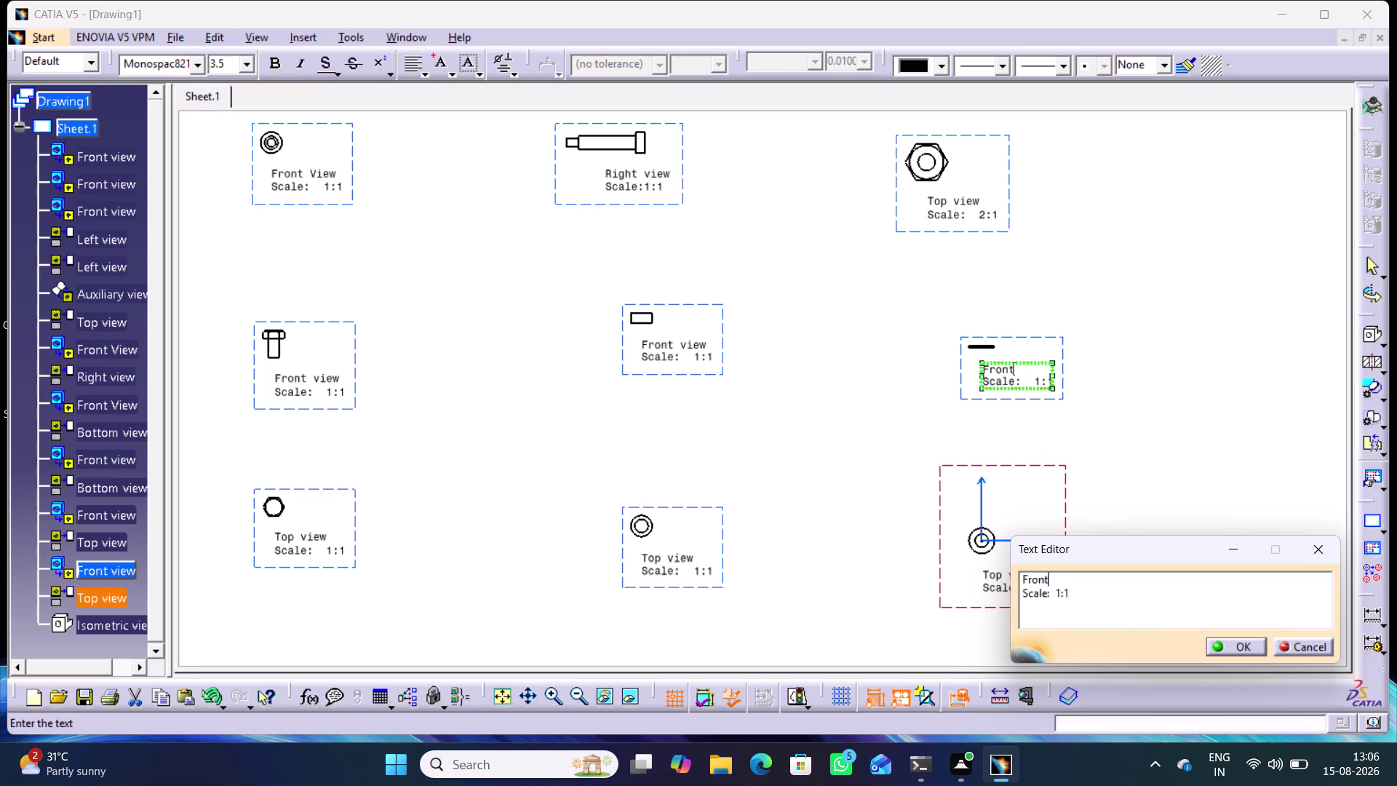
key(space)
text(v)
text(ie)
text(w)
key(Return)
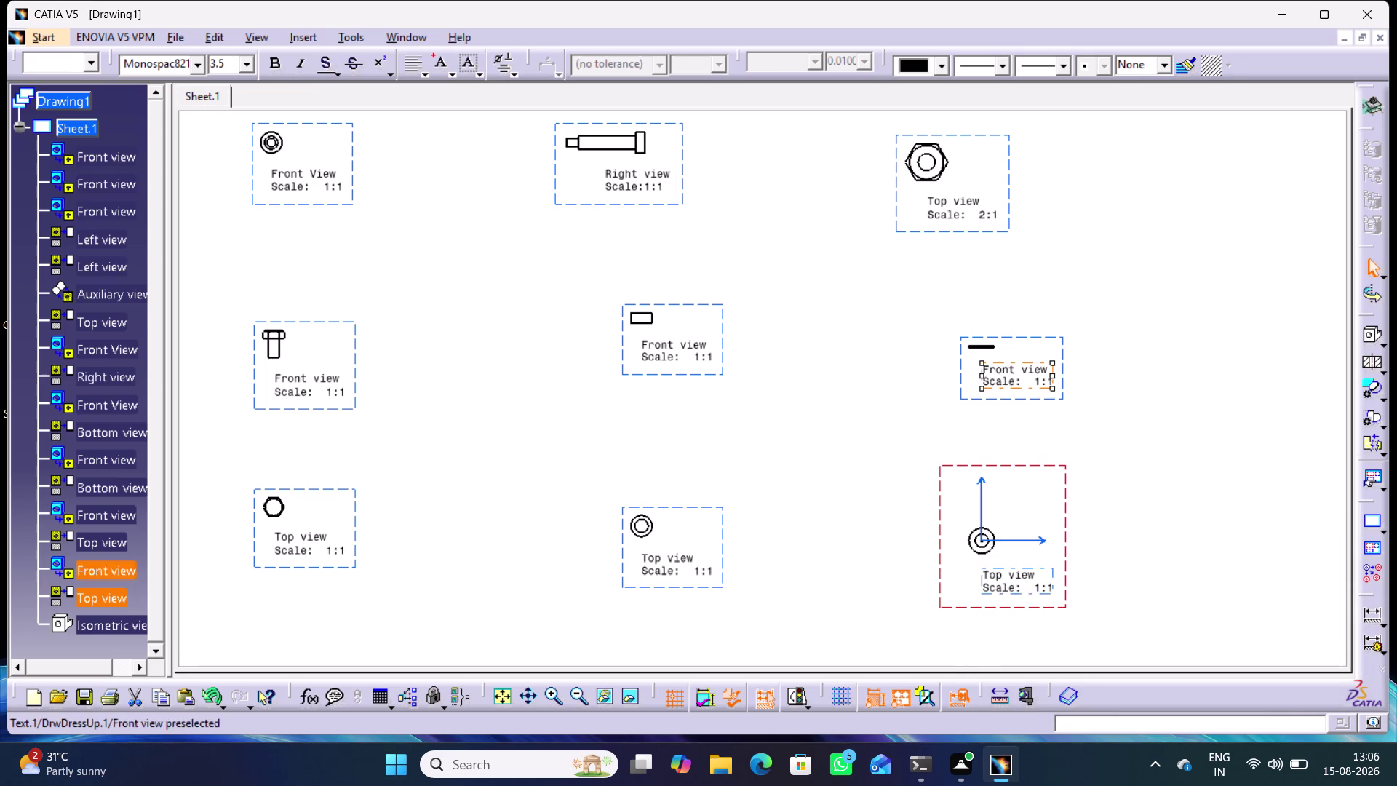
click(870, 476)
middle_click(879, 484)
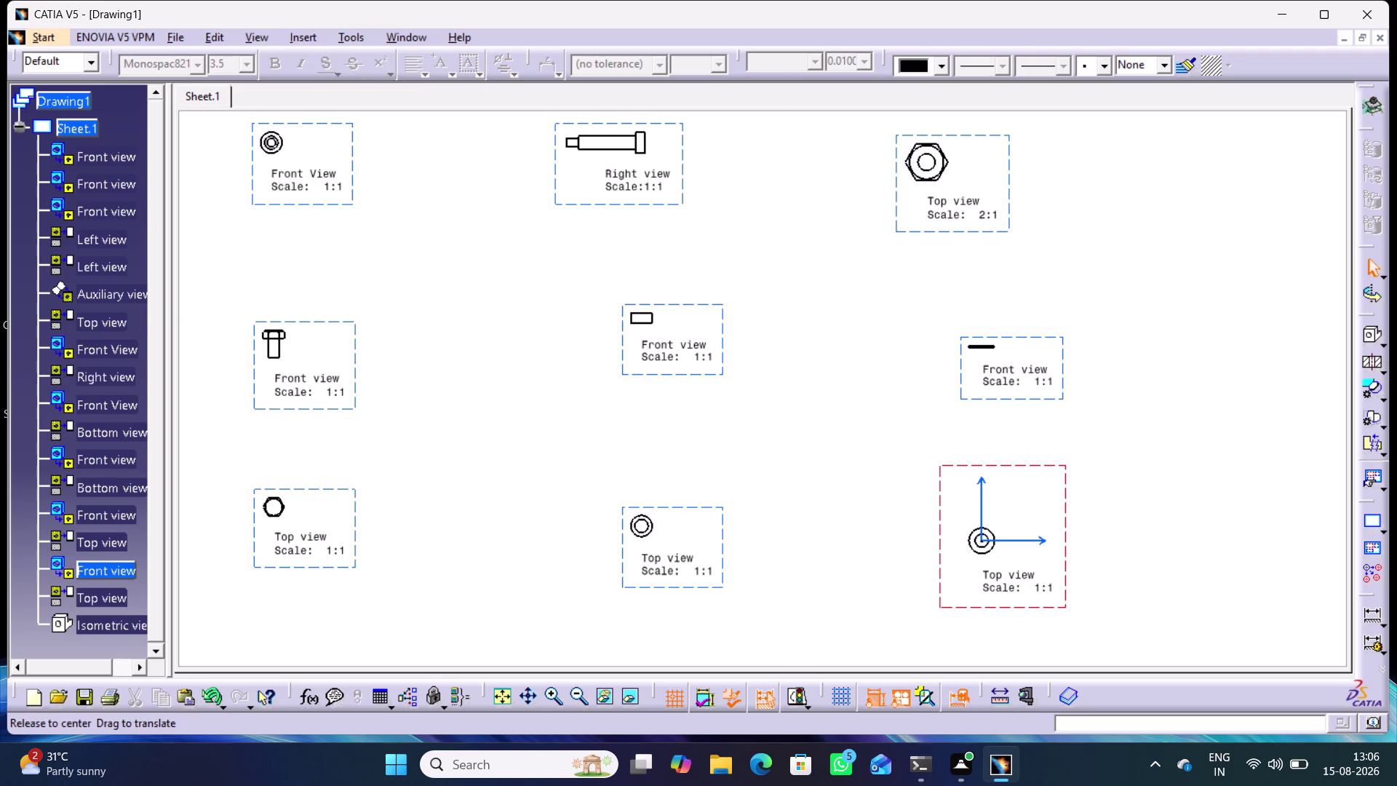
Pan across the sheet past the pulley, pin and bracket views to the base plate views.
scroll(up, 3)
middle_drag(784, 377, 910, 541)
middle_drag(850, 426, 980, 526)
scroll(down, 3)
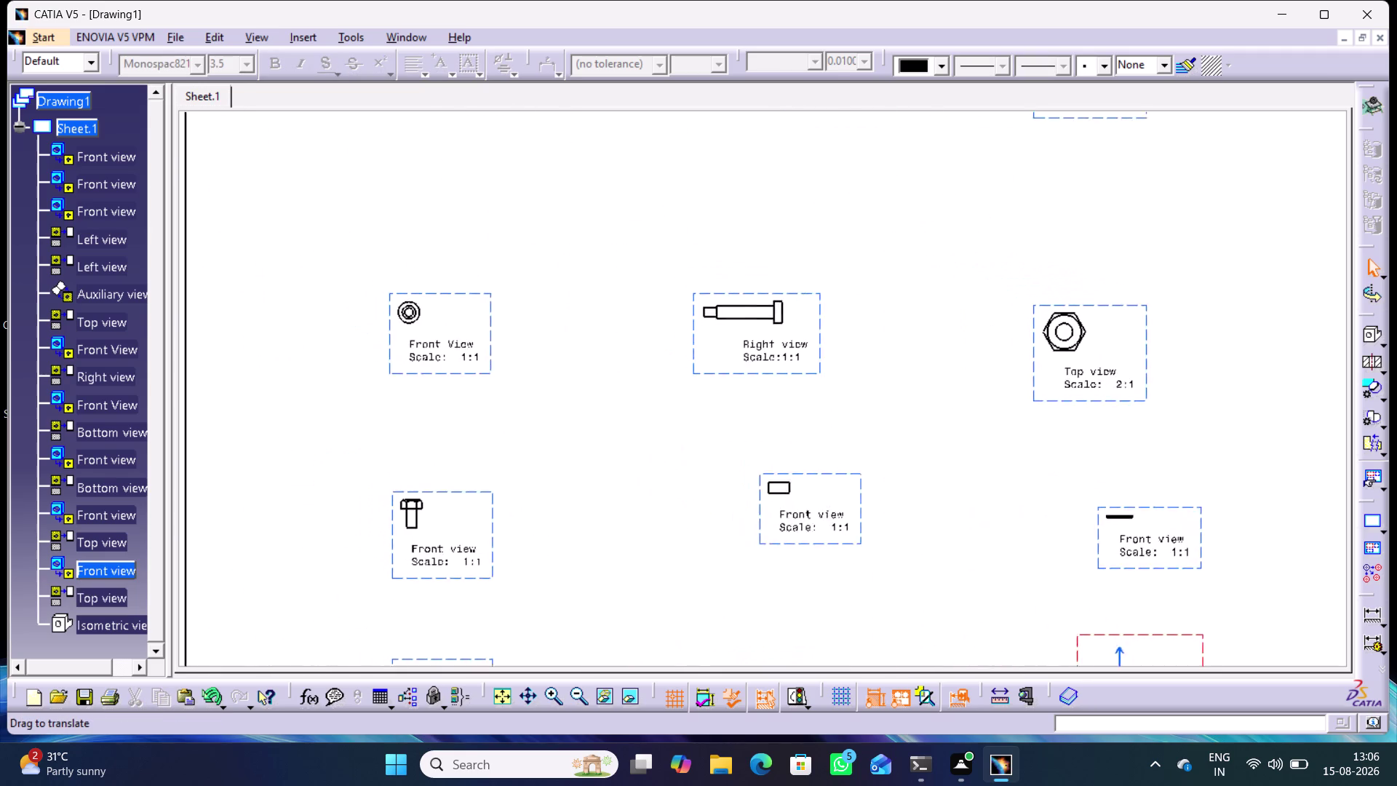
middle_drag(980, 526, 992, 573)
middle_drag(917, 331, 883, 541)
middle_drag(981, 461, 954, 477)
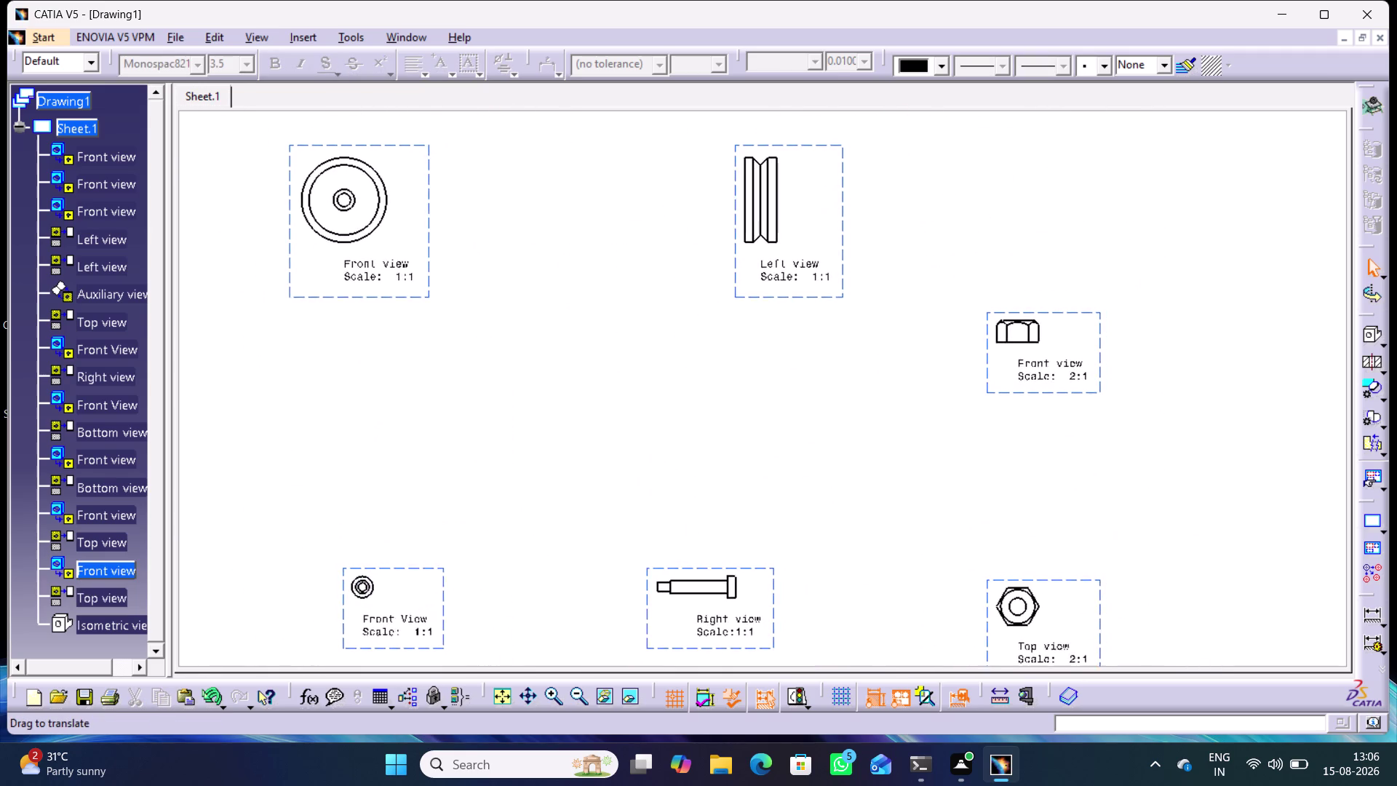
middle_drag(954, 477, 887, 510)
middle_drag(804, 400, 966, 435)
middle_drag(1000, 309, 961, 537)
middle_drag(948, 339, 807, 467)
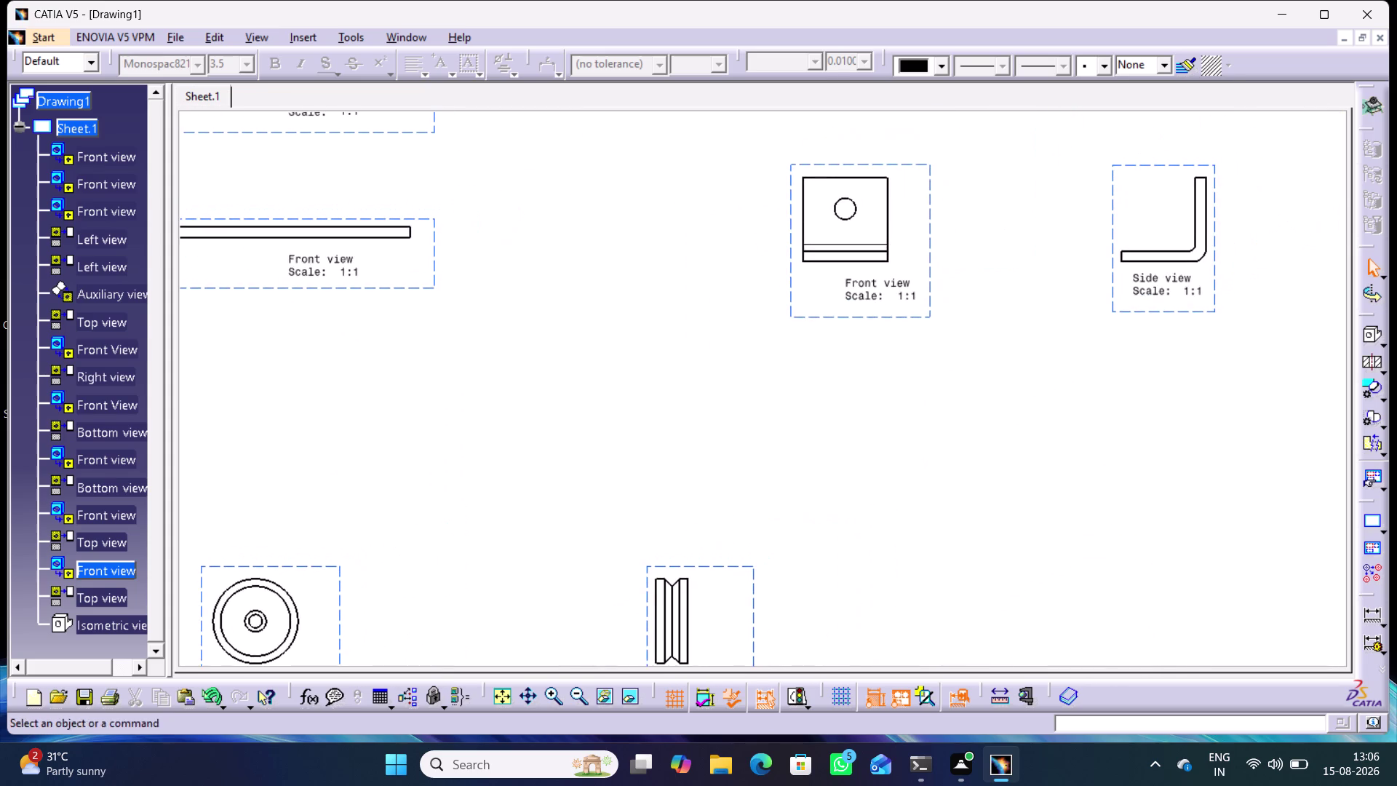
middle_drag(1031, 356, 995, 478)
middle_drag(982, 316, 960, 464)
Center the base plate views, then pan back toward the bracket views.
scroll(down, 3)
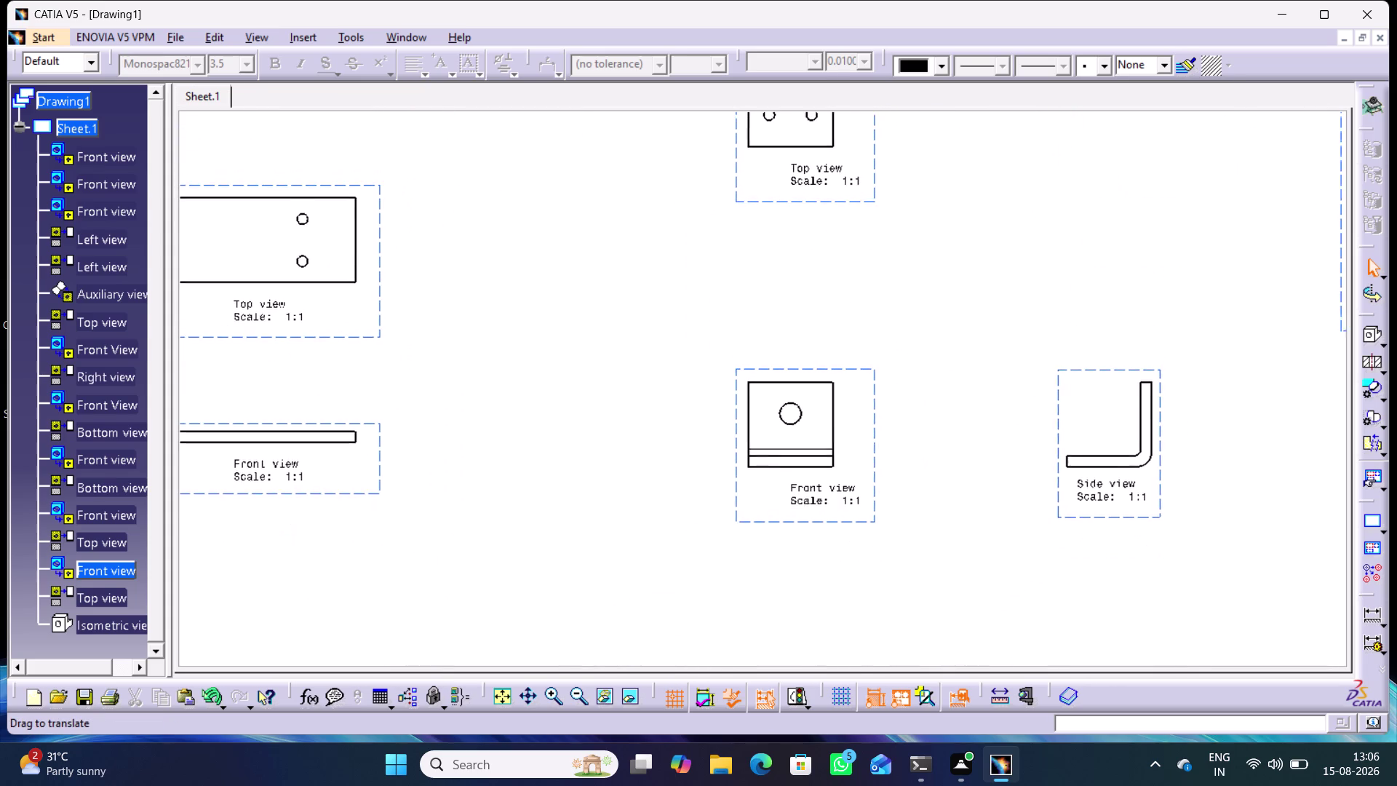
middle_drag(959, 464, 955, 477)
middle_drag(954, 312, 1131, 290)
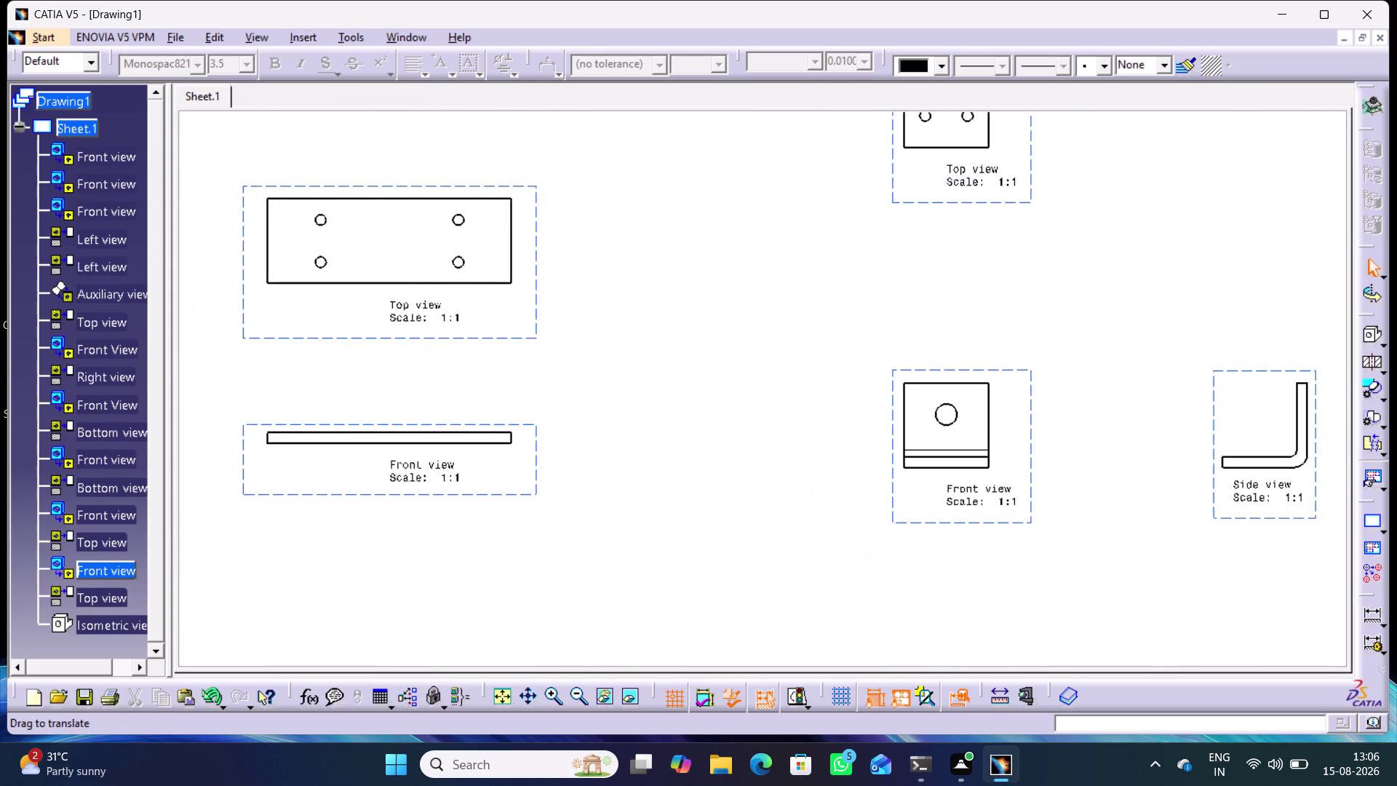
middle_drag(1132, 289, 1137, 288)
middle_drag(741, 364, 815, 342)
right_click(816, 342)
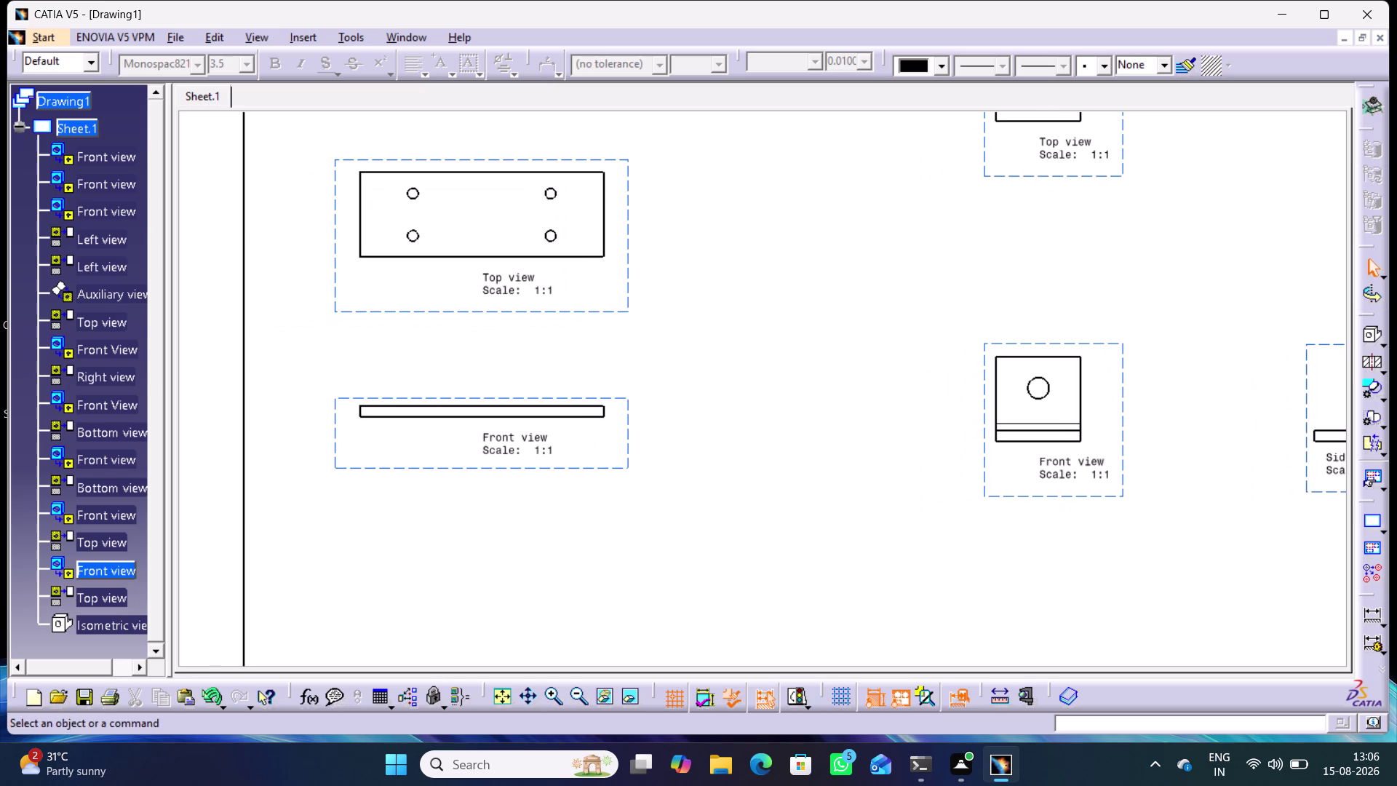
middle_click(831, 392)
middle_drag(830, 384, 831, 299)
scroll(down, 3)
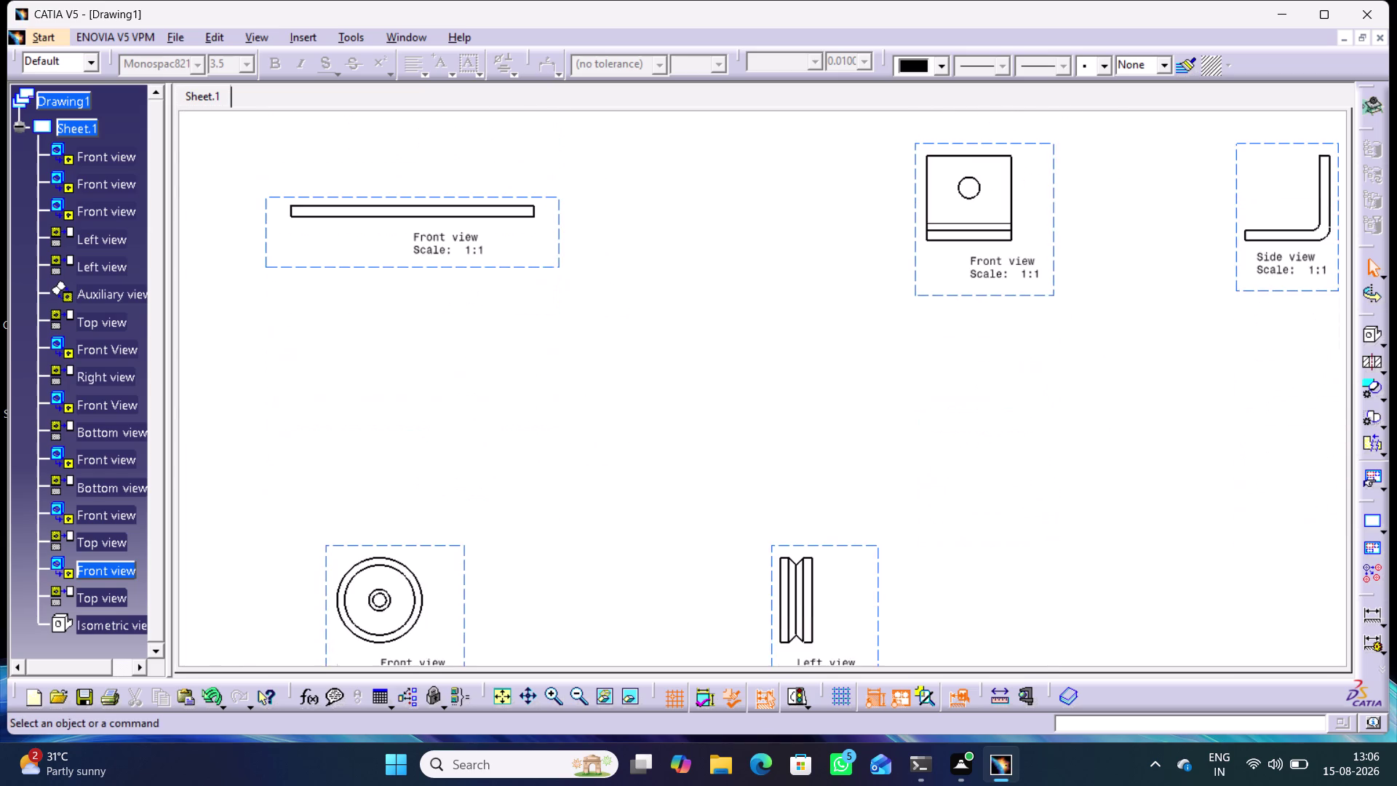
scroll(up, 3)
scroll(down, 3)
middle_click(796, 346)
right_click(795, 346)
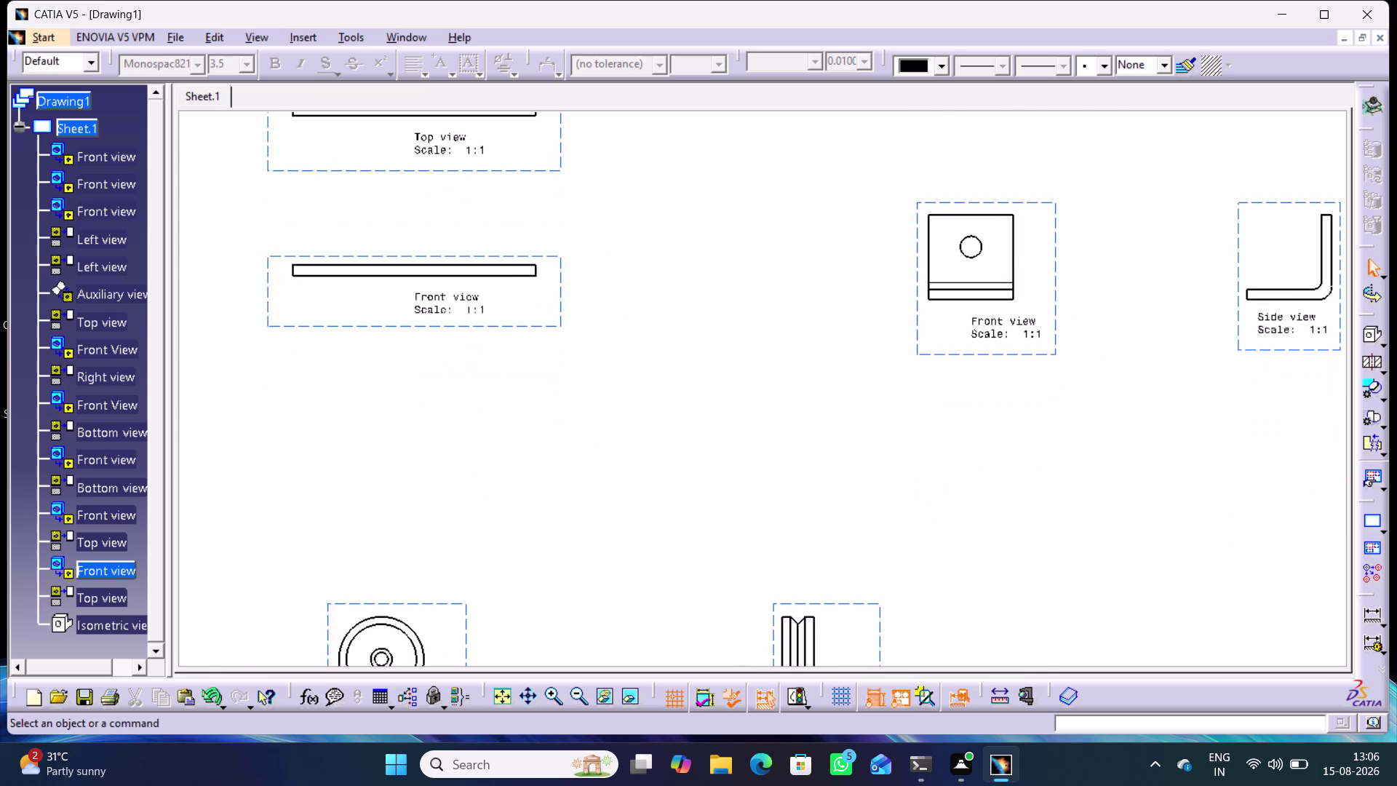
middle_click(808, 388)
middle_drag(809, 390, 910, 521)
right_click(809, 390)
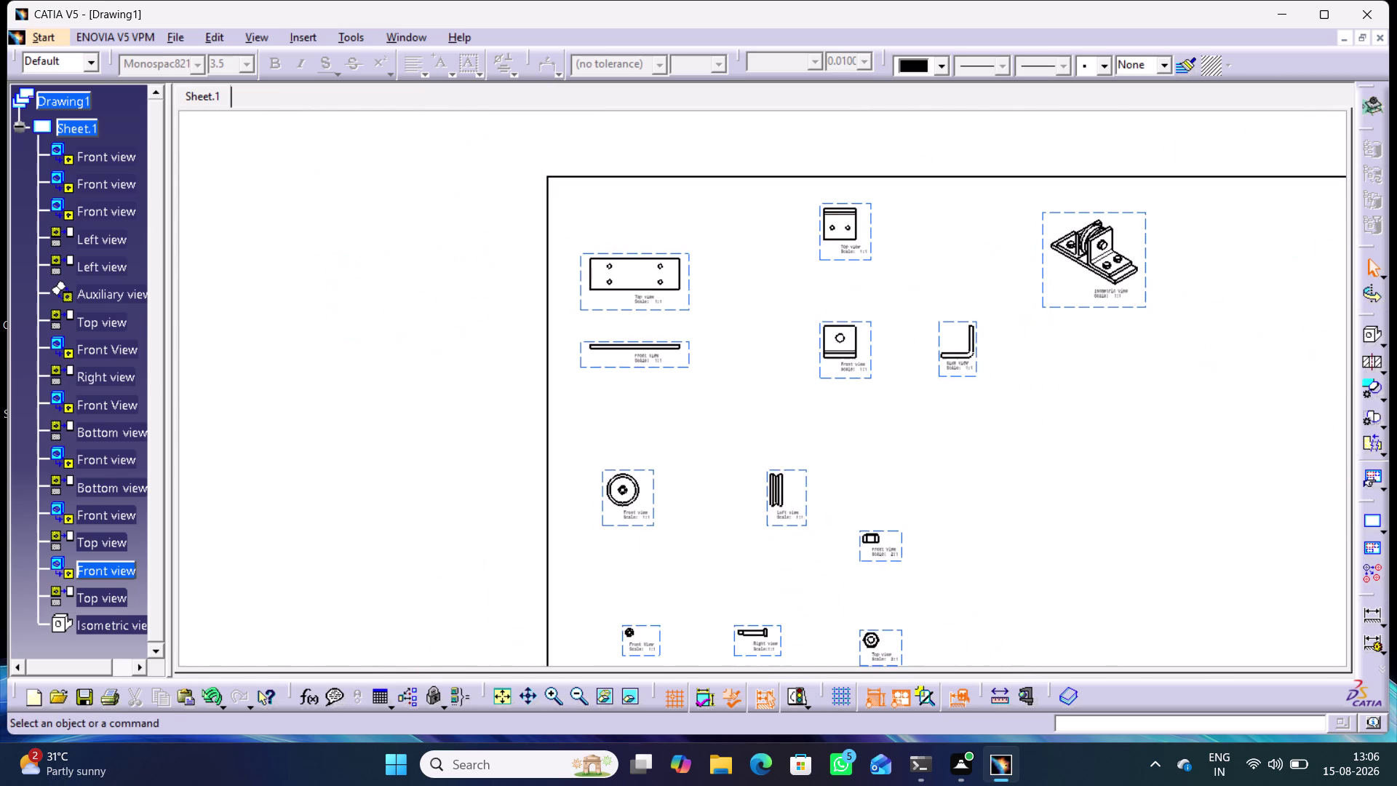
Zoom out and center the sheet so every part view and the isometric view fit.
middle_drag(931, 503, 942, 524)
right_drag(922, 484, 942, 524)
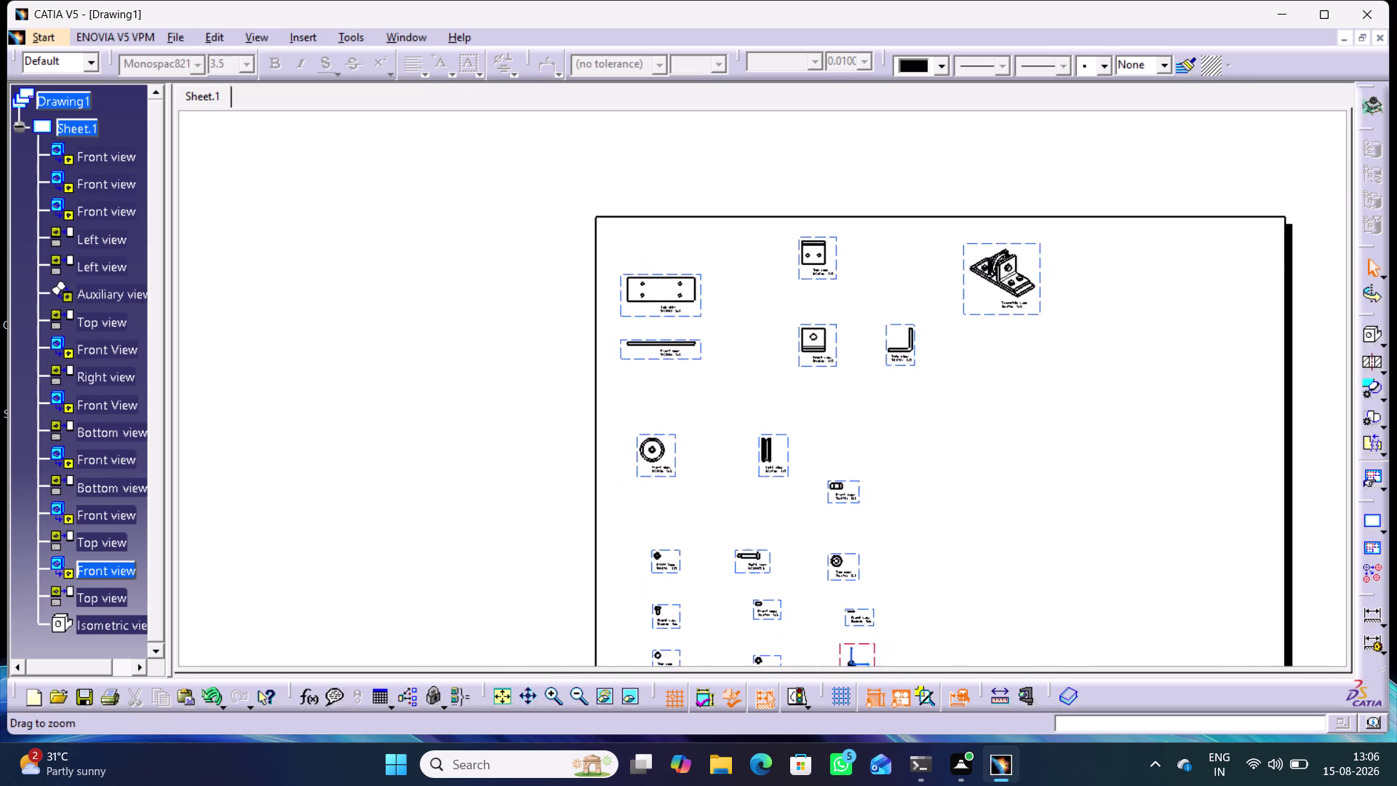
right_drag(942, 524, 952, 513)
middle_drag(942, 524, 951, 512)
click(1025, 427)
middle_drag(1021, 426, 788, 368)
drag(826, 250, 945, 341)
click(886, 405)
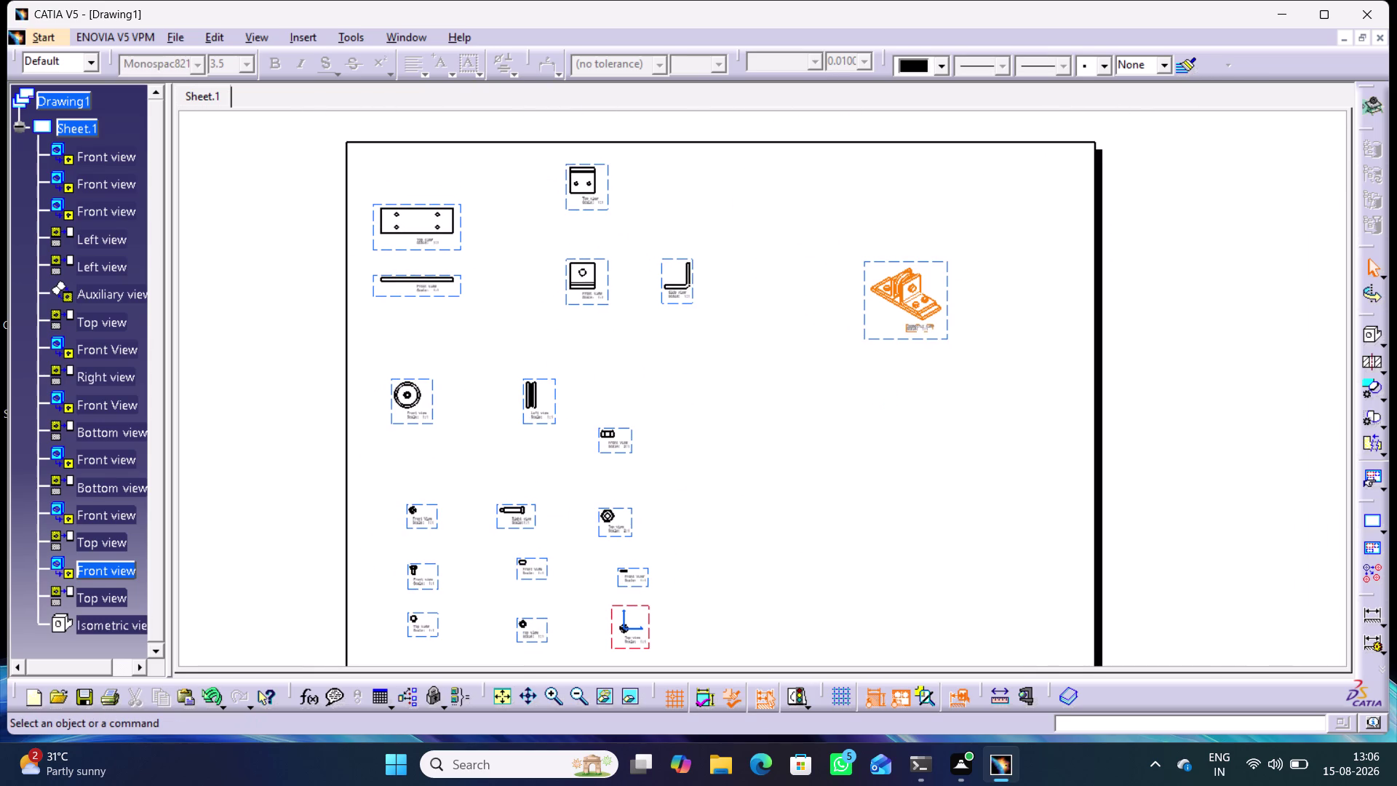
Edit the isometric view caption's scale text, entering 5:1.
right_click(929, 337)
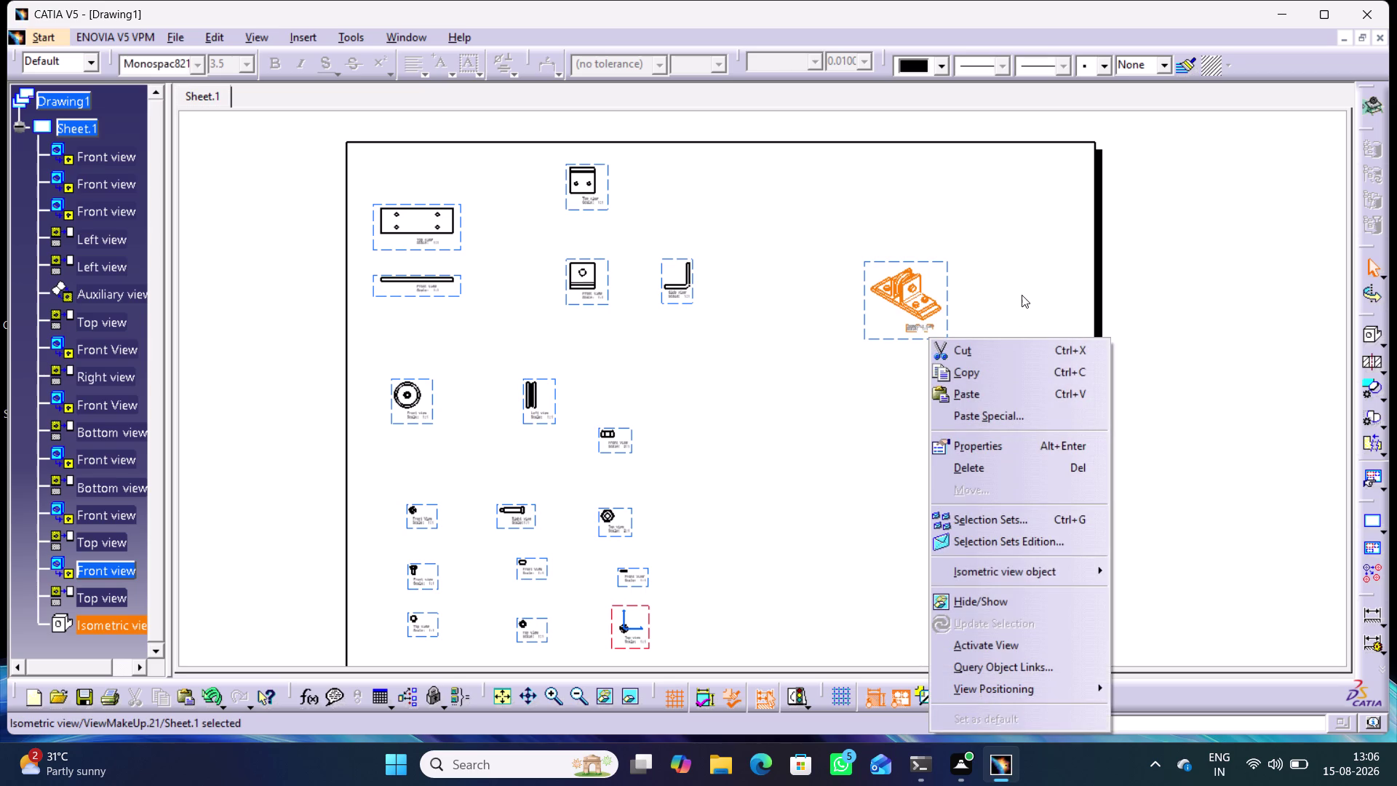
click(1022, 295)
double_click(922, 324)
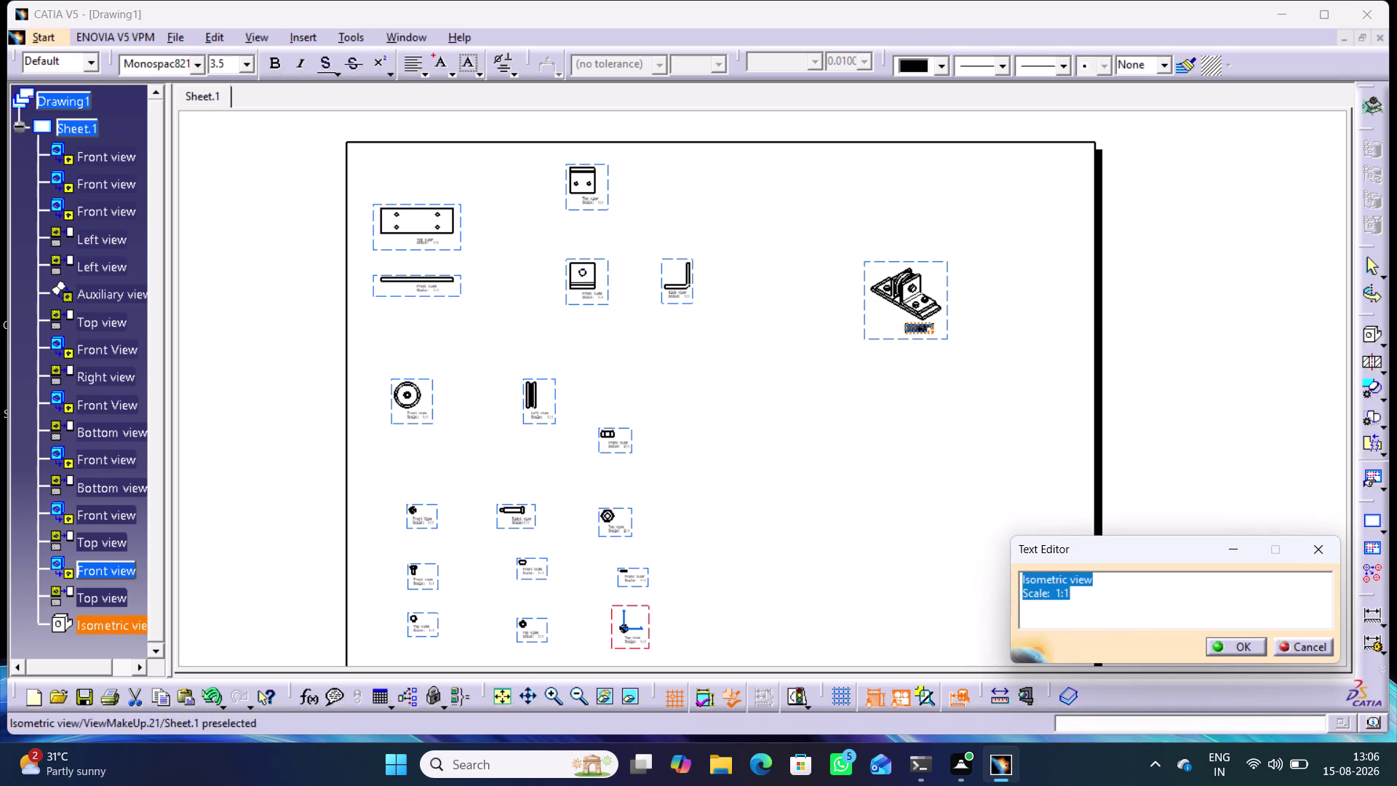
click(1094, 592)
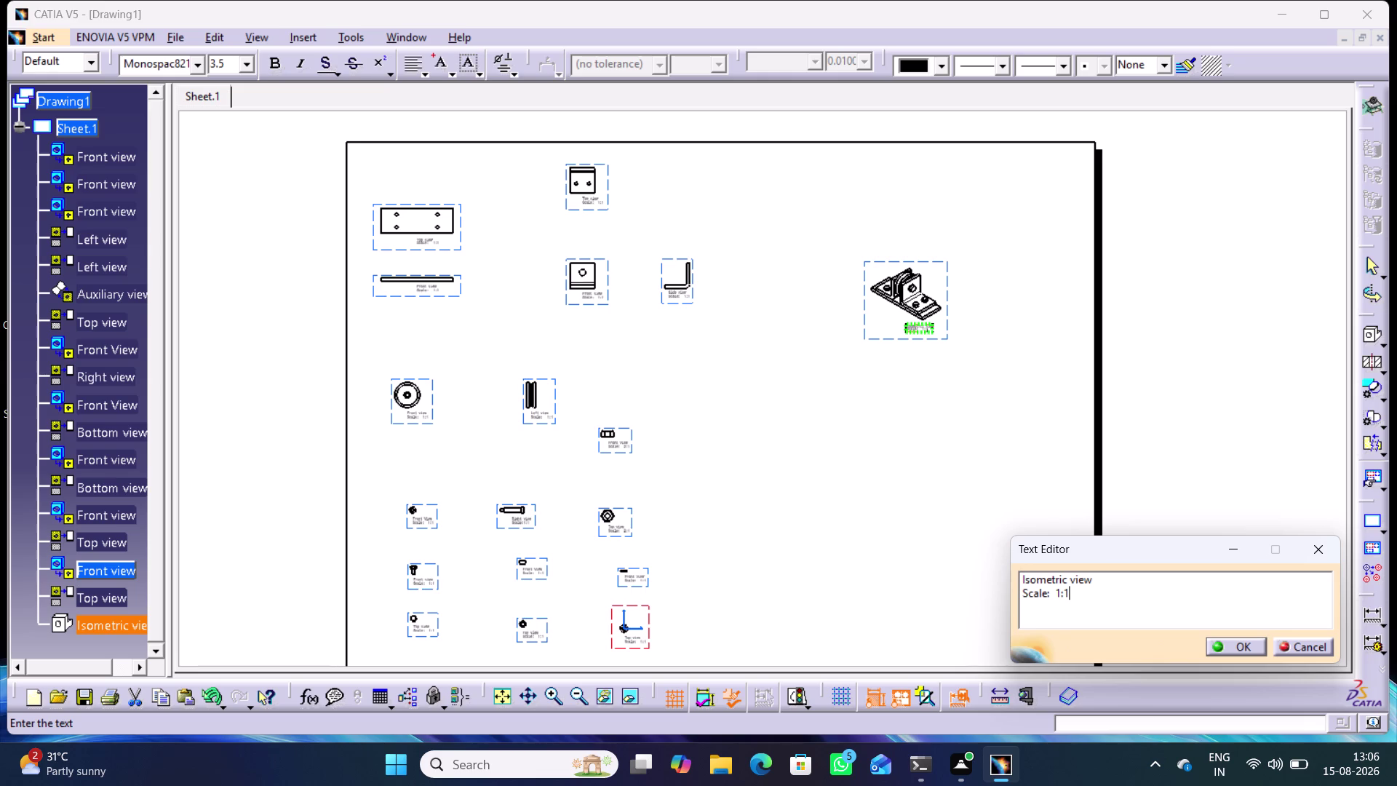
key(BackSpace)
key(BackSpace)
key(5)
key(shift+colon)
key(1)
key(Return)
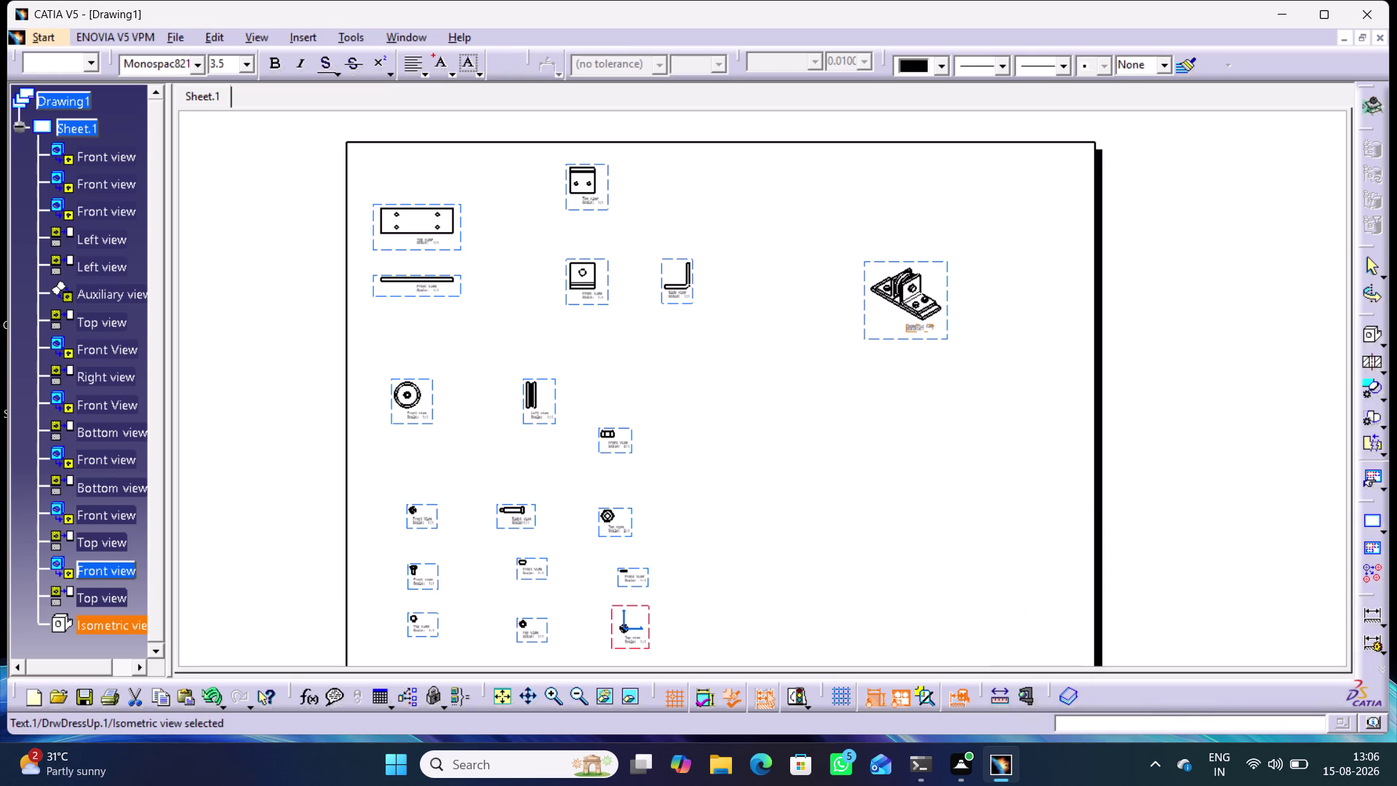
click(953, 417)
Reopen the isometric caption and replace the 5 so the scale reads 1:1.
middle_drag(939, 419, 952, 365)
right_click(940, 419)
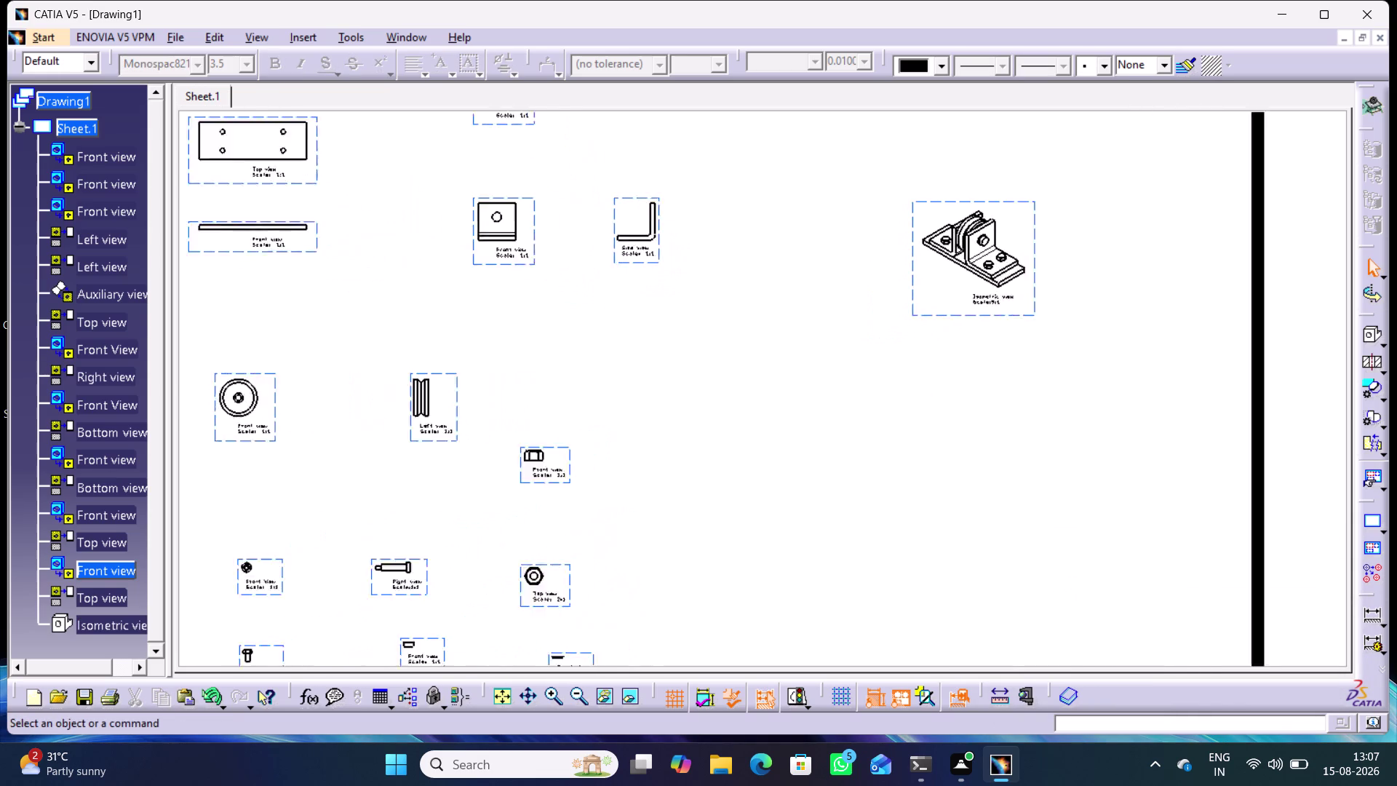
middle_drag(953, 364, 957, 357)
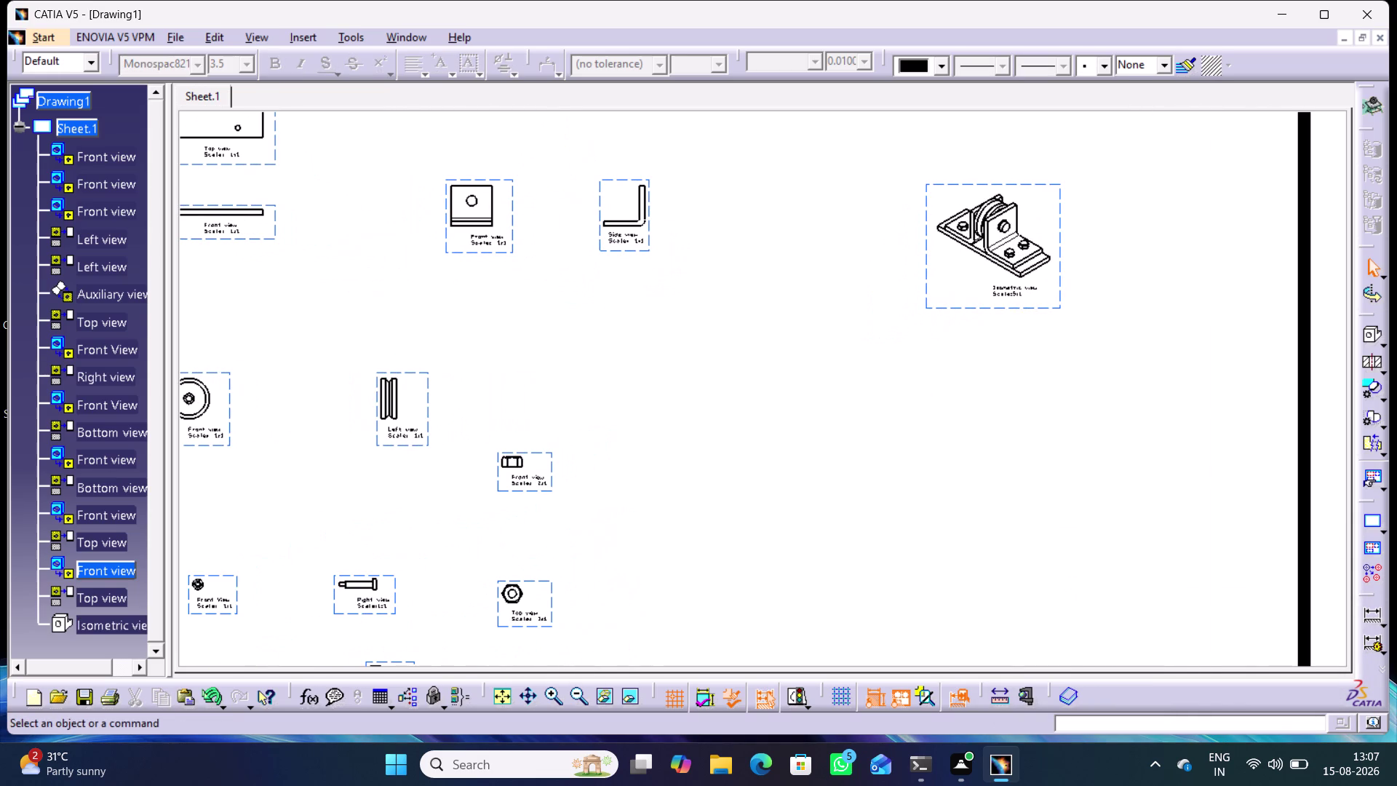
key(ctrl+u)
double_click(1015, 294)
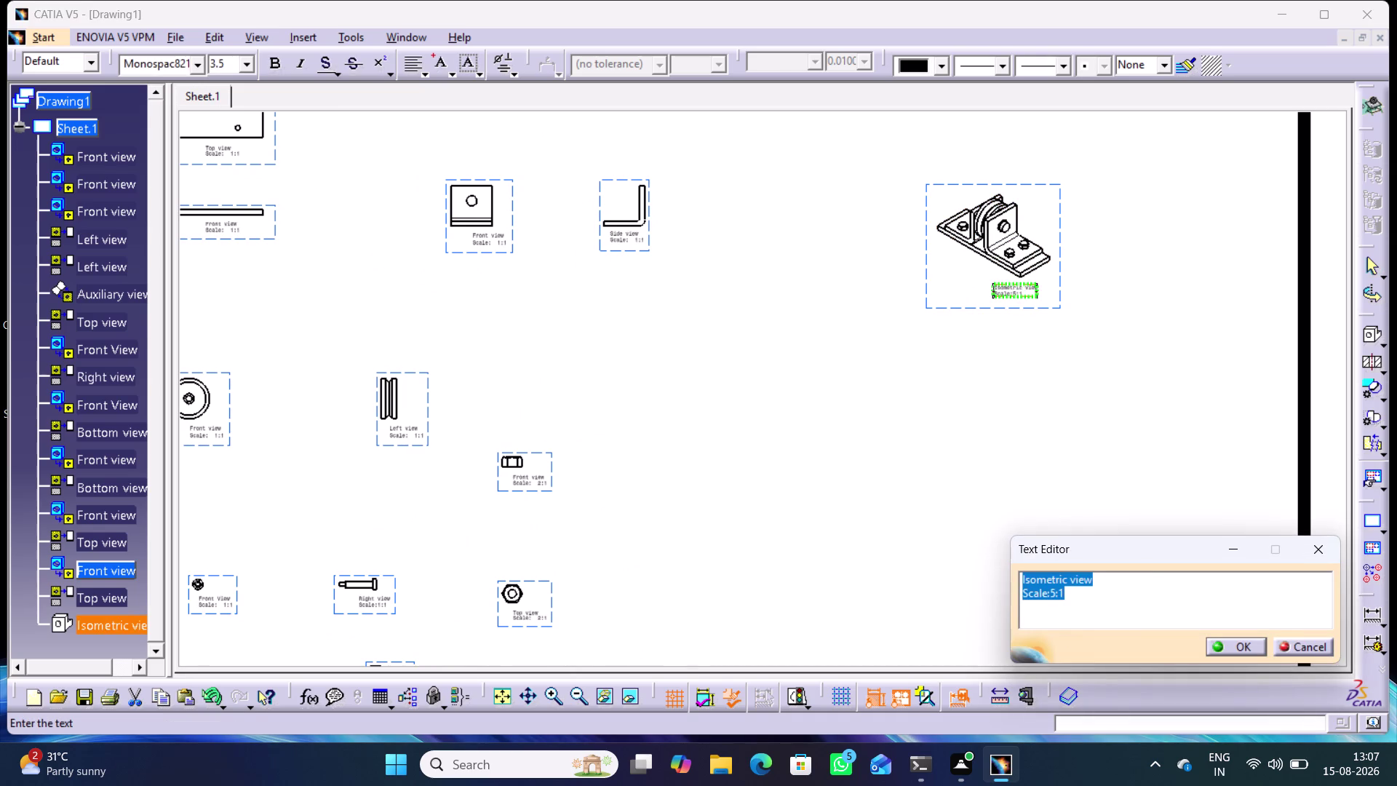
click(1098, 606)
click(1055, 592)
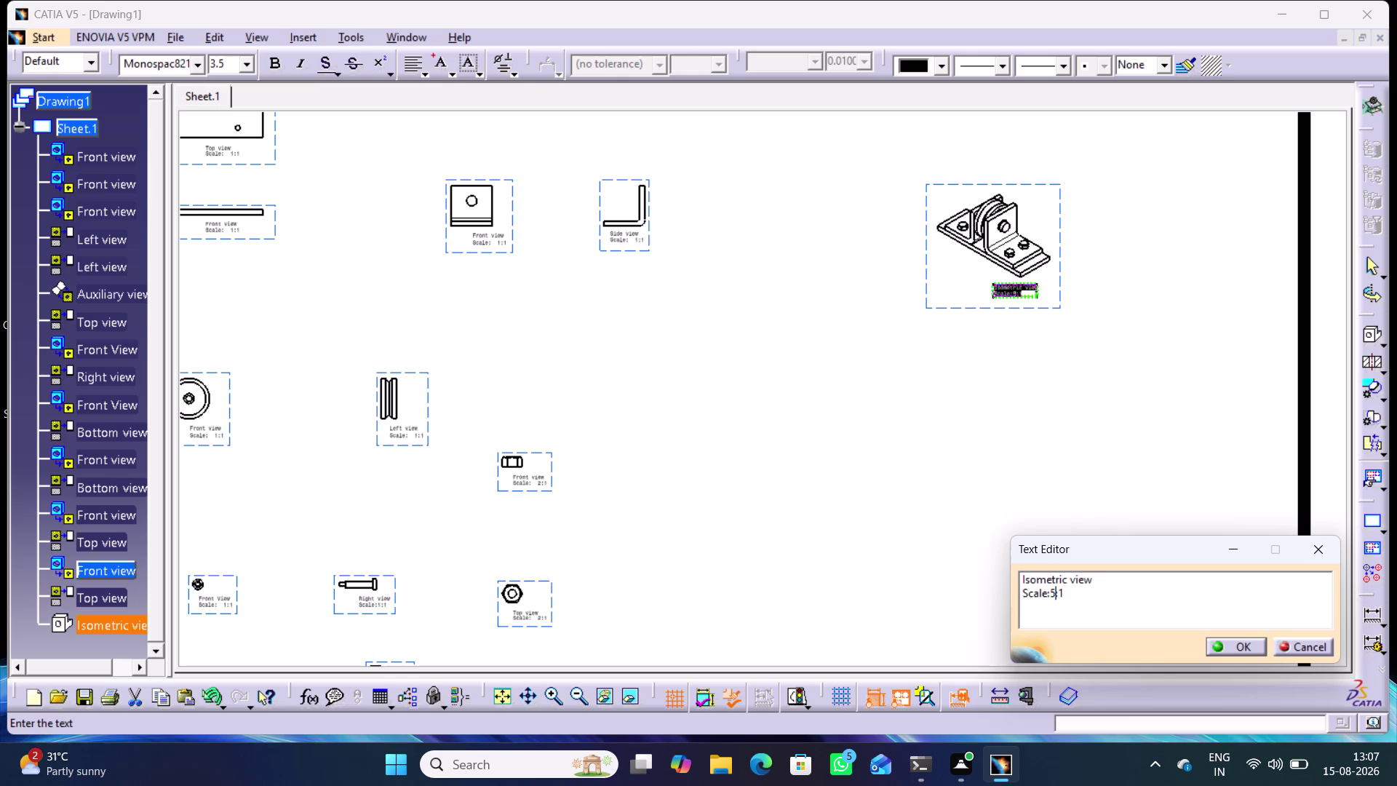
key(BackSpace)
key(1)
key(Return)
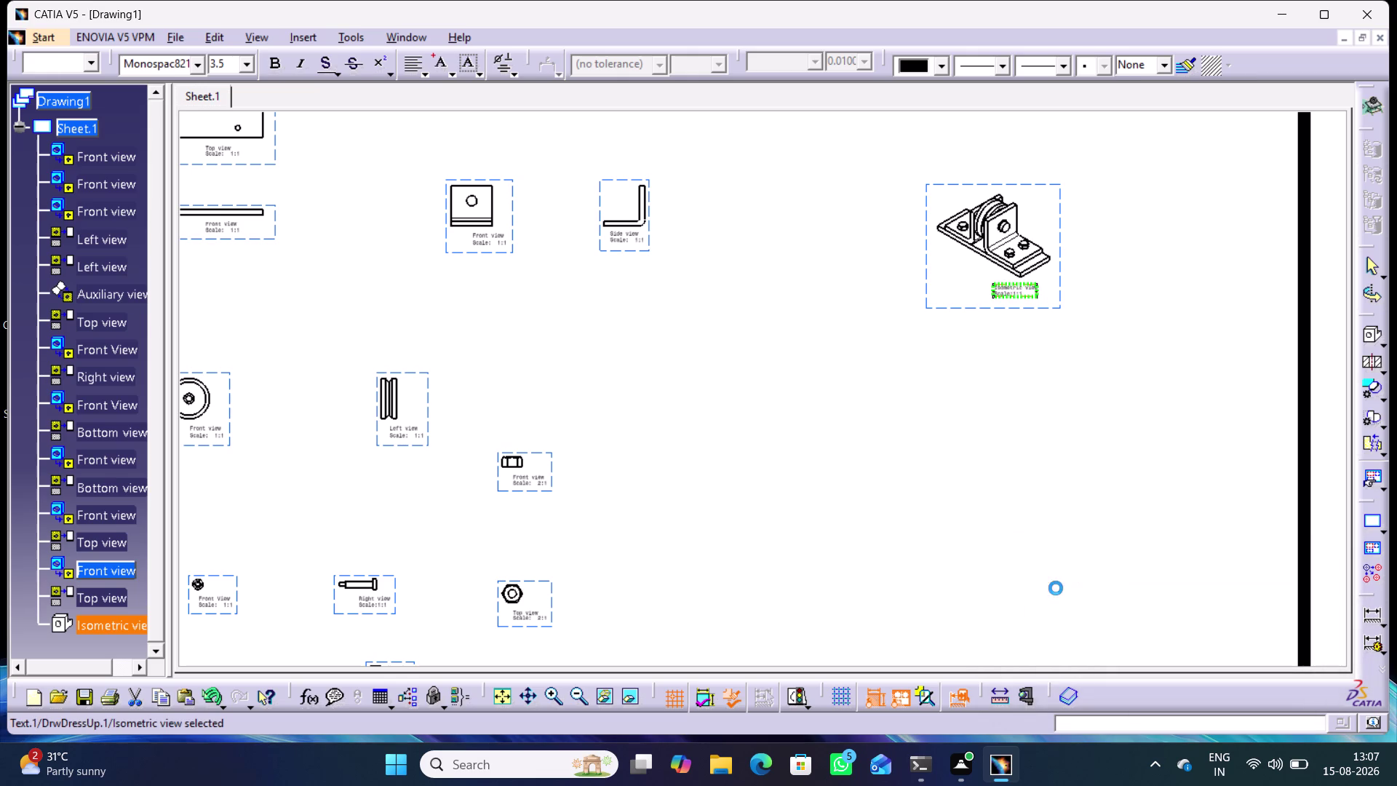
click(1091, 503)
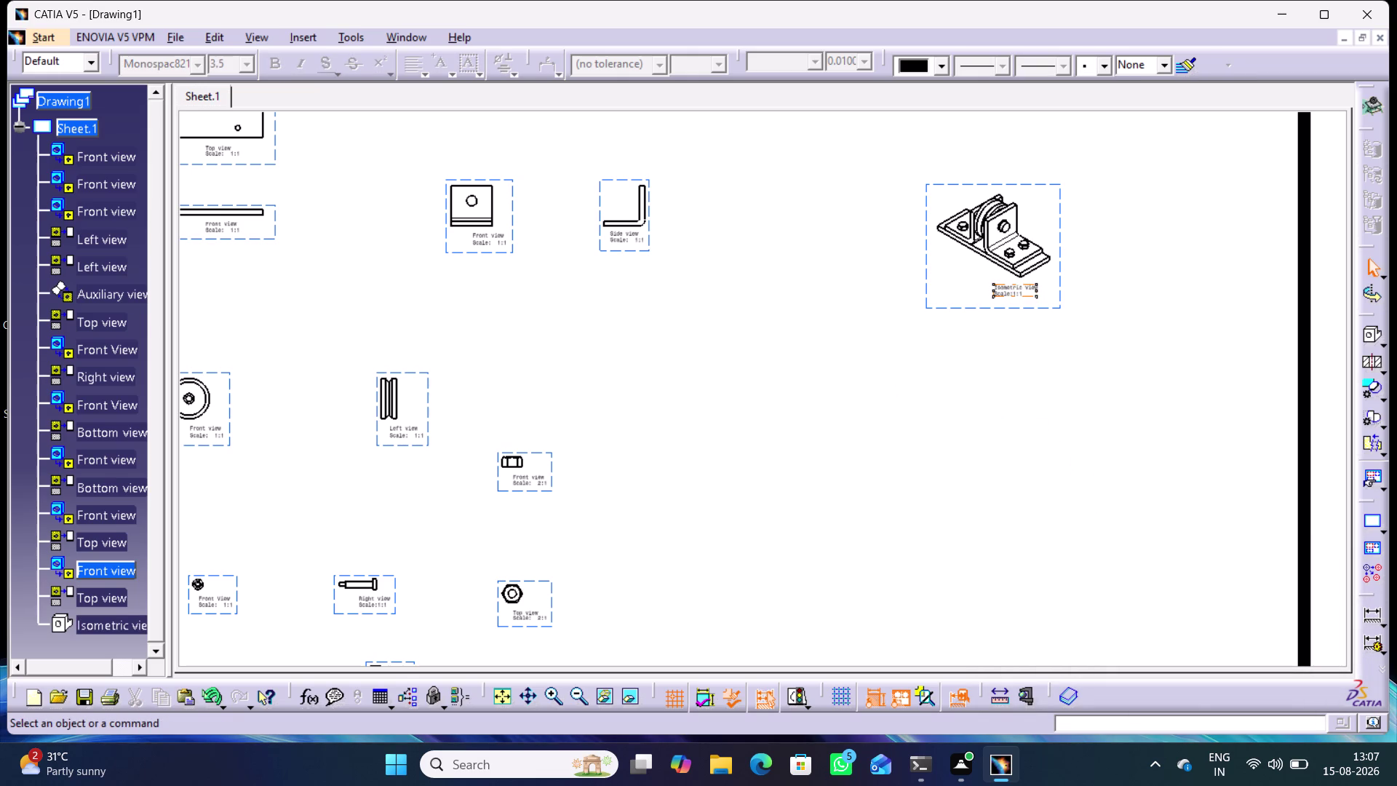
click(1383, 342)
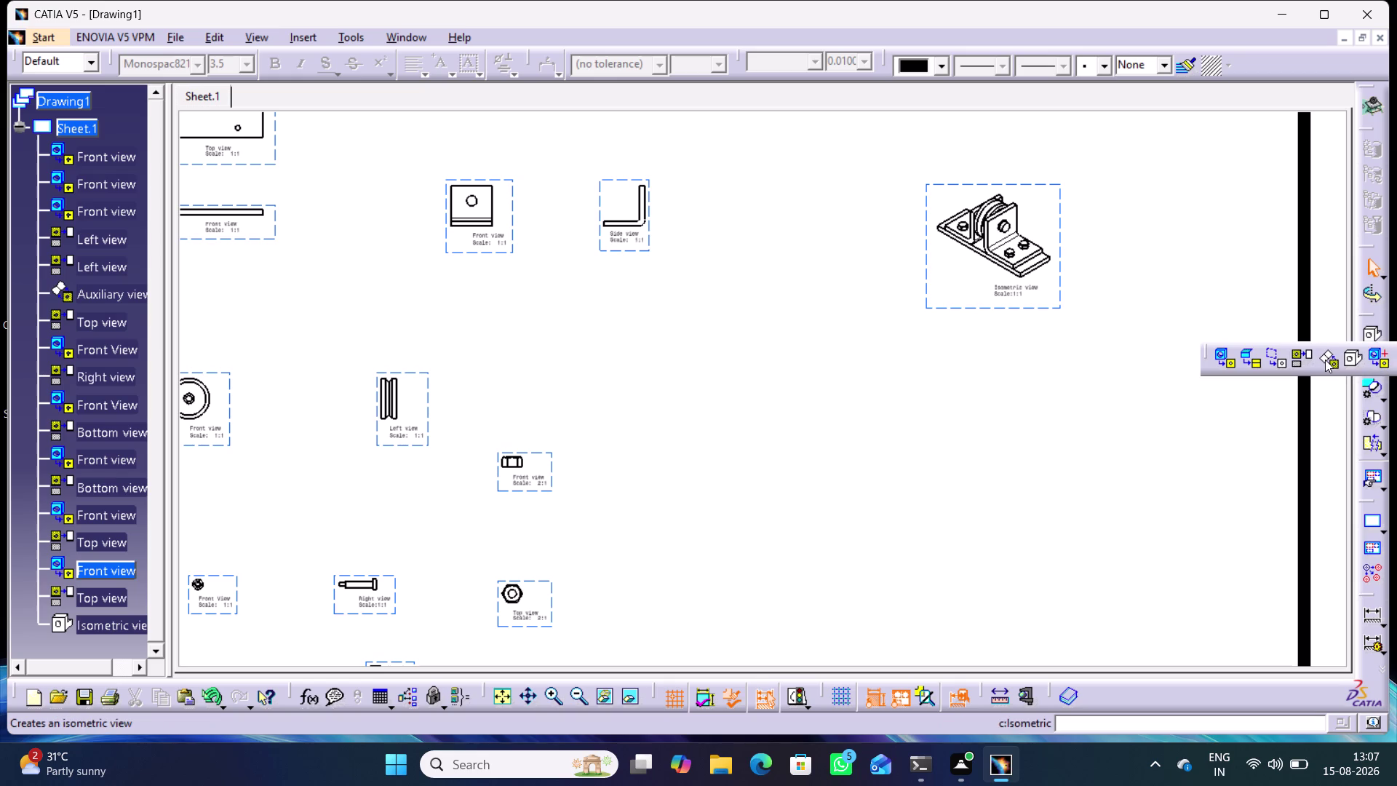
click(1283, 364)
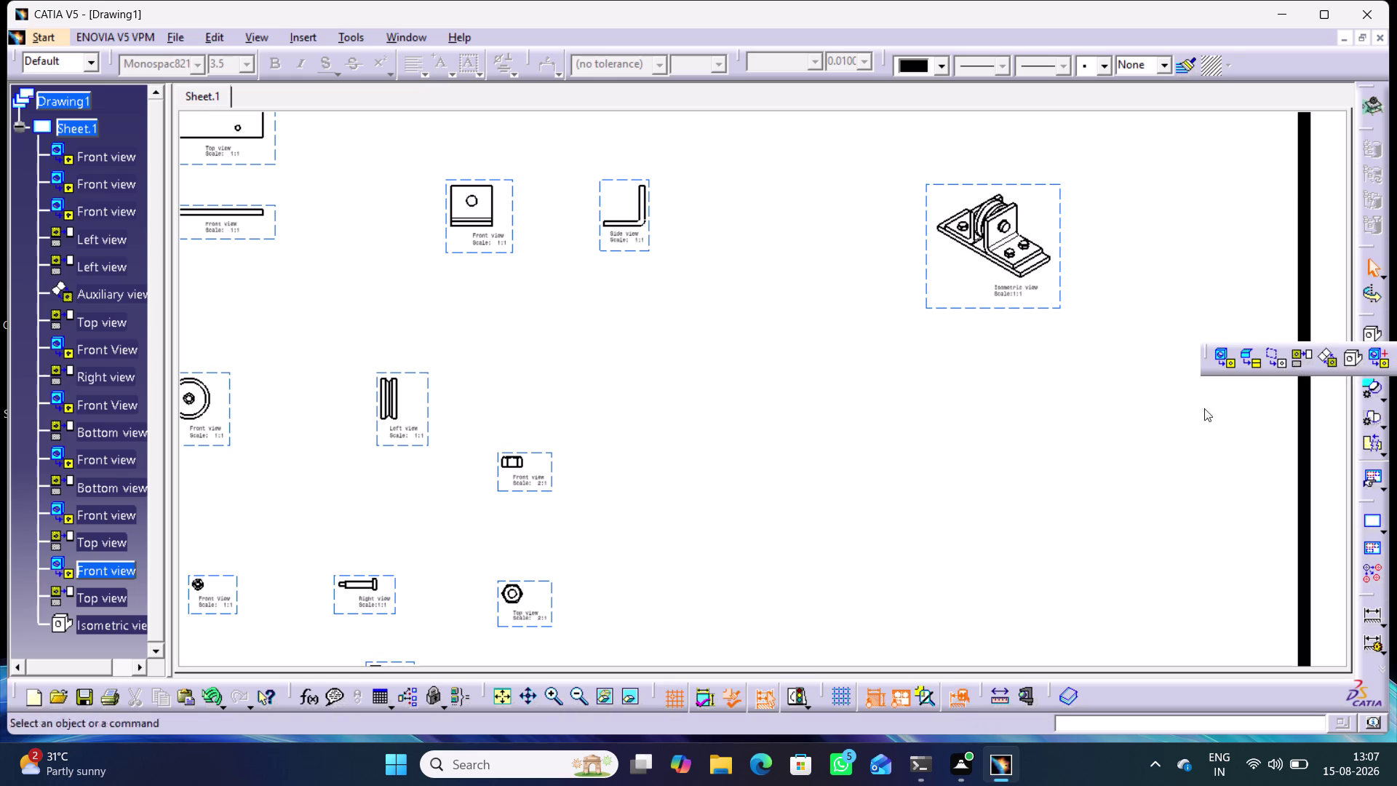
click(1030, 264)
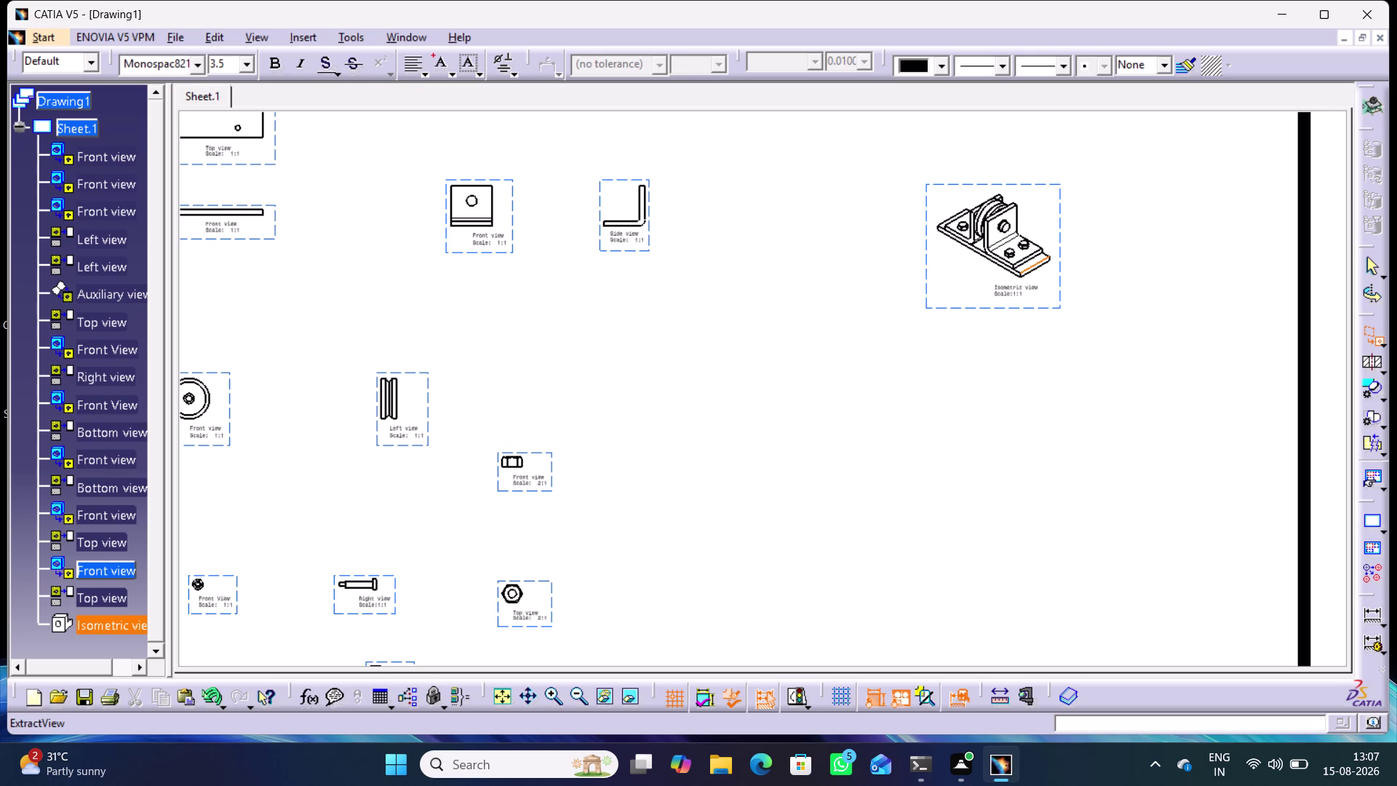
click(1024, 253)
click(1033, 262)
click(1028, 272)
drag(1044, 293, 961, 164)
click(1065, 361)
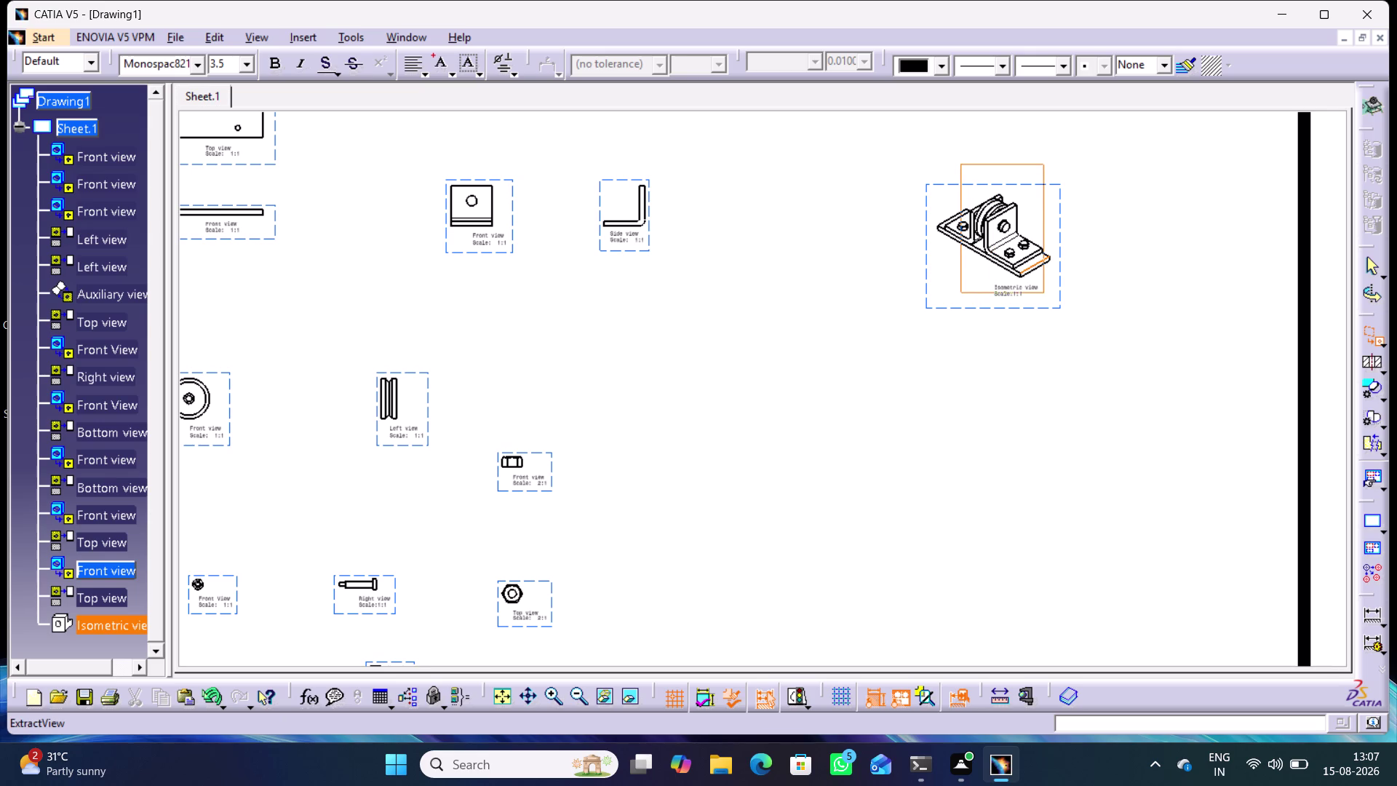
click(1052, 306)
click(1109, 304)
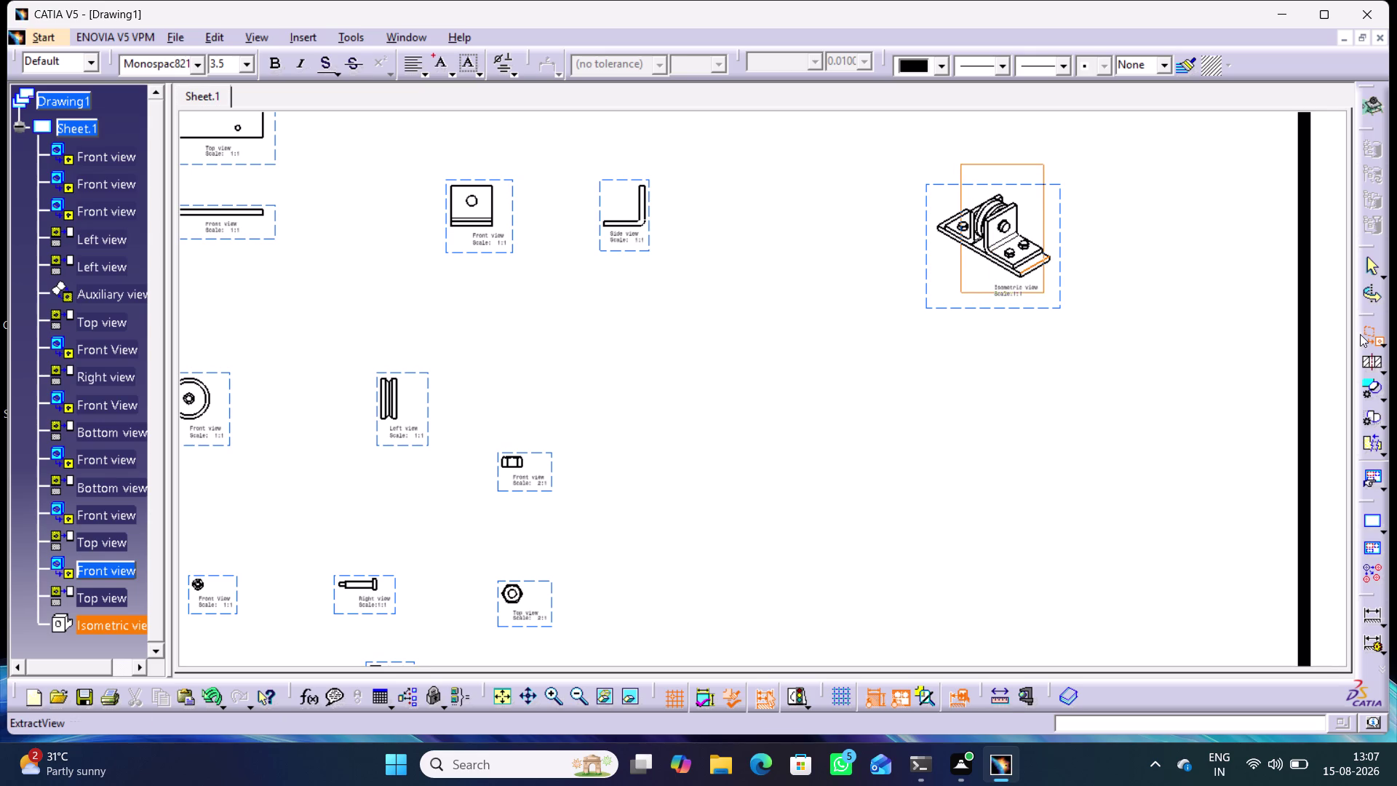
click(1367, 334)
click(1198, 349)
click(1369, 333)
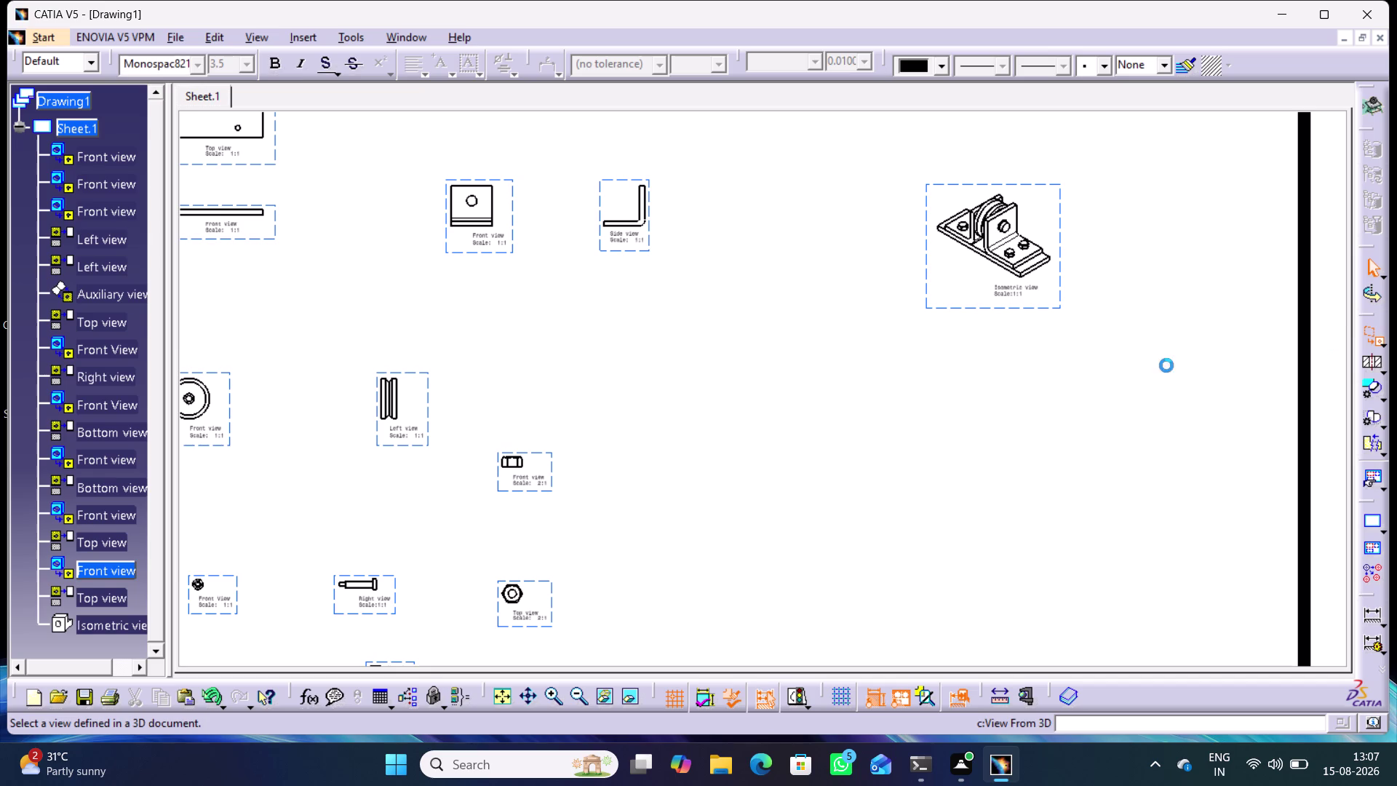
click(1061, 310)
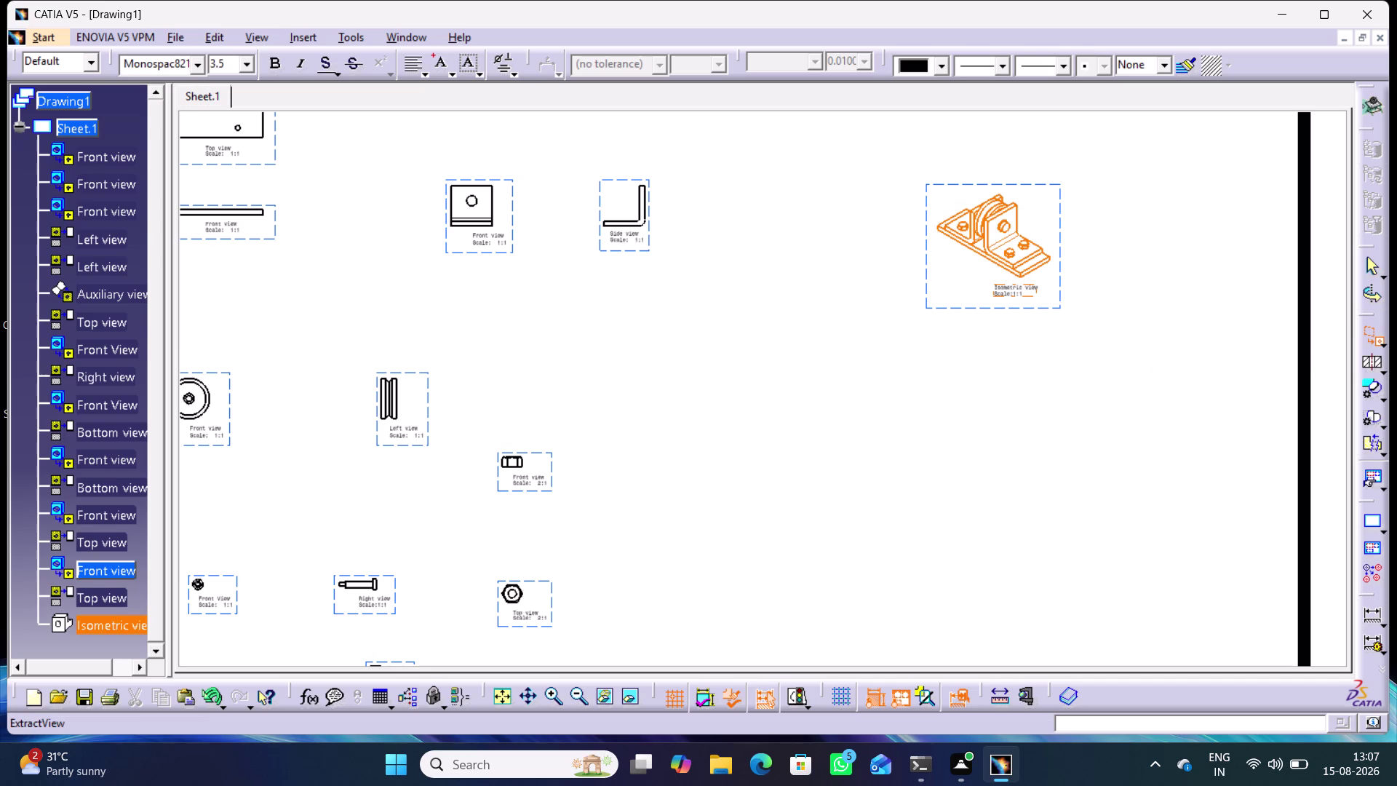
click(1135, 268)
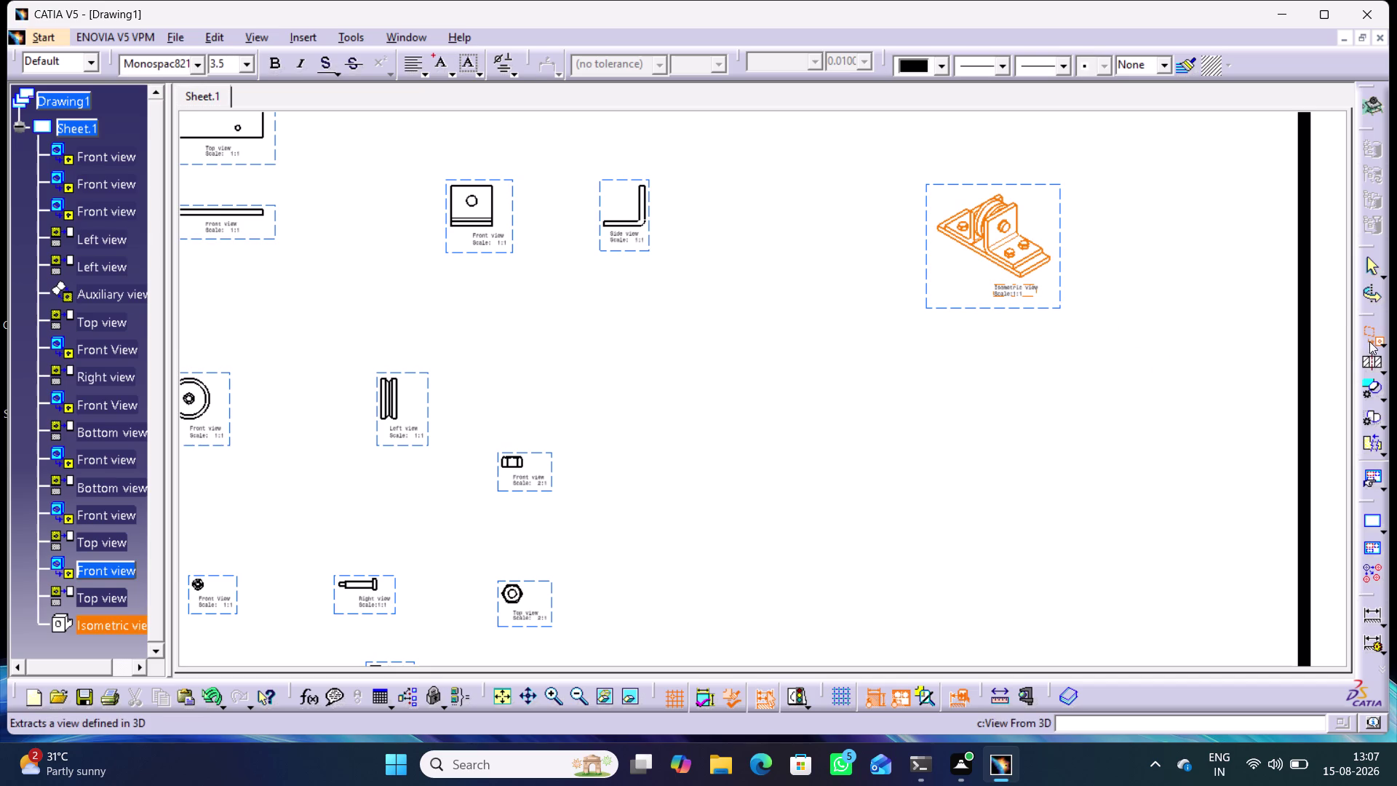
click(1024, 246)
click(1144, 257)
drag(1166, 248, 1104, 477)
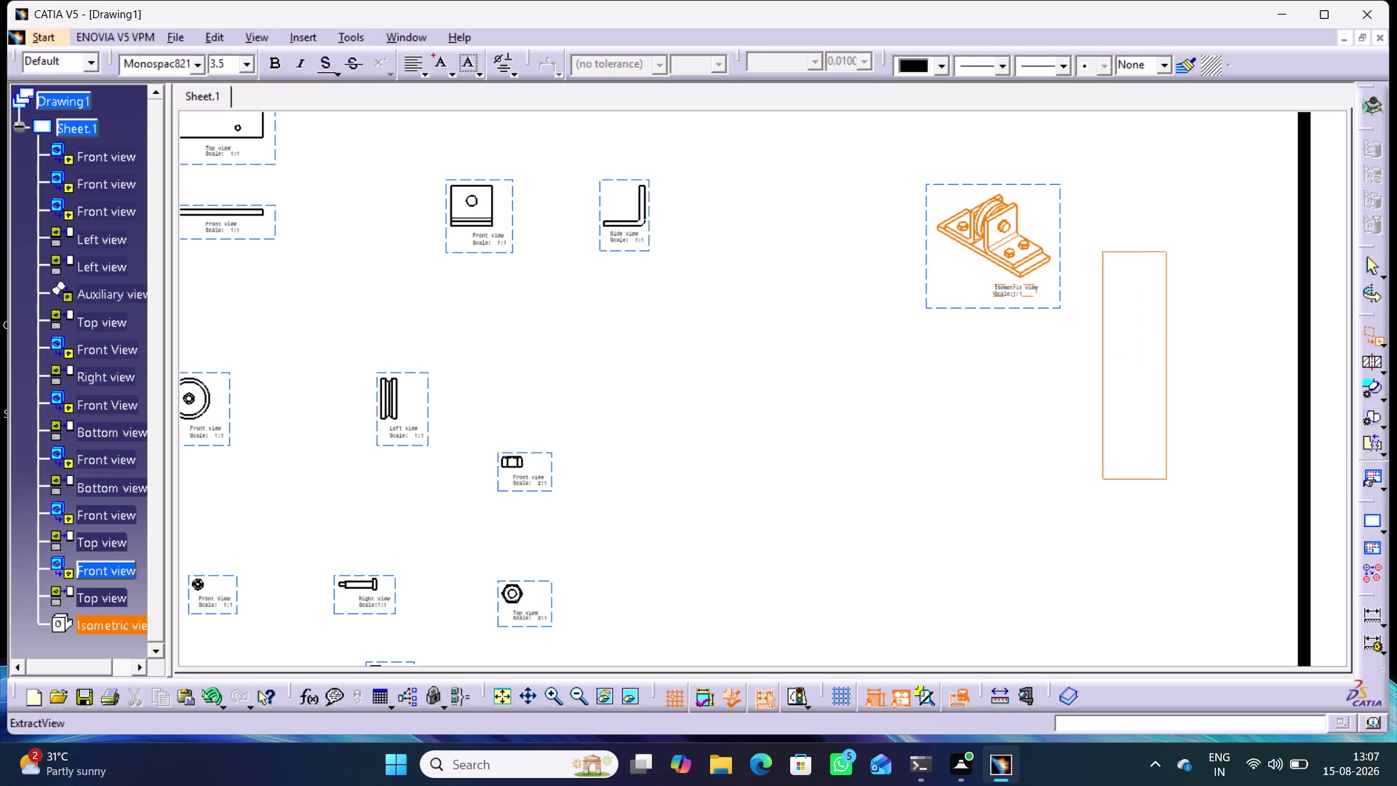
drag(1104, 477, 1103, 479)
click(1375, 332)
click(1146, 301)
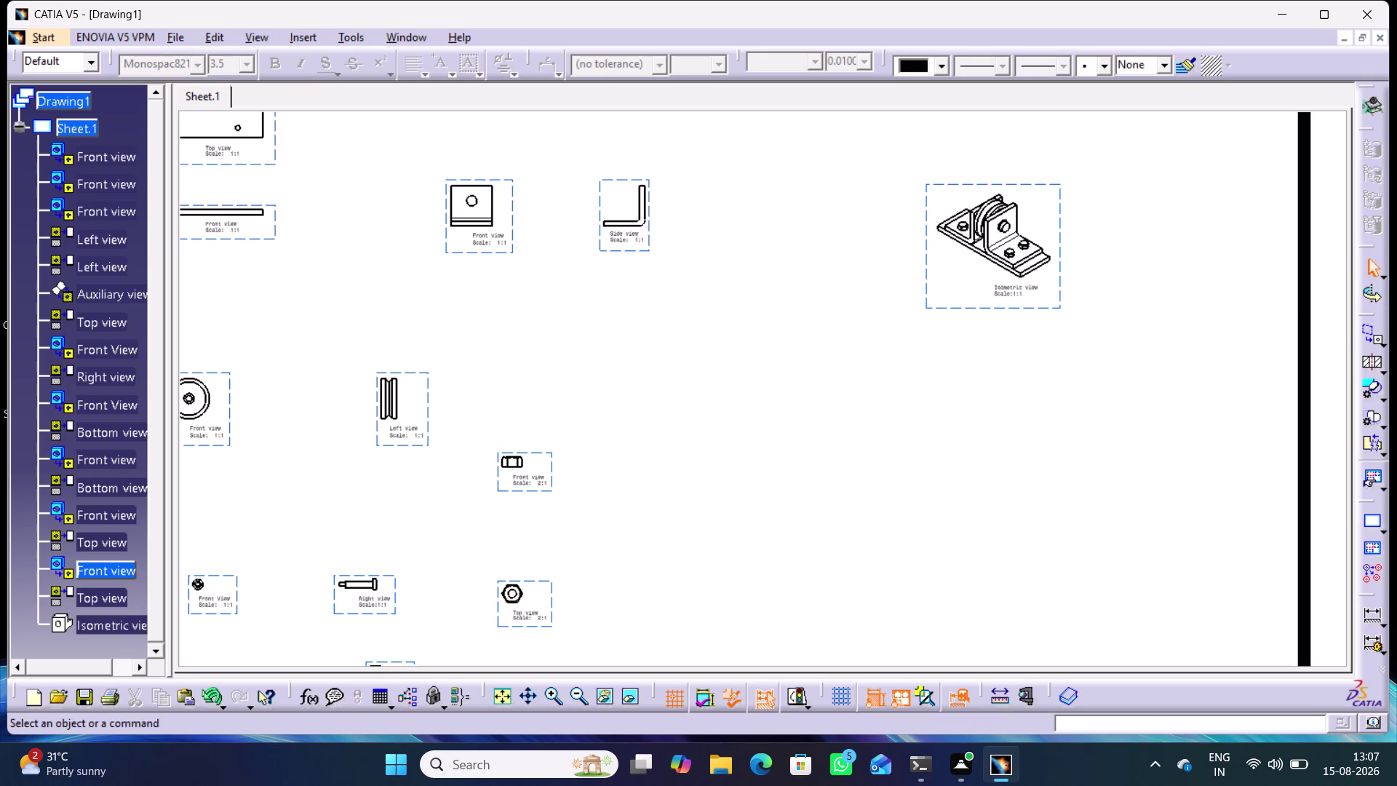
click(1384, 344)
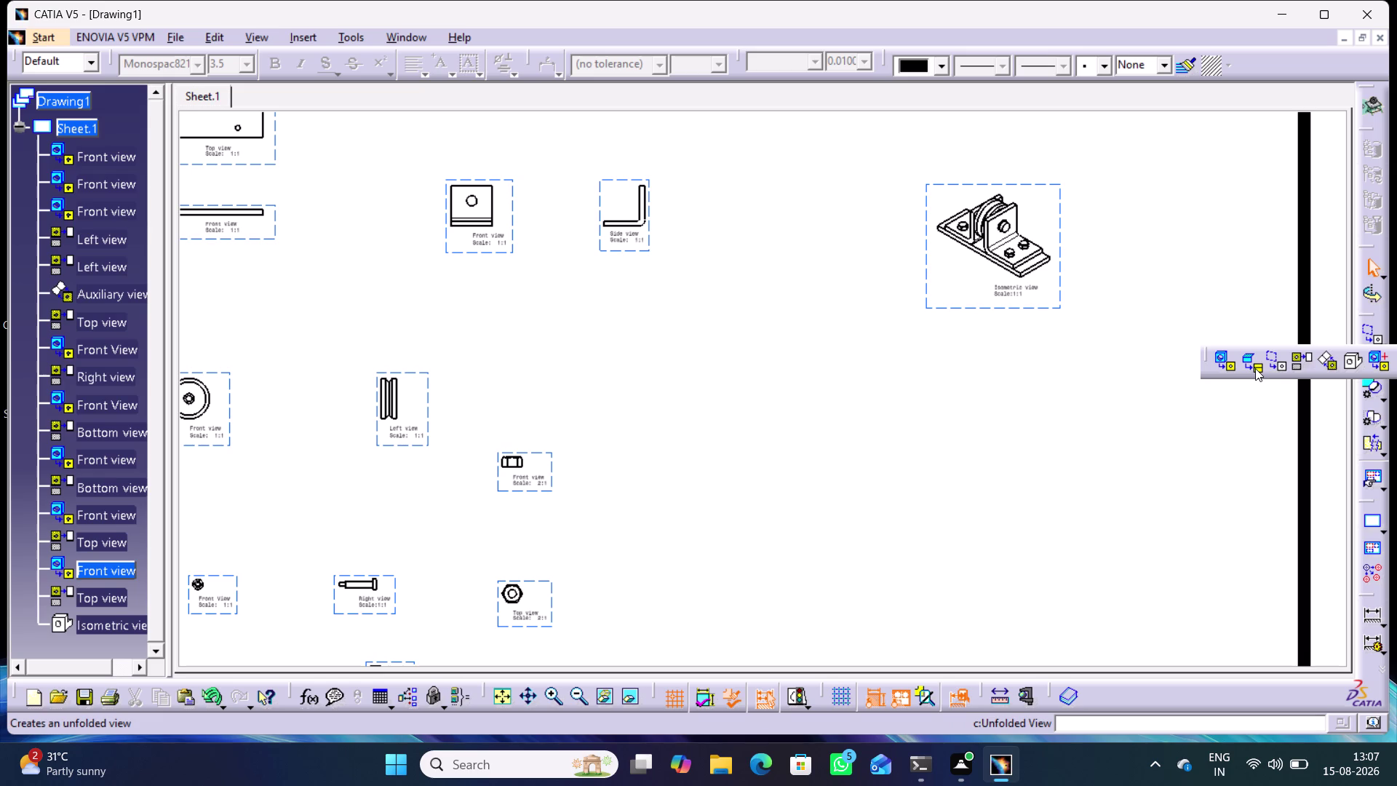
click(1262, 304)
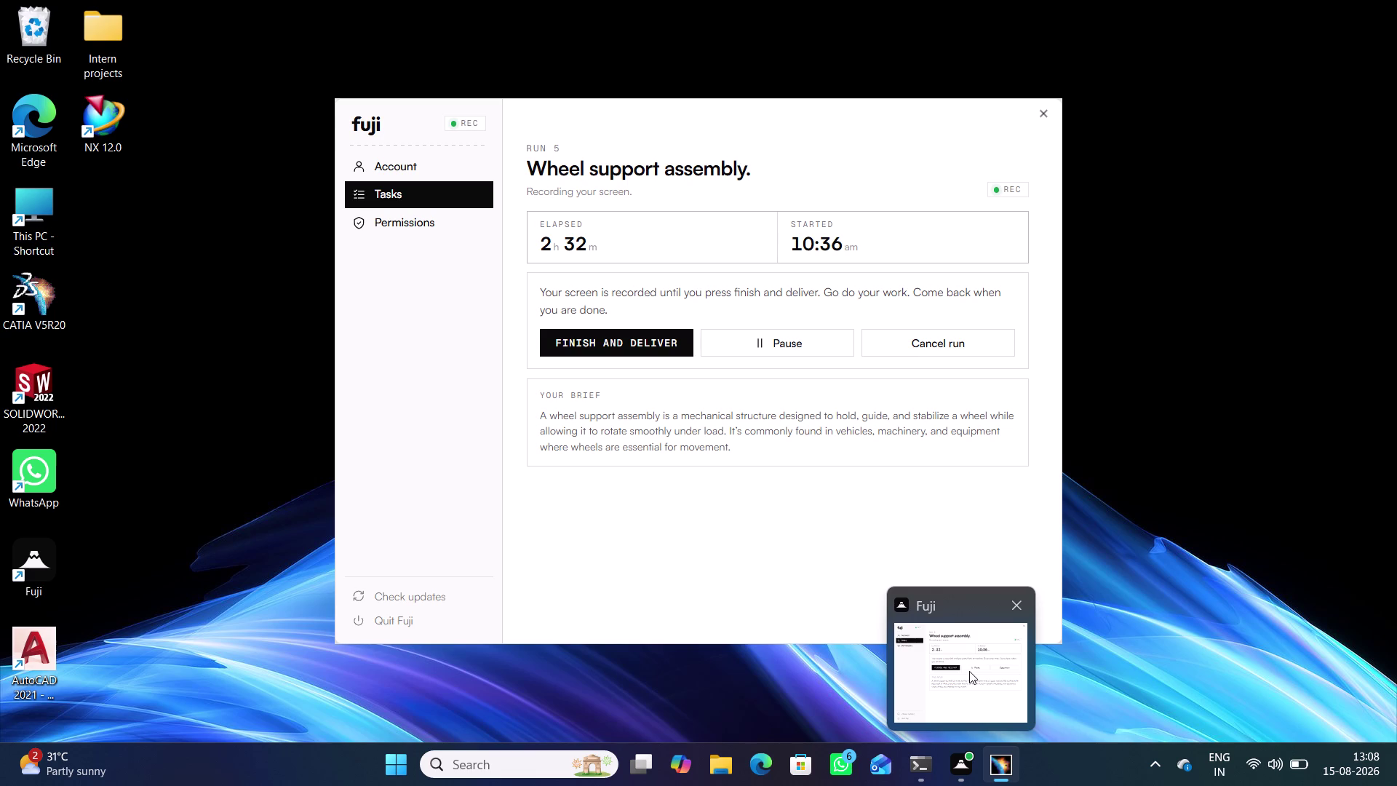
middle_click(772, 408)
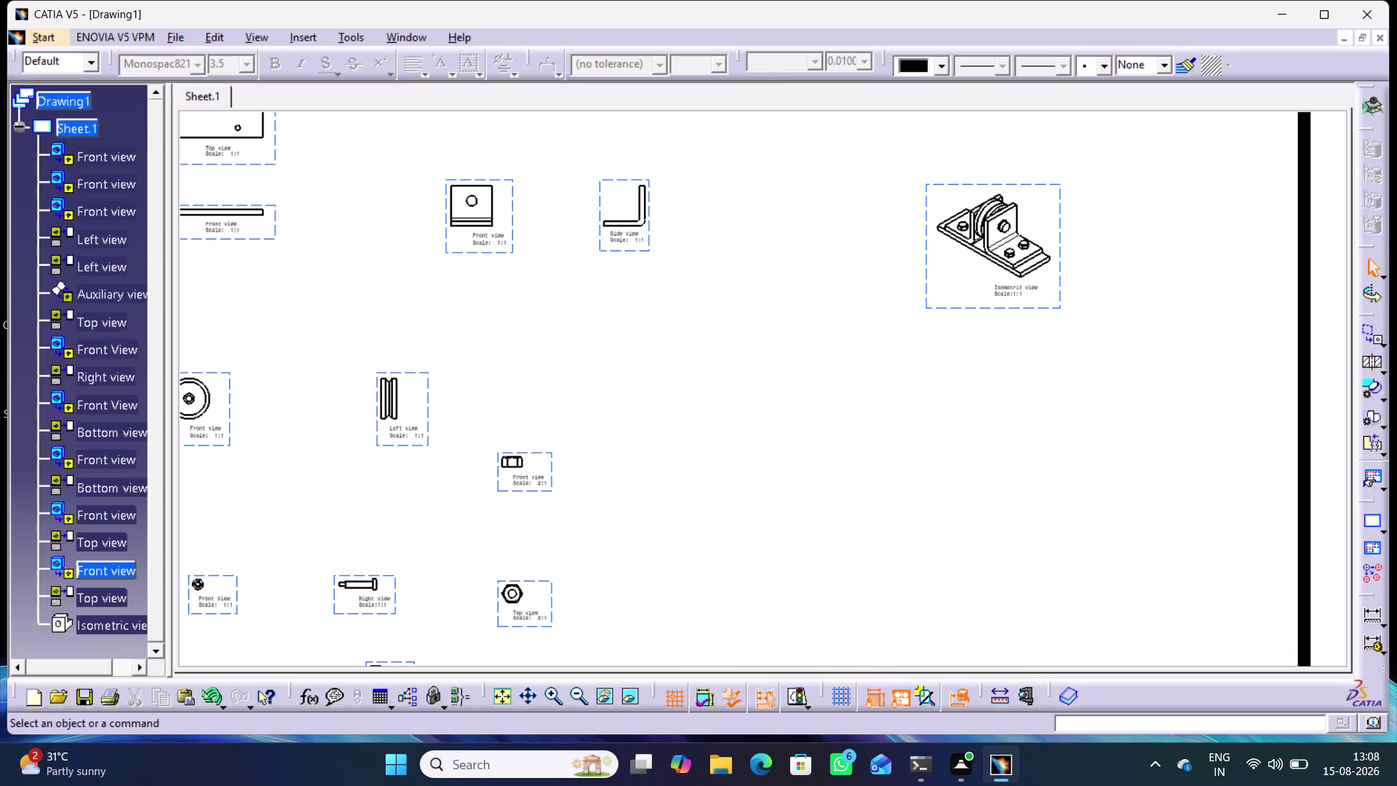
Enlarge the plate and bracket views and start the repeating Dimensions tool.
middle_drag(799, 427, 1033, 485)
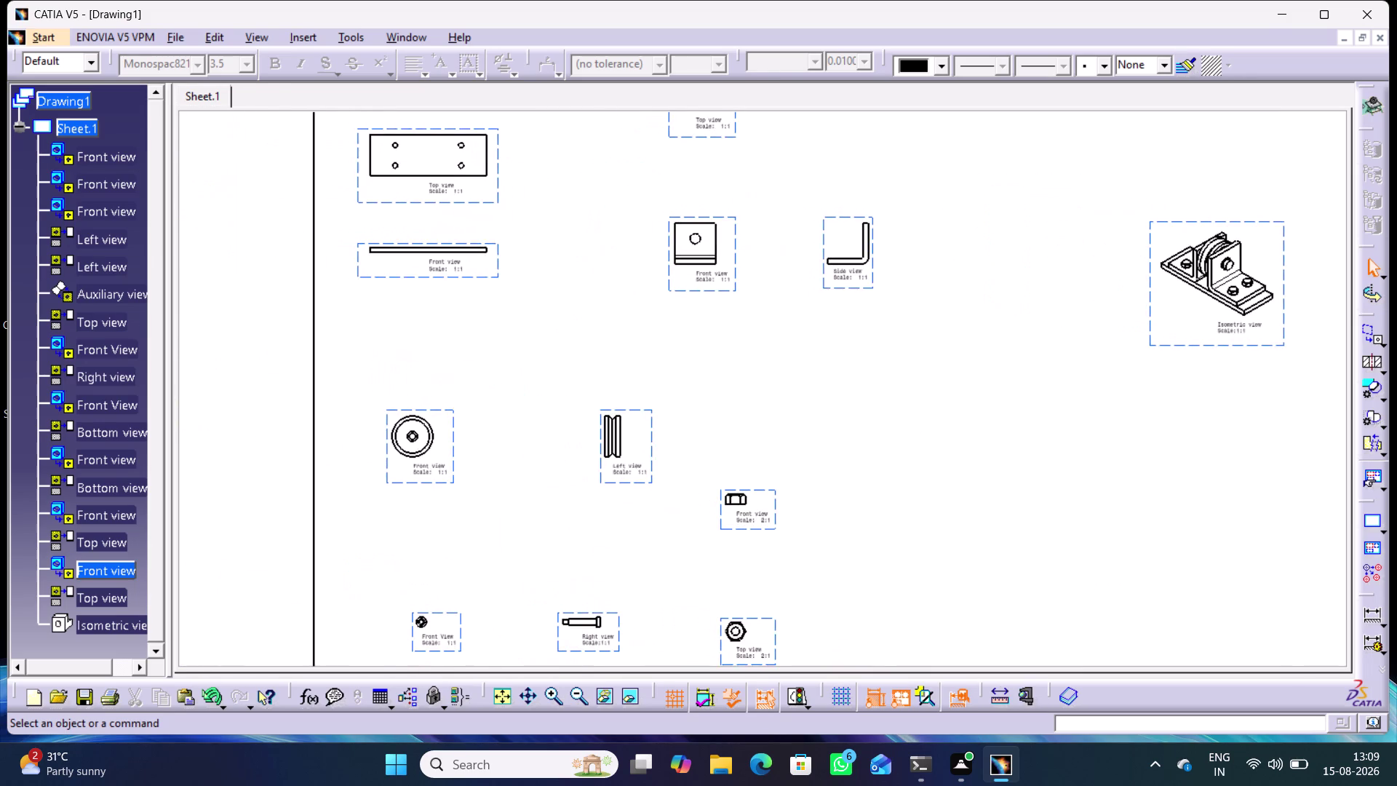
middle_drag(607, 368, 631, 498)
middle_drag(972, 513, 875, 515)
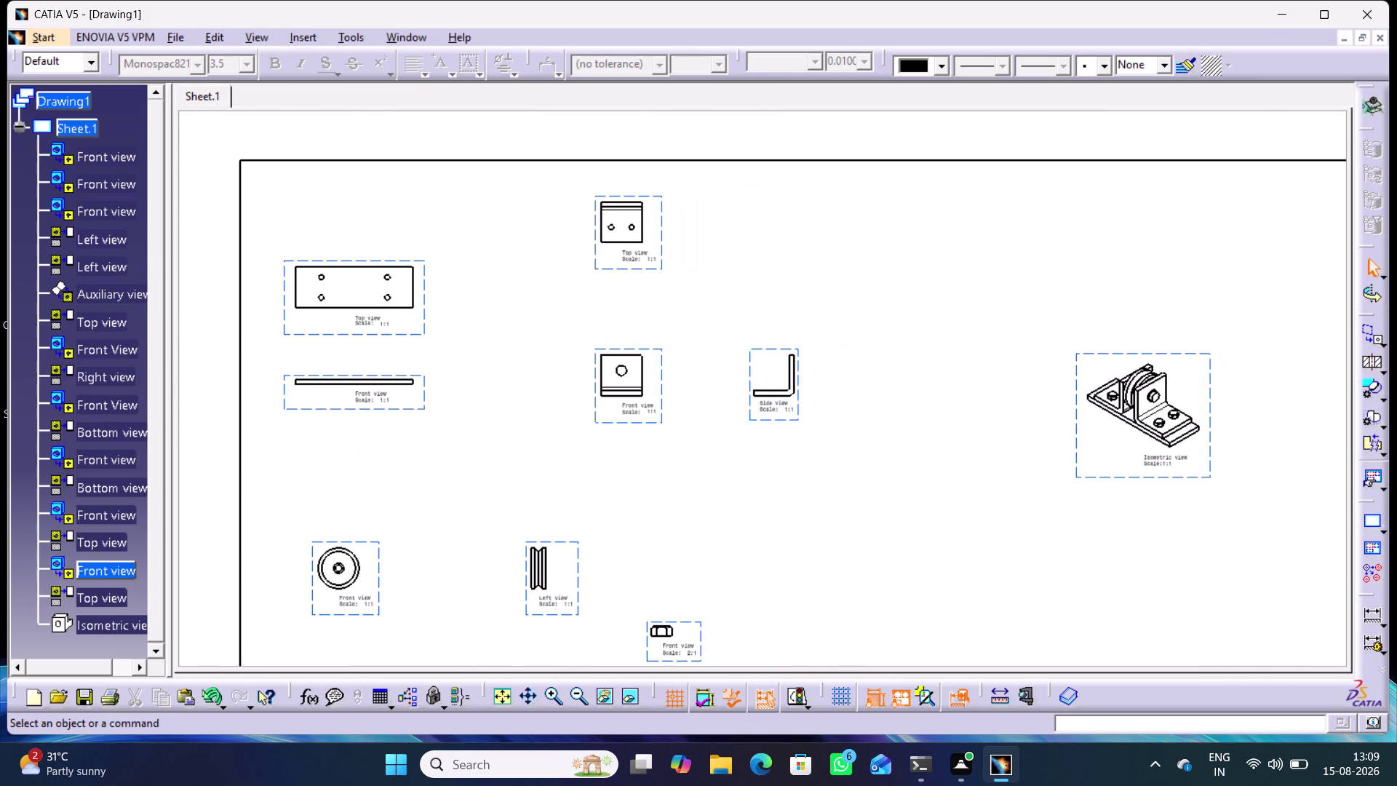
double_click(1370, 615)
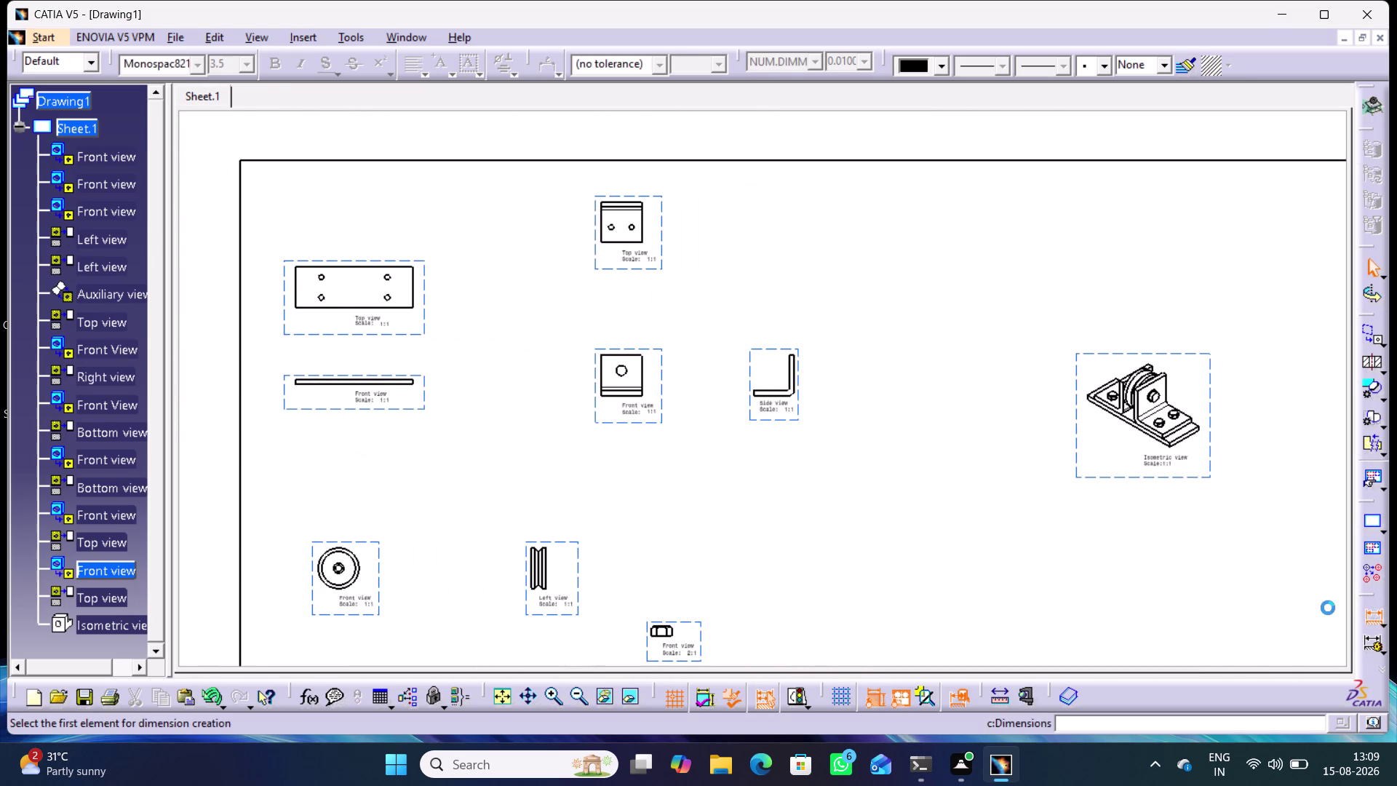
Zoom past the bracket views and frame the base plate's top view.
middle_click(349, 254)
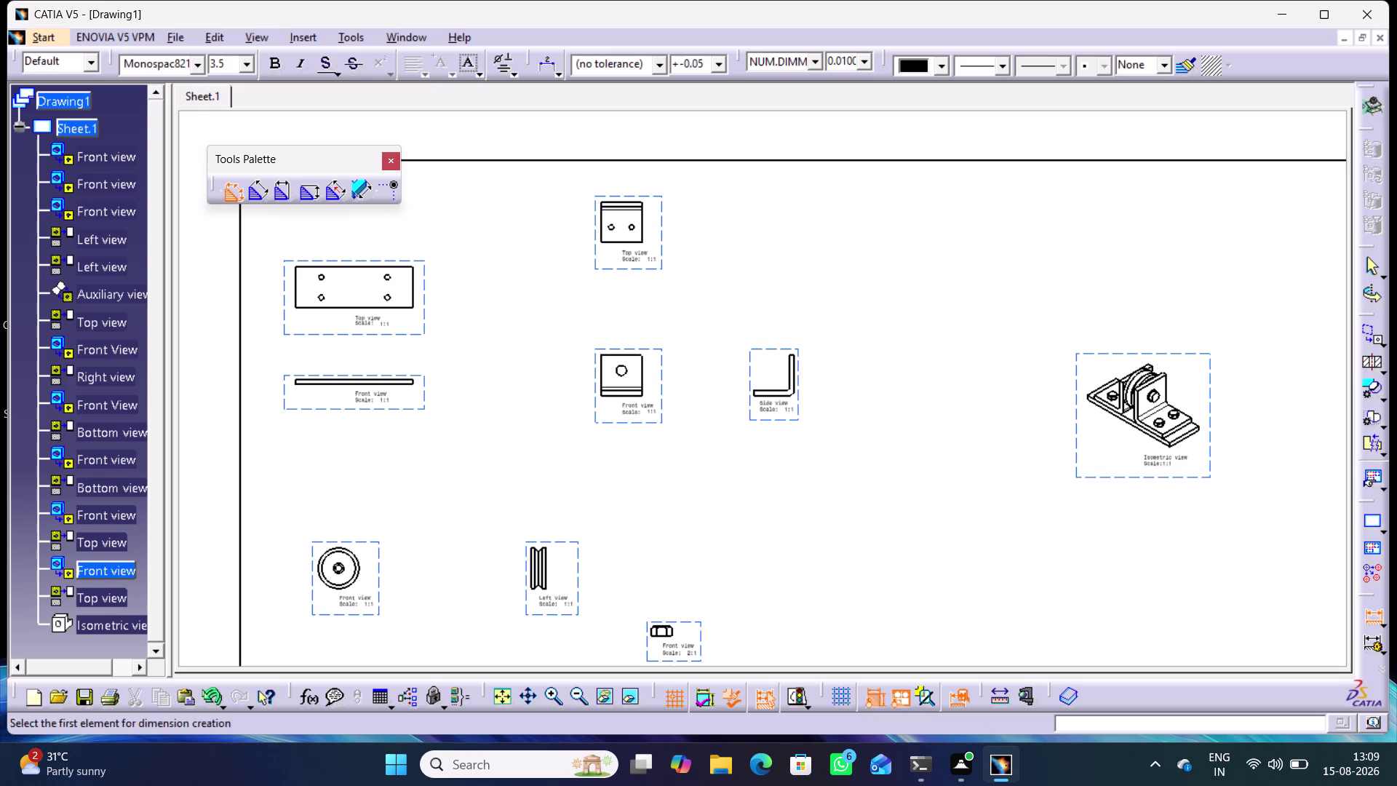
right_click(348, 255)
middle_drag(347, 253, 355, 227)
middle_drag(463, 314, 470, 257)
right_click(463, 314)
middle_drag(451, 272, 683, 332)
middle_drag(583, 372, 602, 306)
right_click(583, 372)
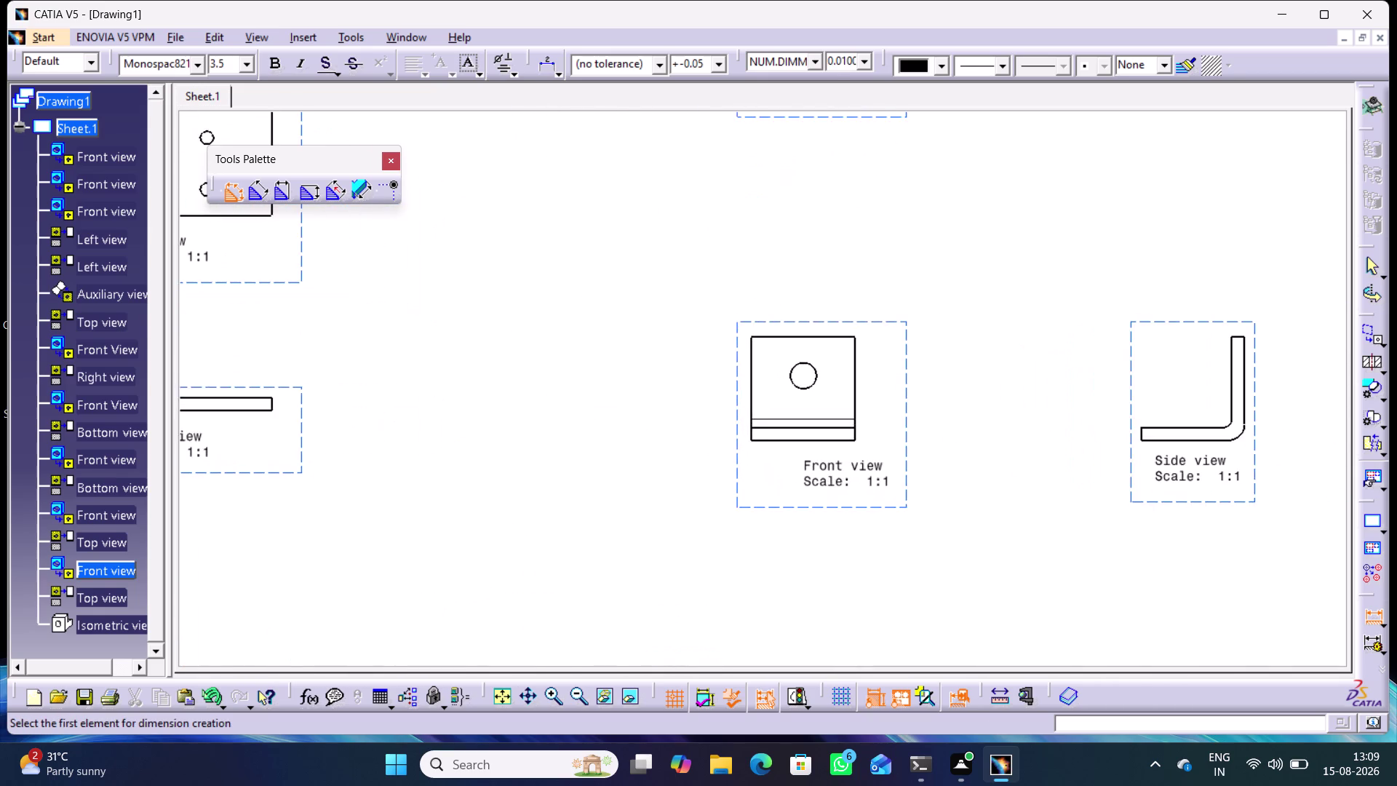
middle_drag(500, 306, 729, 361)
middle_drag(600, 377, 609, 348)
right_click(600, 377)
middle_drag(608, 330, 815, 420)
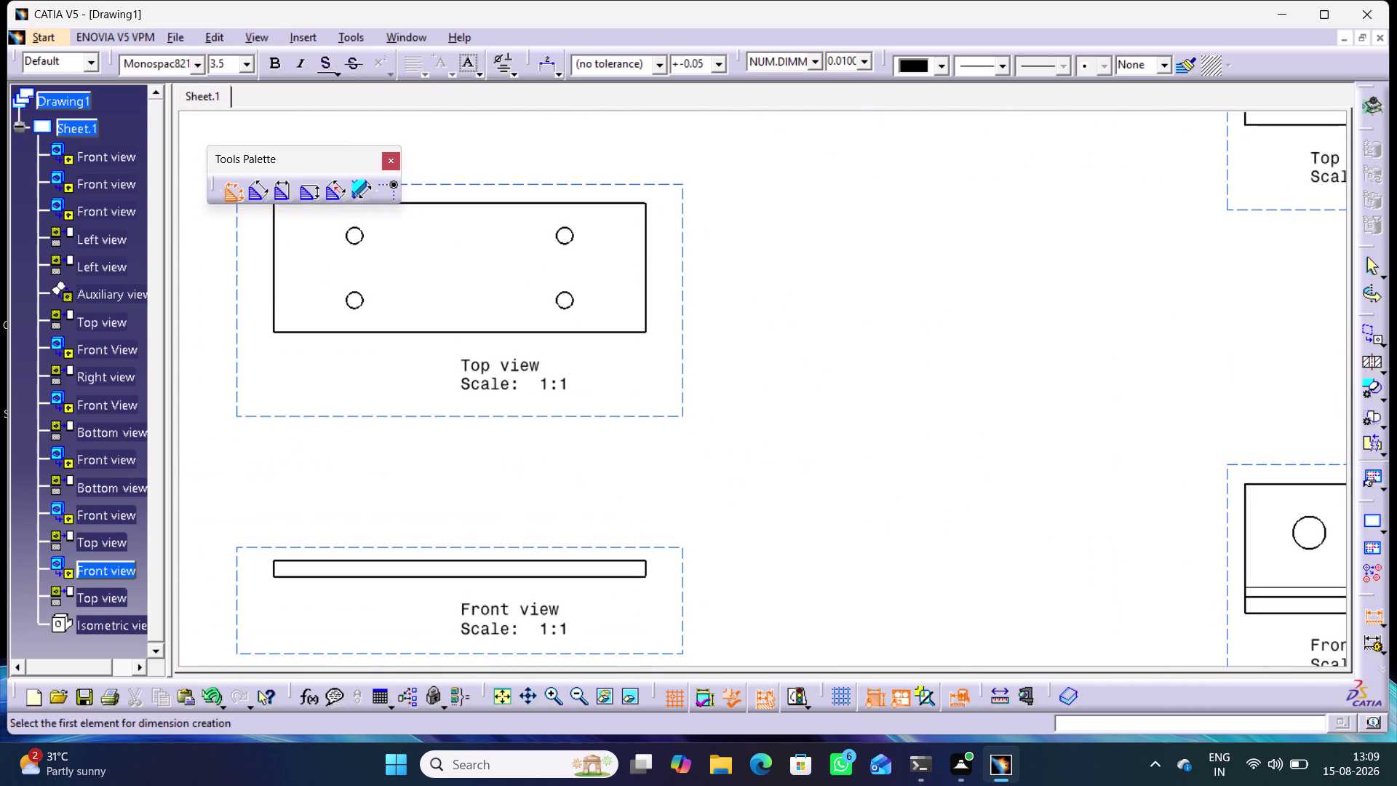
middle_drag(749, 356, 779, 409)
right_drag(749, 355, 778, 409)
middle_drag(778, 409, 783, 363)
middle_drag(772, 305, 786, 365)
right_click(786, 365)
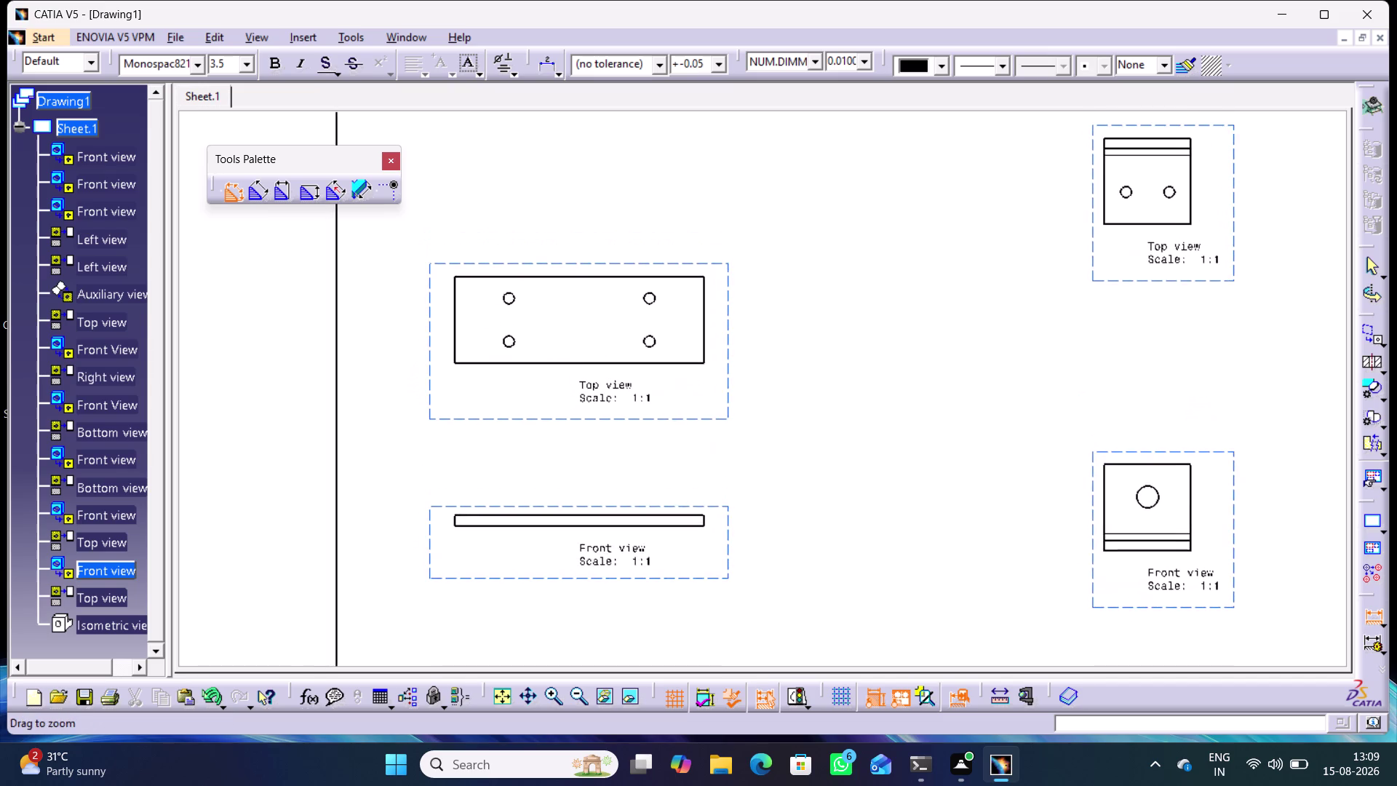
middle_drag(786, 364, 783, 301)
middle_drag(758, 293, 832, 377)
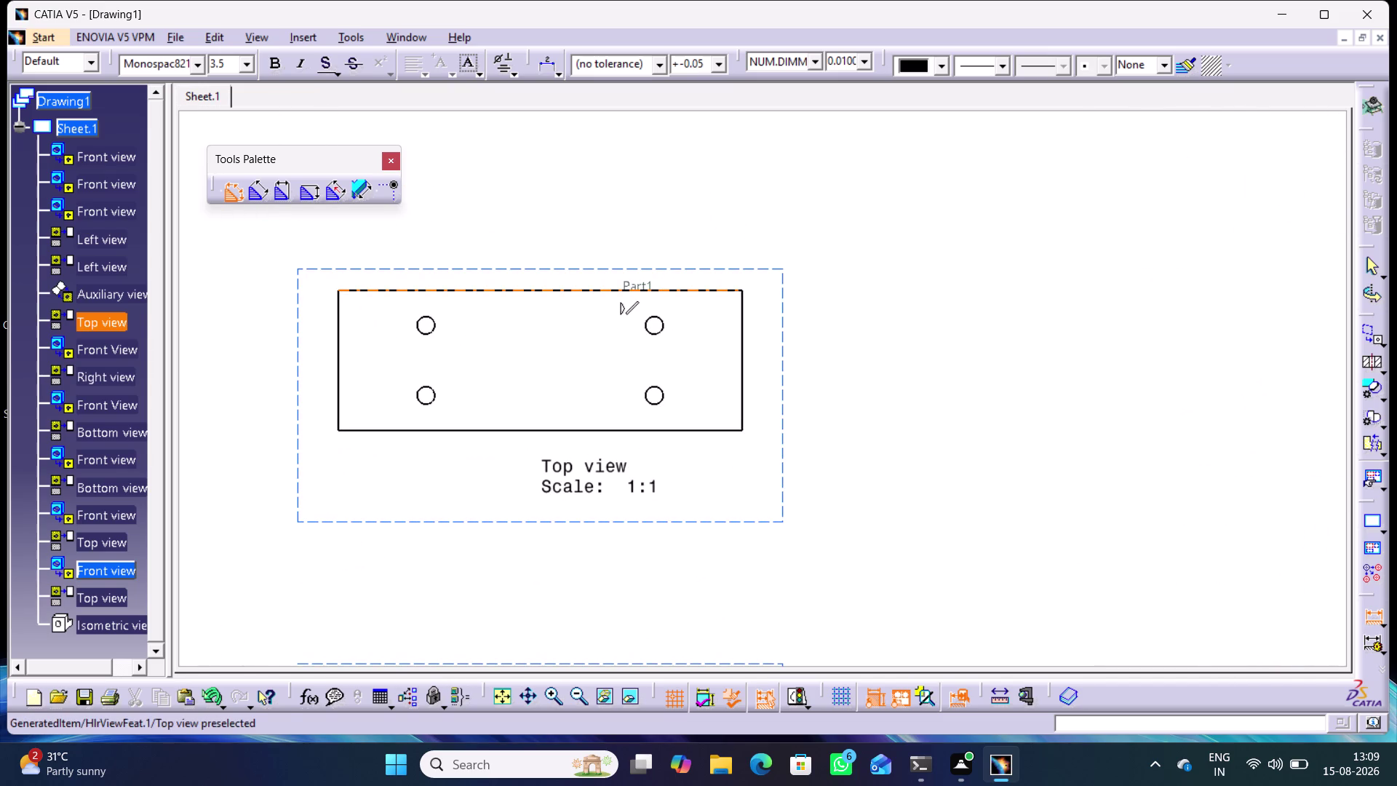
Place the 115 length dimension on the plate's top edge, discarding the hole radius dimension.
click(594, 293)
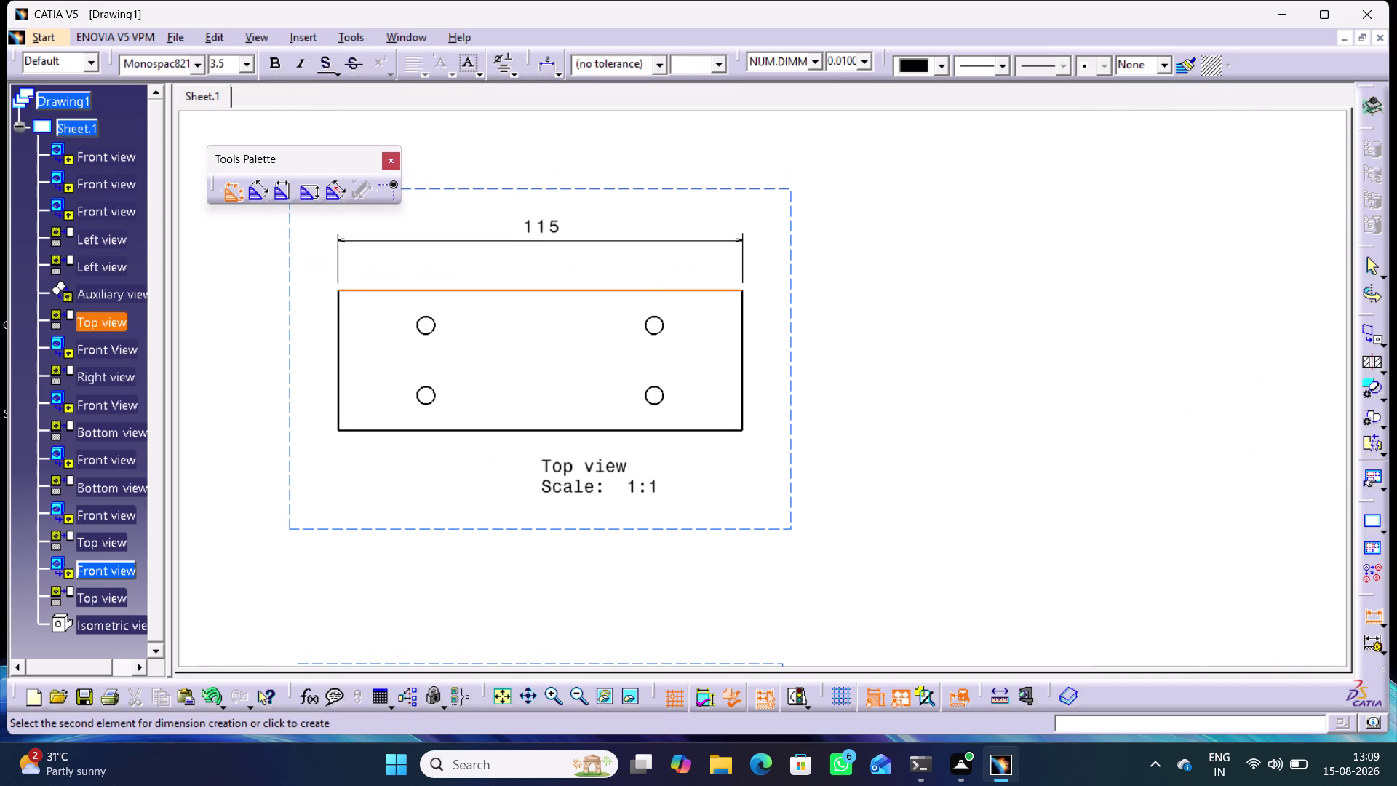
click(527, 240)
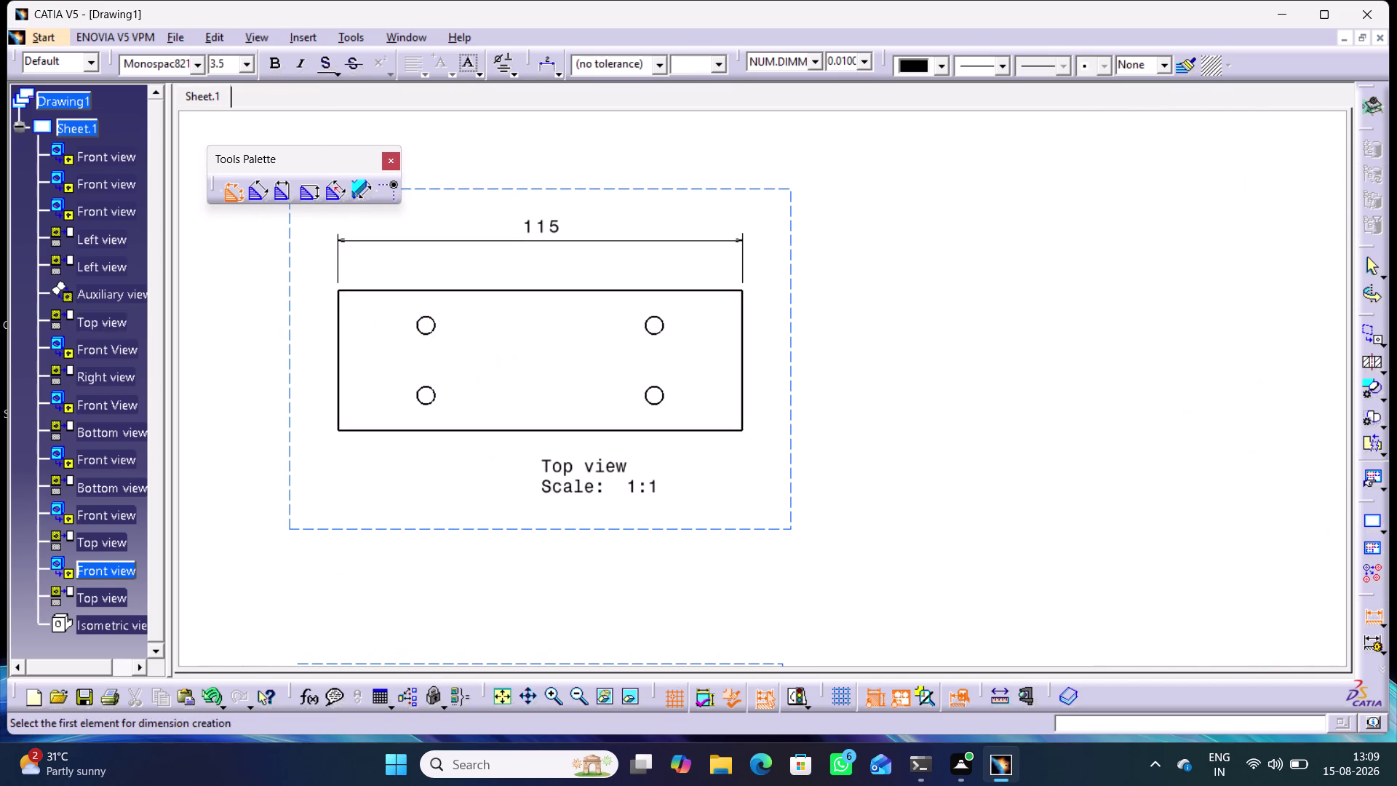
click(431, 316)
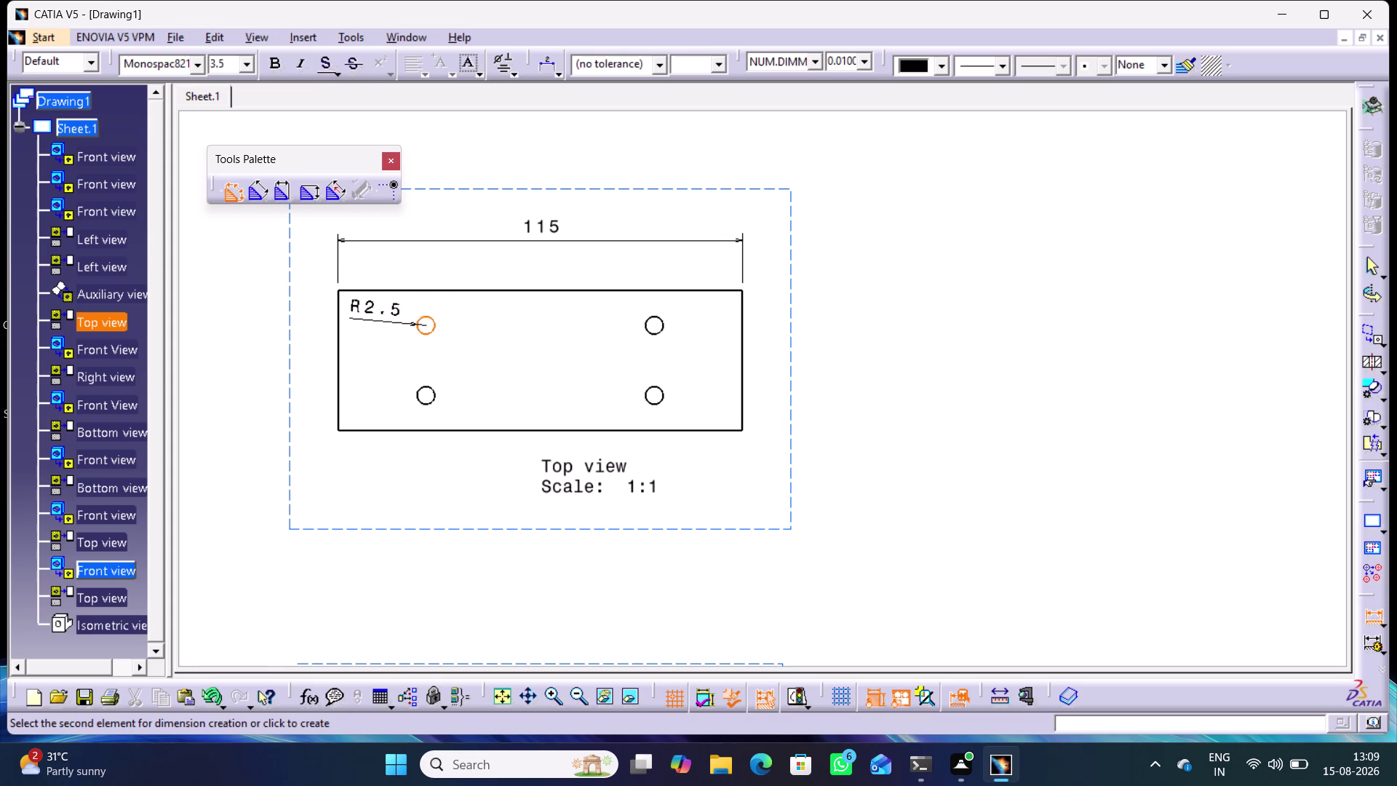
click(393, 160)
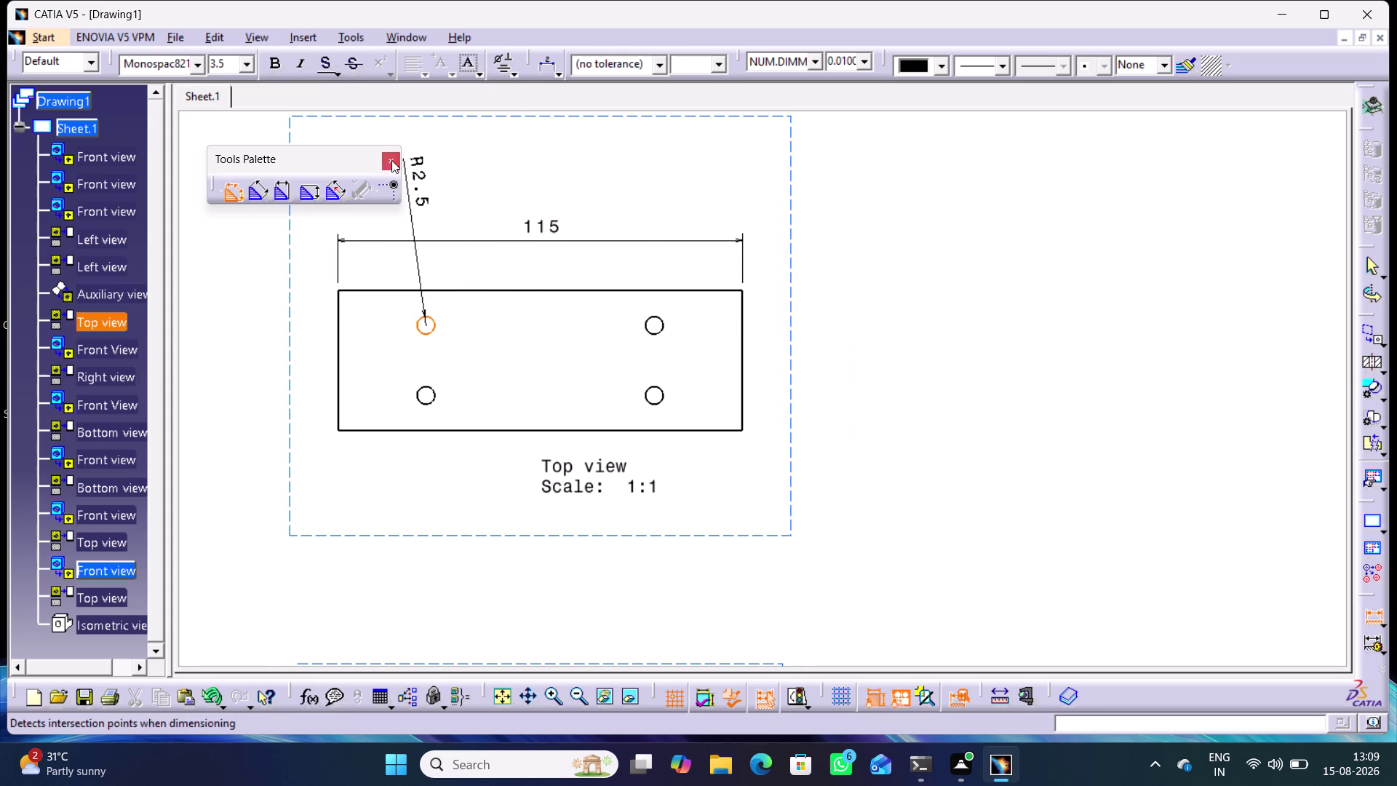
click(392, 158)
click(237, 191)
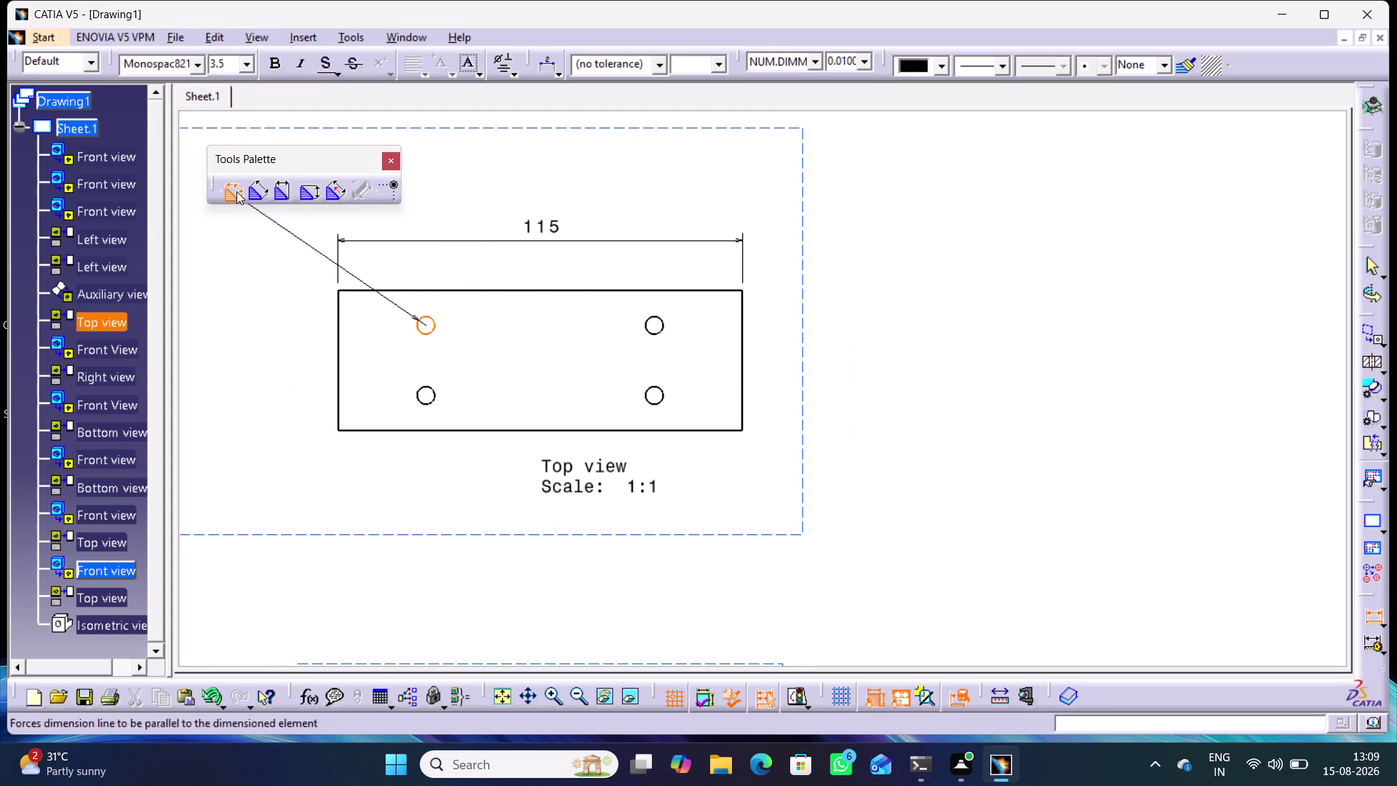
click(1369, 612)
click(1251, 529)
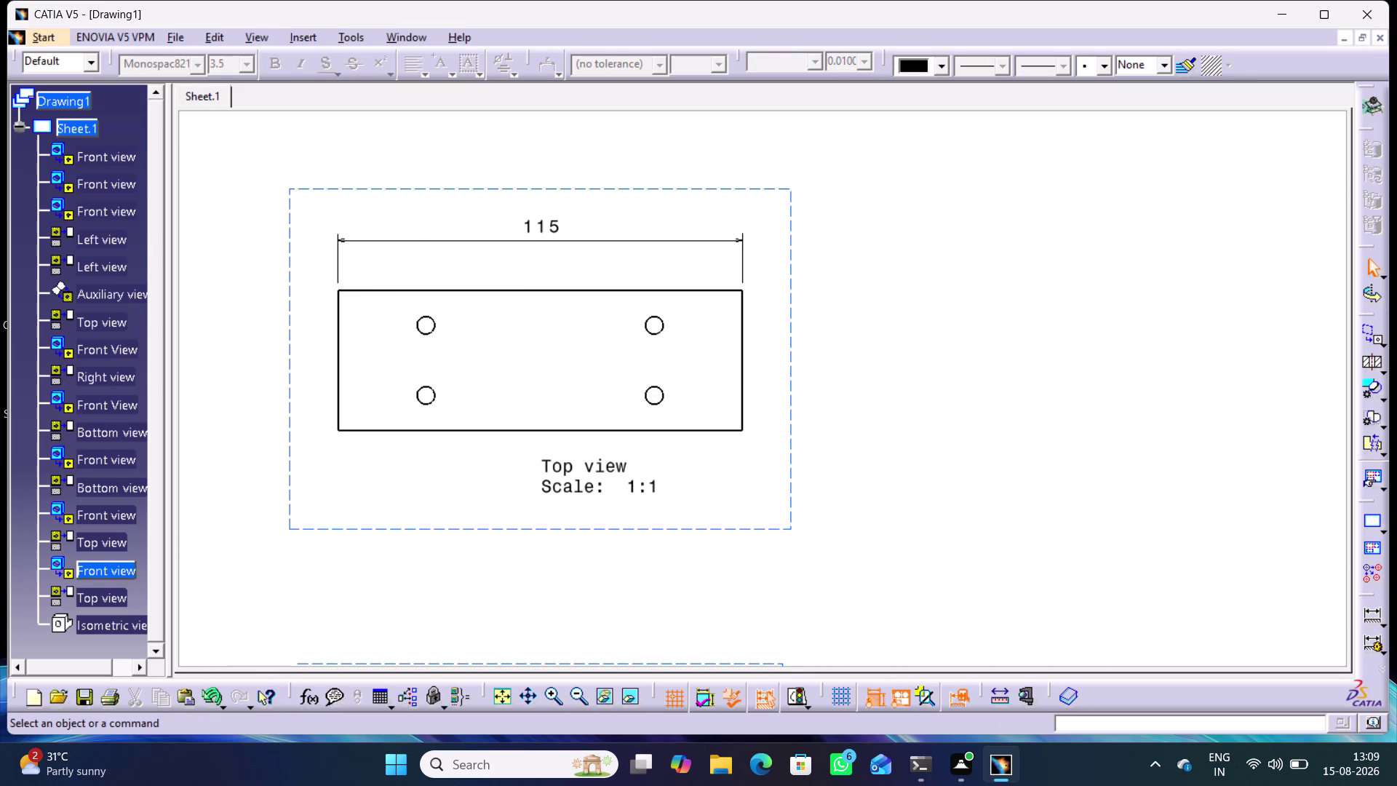
click(1387, 622)
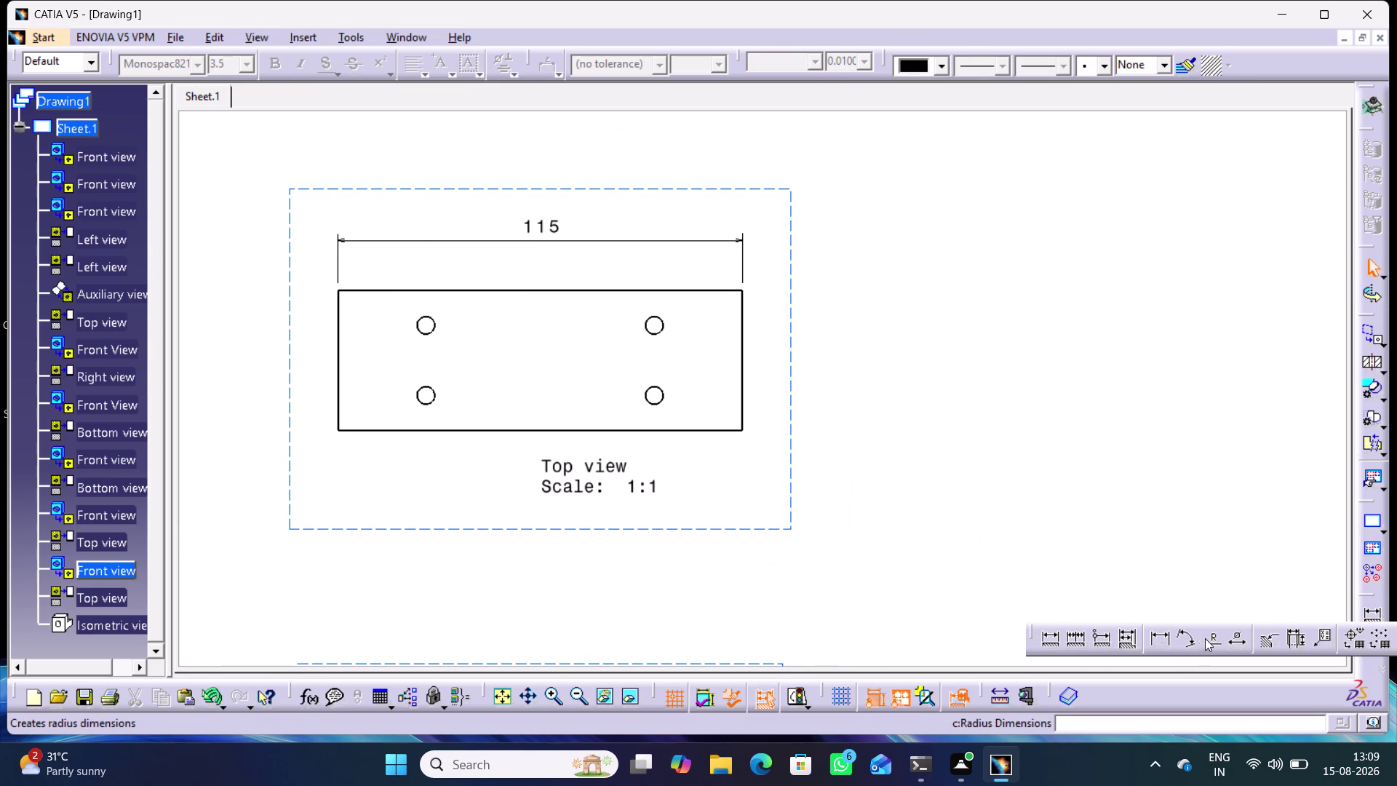
Add a diameter 5 dimension beside the plate's upper-right hole.
click(1211, 637)
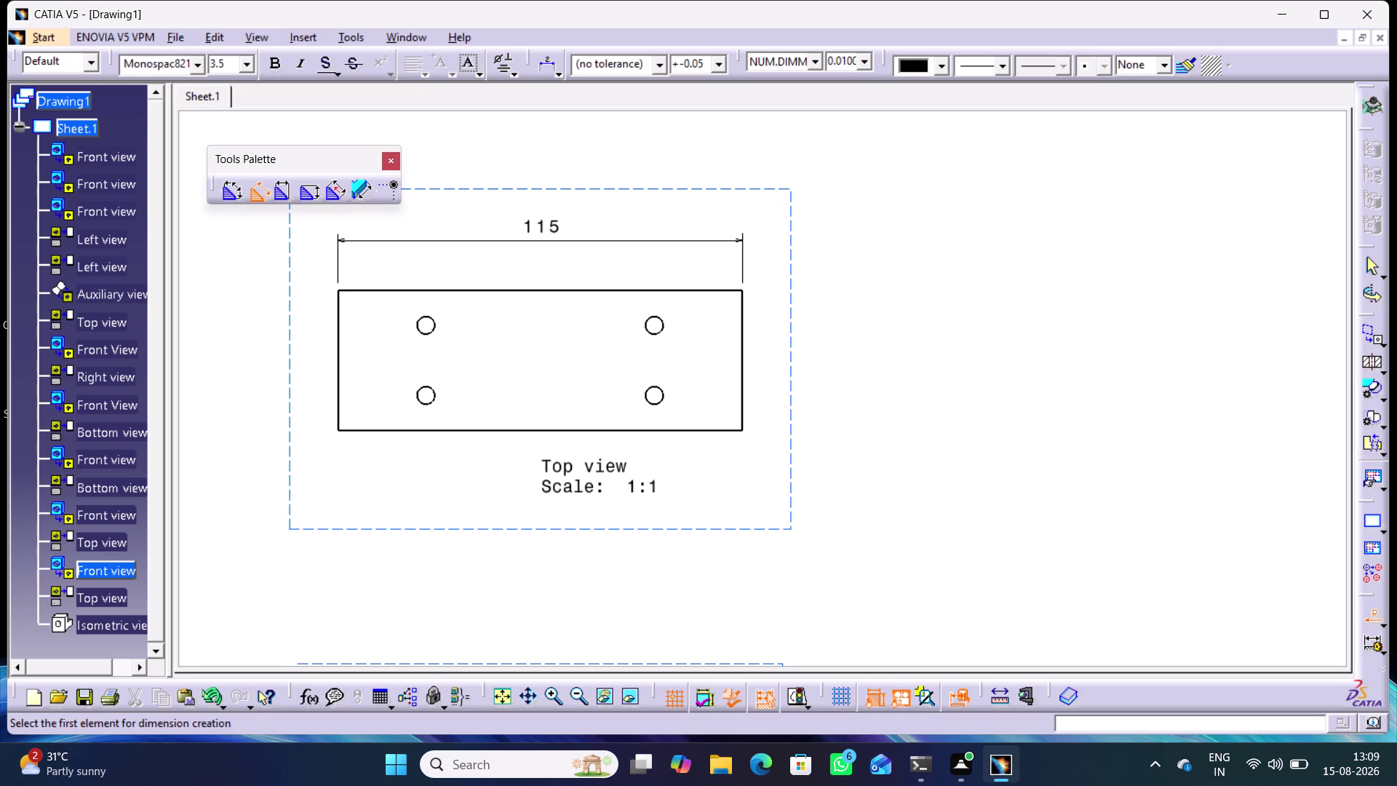
click(1382, 621)
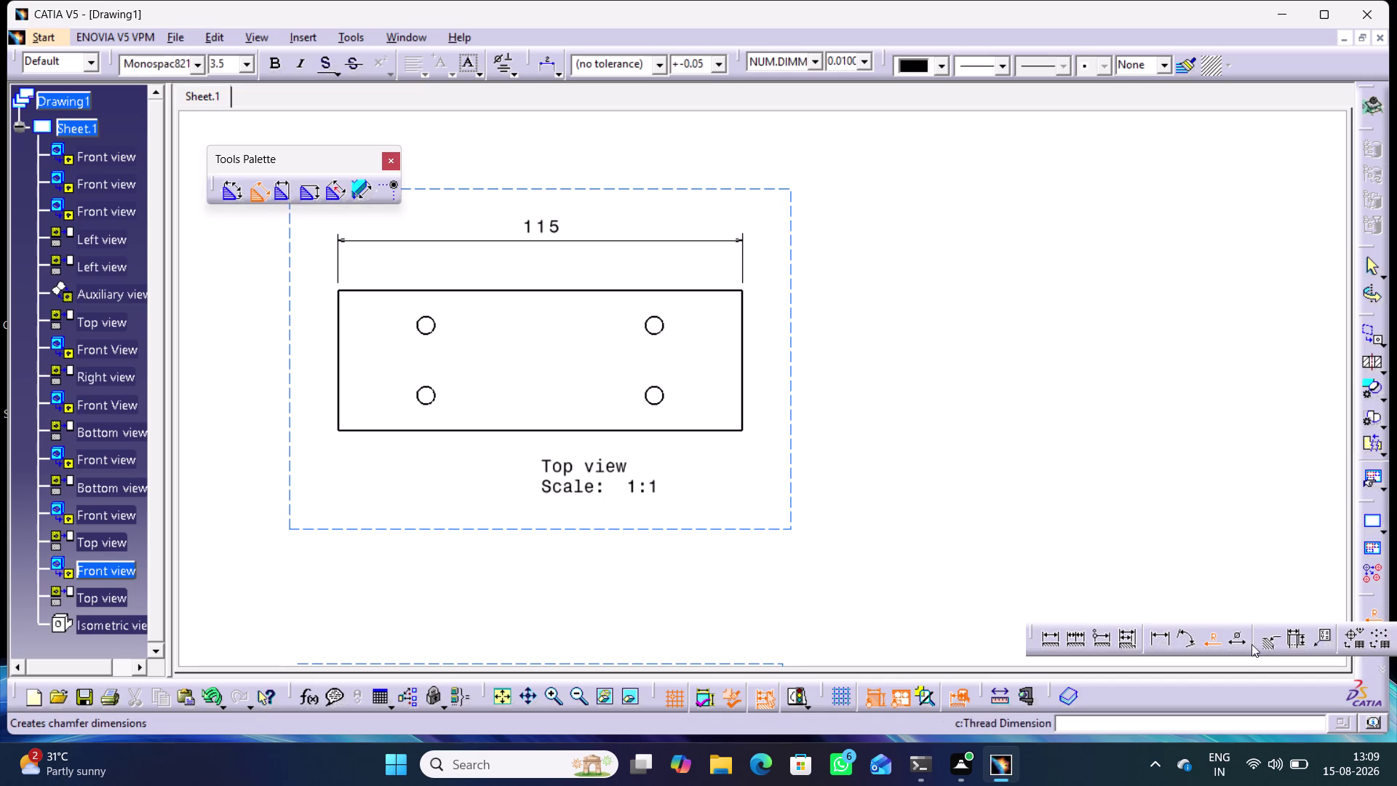
click(1243, 643)
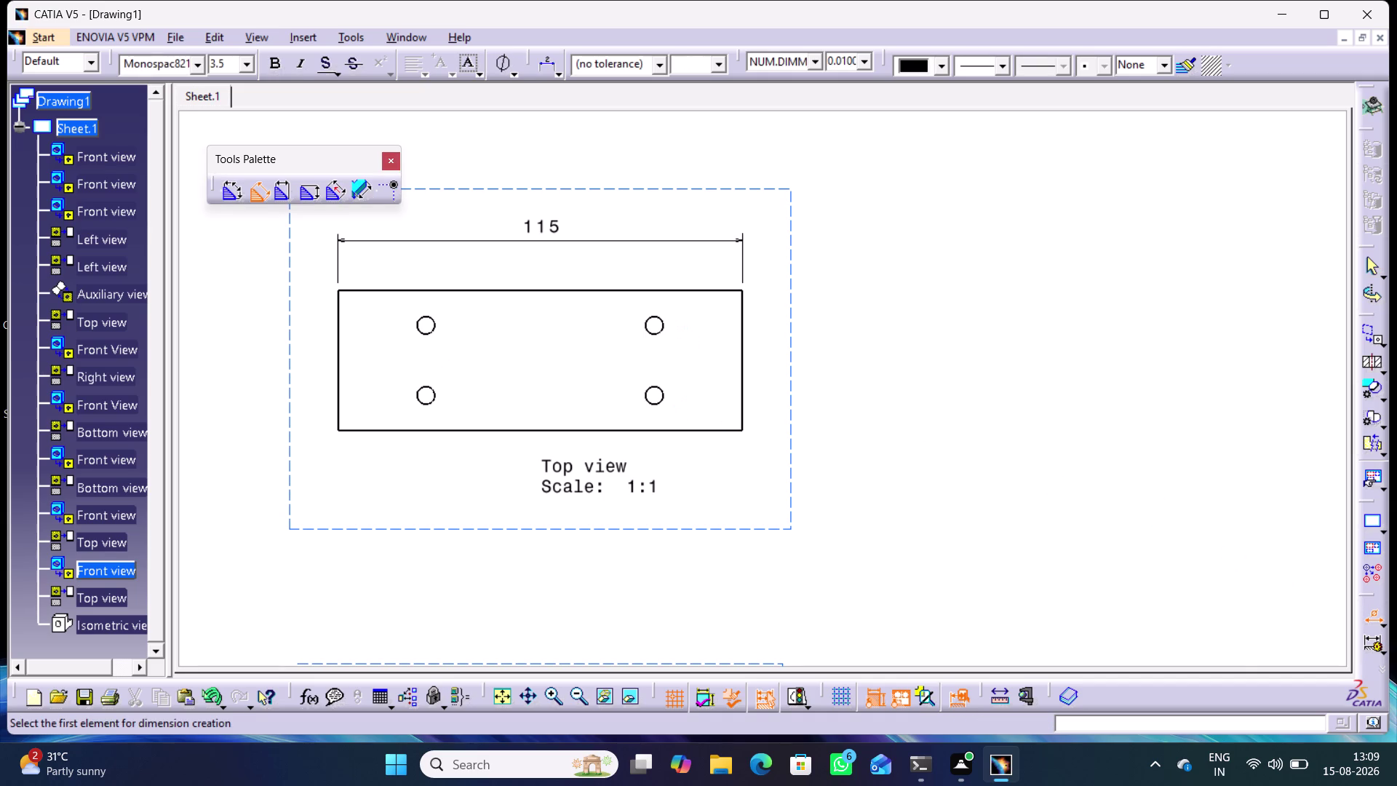
click(662, 322)
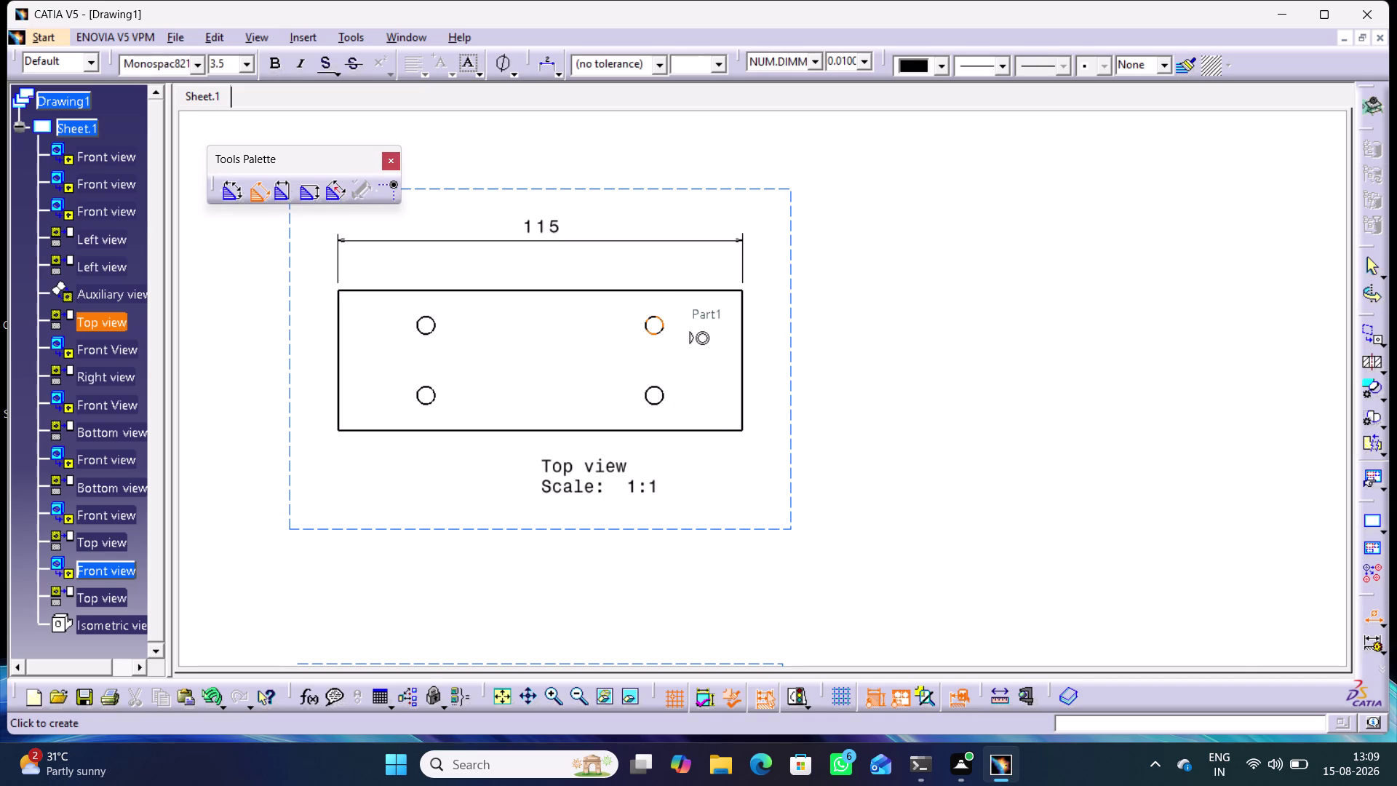
click(695, 353)
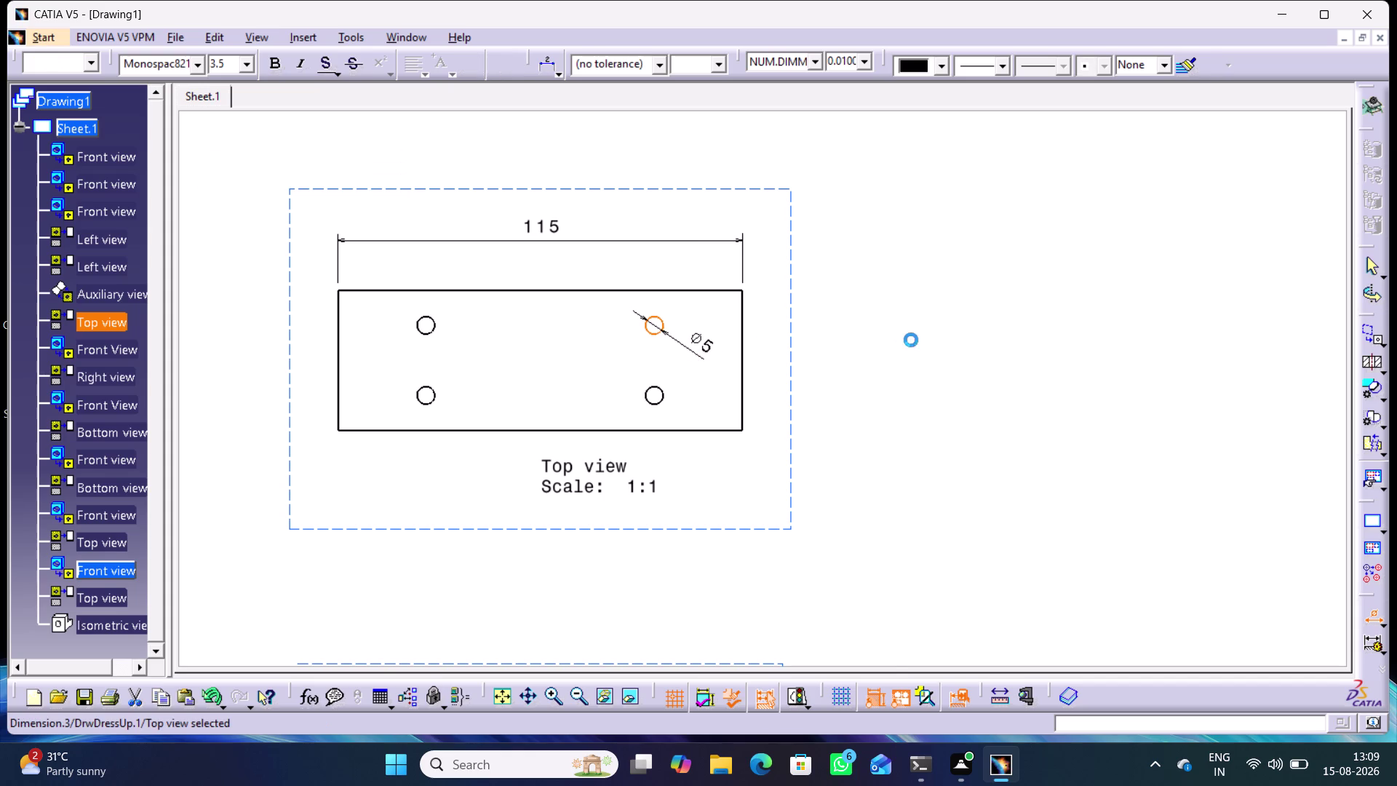
Zoom out and pan to bring the plate's front view into sight.
middle_drag(860, 457, 887, 212)
middle_drag(883, 426, 832, 425)
right_click(832, 424)
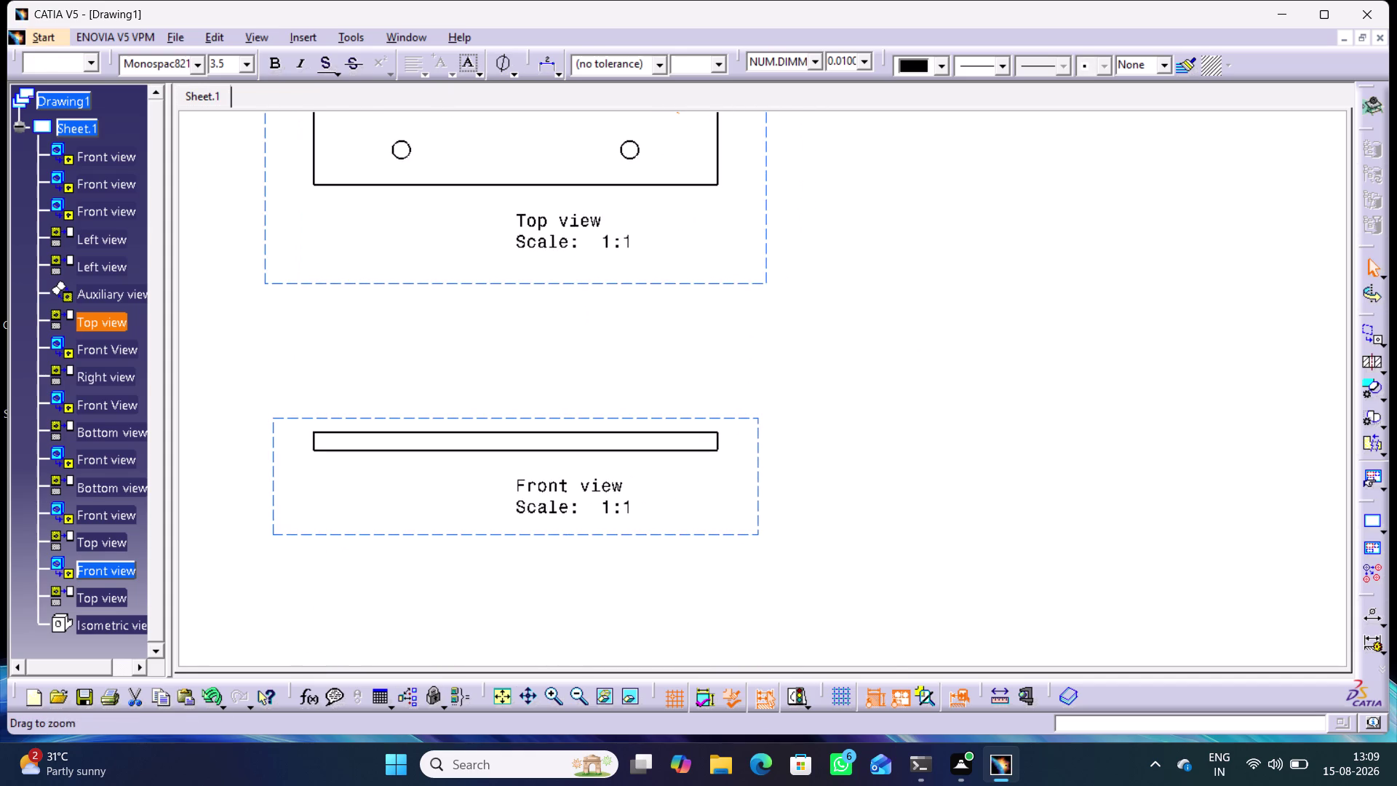
middle_drag(832, 424, 864, 481)
middle_drag(867, 487, 876, 514)
middle_drag(884, 498, 858, 507)
right_drag(880, 496, 840, 480)
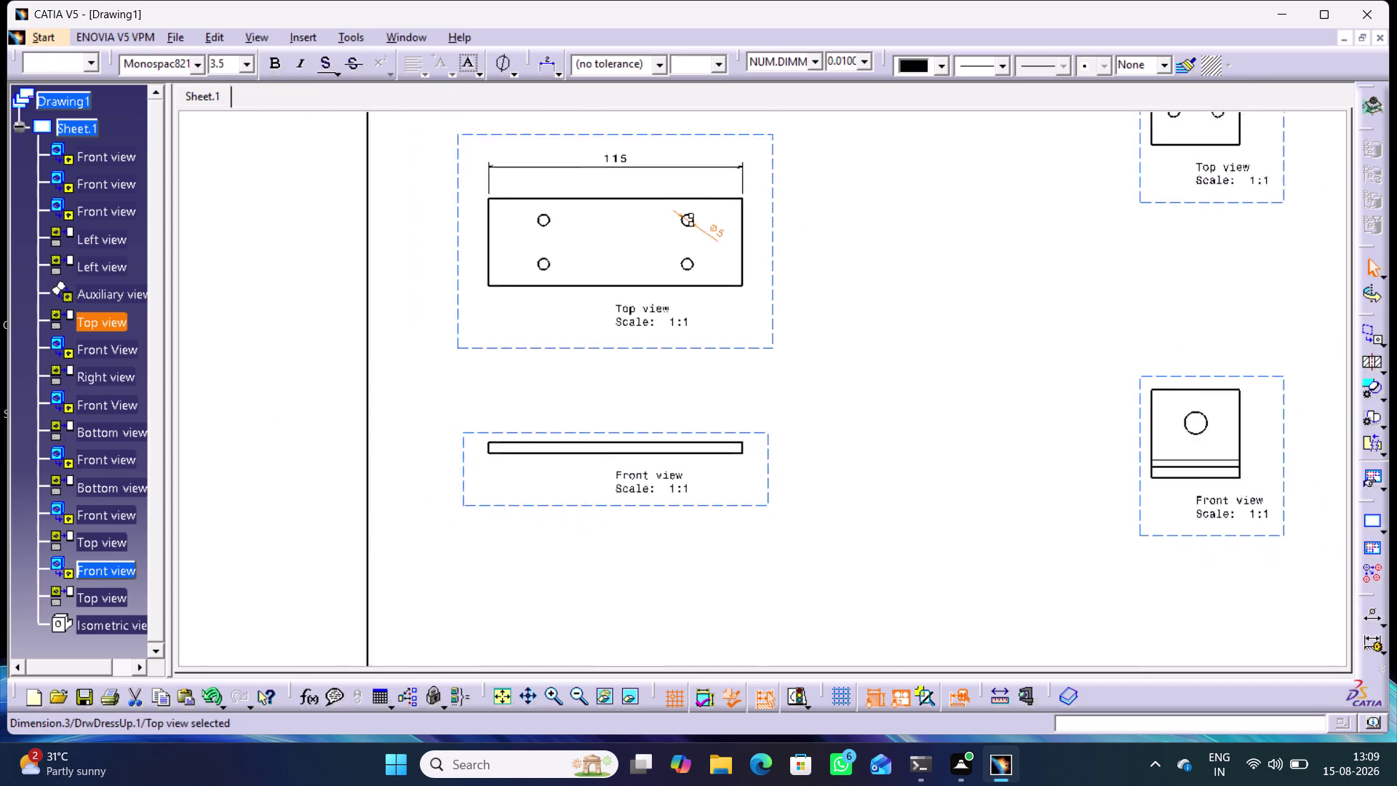
middle_drag(858, 507, 877, 539)
middle_drag(913, 515, 649, 536)
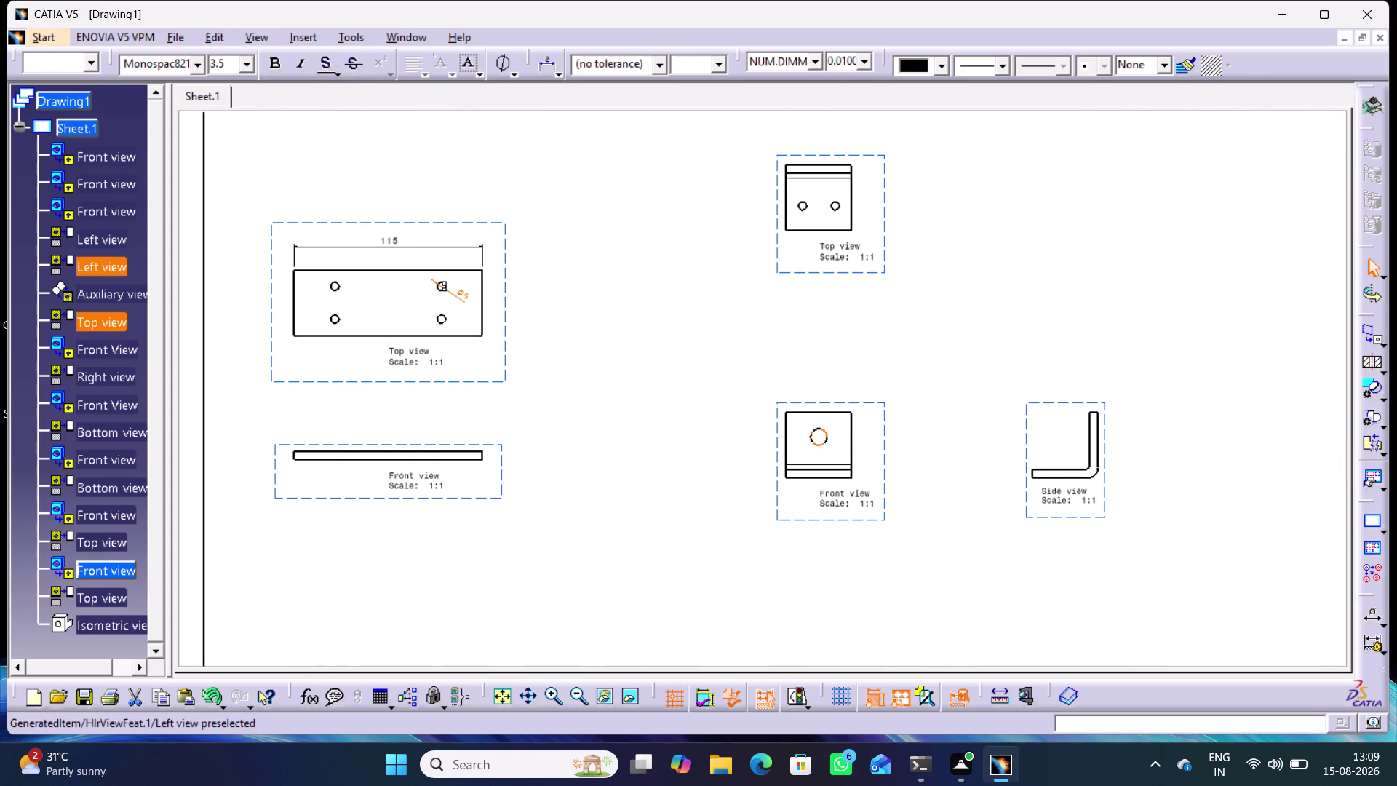
click(826, 436)
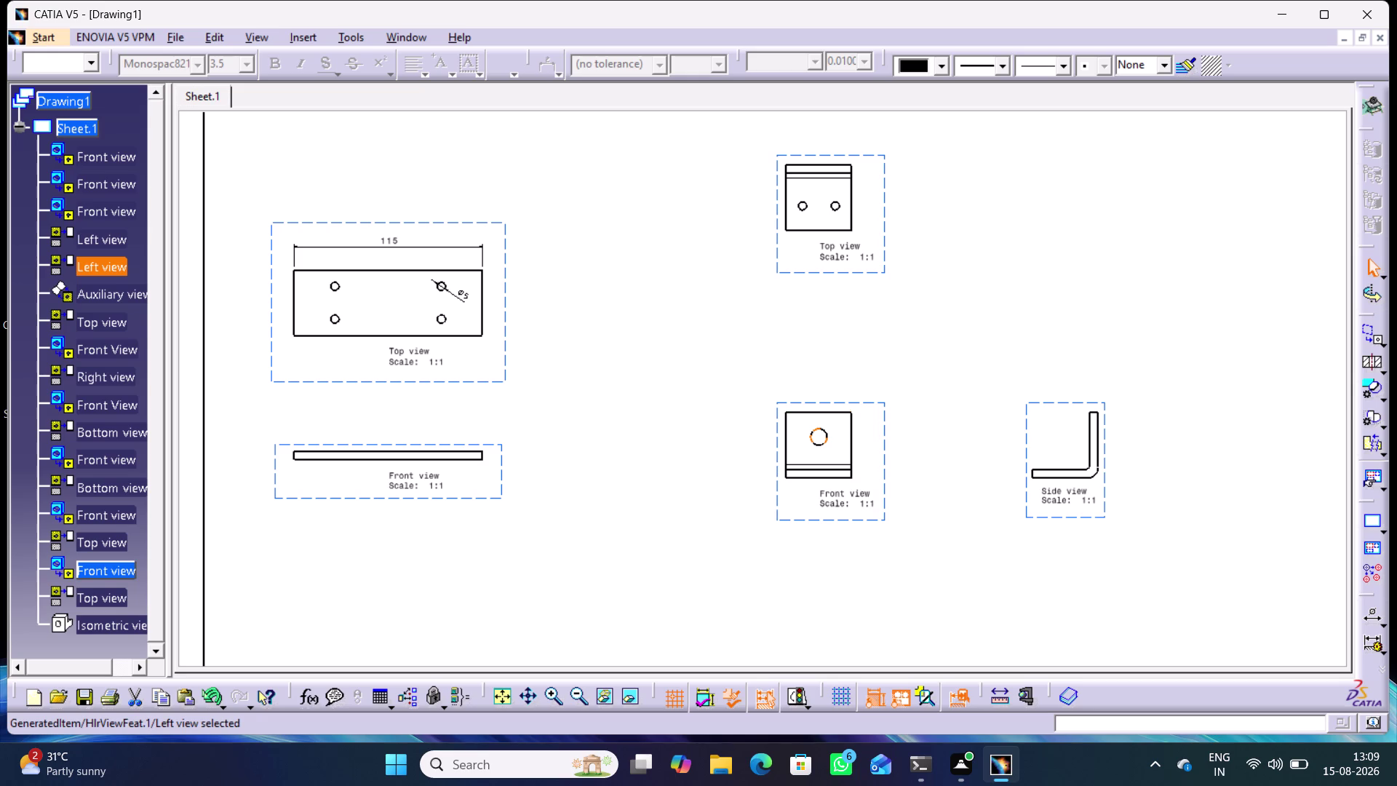
Dimension the hole in the plate's front view as Ø10.
double_click(1370, 617)
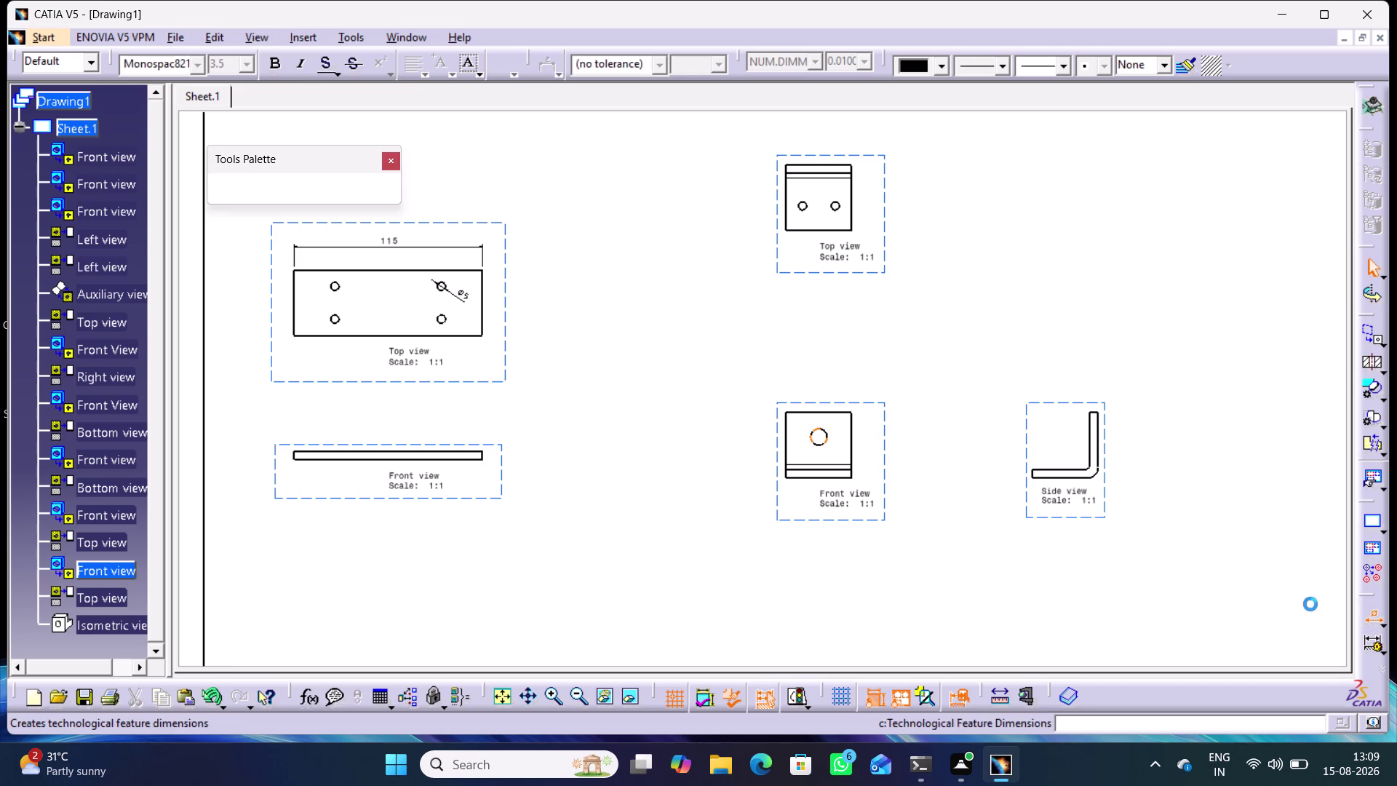
click(829, 436)
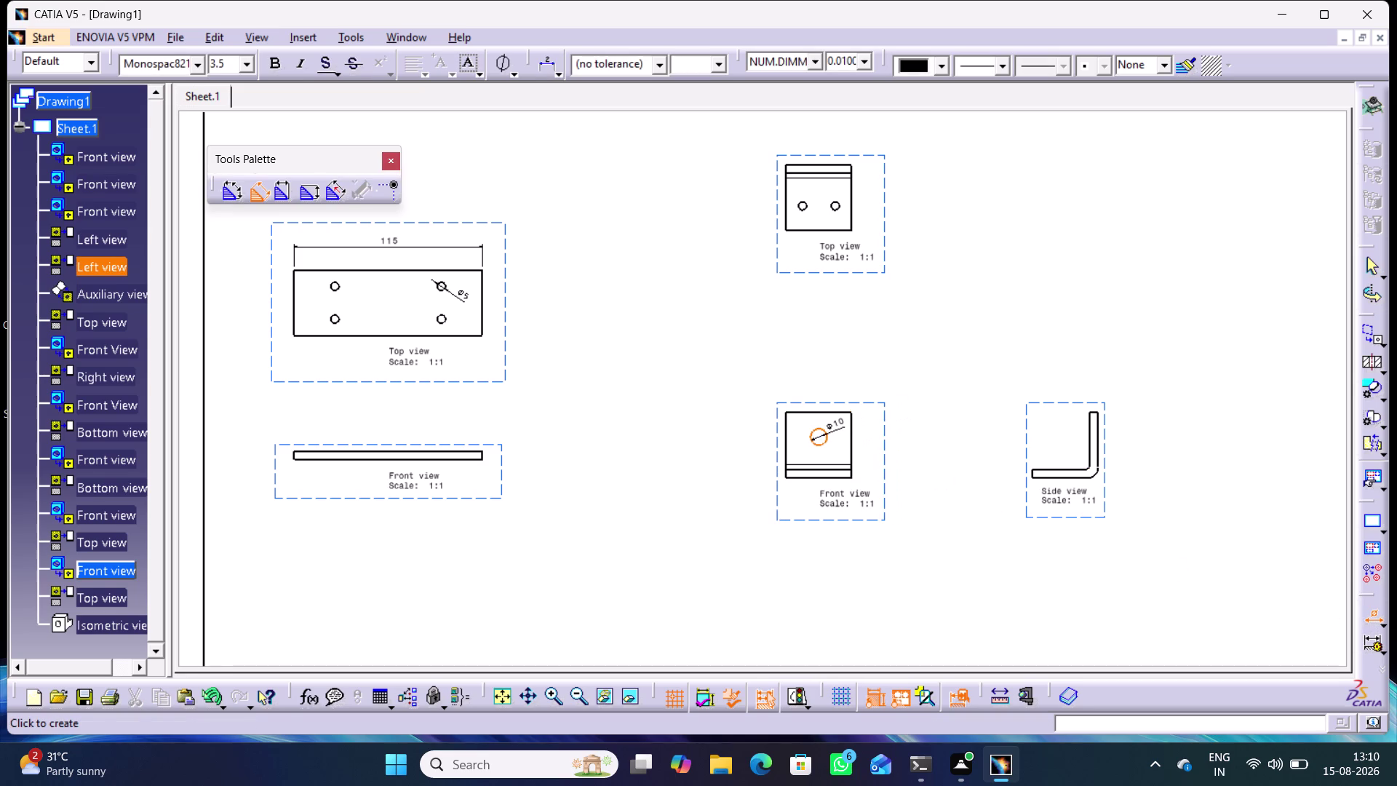
click(841, 427)
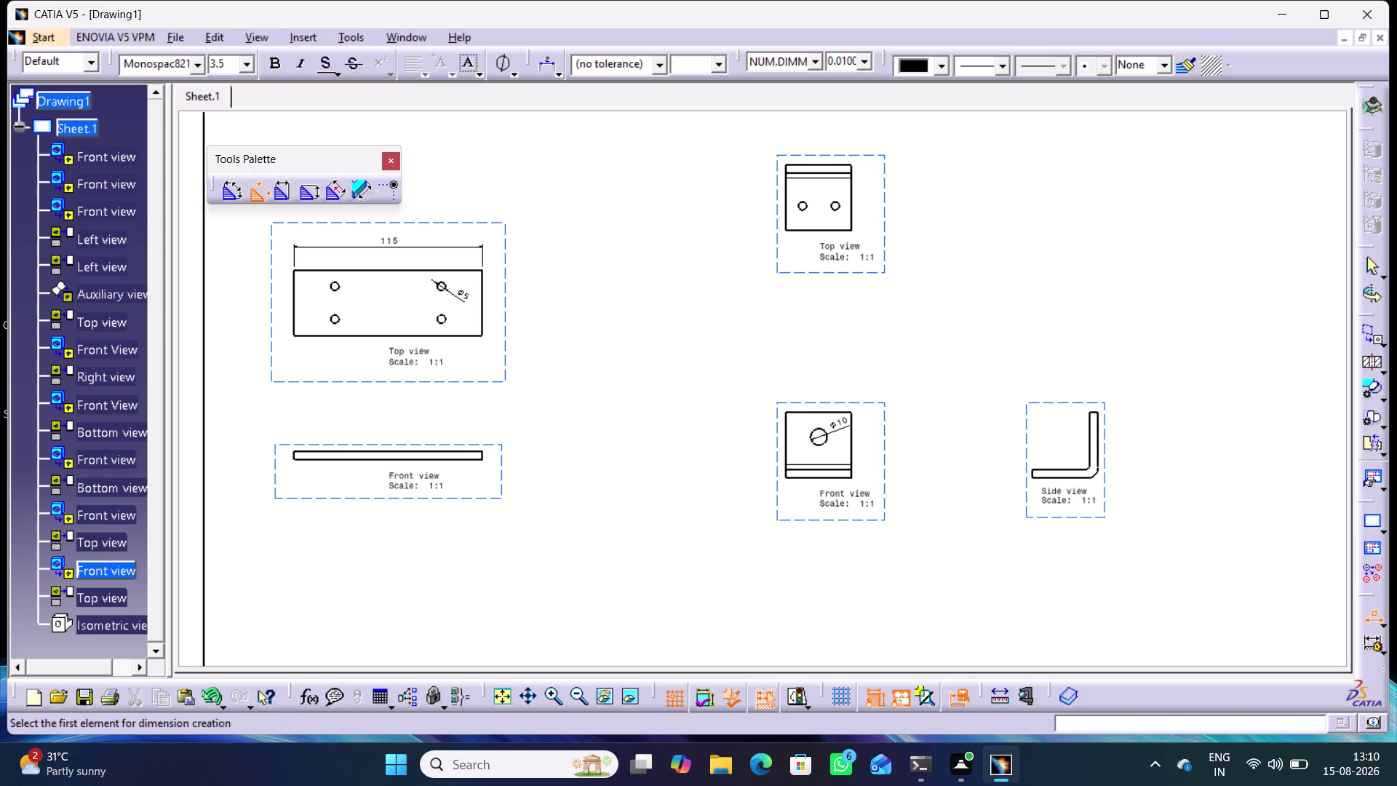
click(837, 209)
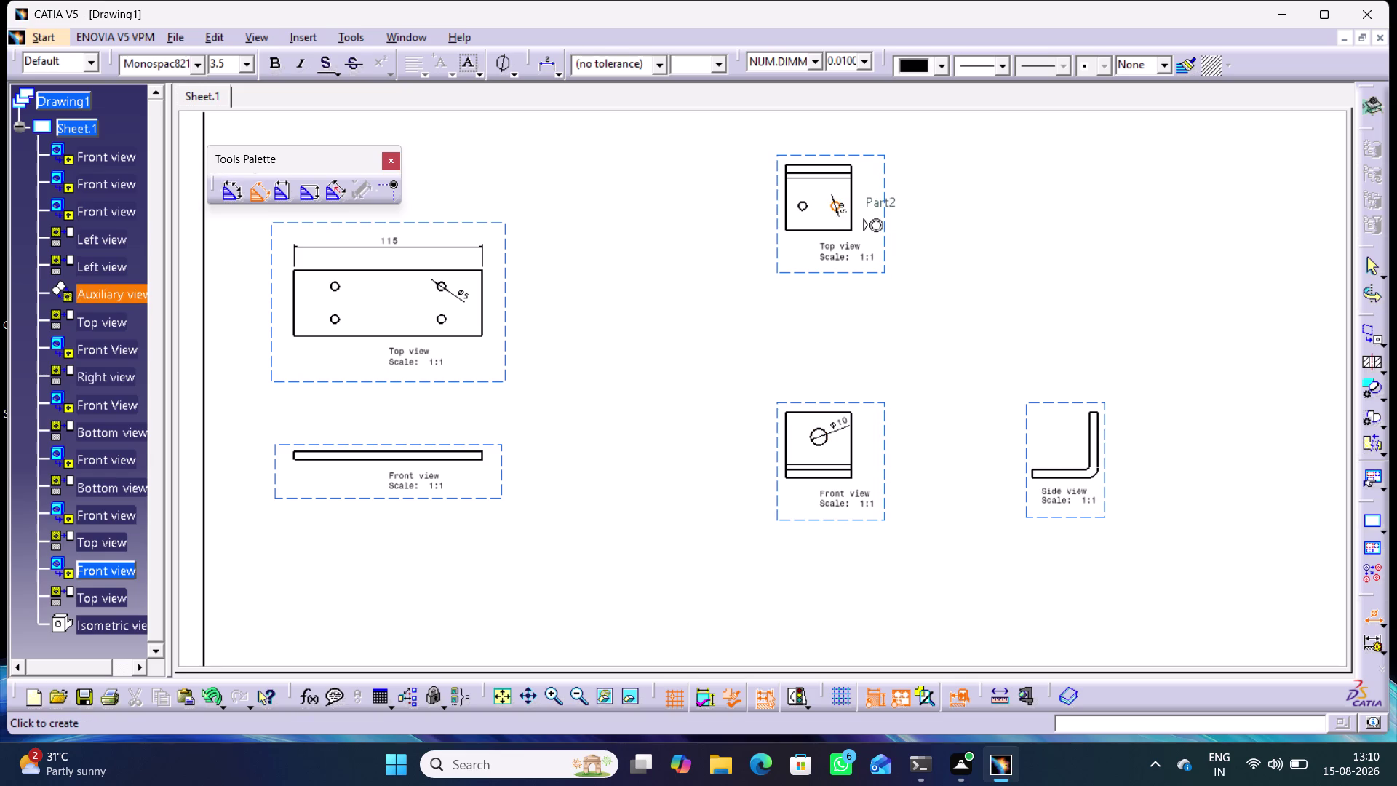
click(871, 196)
middle_drag(990, 390, 1002, 202)
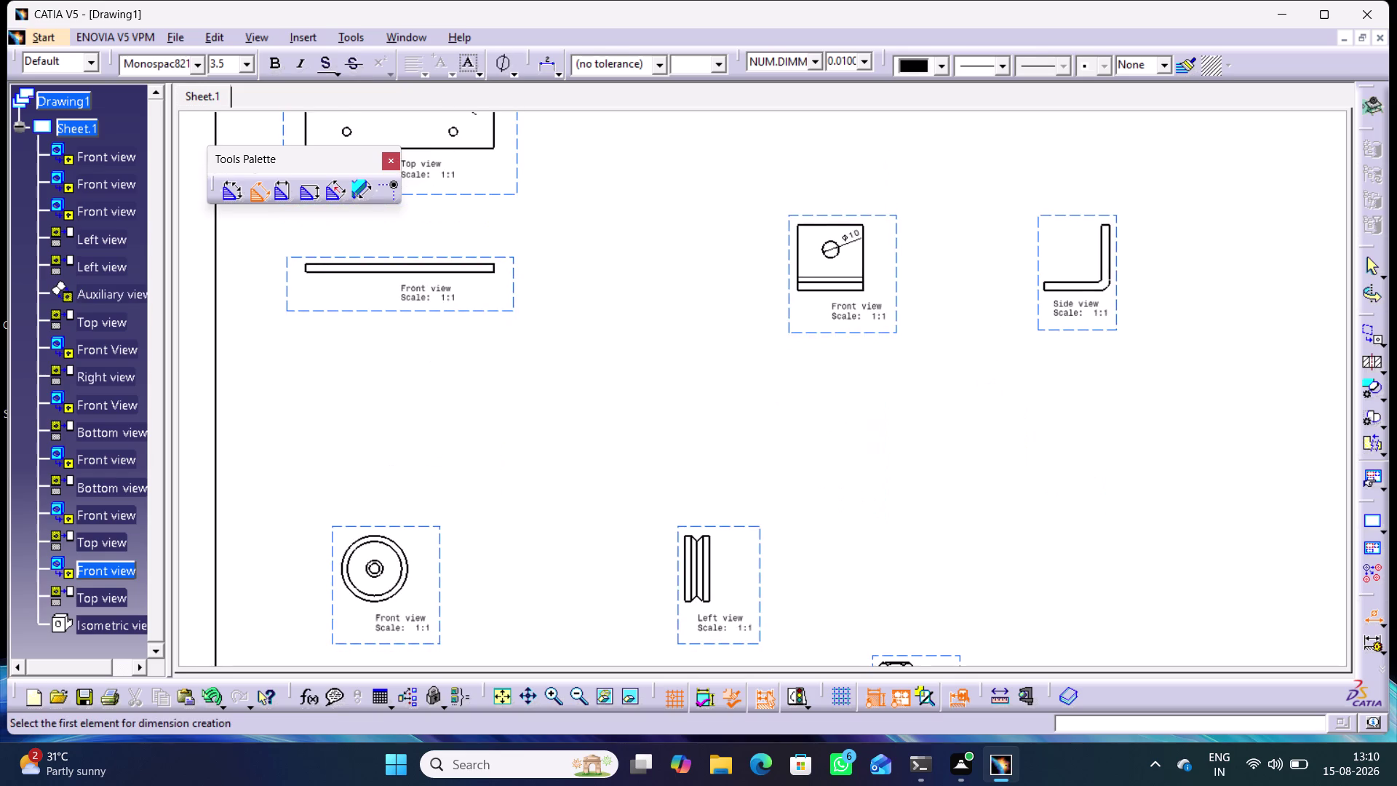
middle_drag(932, 432, 1015, 275)
middle_drag(479, 519, 480, 519)
Zoom in on the pulley's front view and center it.
right_click(479, 520)
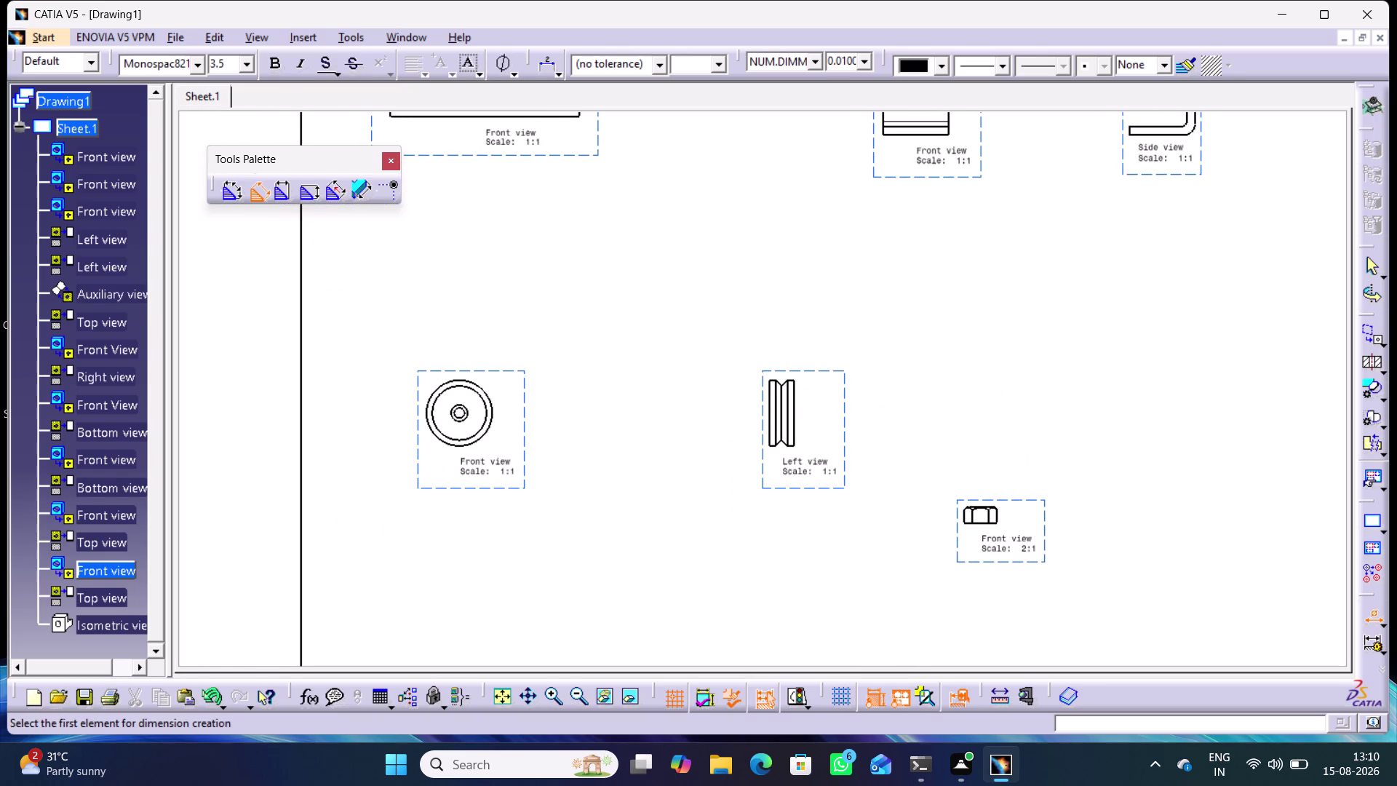
middle_drag(480, 519, 508, 414)
middle_drag(516, 434, 924, 367)
middle_drag(629, 457, 638, 405)
right_click(628, 457)
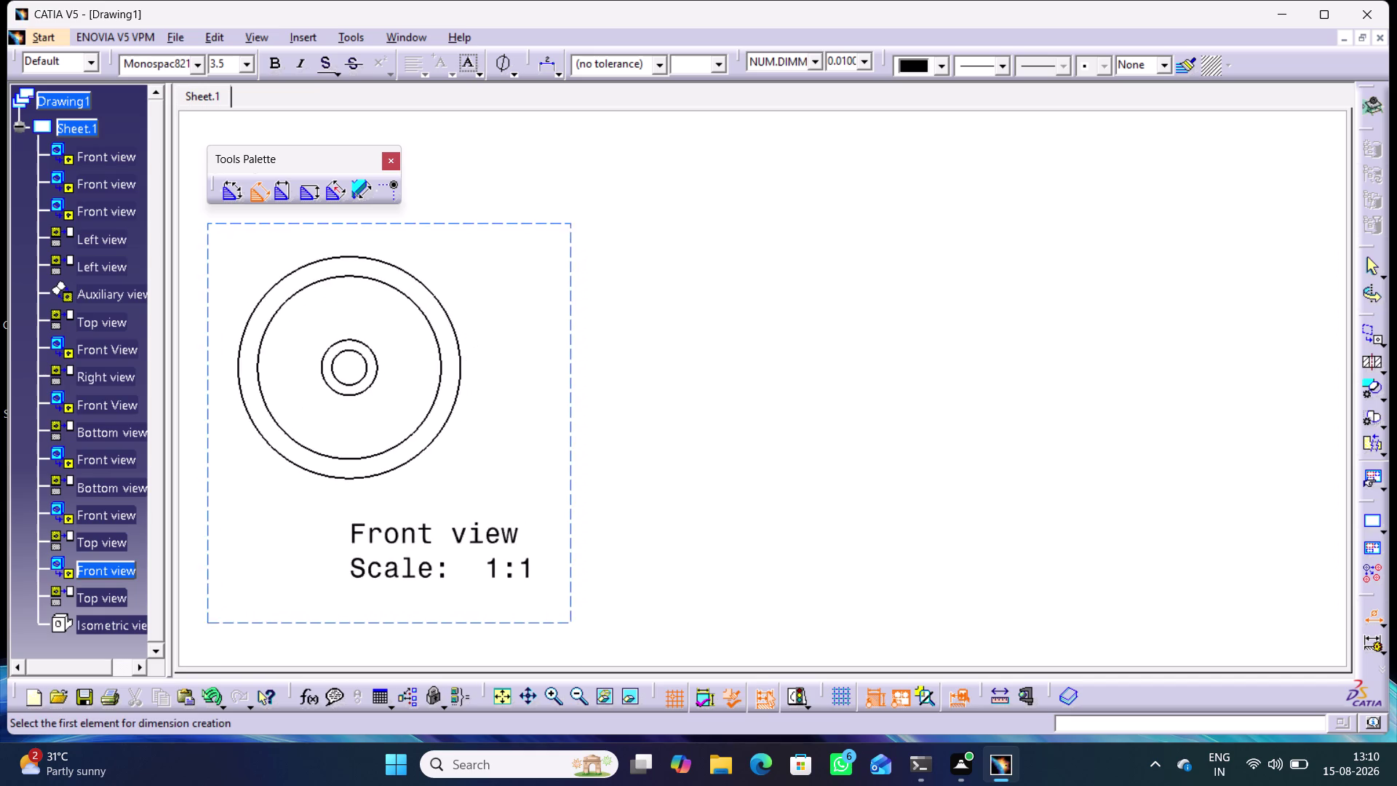
middle_drag(662, 412, 911, 448)
Dimension the inner, hub, groove and outer circles: Ø6.25, Ø10, Ø33, Ø40.
click(620, 396)
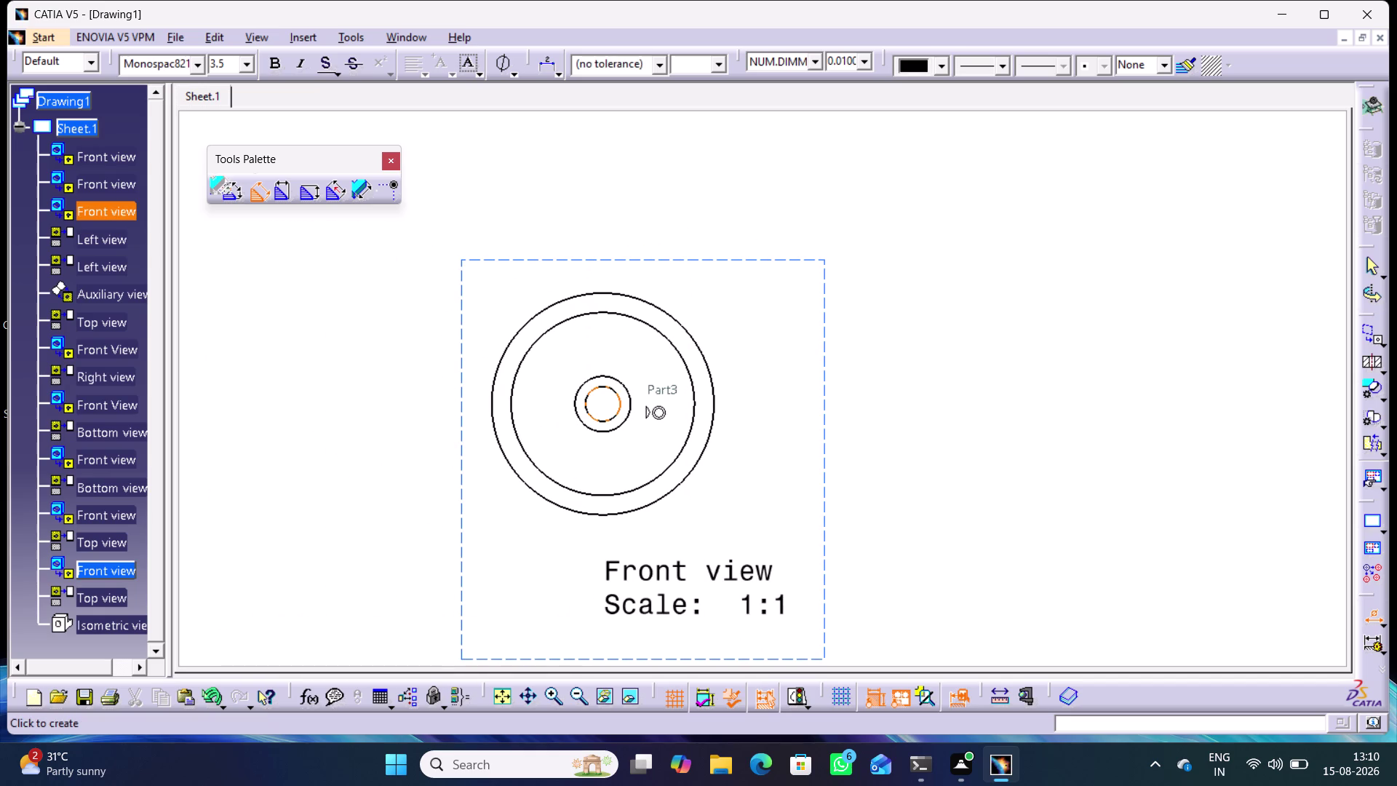
click(707, 266)
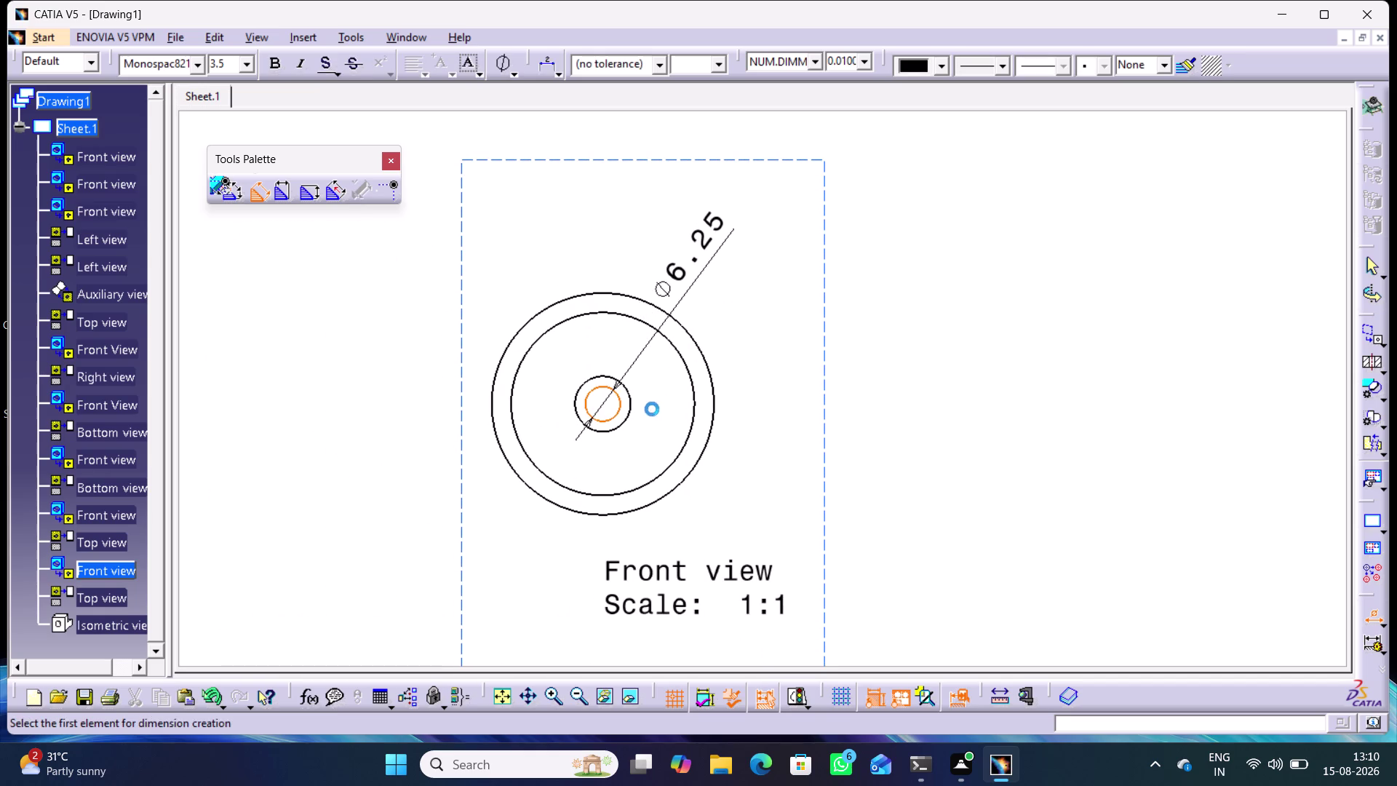
click(630, 397)
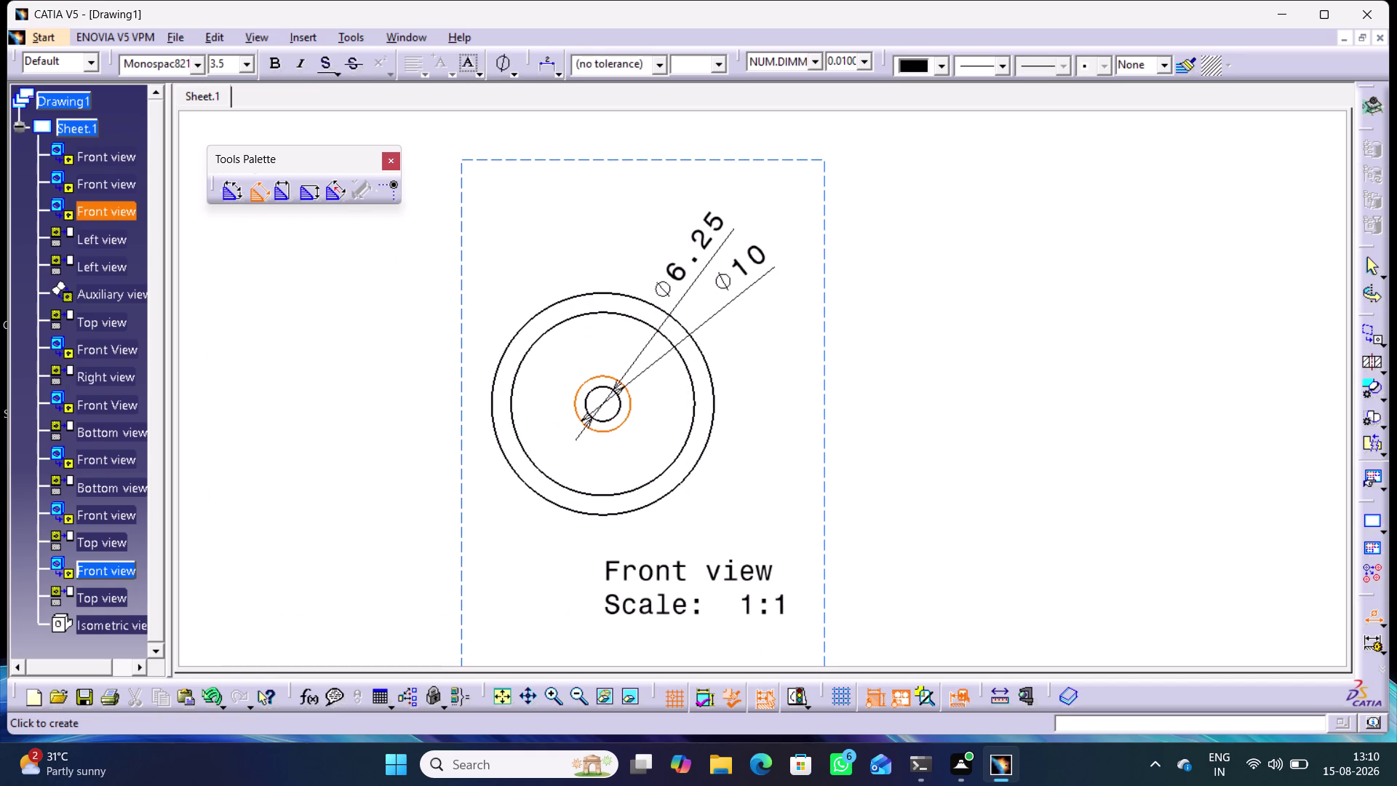
click(753, 285)
click(690, 371)
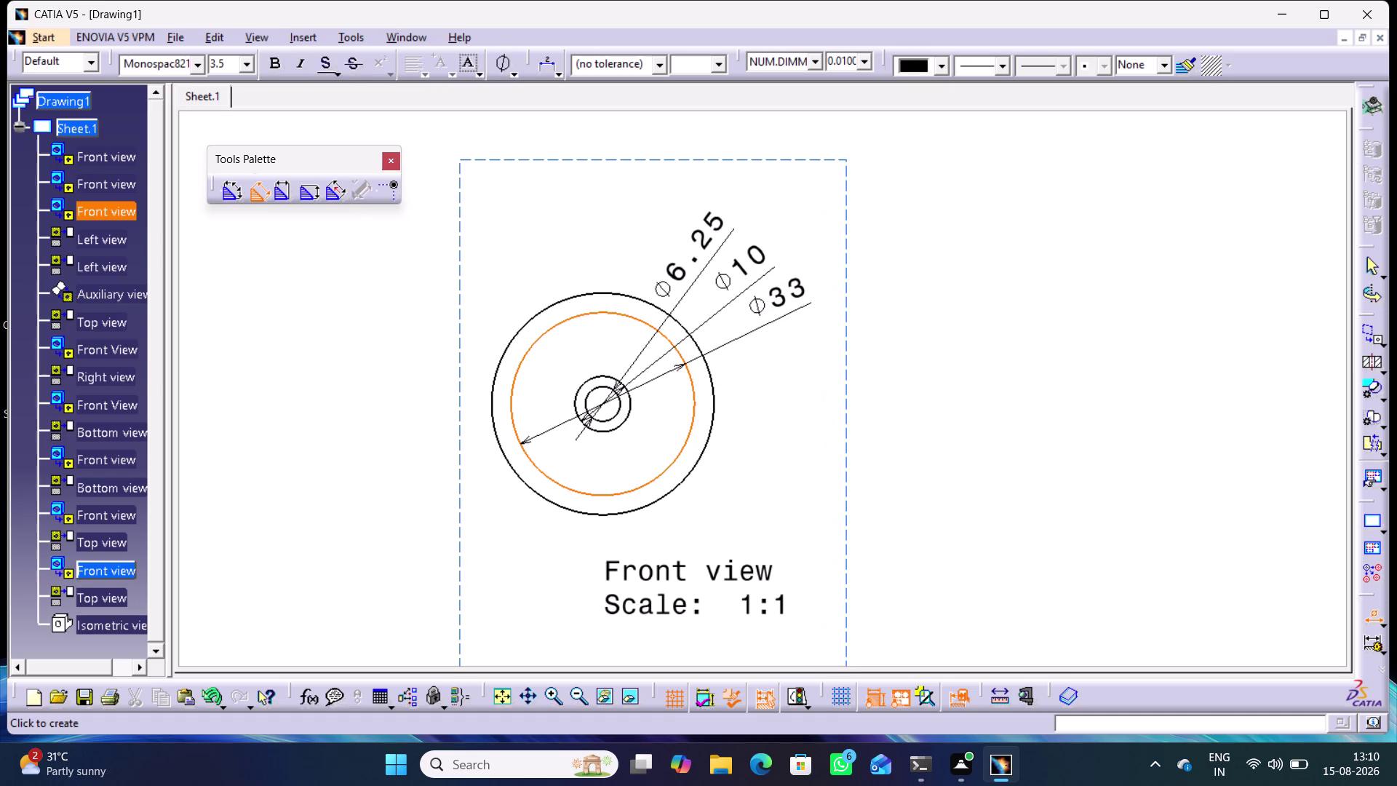
click(790, 320)
click(716, 390)
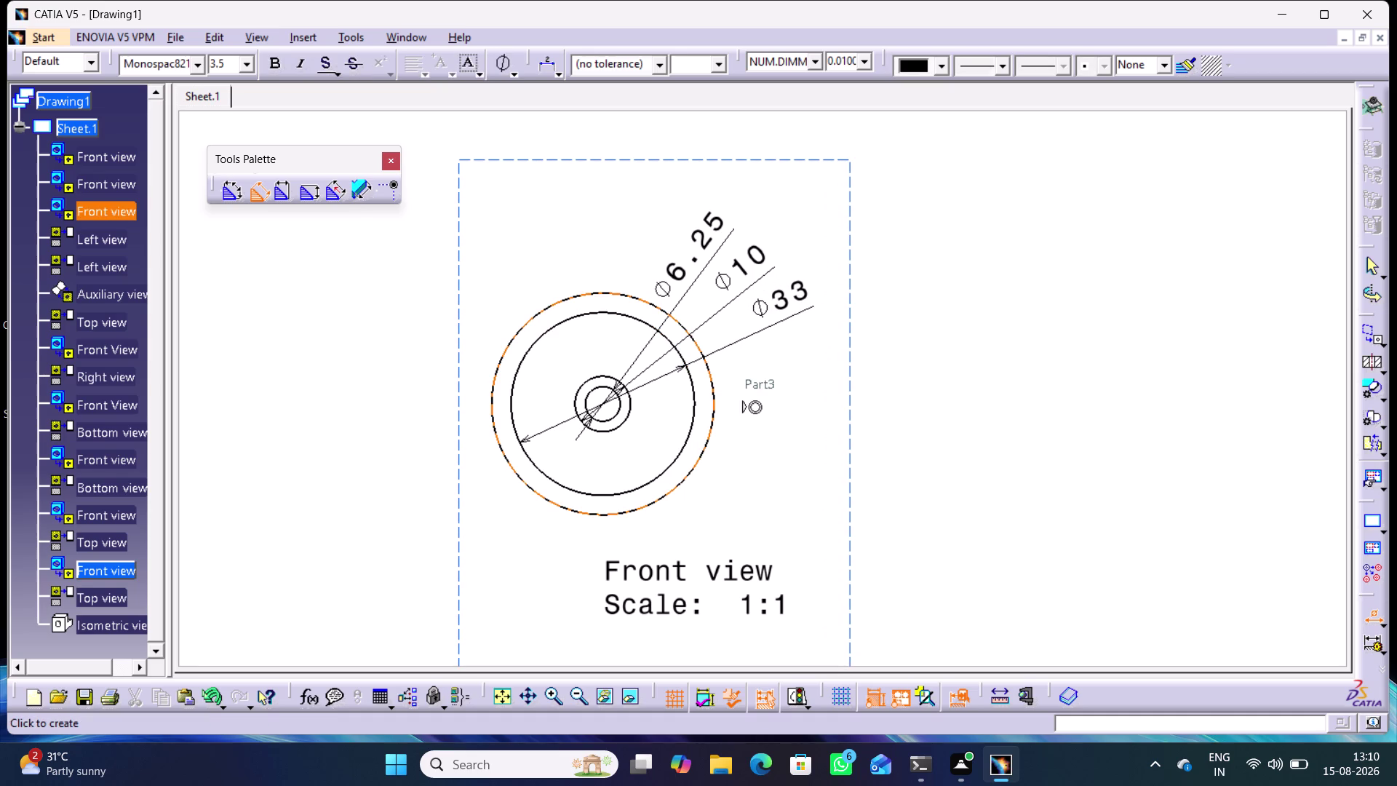
click(813, 360)
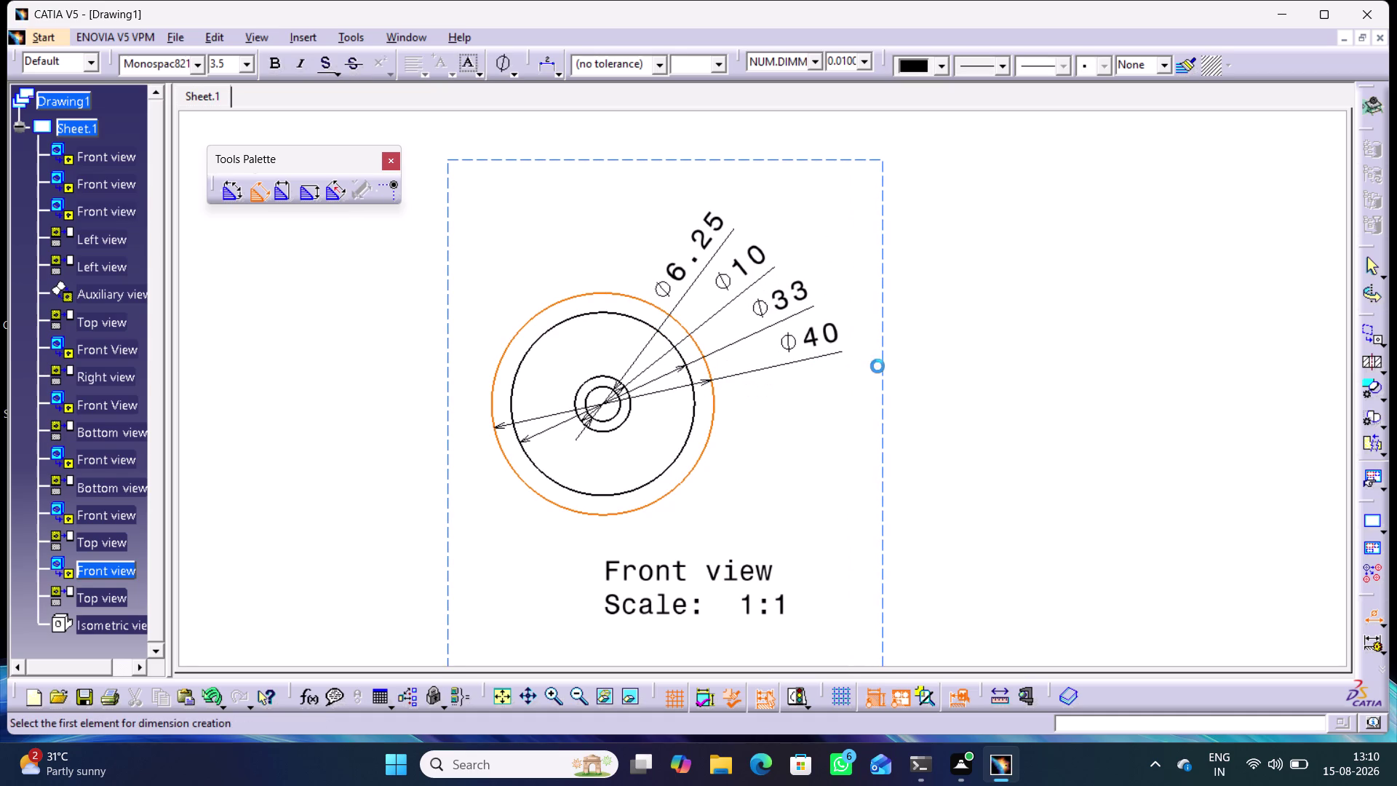
Zoom out to show more of the drawing sheet.
click(952, 405)
middle_drag(954, 412, 961, 424)
right_click(954, 413)
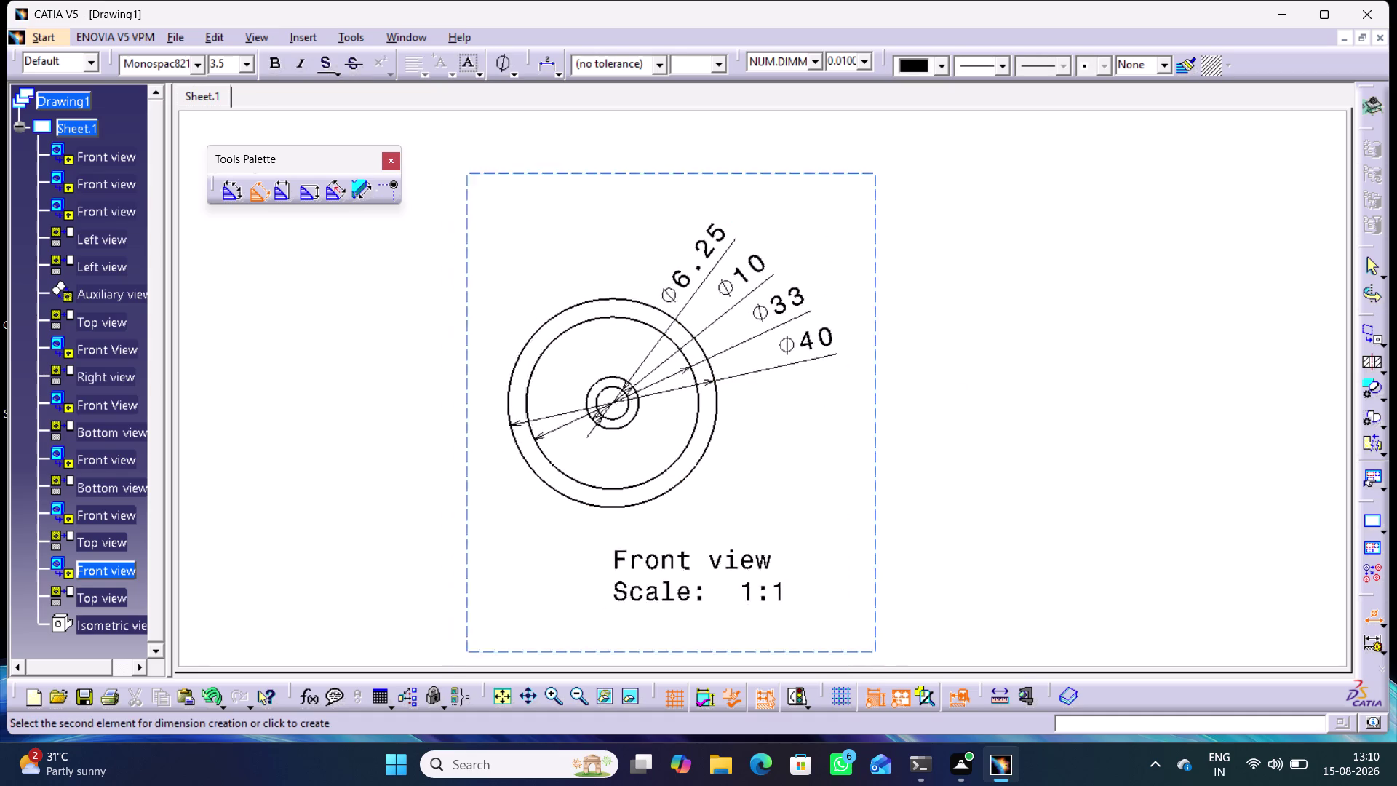
middle_drag(960, 425, 1012, 537)
middle_drag(1002, 532, 869, 442)
middle_click(869, 441)
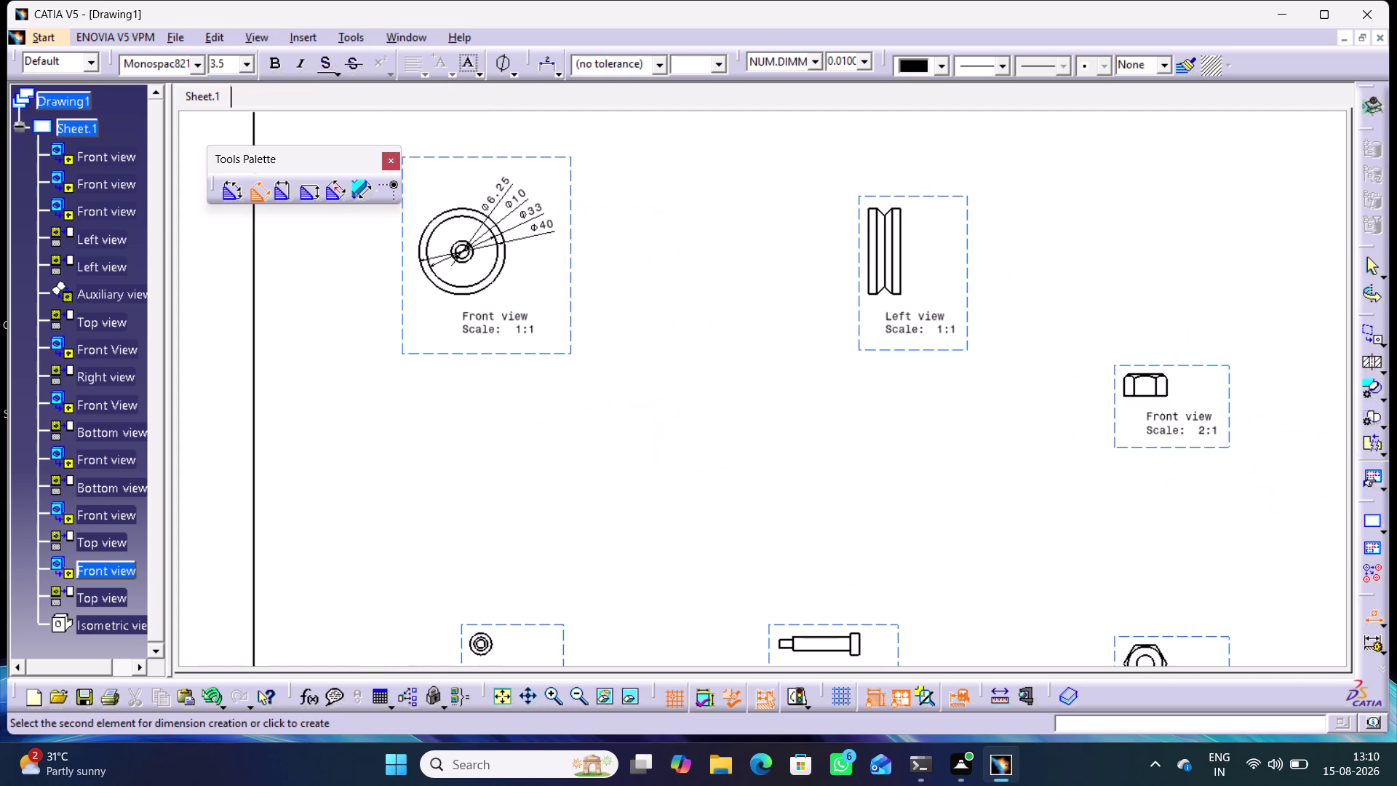
Add a Ø4 diameter dimension to the hole in the hexagonal part's top view.
middle_drag(894, 457, 916, 512)
right_click(894, 457)
middle_drag(915, 508, 915, 485)
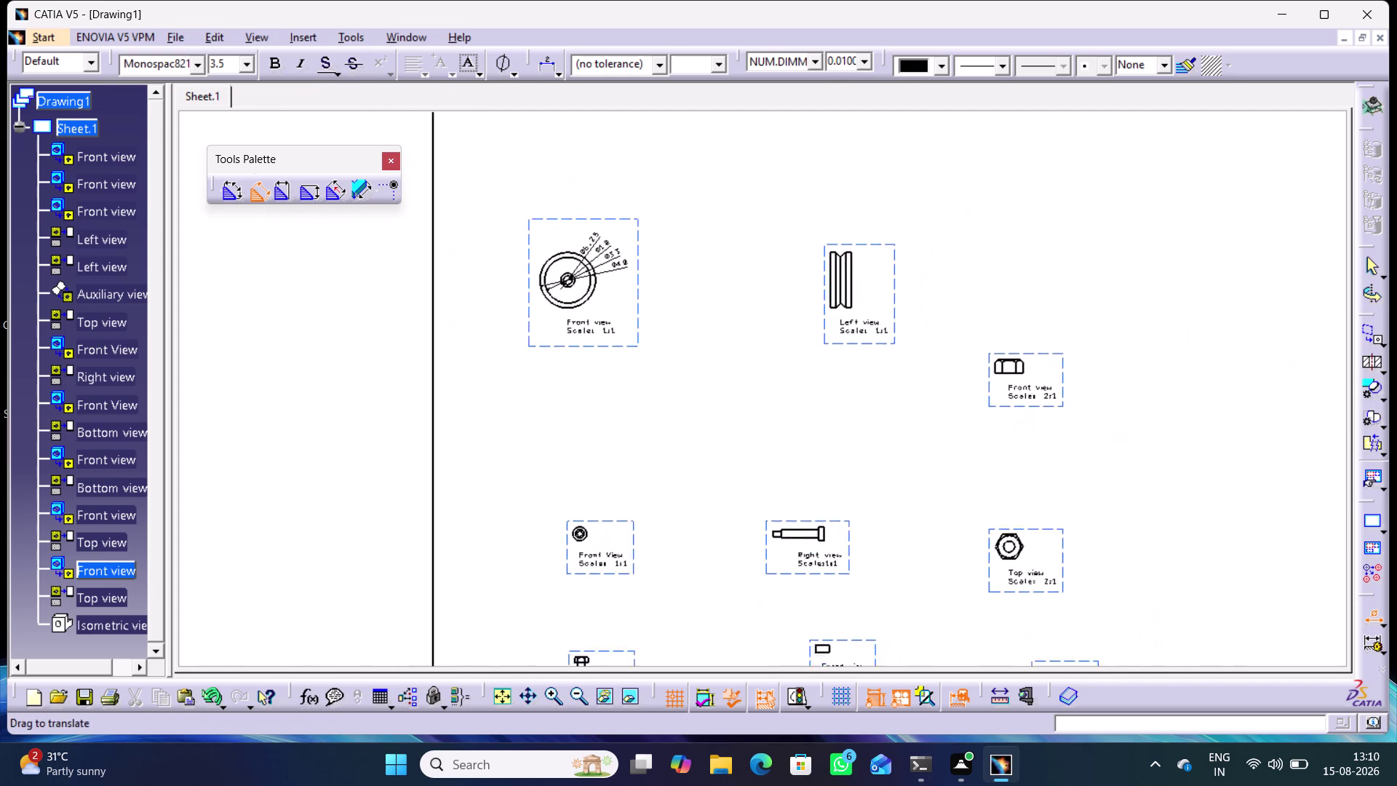
middle_drag(915, 485, 868, 367)
middle_drag(922, 453, 904, 408)
right_click(922, 453)
middle_drag(924, 457, 914, 454)
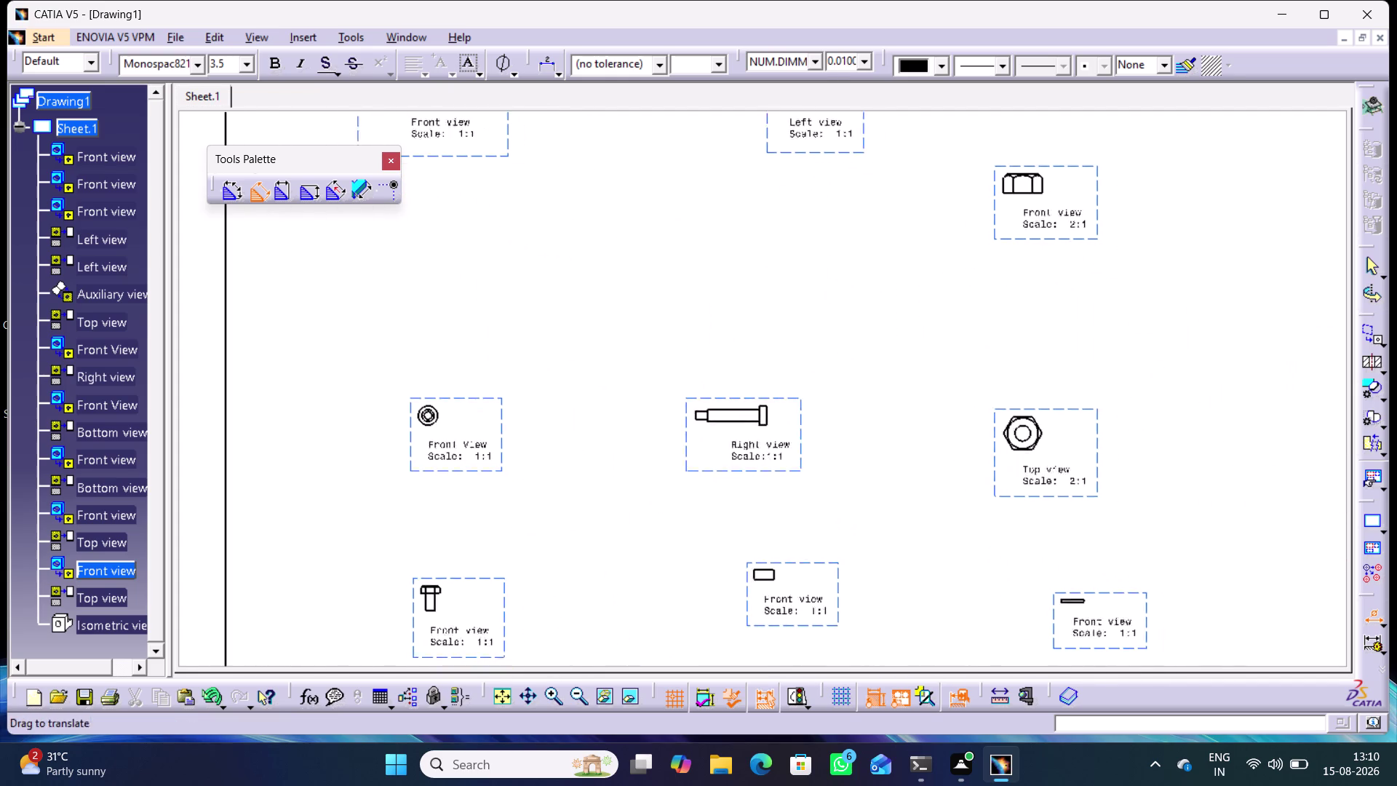
middle_drag(915, 454, 811, 423)
click(930, 408)
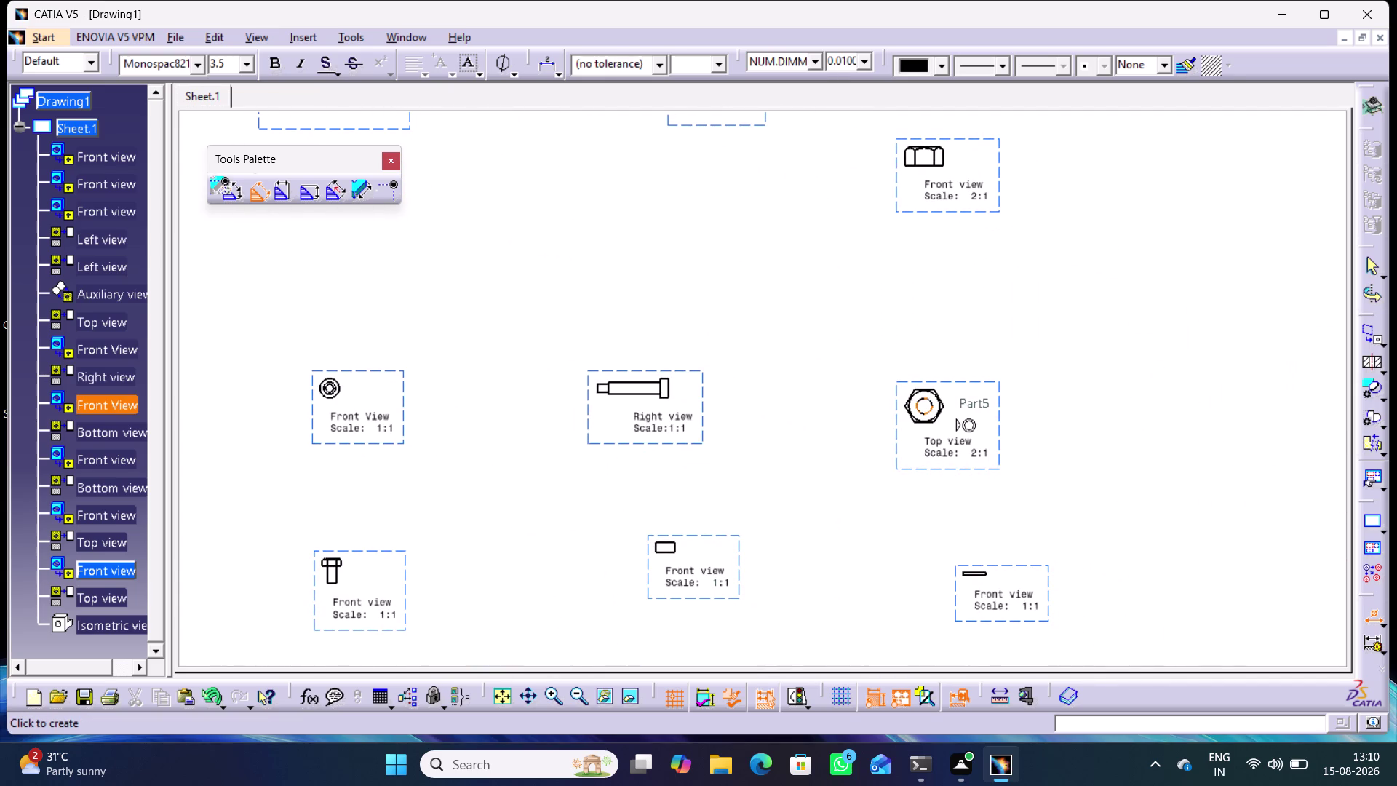
click(965, 380)
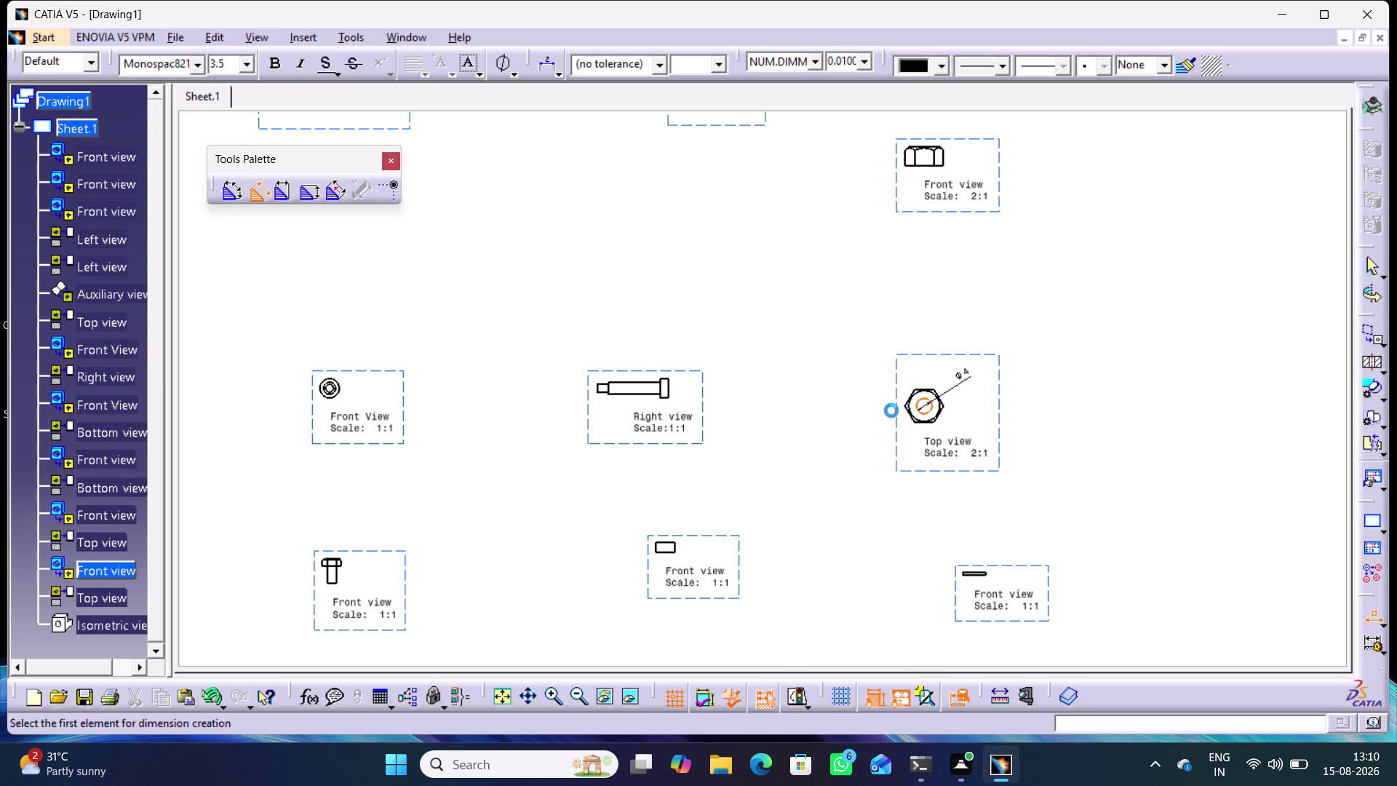
Dimension the small ring's inner, middle and outer circles as Ø4, Ø6.25 and Ø10.
middle_drag(754, 465, 886, 430)
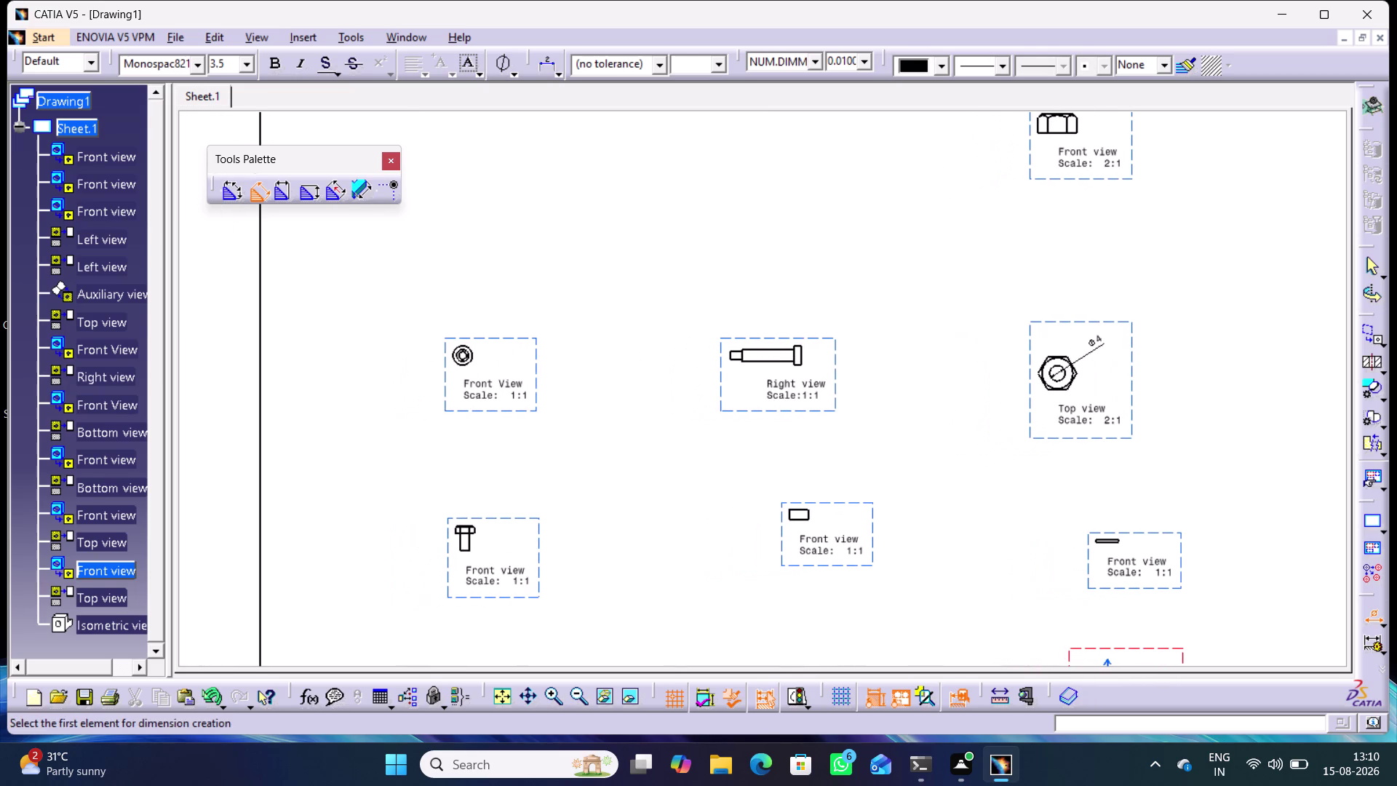
middle_drag(579, 519, 624, 417)
right_click(579, 519)
middle_drag(401, 528, 818, 586)
middle_drag(584, 597, 583, 558)
right_click(584, 597)
middle_drag(537, 432, 615, 432)
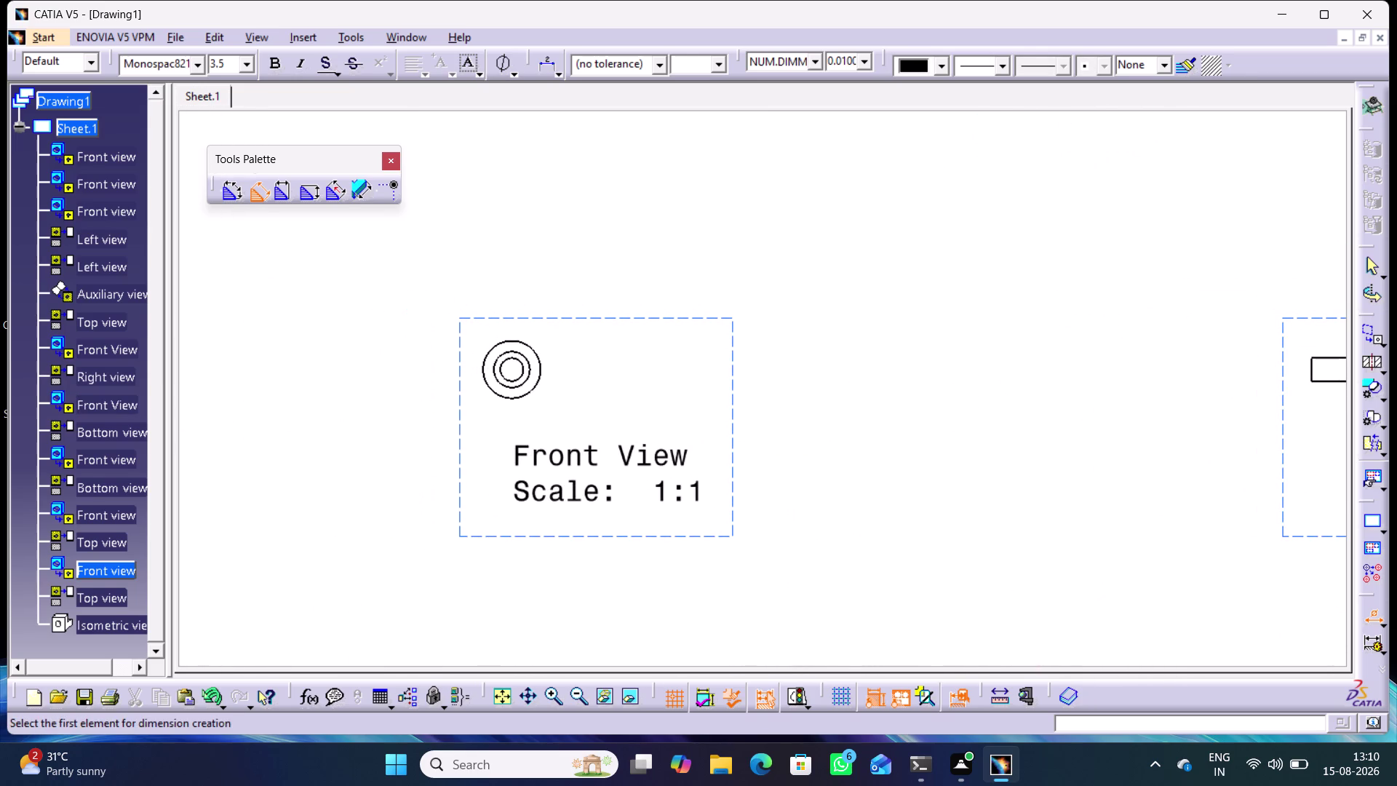
middle_drag(573, 420, 577, 367)
right_click(572, 421)
middle_drag(494, 414, 677, 437)
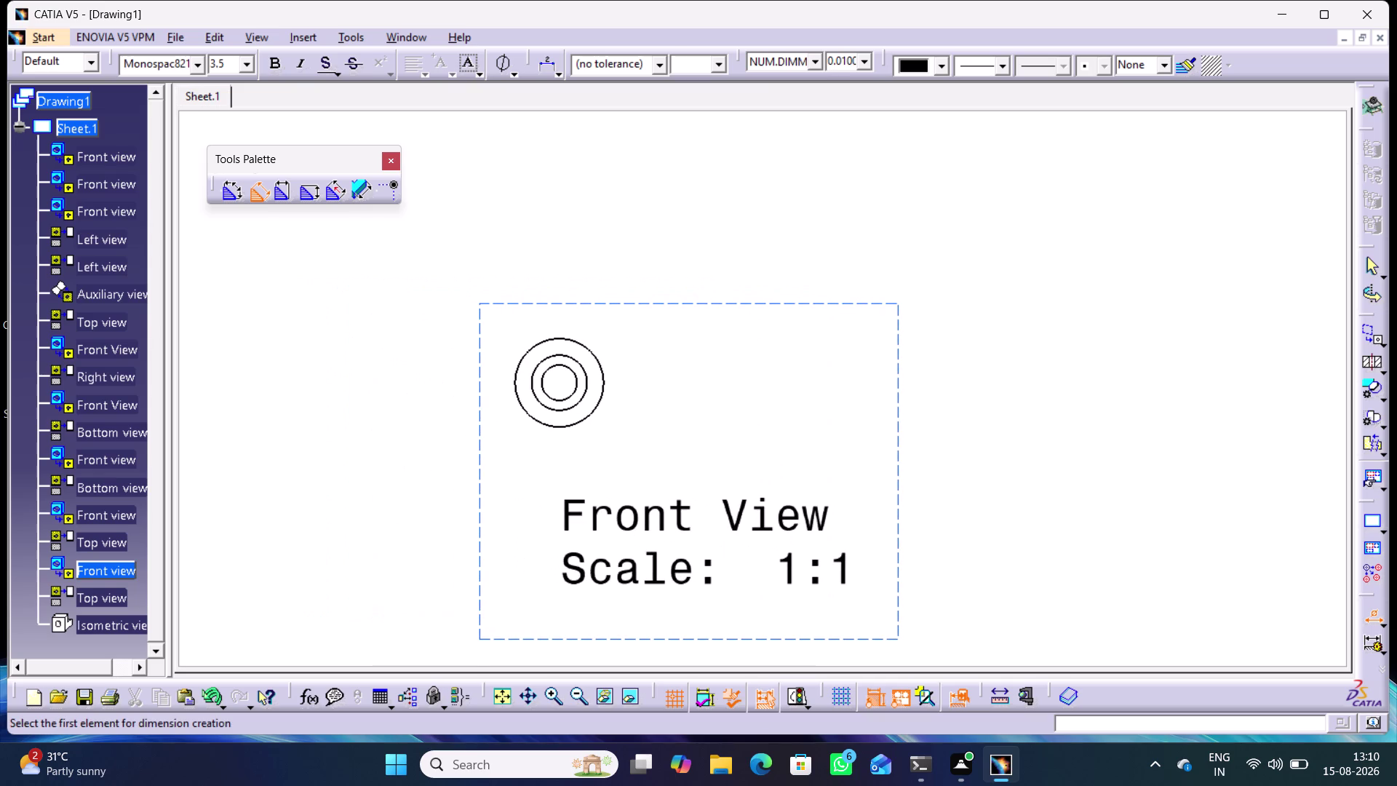
click(575, 377)
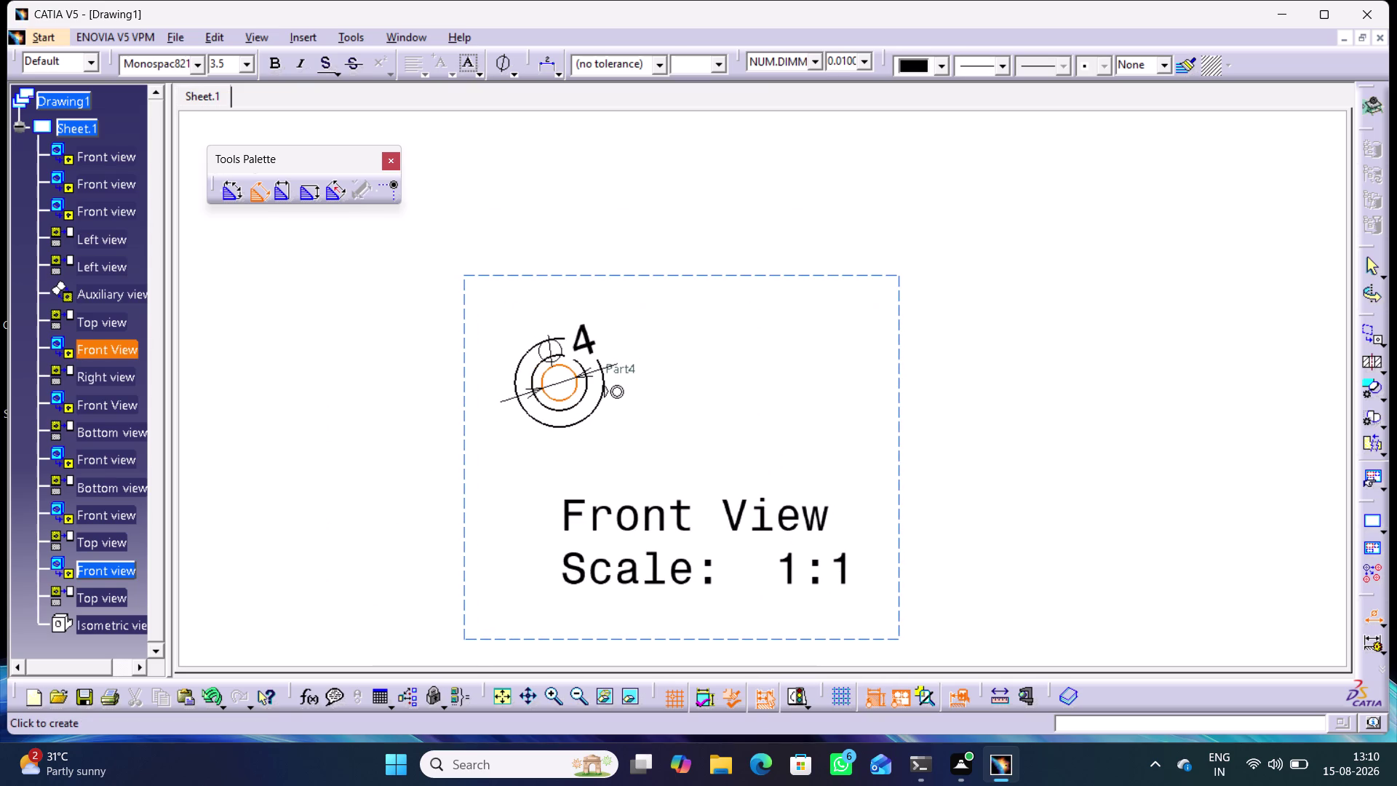
click(622, 301)
click(588, 369)
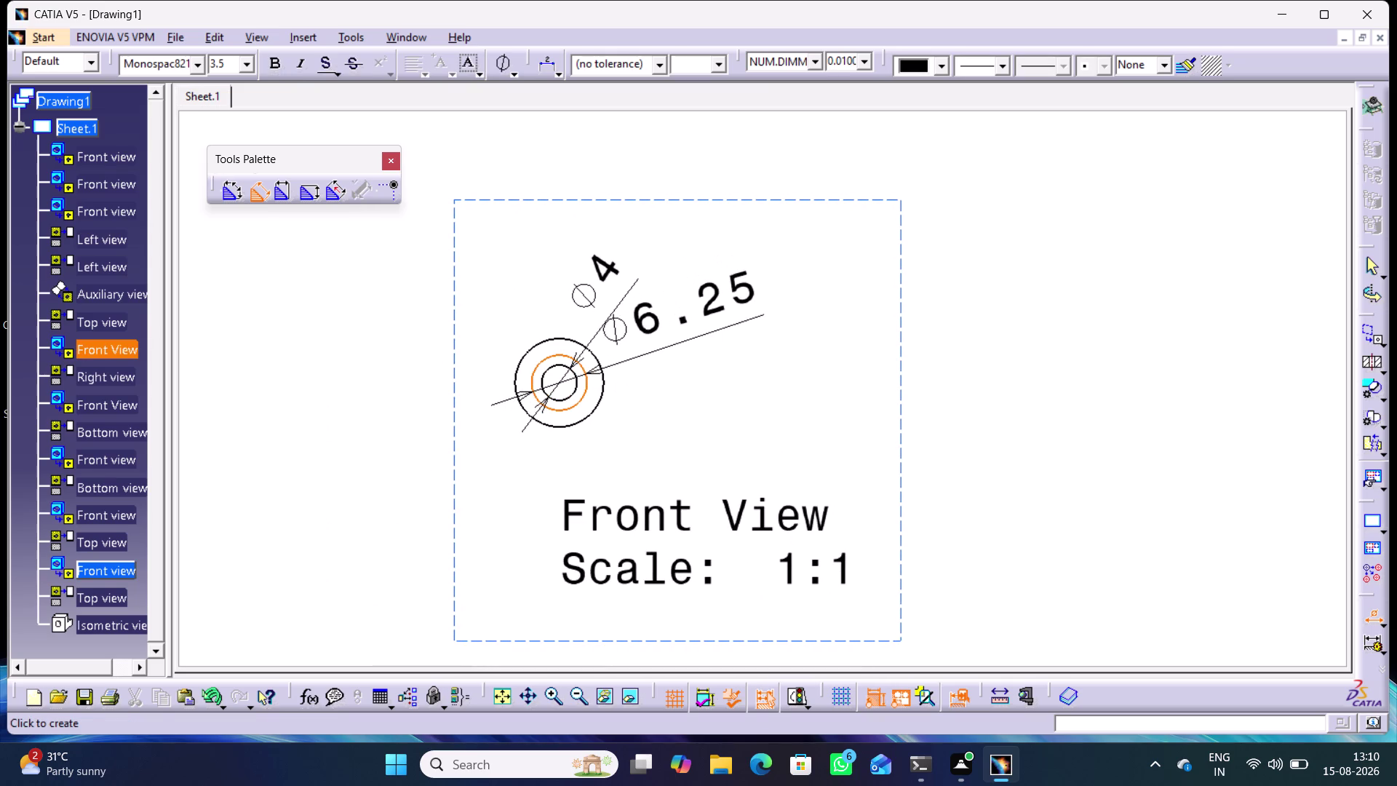
click(695, 342)
click(602, 394)
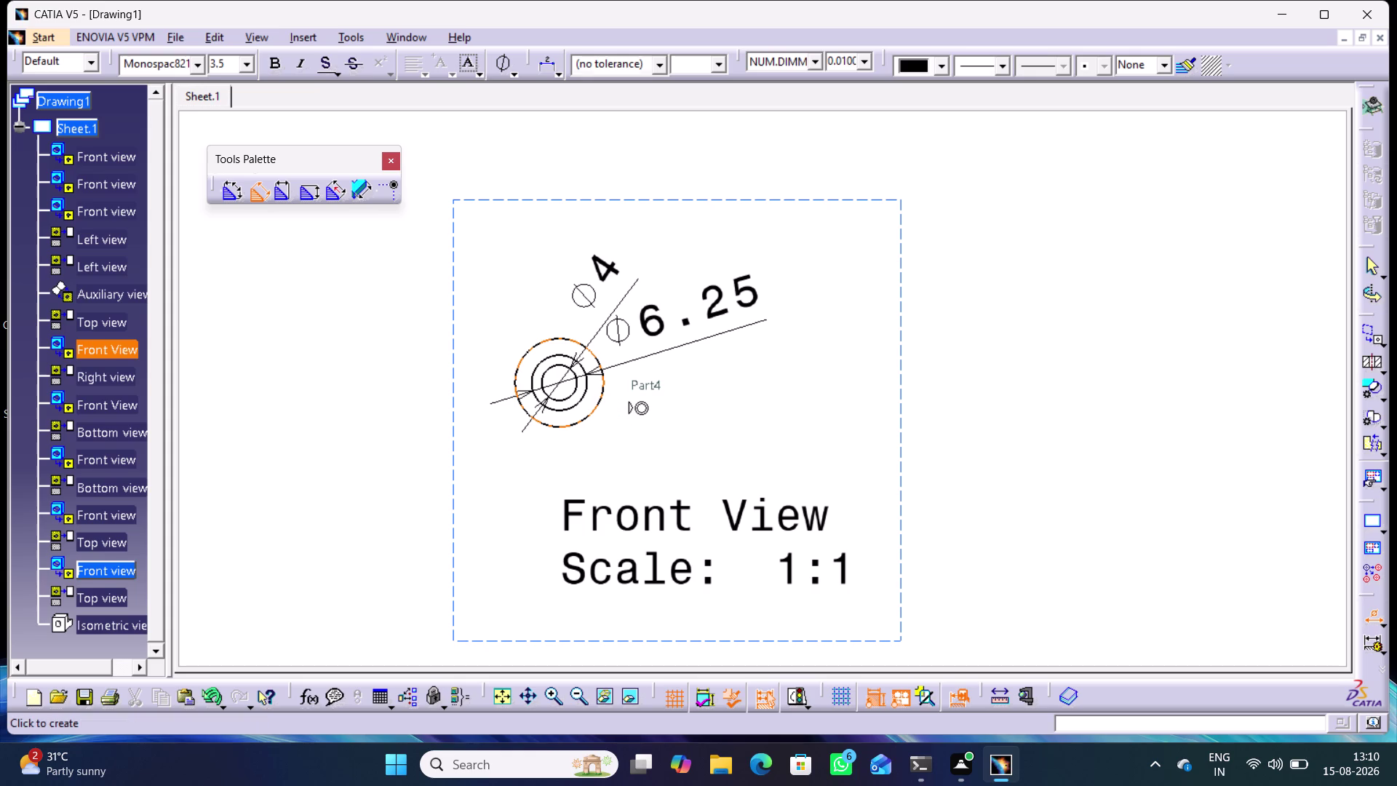
click(751, 396)
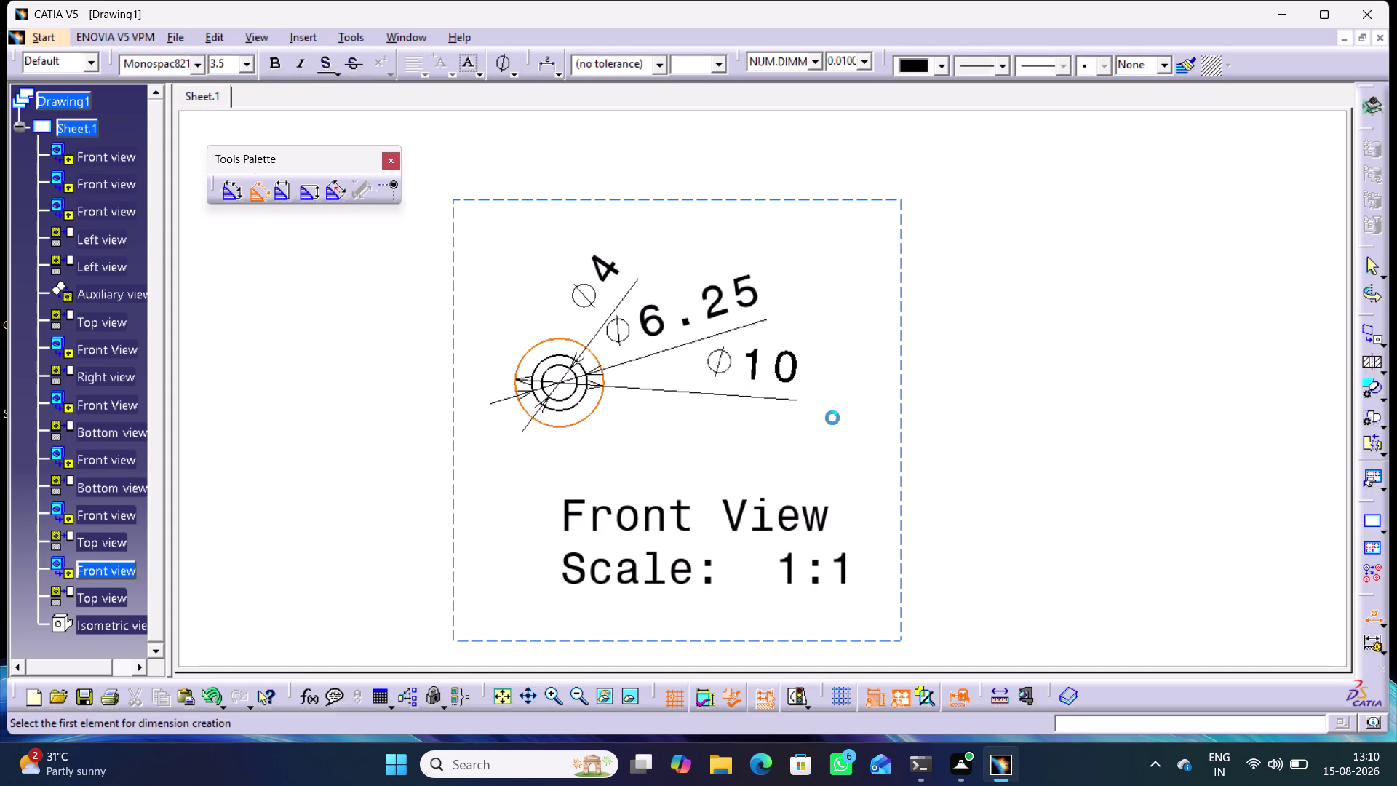
click(960, 457)
middle_drag(956, 458, 977, 518)
right_click(956, 458)
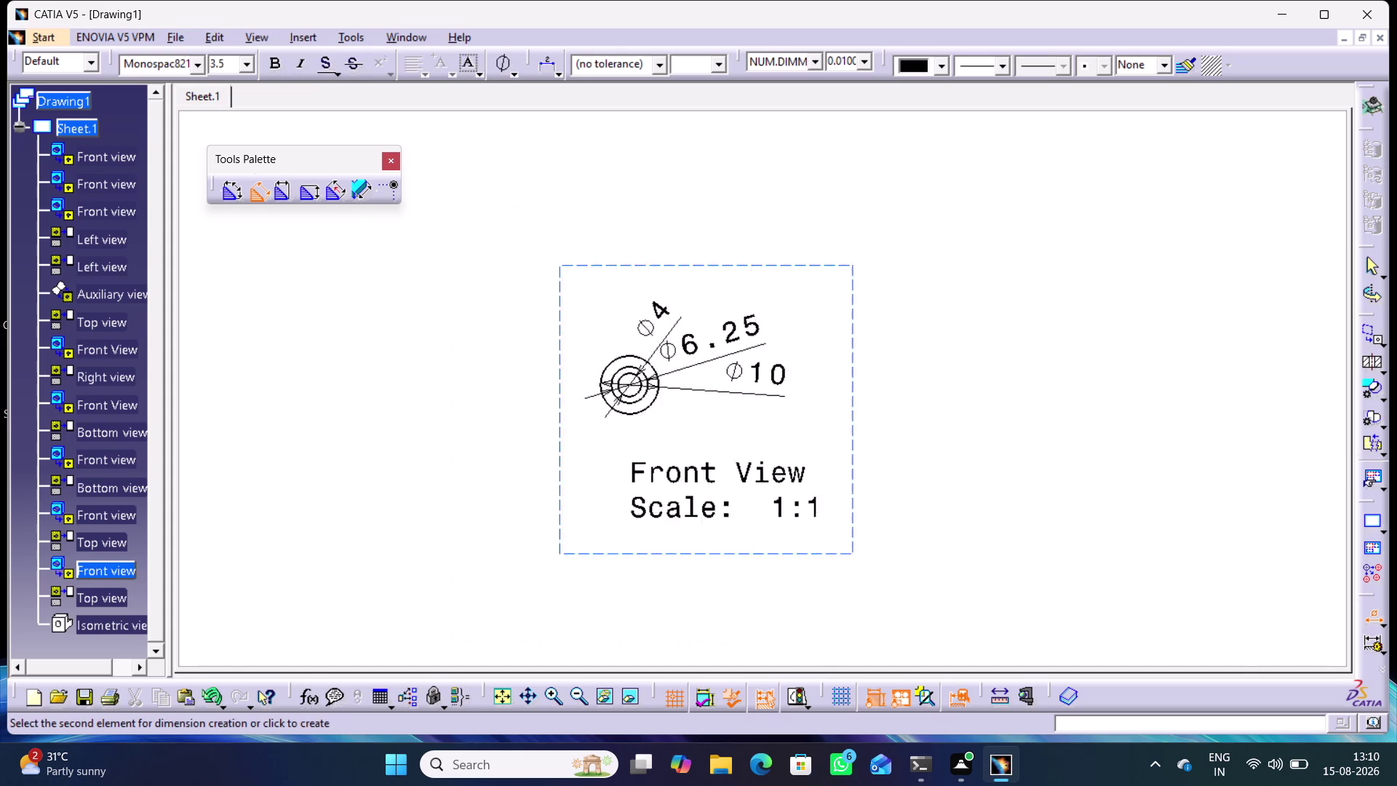
middle_drag(976, 517, 980, 596)
middle_drag(934, 591, 913, 447)
middle_drag(928, 497, 944, 554)
right_click(928, 497)
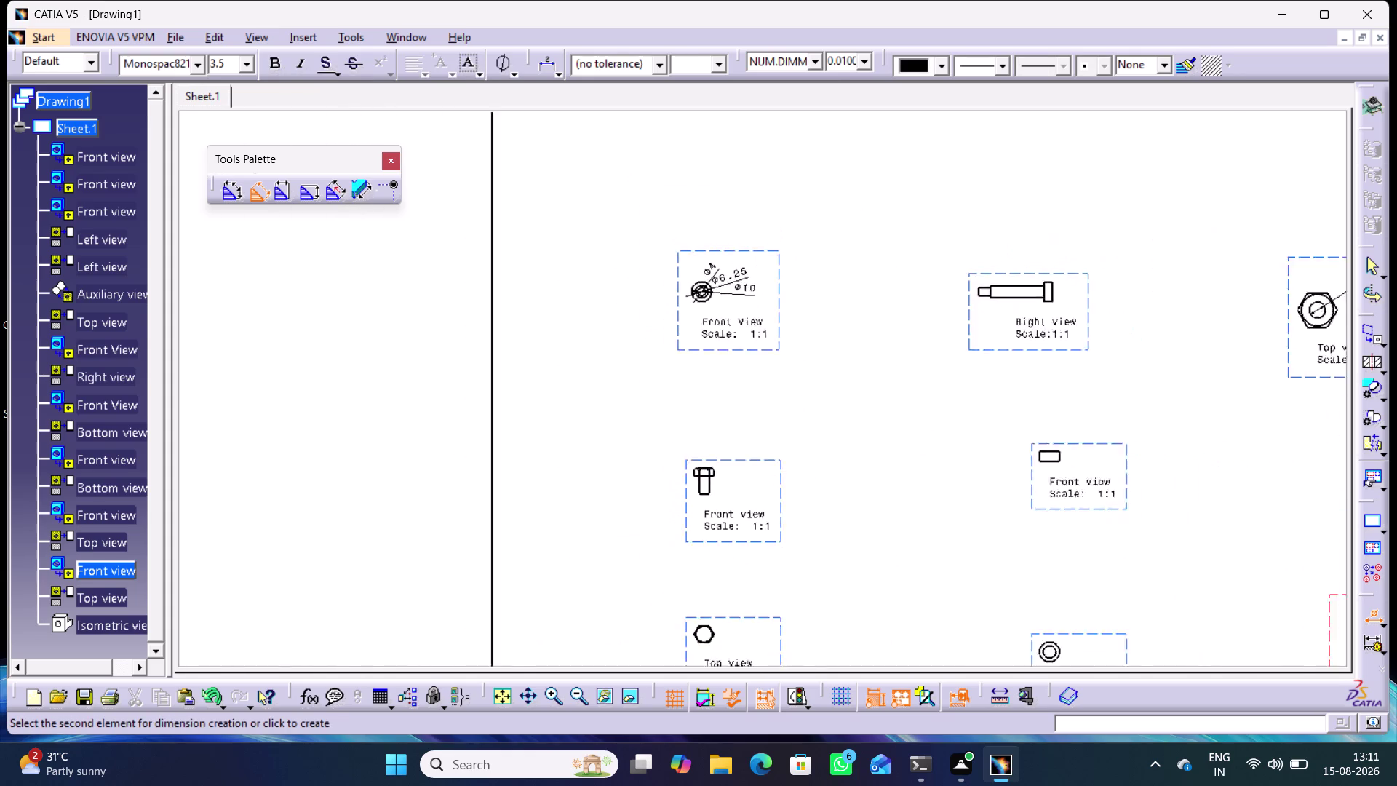
Dimension the first washer top view's inner and outer circles as Φ6.25 and Φ10.
middle_drag(944, 555, 949, 566)
middle_drag(932, 553, 802, 512)
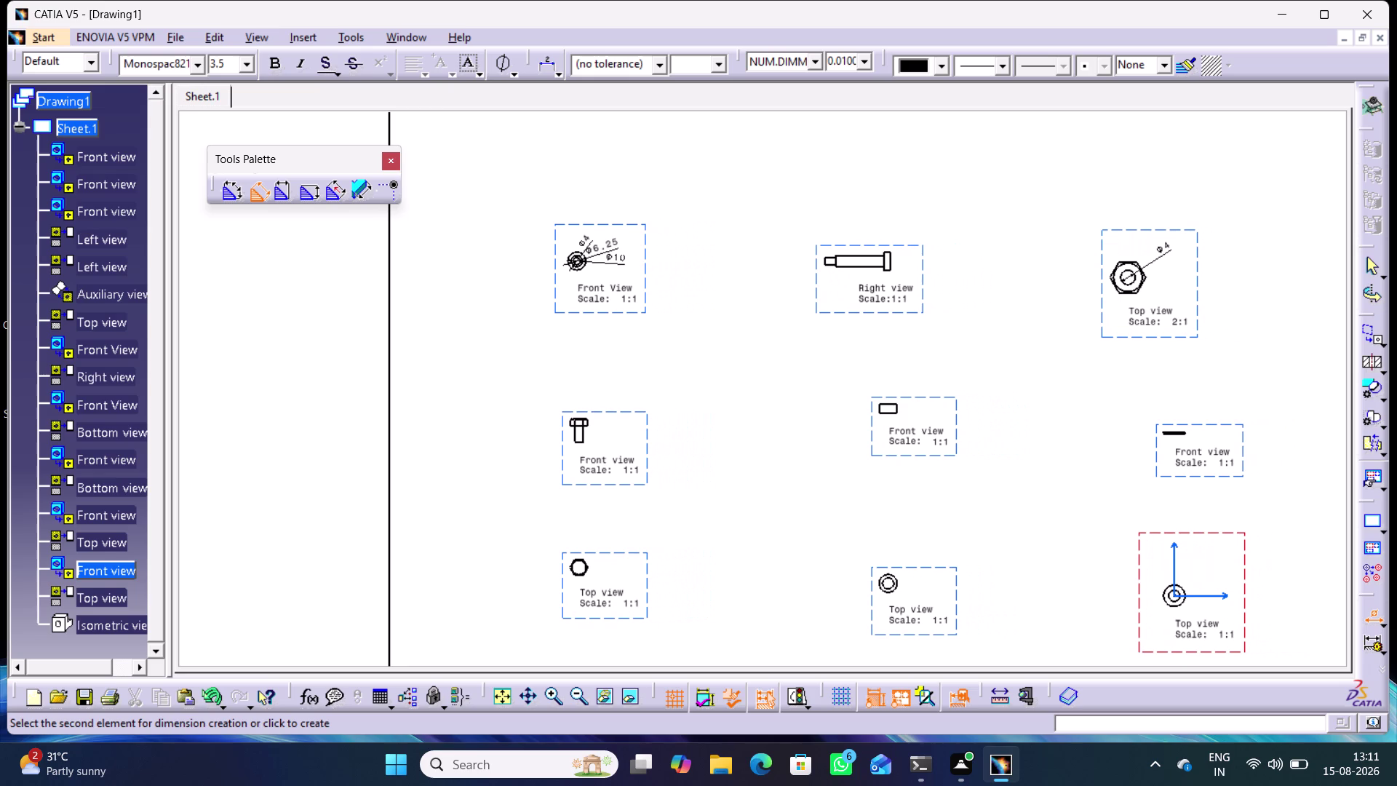
middle_drag(782, 526, 802, 576)
right_click(781, 526)
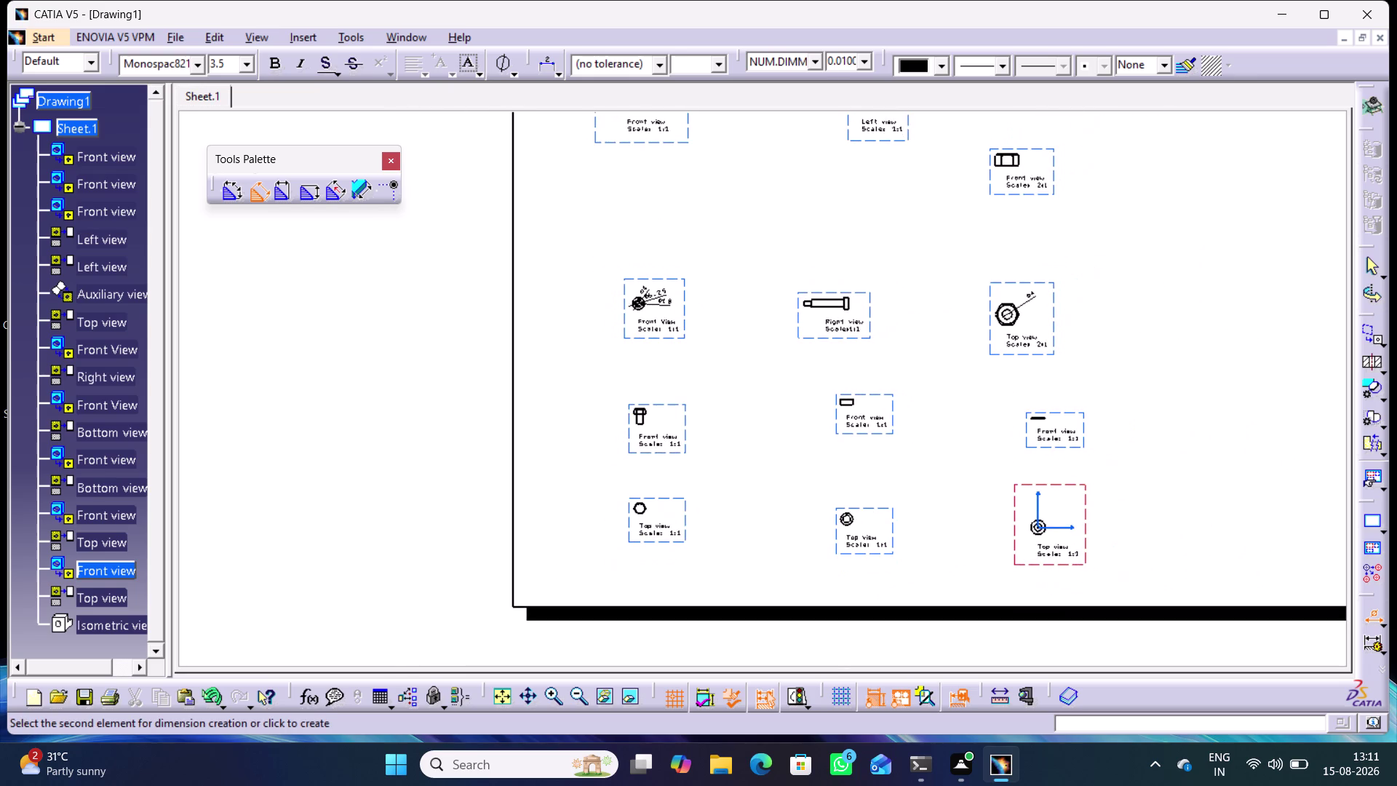
middle_drag(801, 576, 802, 577)
middle_drag(760, 568, 756, 476)
right_click(760, 567)
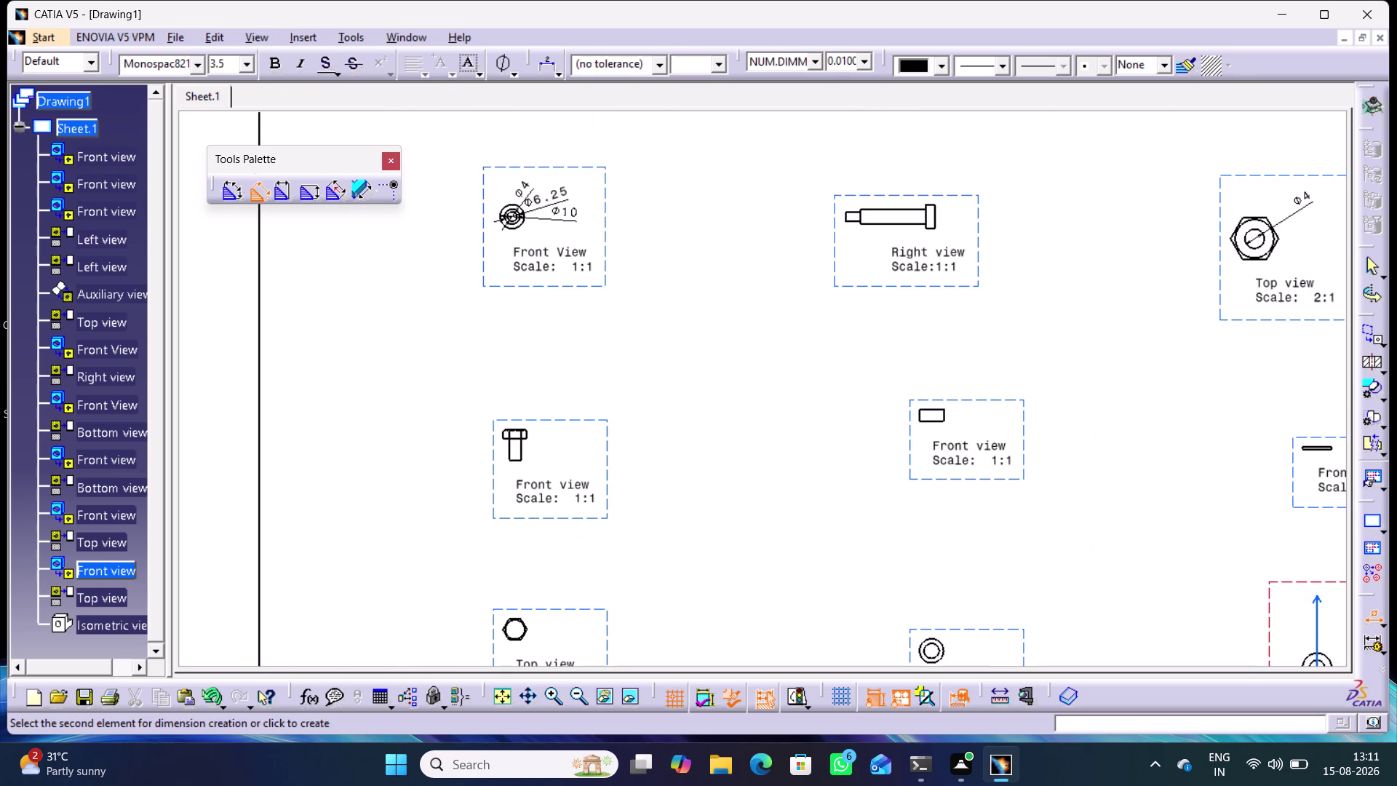
middle_drag(749, 561, 852, 444)
middle_drag(782, 537, 782, 536)
right_click(782, 537)
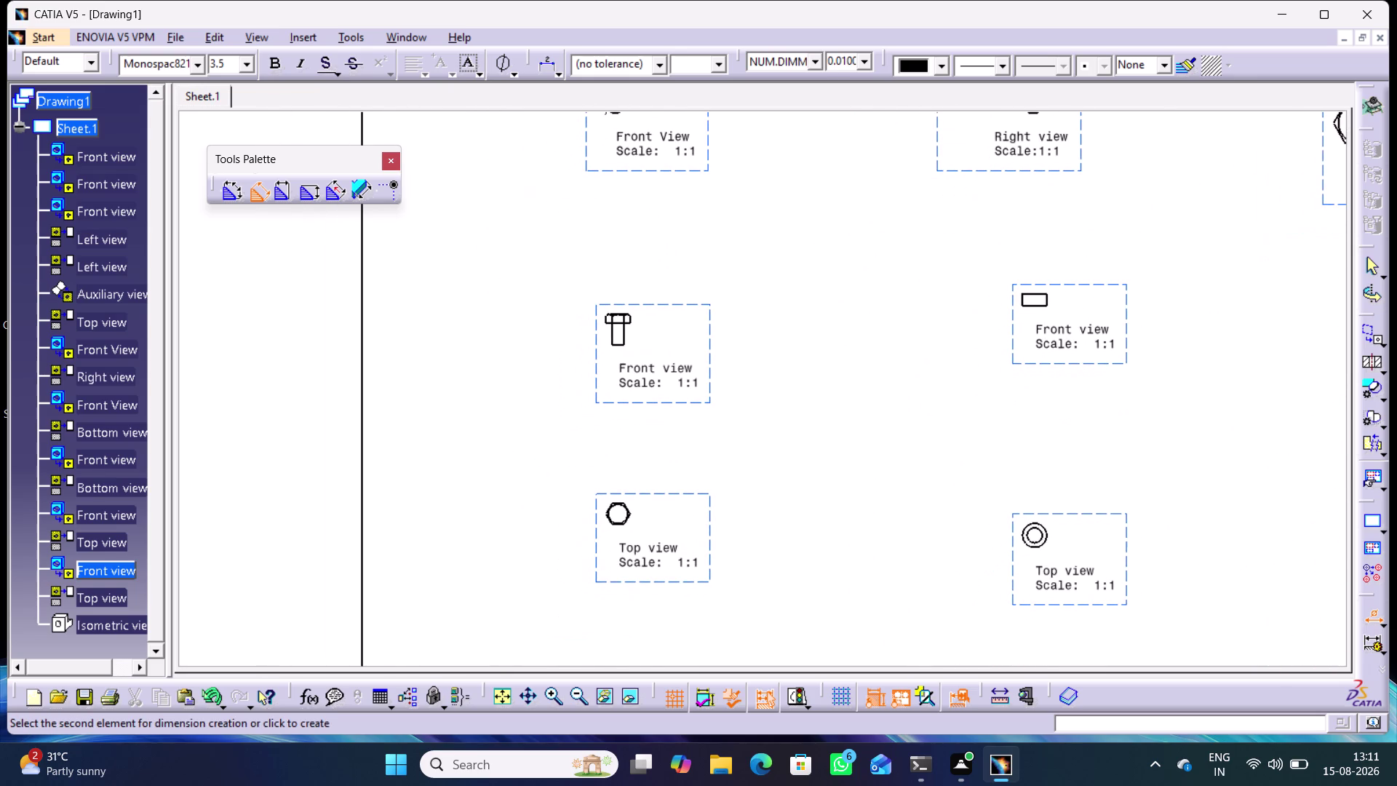
middle_drag(782, 536, 781, 516)
middle_drag(856, 578, 503, 565)
click(734, 542)
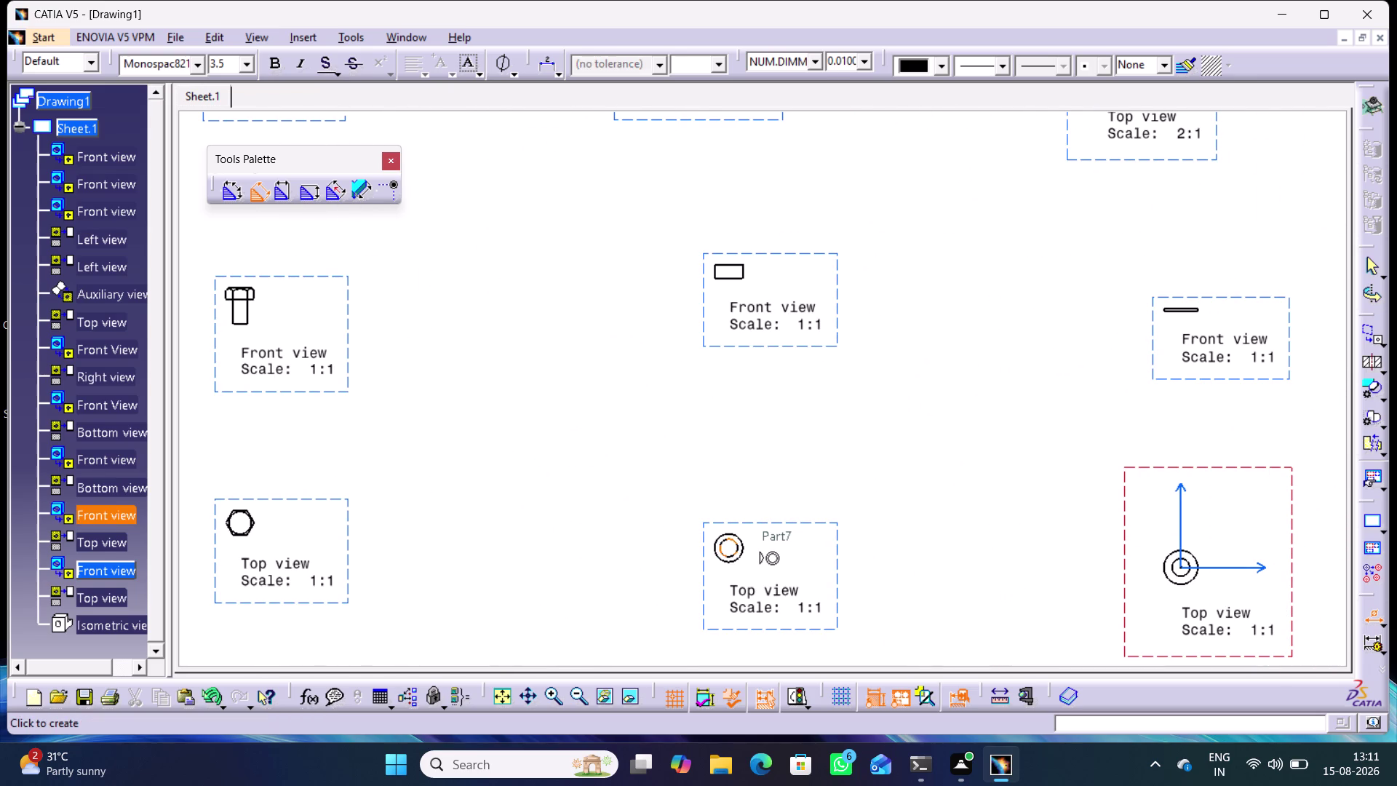
click(741, 491)
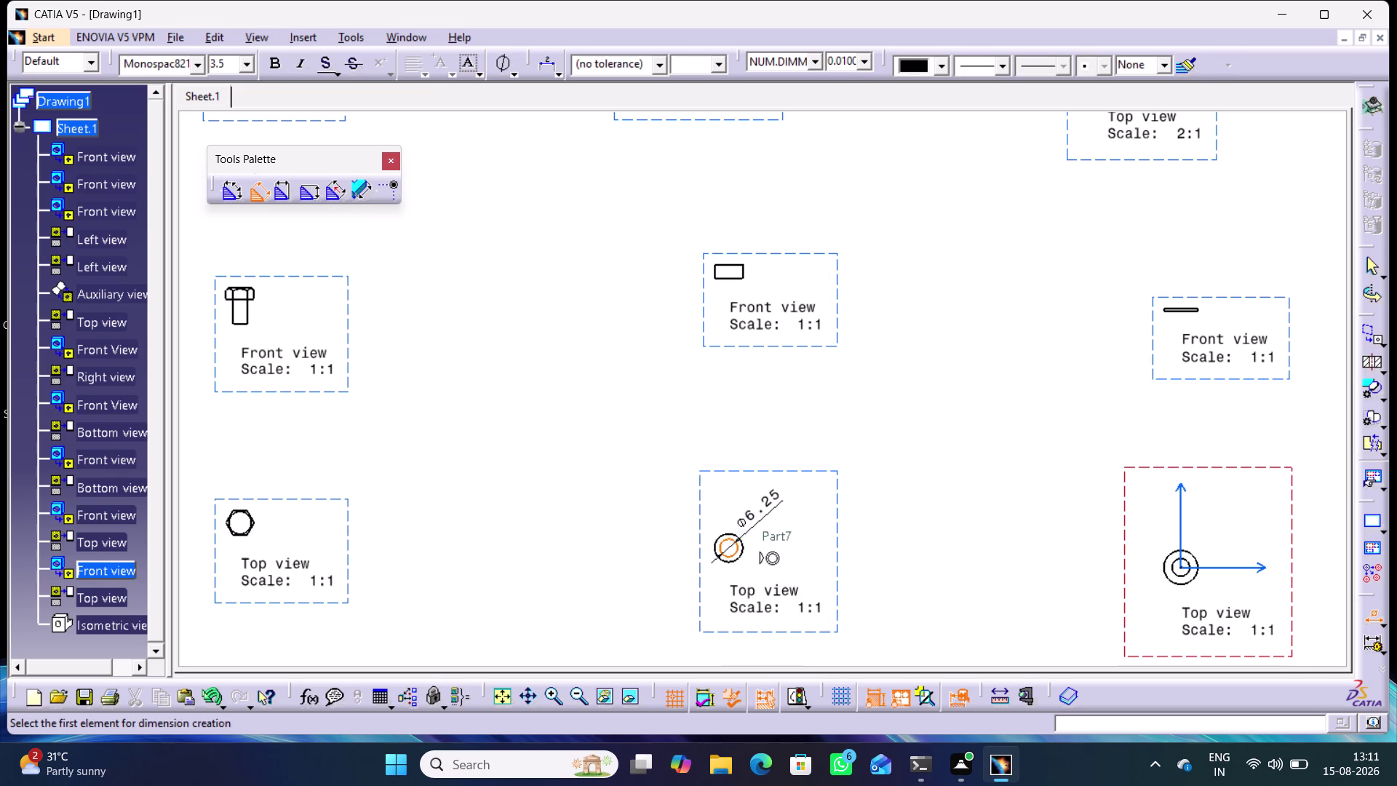
click(742, 542)
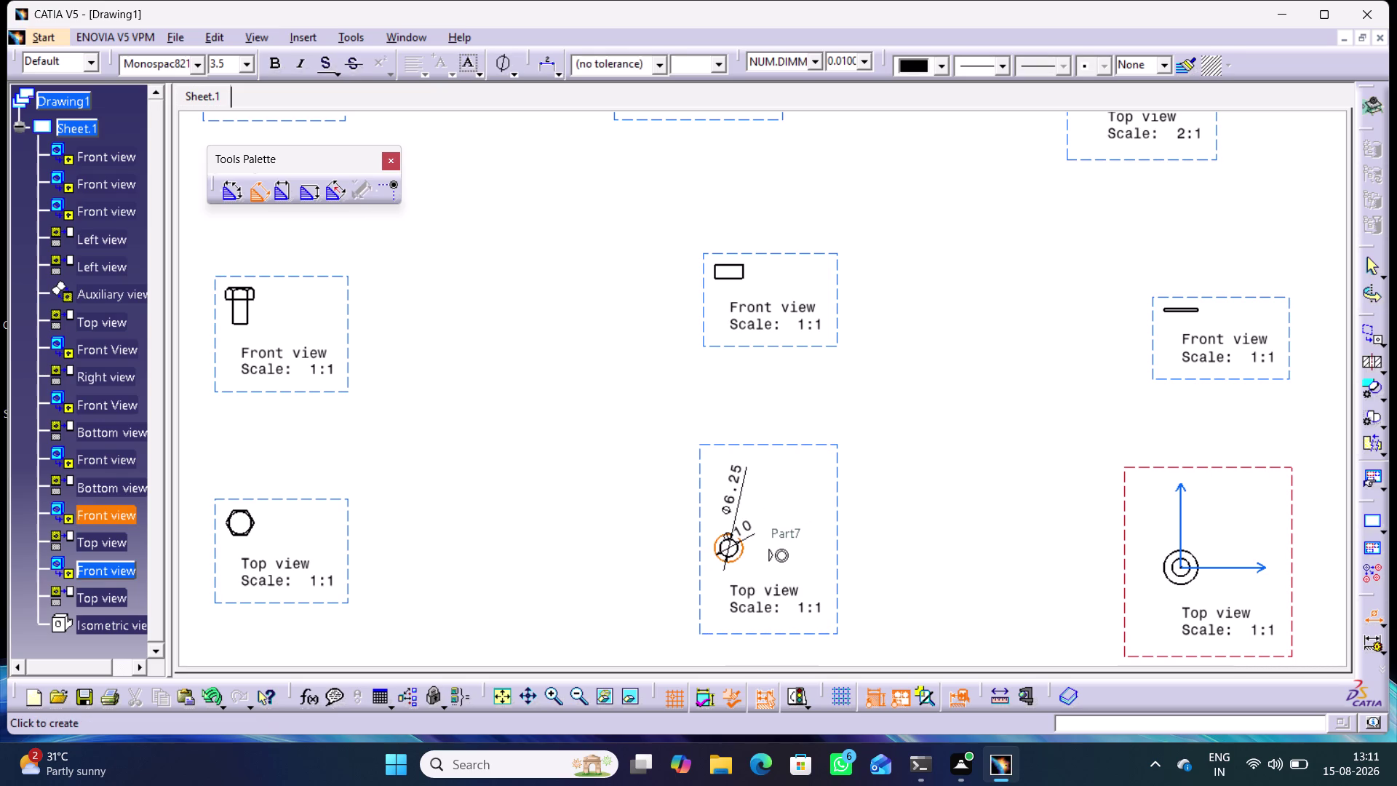
click(791, 498)
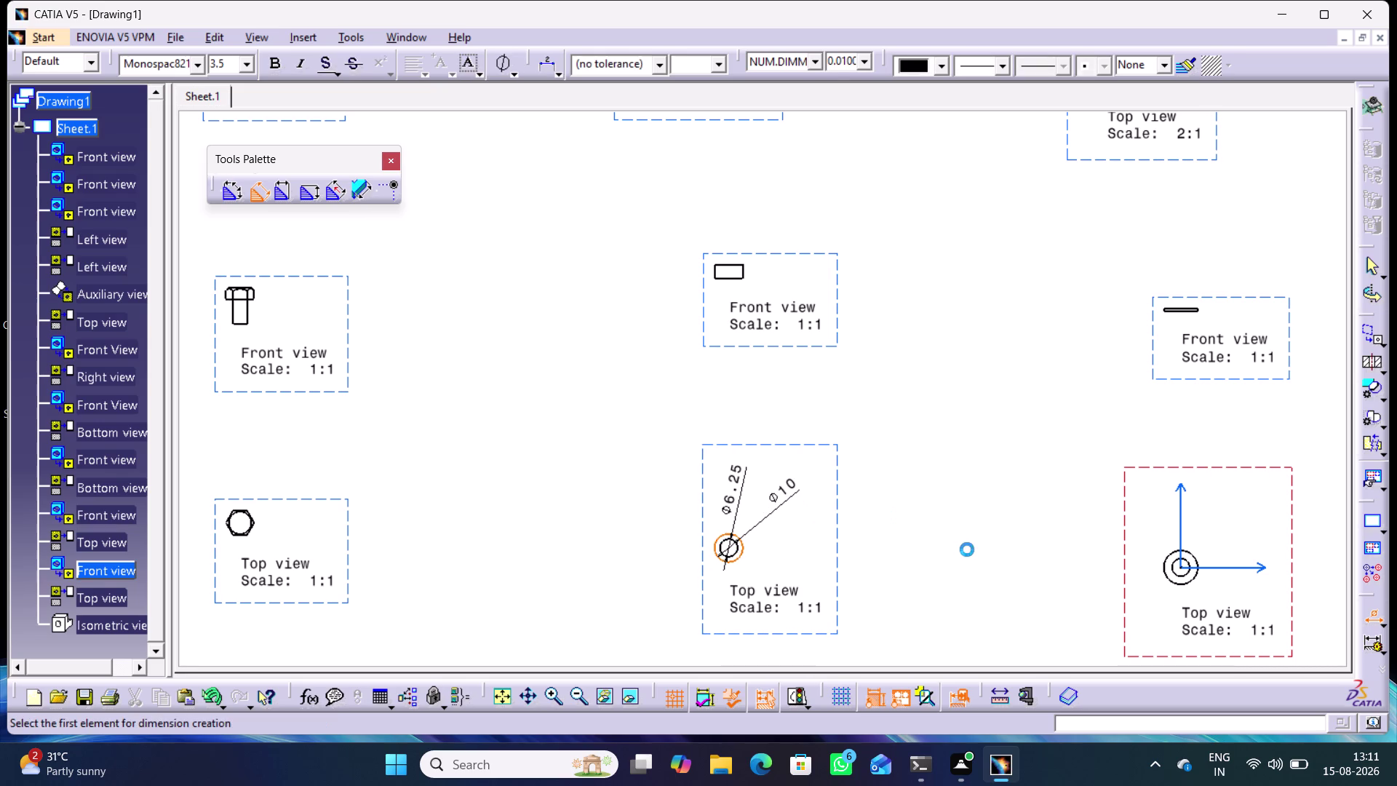
Dimension the second washer top view's inner and outer circles as Φ6.25 and Φ12.
middle_drag(967, 549, 713, 551)
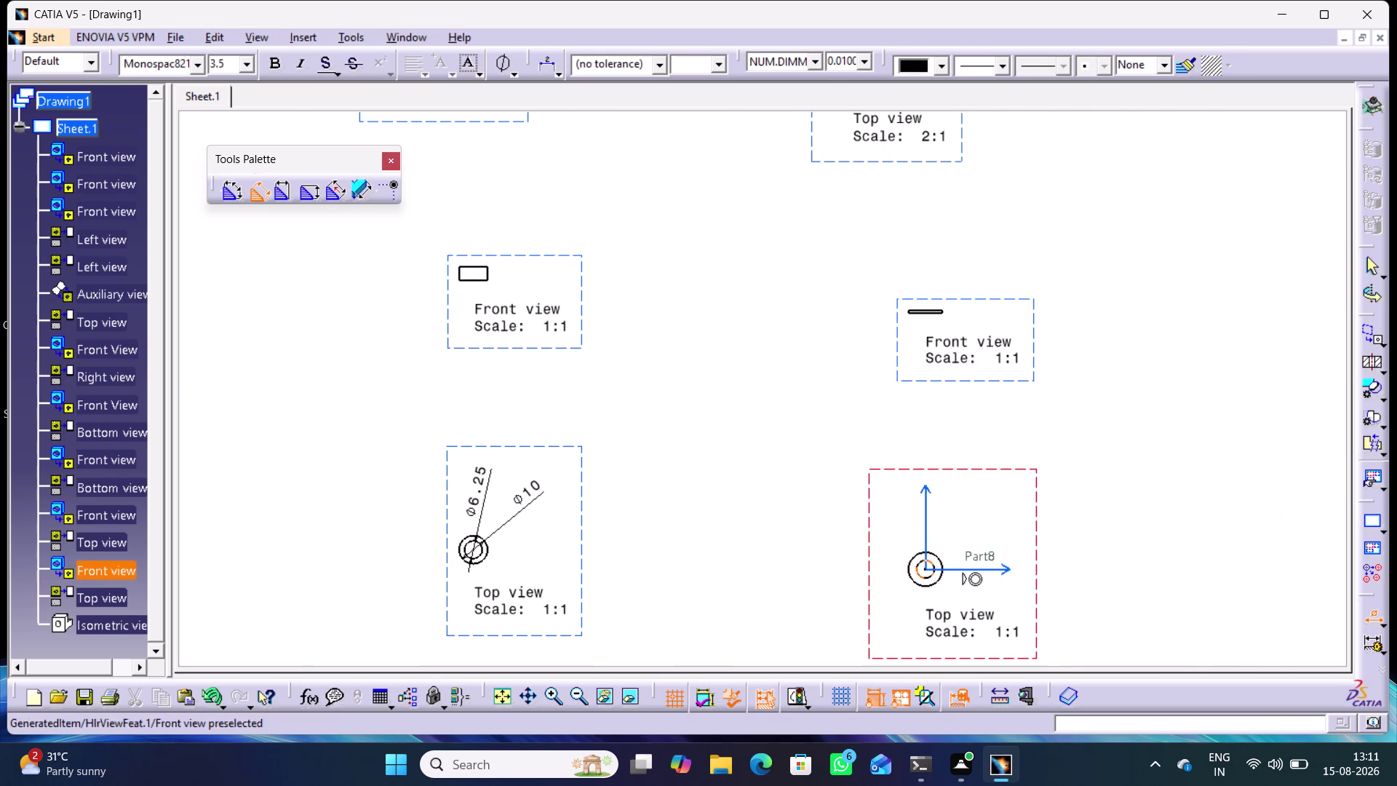
click(937, 563)
click(943, 515)
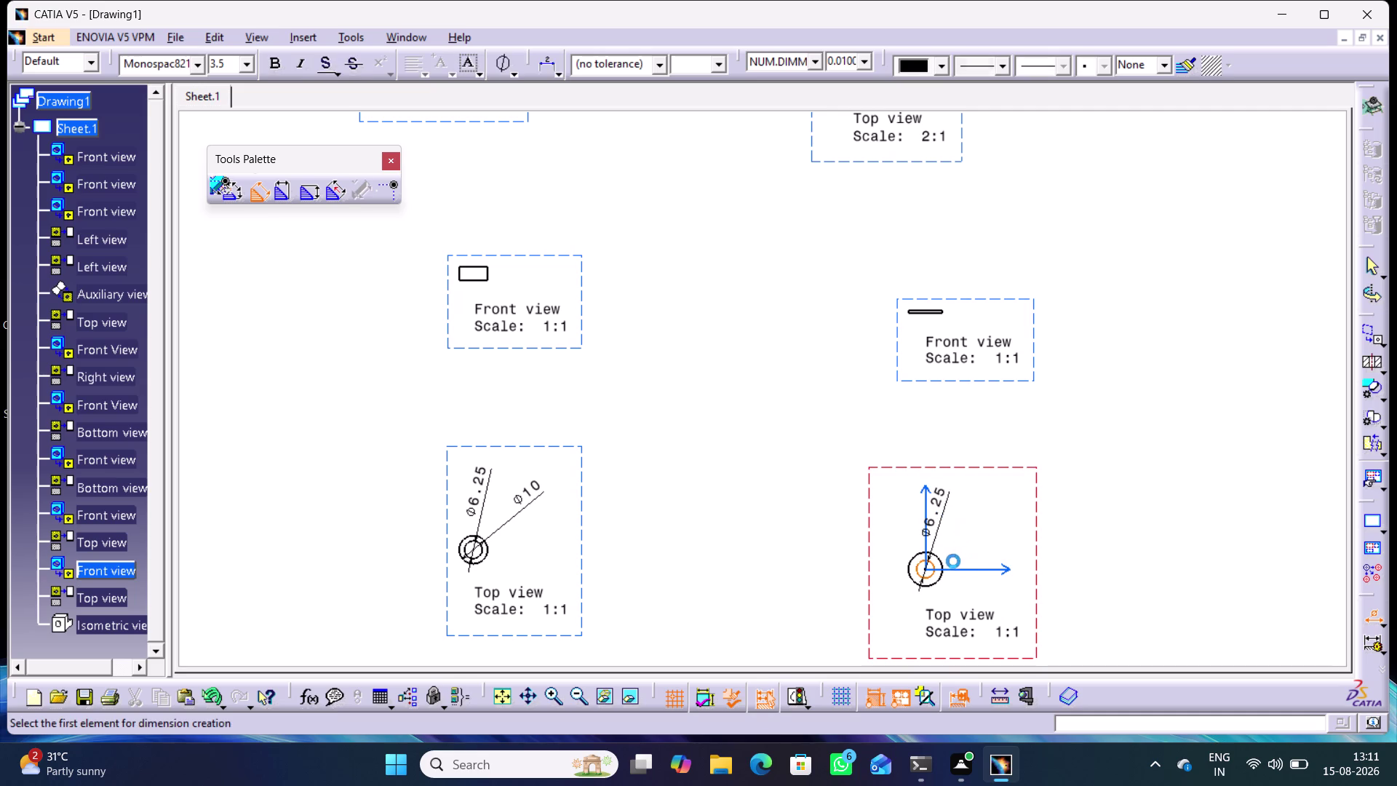
click(939, 558)
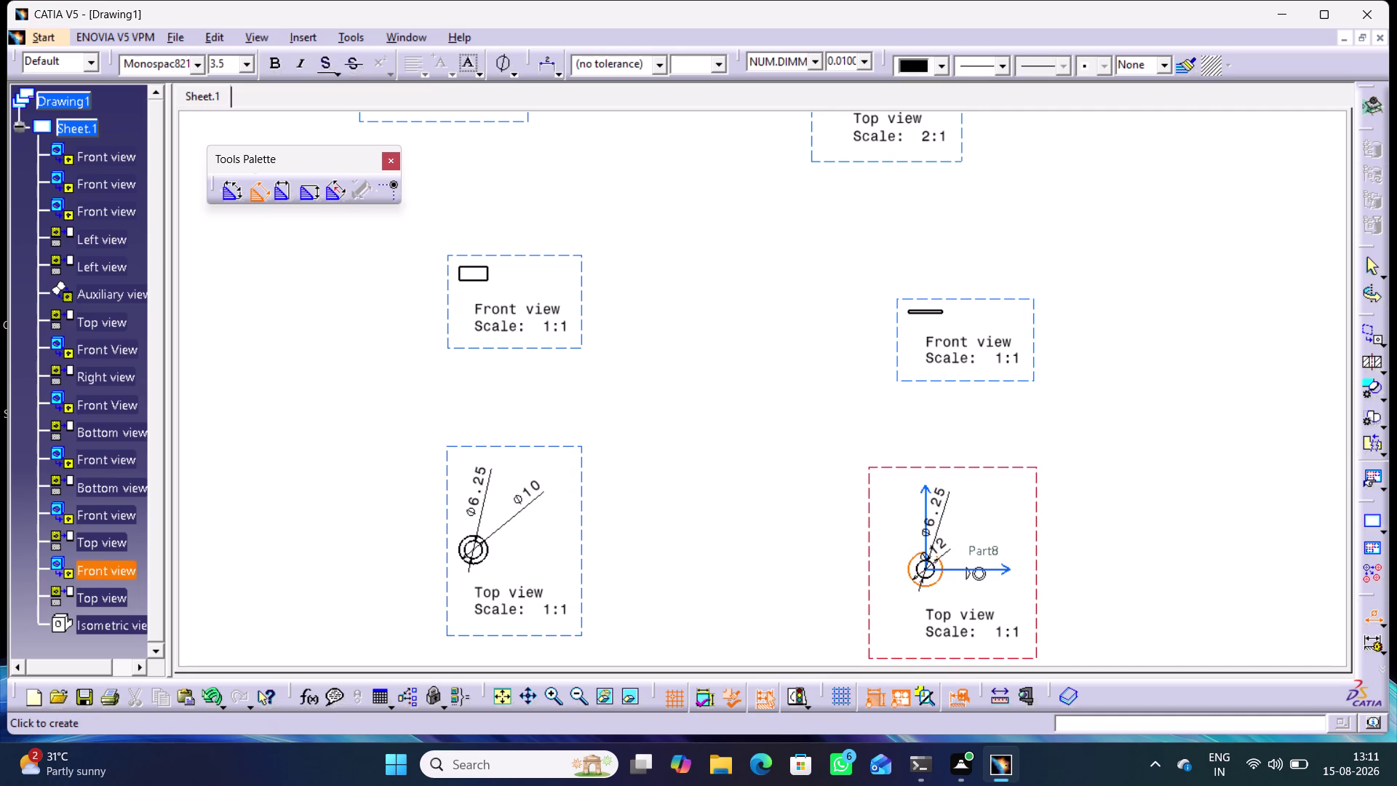
click(990, 524)
middle_drag(1102, 428, 984, 657)
middle_drag(949, 447, 945, 670)
middle_drag(950, 370, 910, 652)
middle_drag(947, 356, 972, 500)
scroll(down, 3)
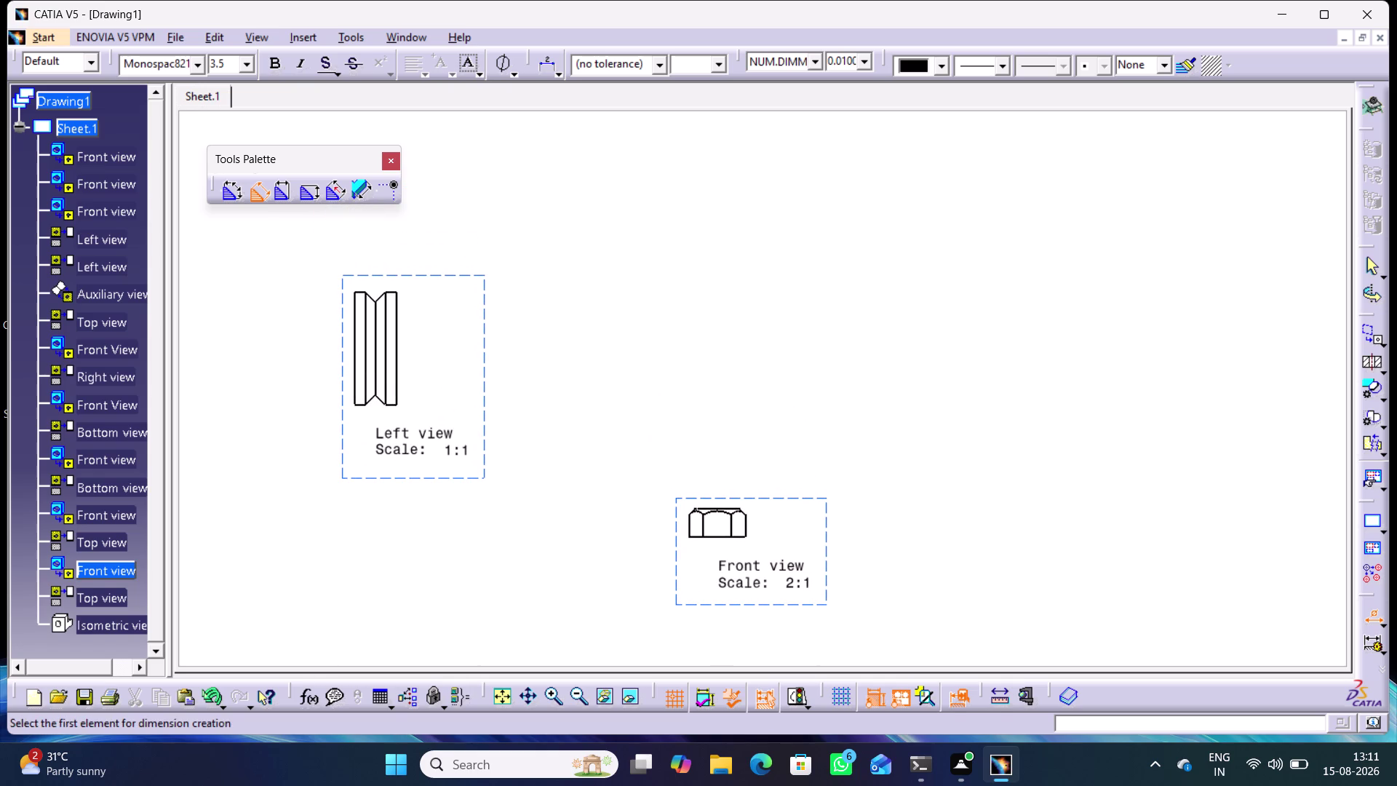
Zoom in on the thin bar's front view and dimension it between its two edges.
click(1369, 616)
click(1387, 623)
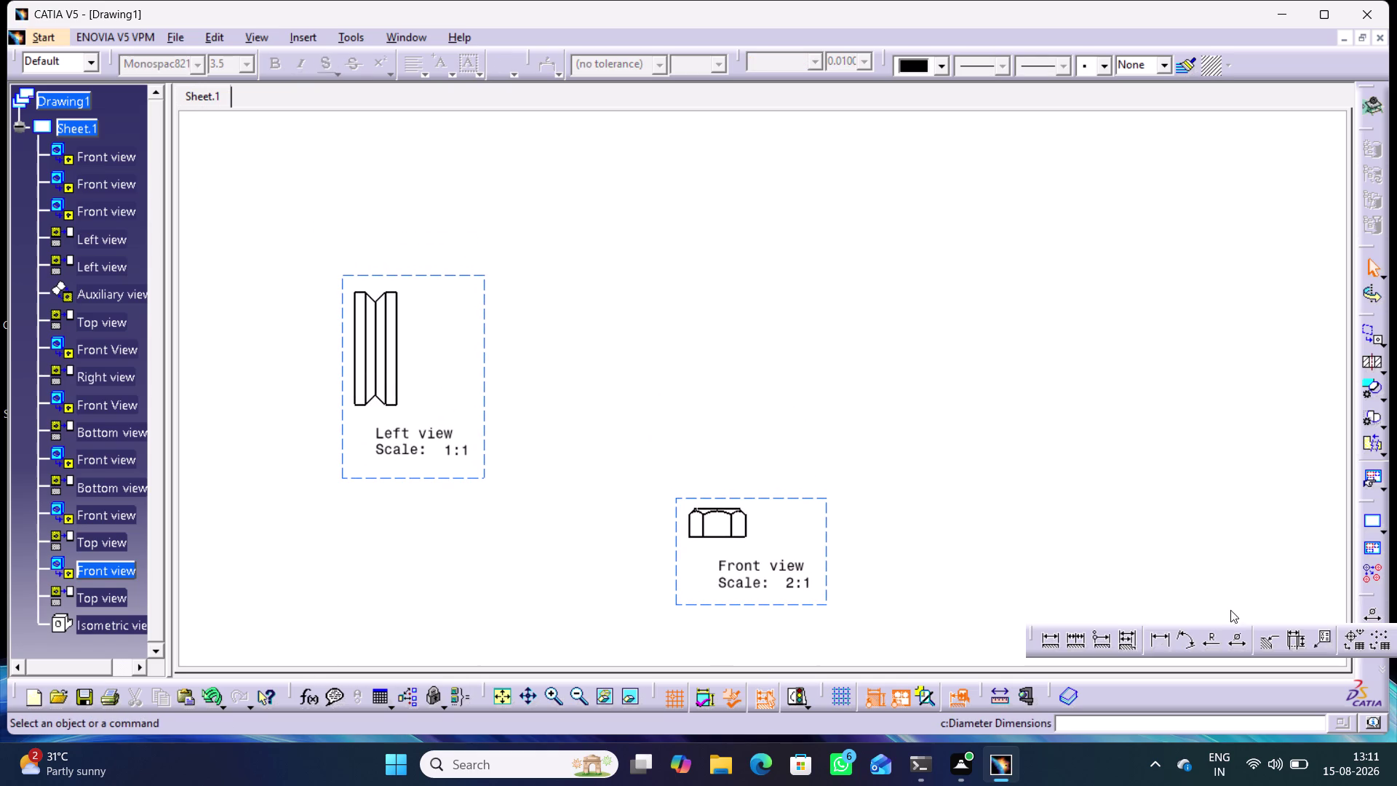
double_click(1053, 633)
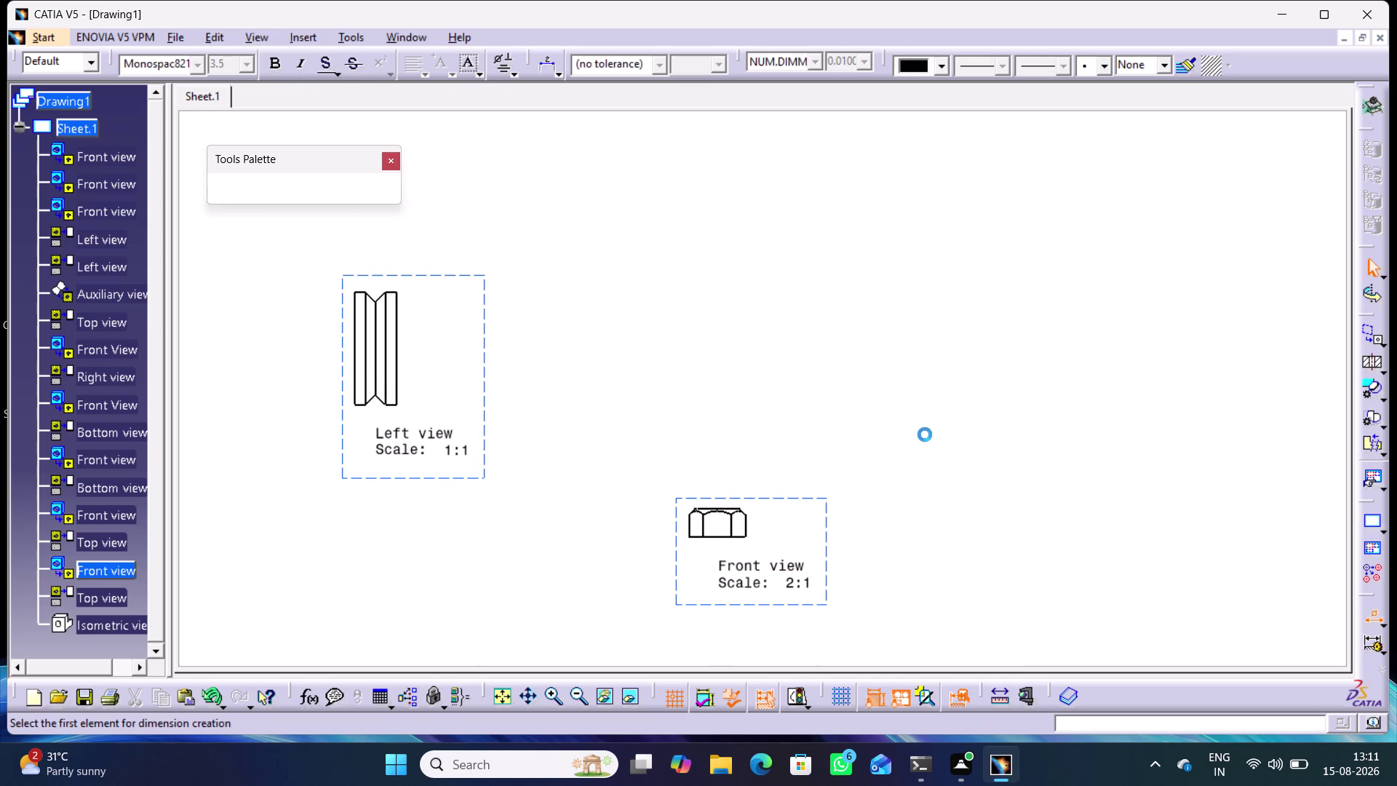
middle_drag(850, 430, 1108, 461)
middle_drag(983, 472, 1006, 552)
right_click(983, 472)
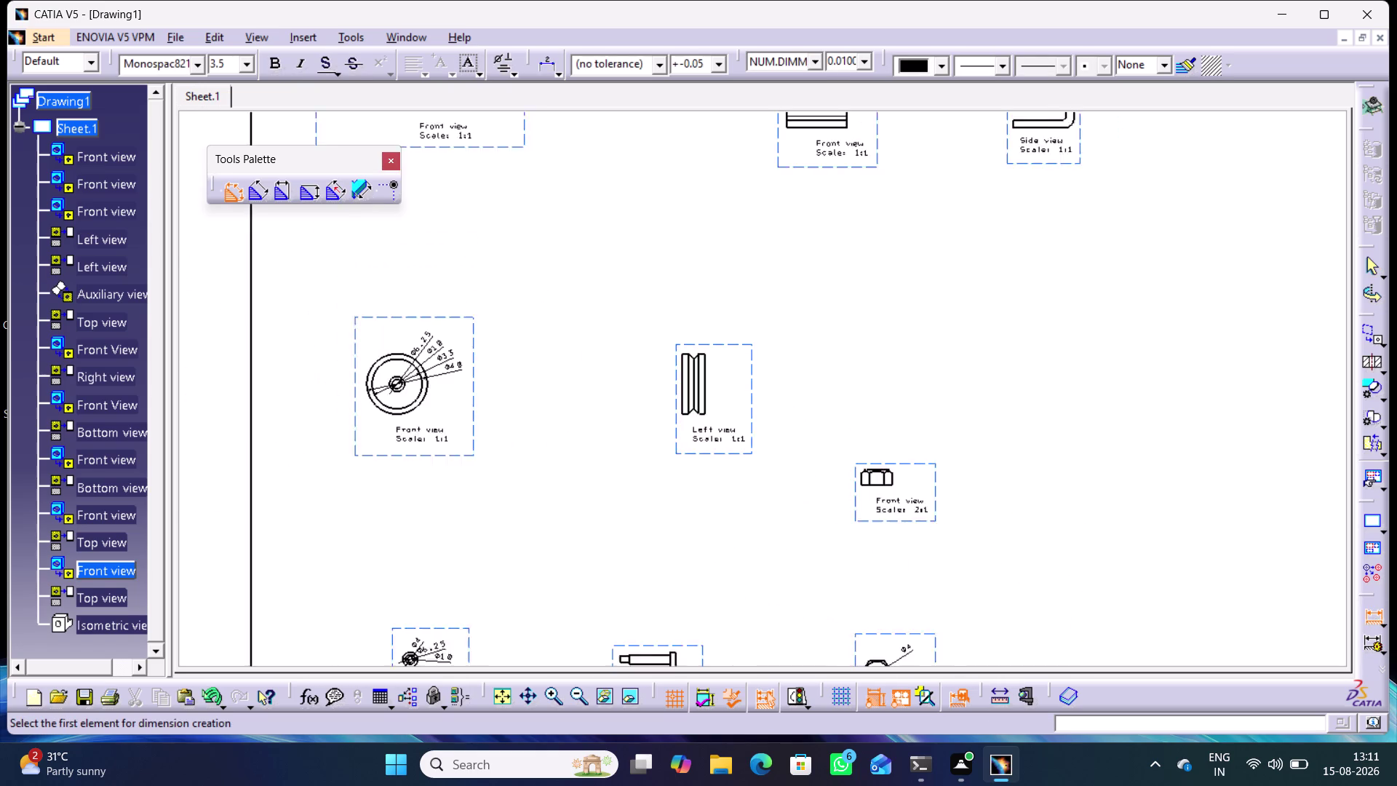
middle_drag(1005, 552, 1009, 562)
middle_drag(936, 570, 1008, 256)
middle_drag(1074, 471, 969, 368)
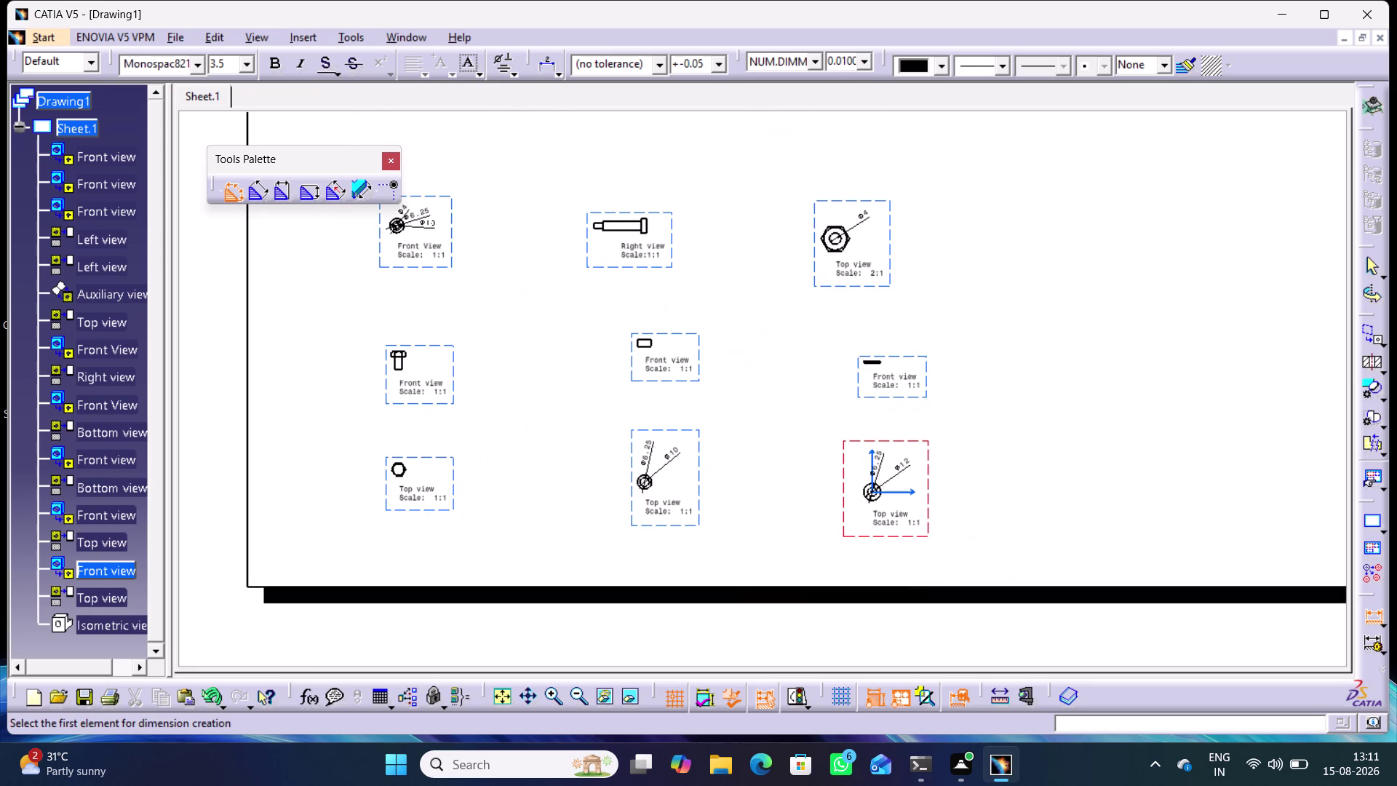
middle_drag(714, 512, 738, 438)
right_click(714, 511)
middle_drag(860, 428, 785, 539)
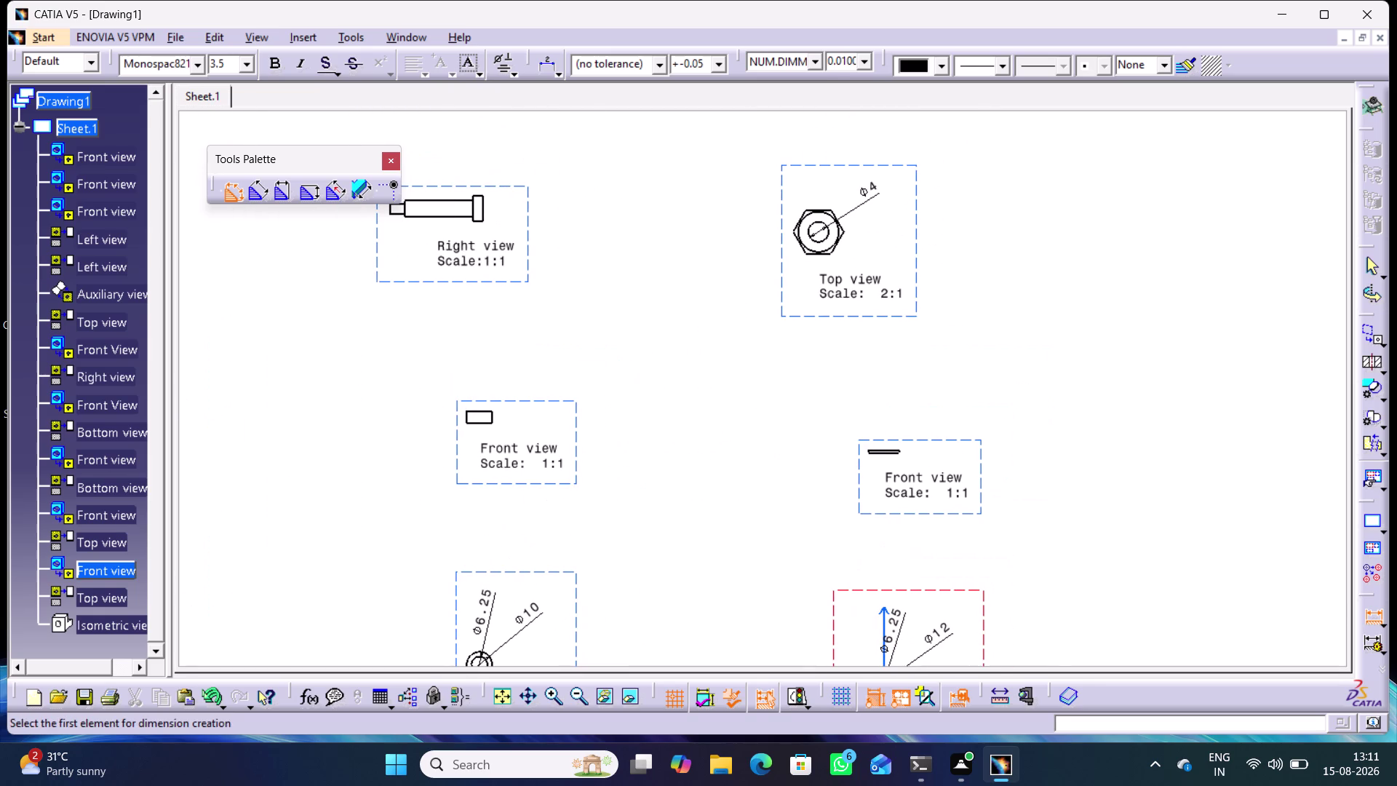
middle_drag(913, 525, 911, 460)
right_click(913, 525)
middle_drag(990, 496, 891, 517)
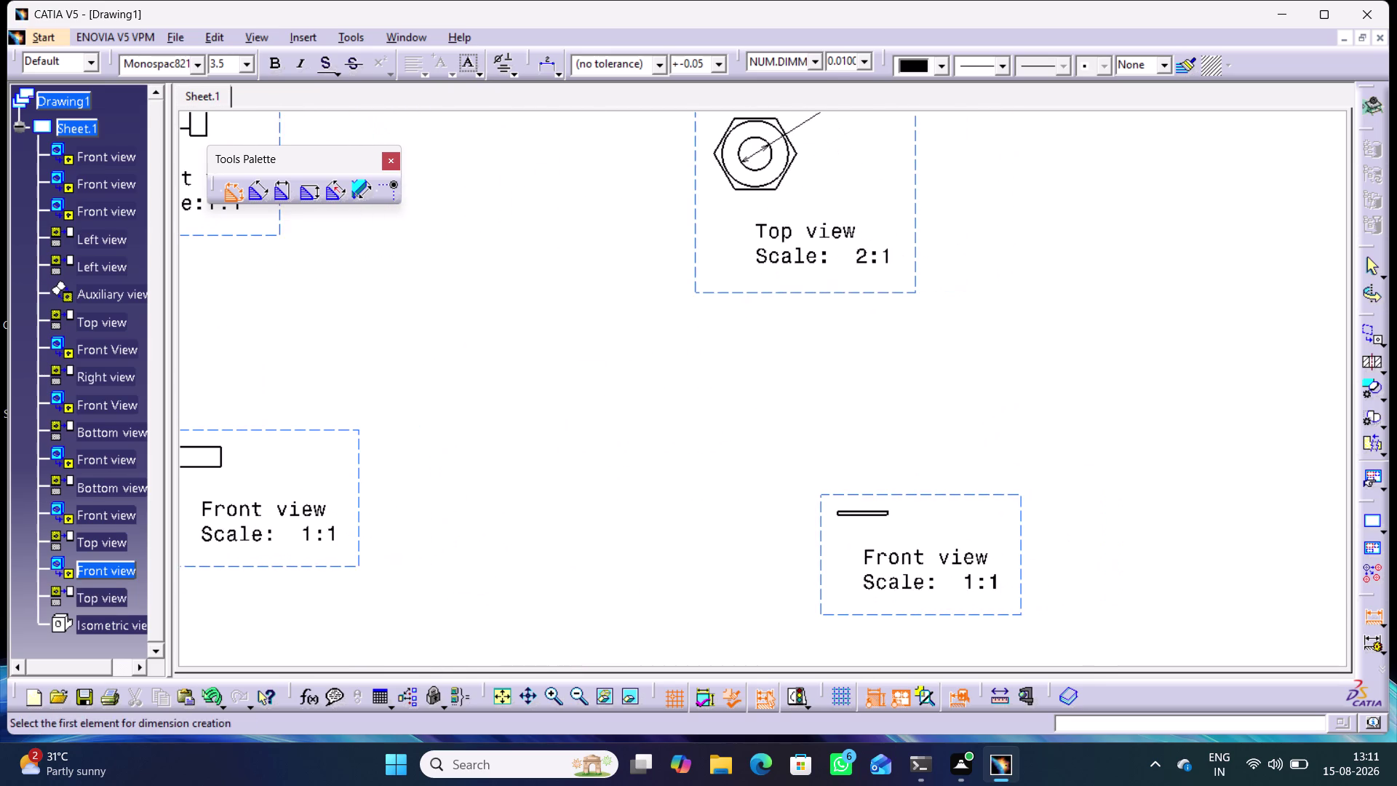
middle_drag(891, 517, 890, 518)
middle_drag(889, 524, 903, 434)
right_click(889, 525)
middle_drag(993, 628, 912, 464)
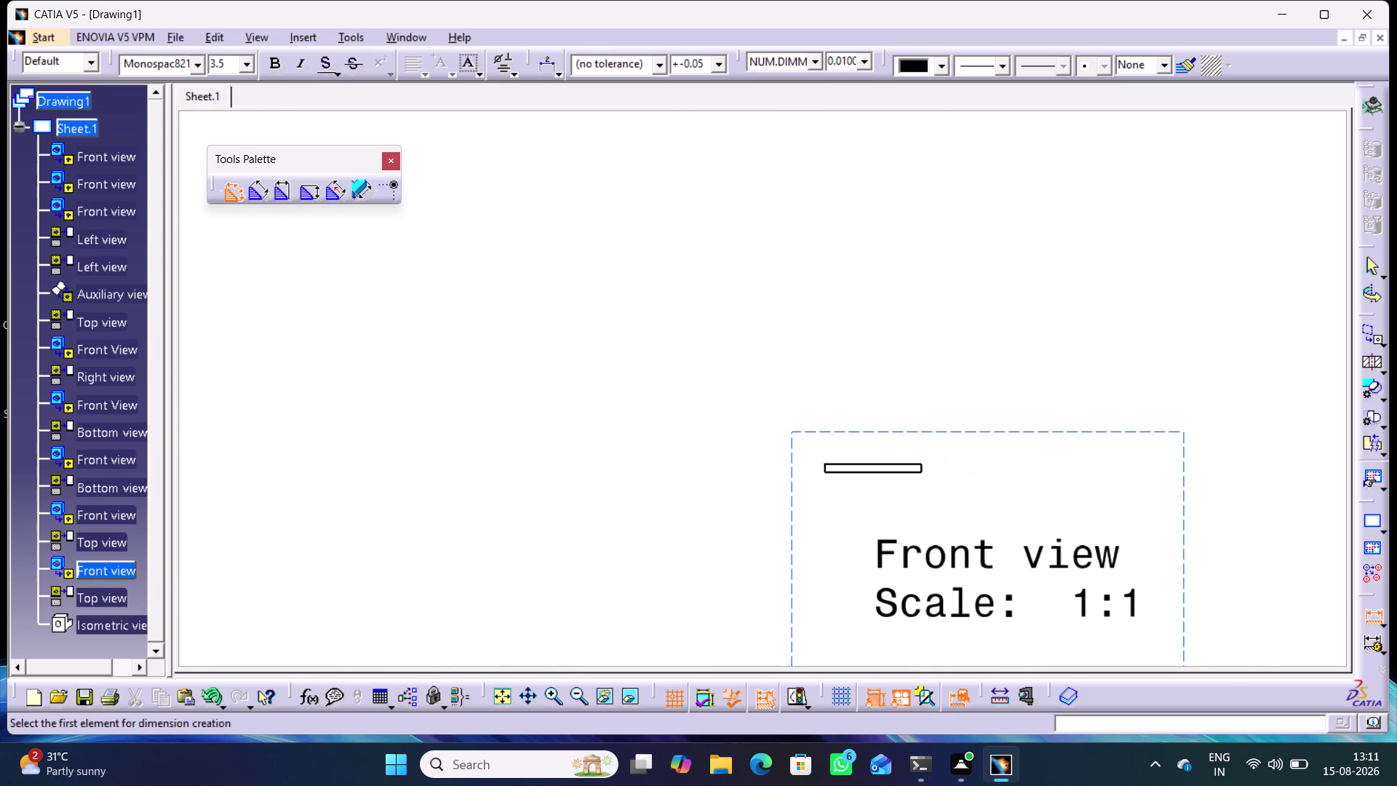
click(921, 468)
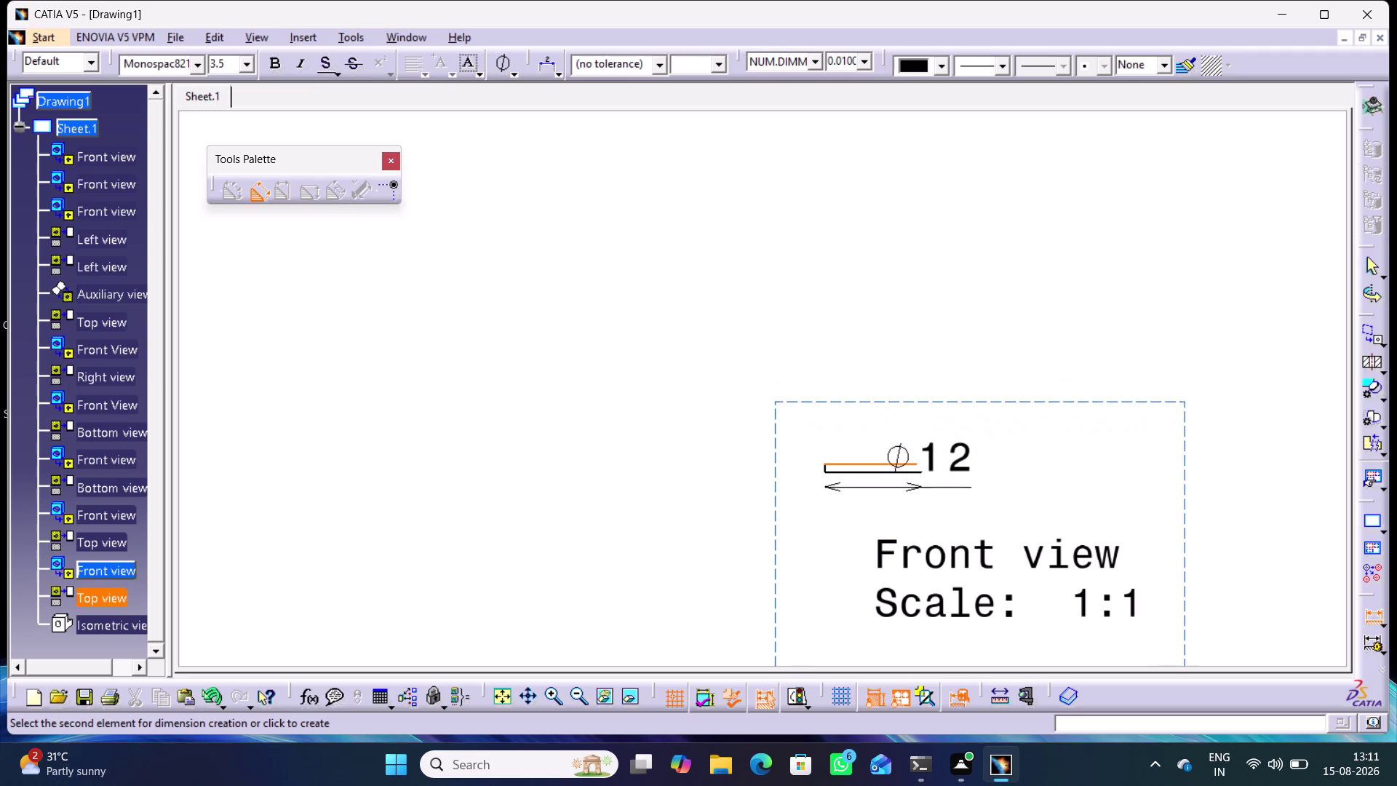
click(914, 473)
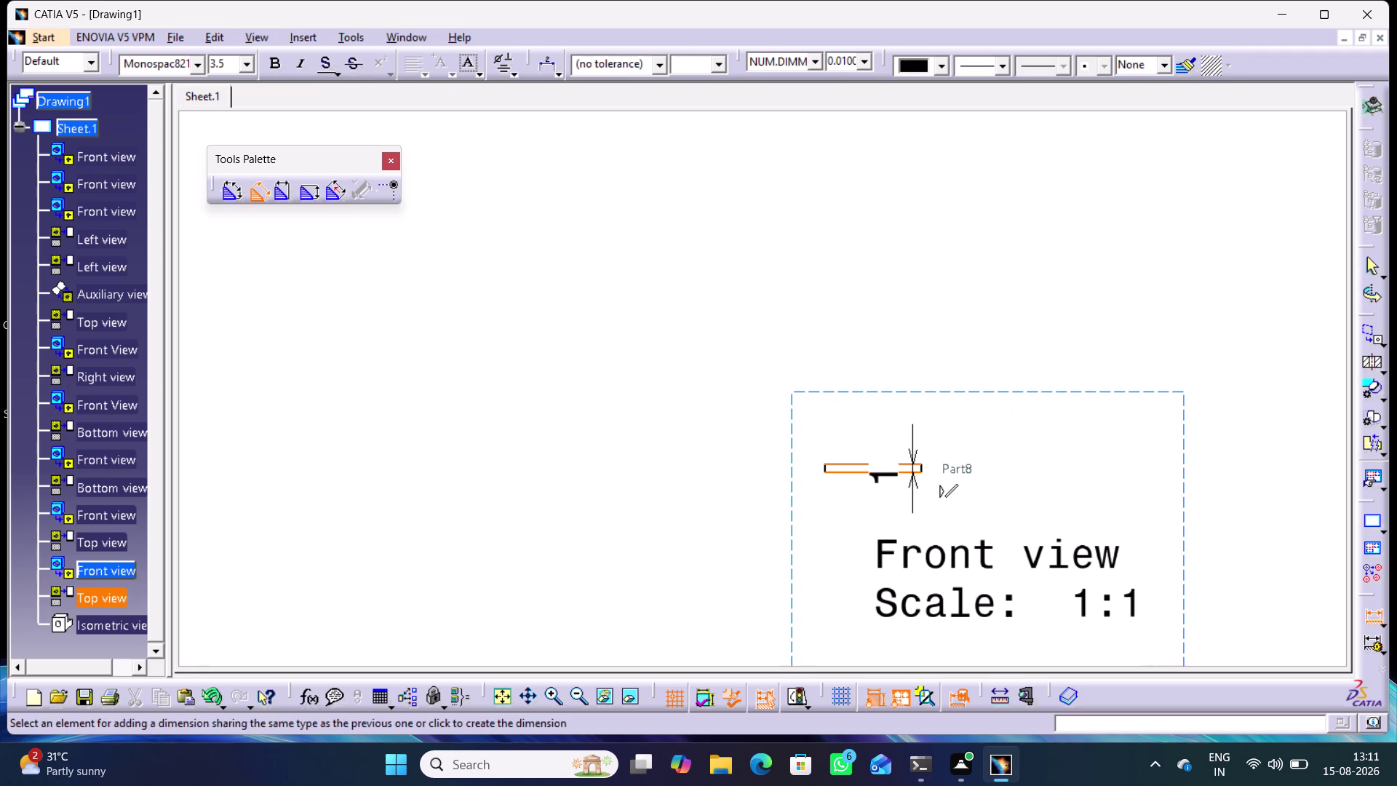
click(960, 438)
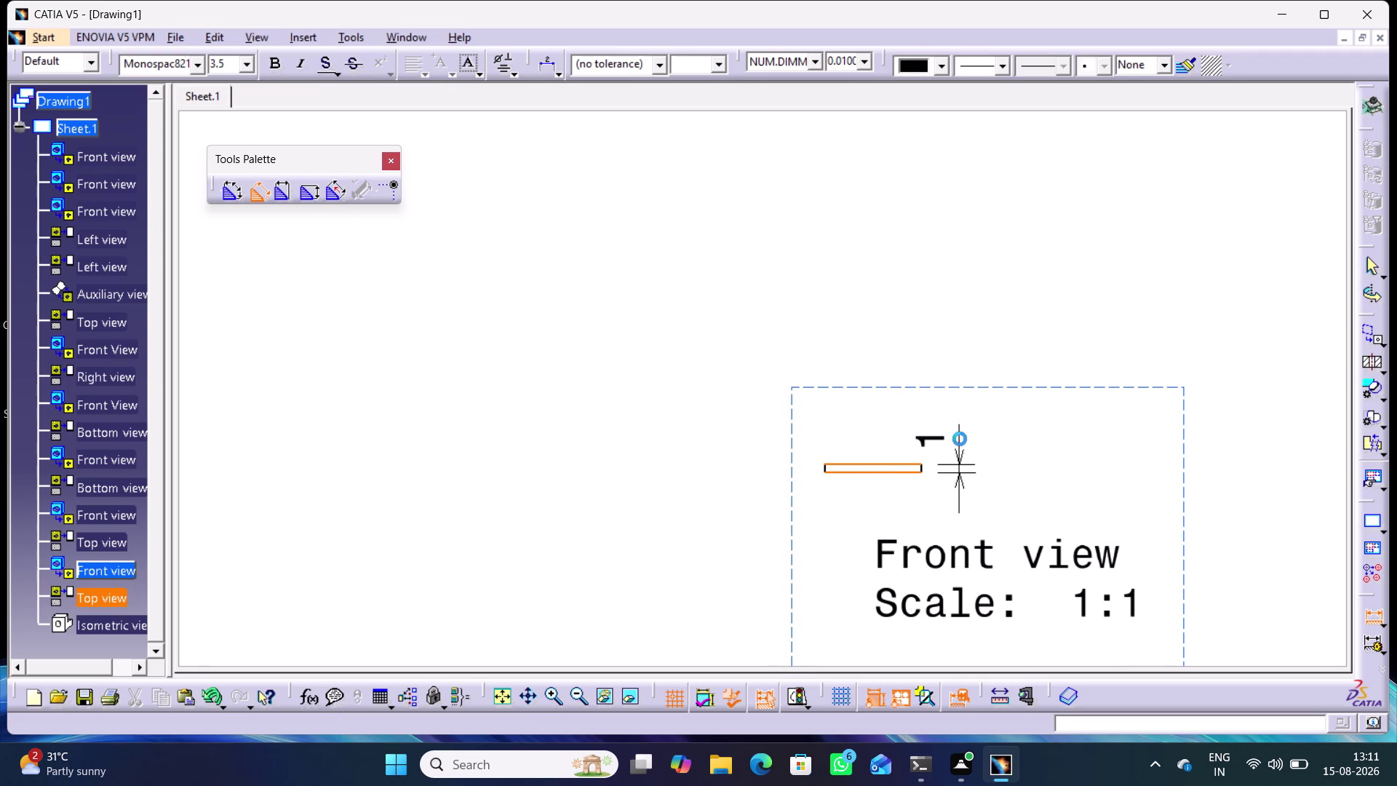
Switch to length dimensions and add a 5 height dimension beside the small rectangle.
middle_drag(717, 548, 1163, 463)
middle_drag(689, 542, 1156, 529)
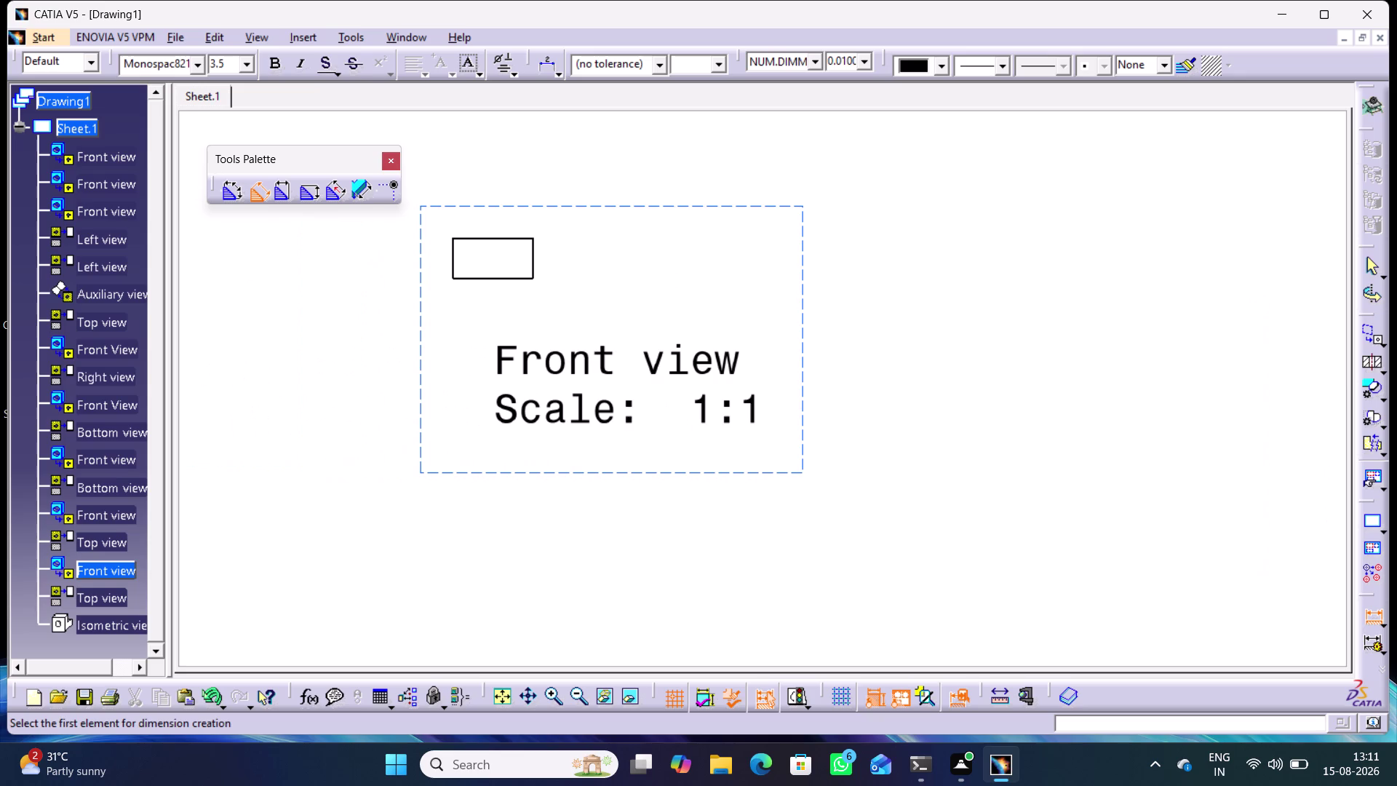
middle_drag(734, 513, 831, 647)
click(630, 394)
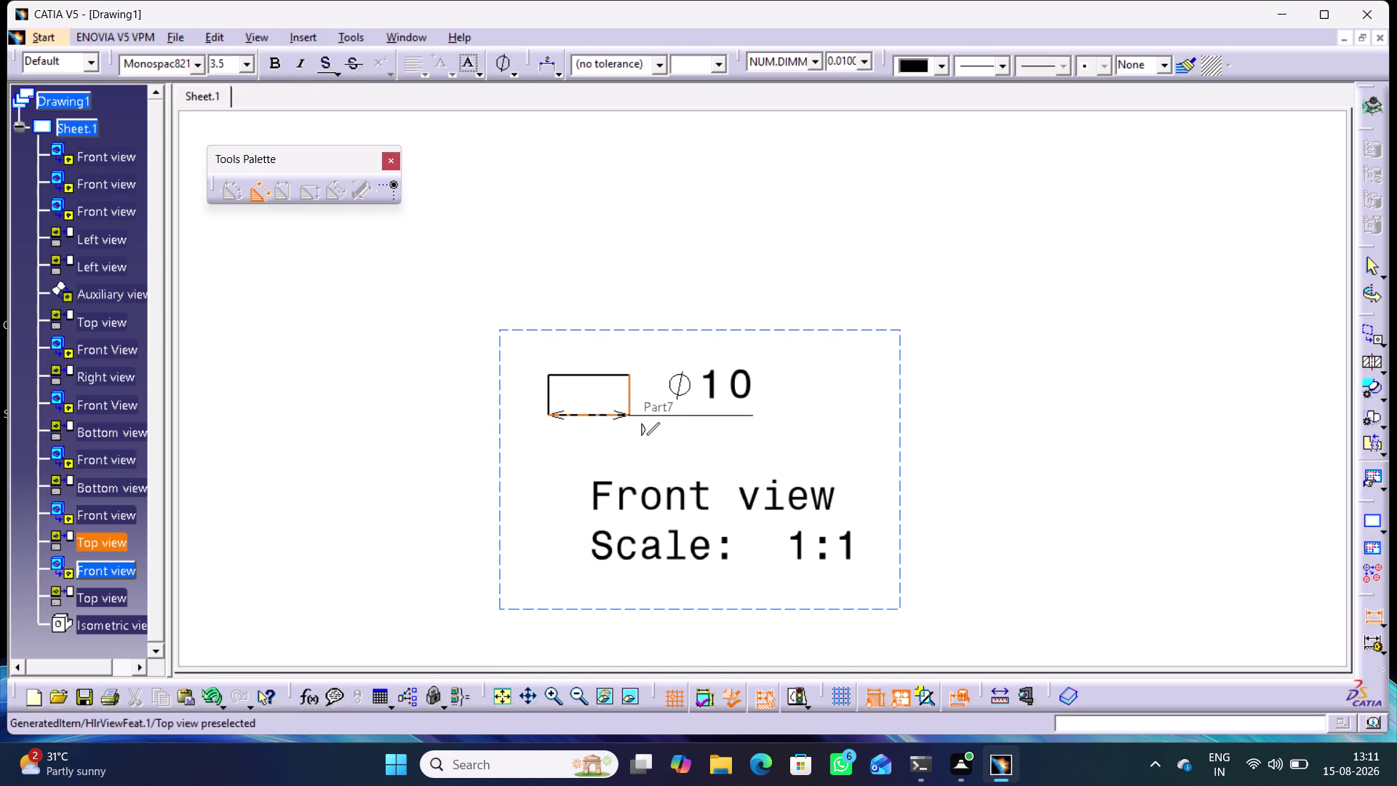
click(1375, 619)
click(1120, 447)
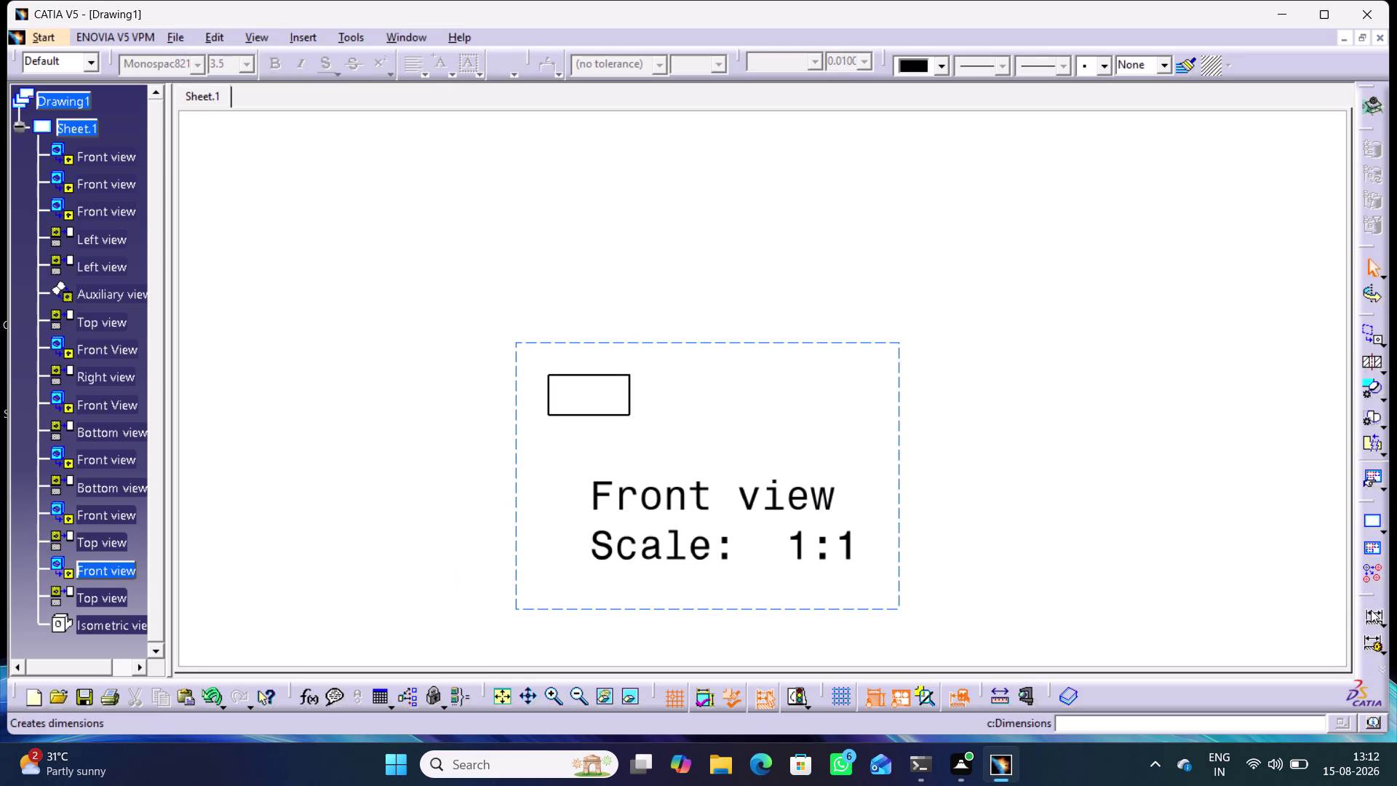
double_click(1371, 610)
click(613, 376)
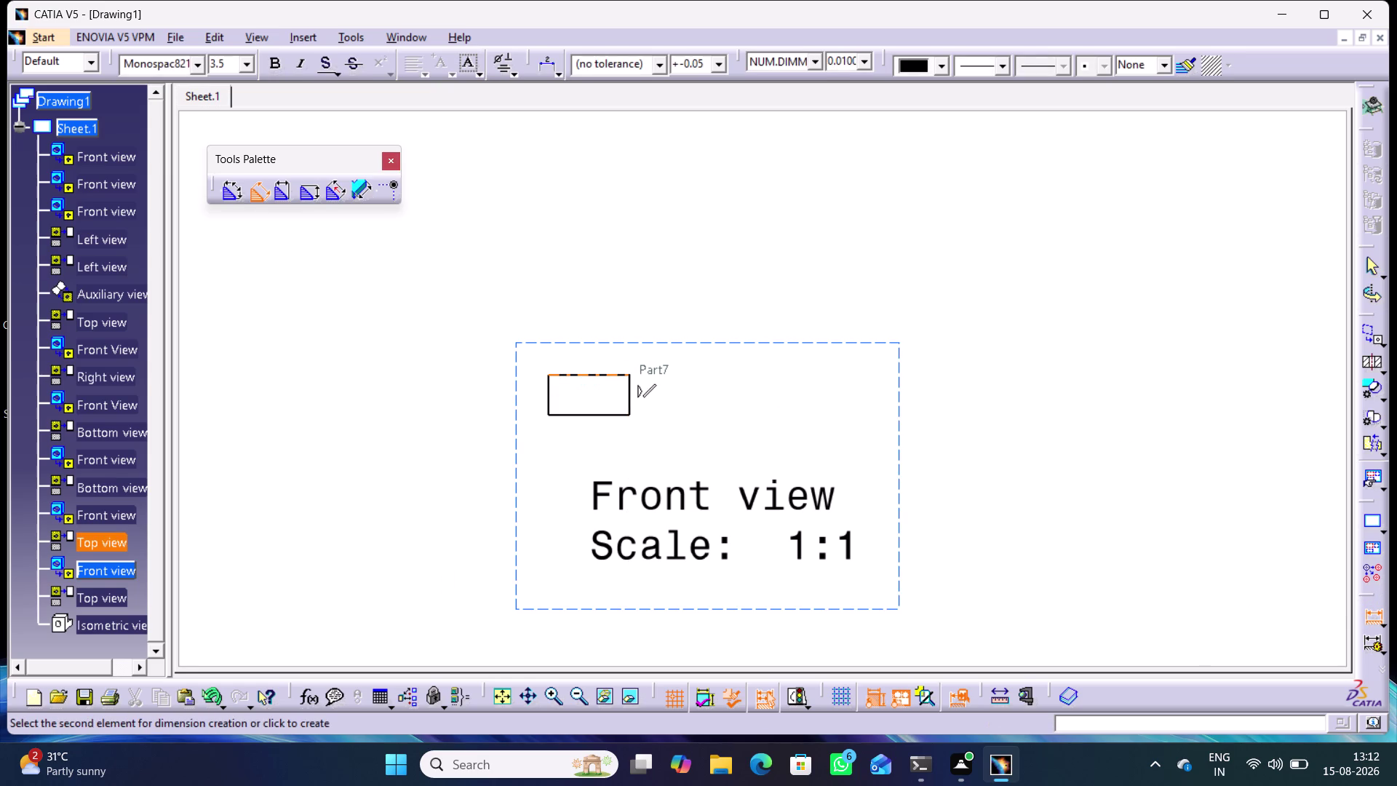
click(617, 416)
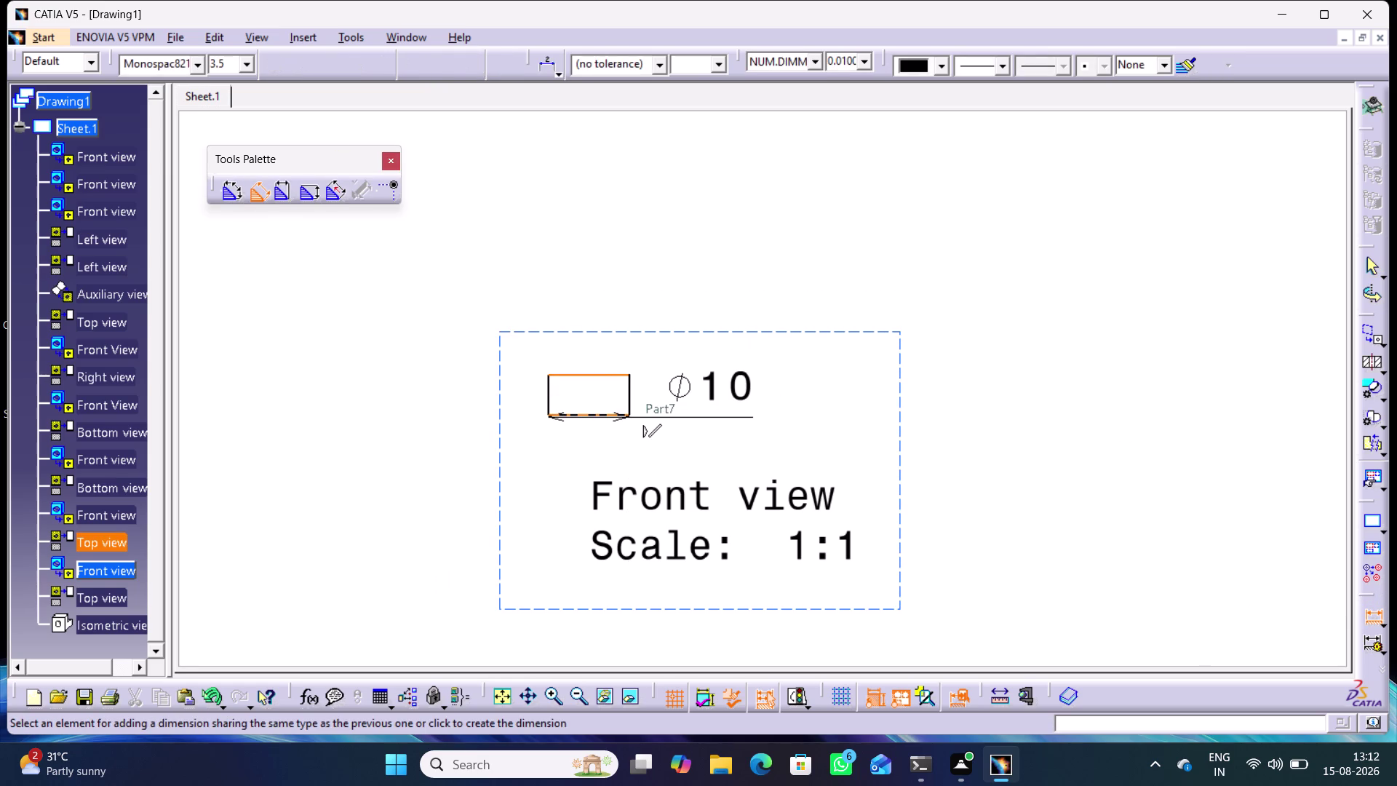
click(691, 382)
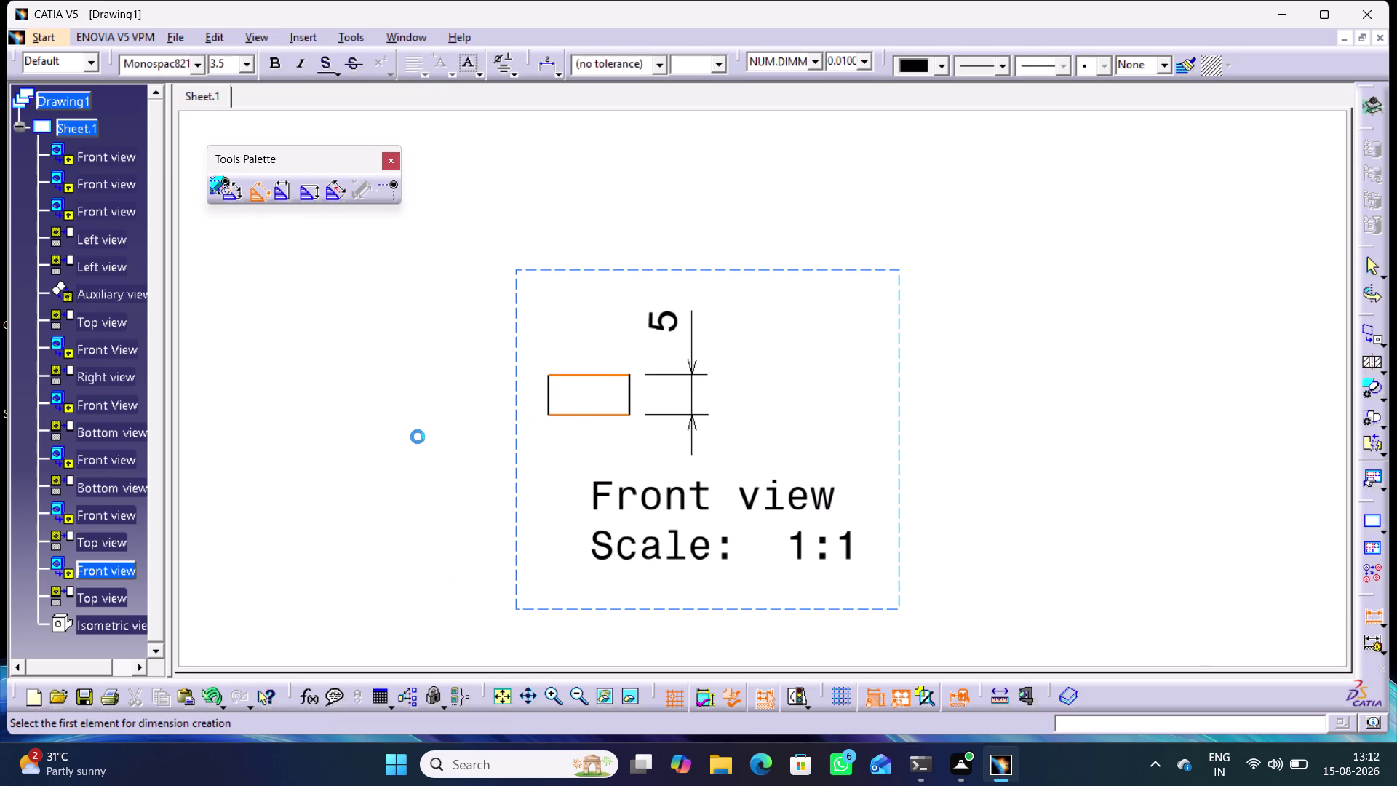
Zoom out from the rectangle, then enlarge and centre the hexagon top view.
middle_drag(411, 440, 543, 351)
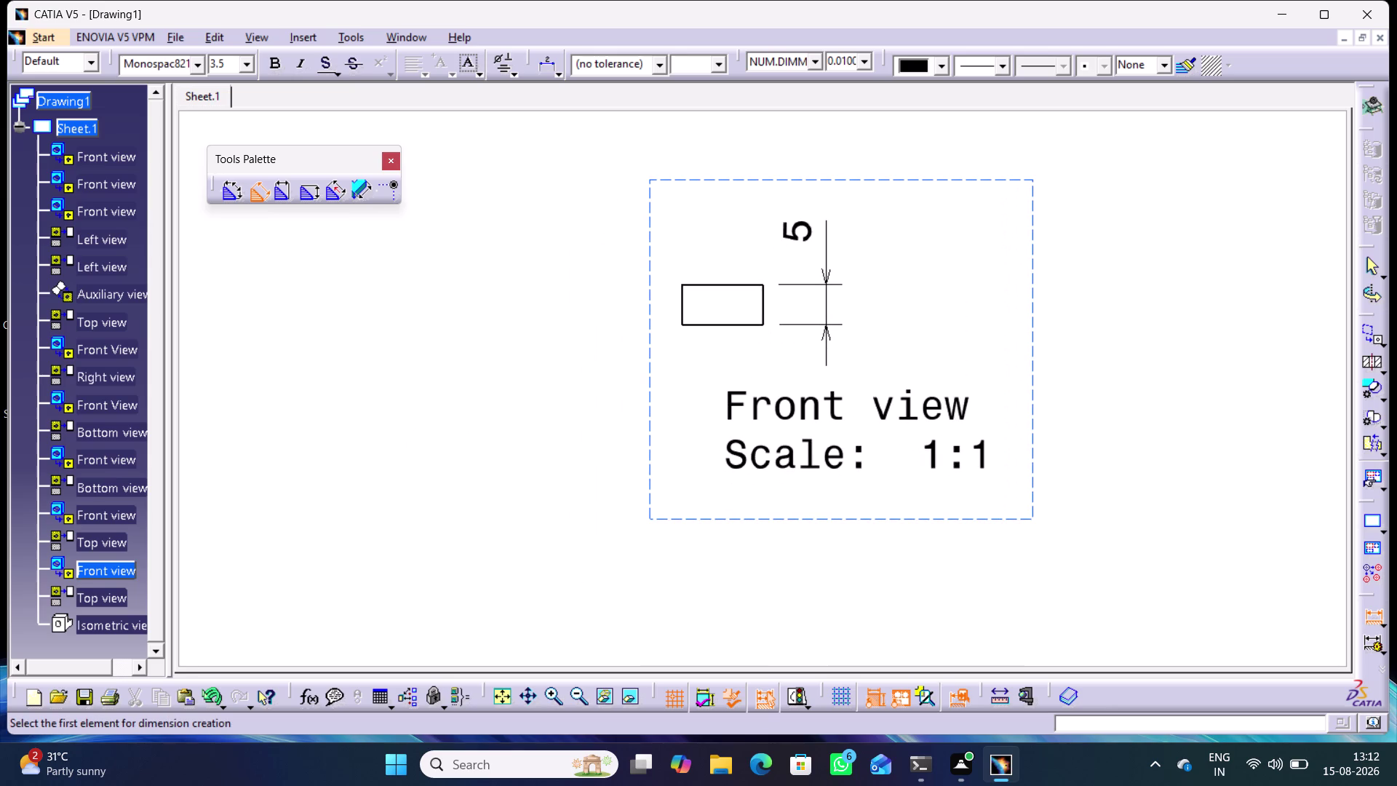
middle_drag(732, 552, 755, 601)
right_click(732, 552)
middle_drag(759, 624, 771, 584)
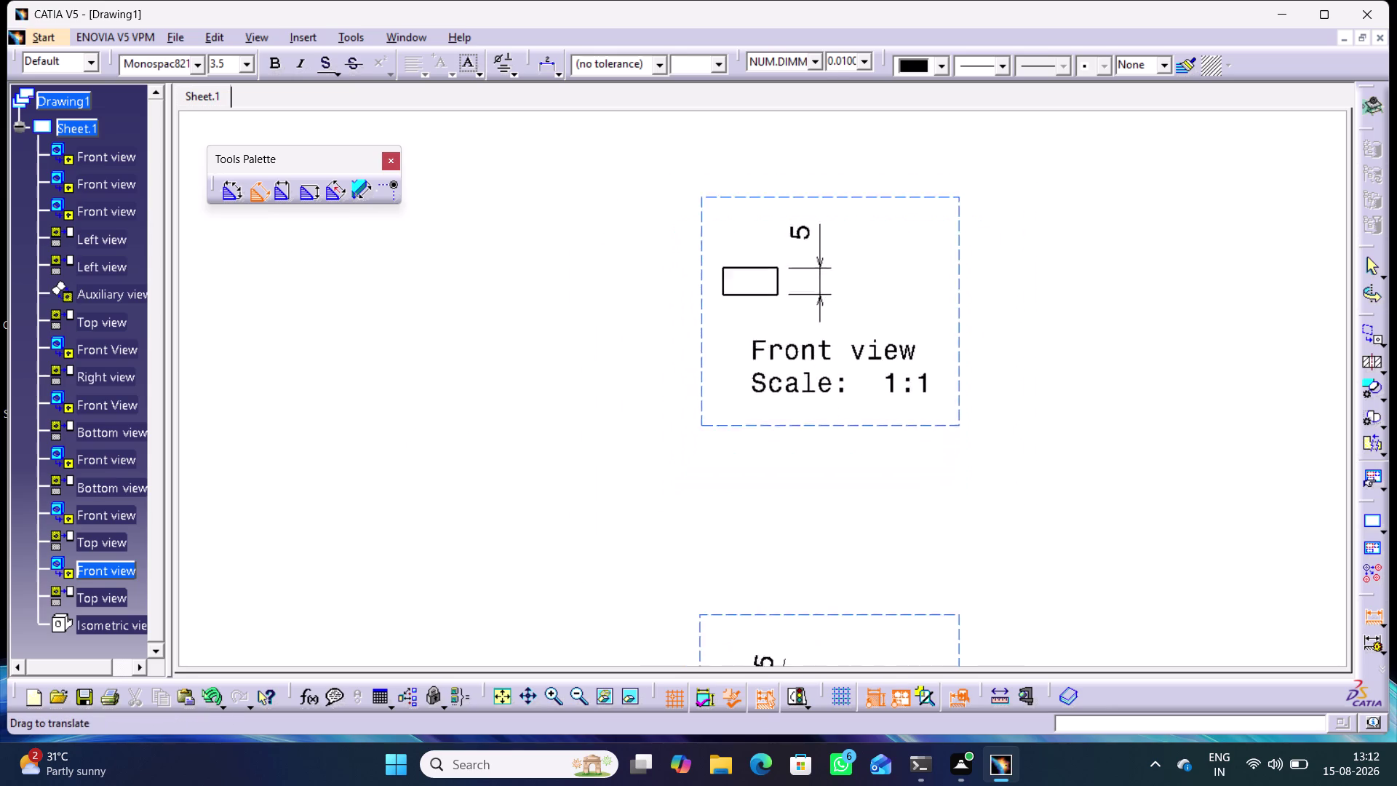
middle_drag(771, 584, 780, 415)
middle_drag(605, 439, 604, 462)
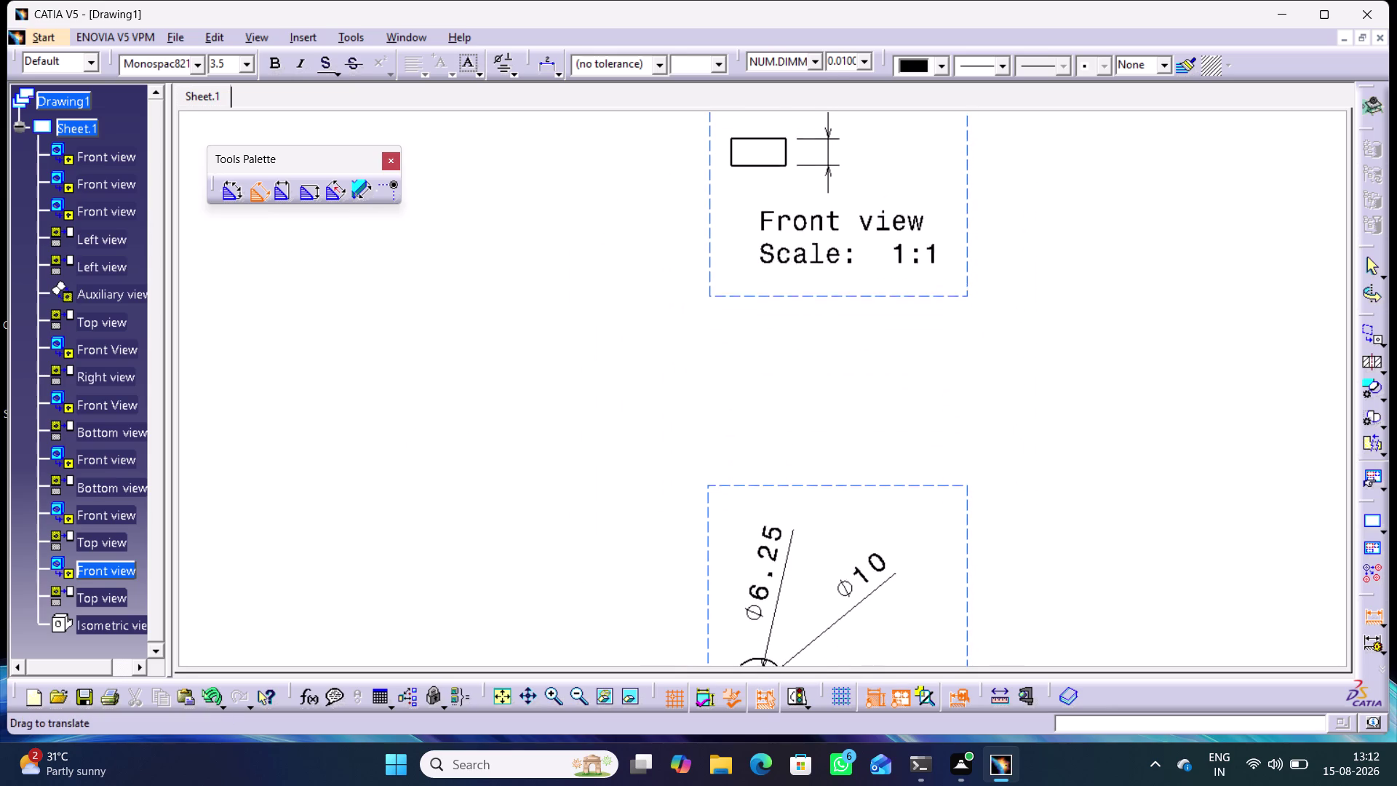
middle_drag(605, 462, 688, 668)
right_click(651, 606)
middle_drag(511, 511, 791, 460)
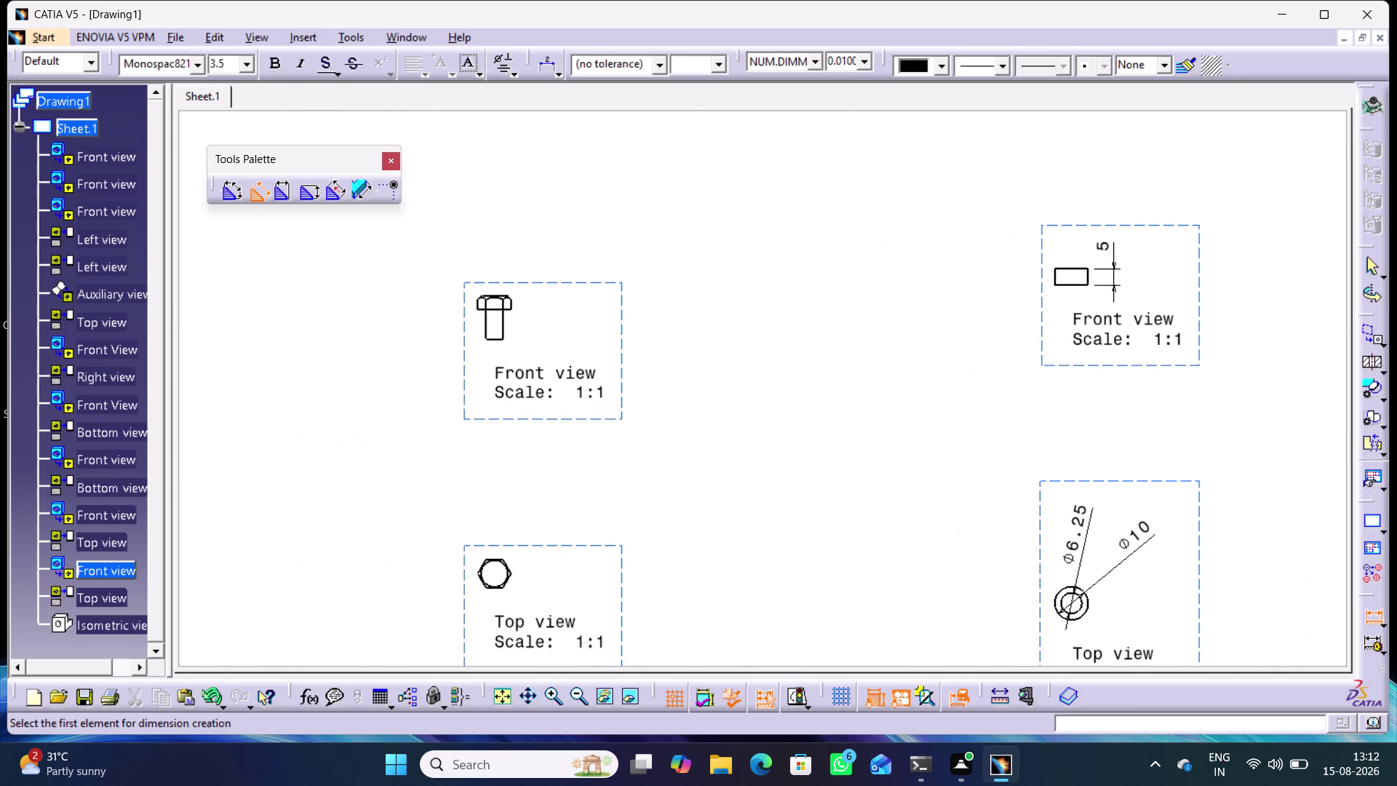
middle_drag(554, 527, 572, 438)
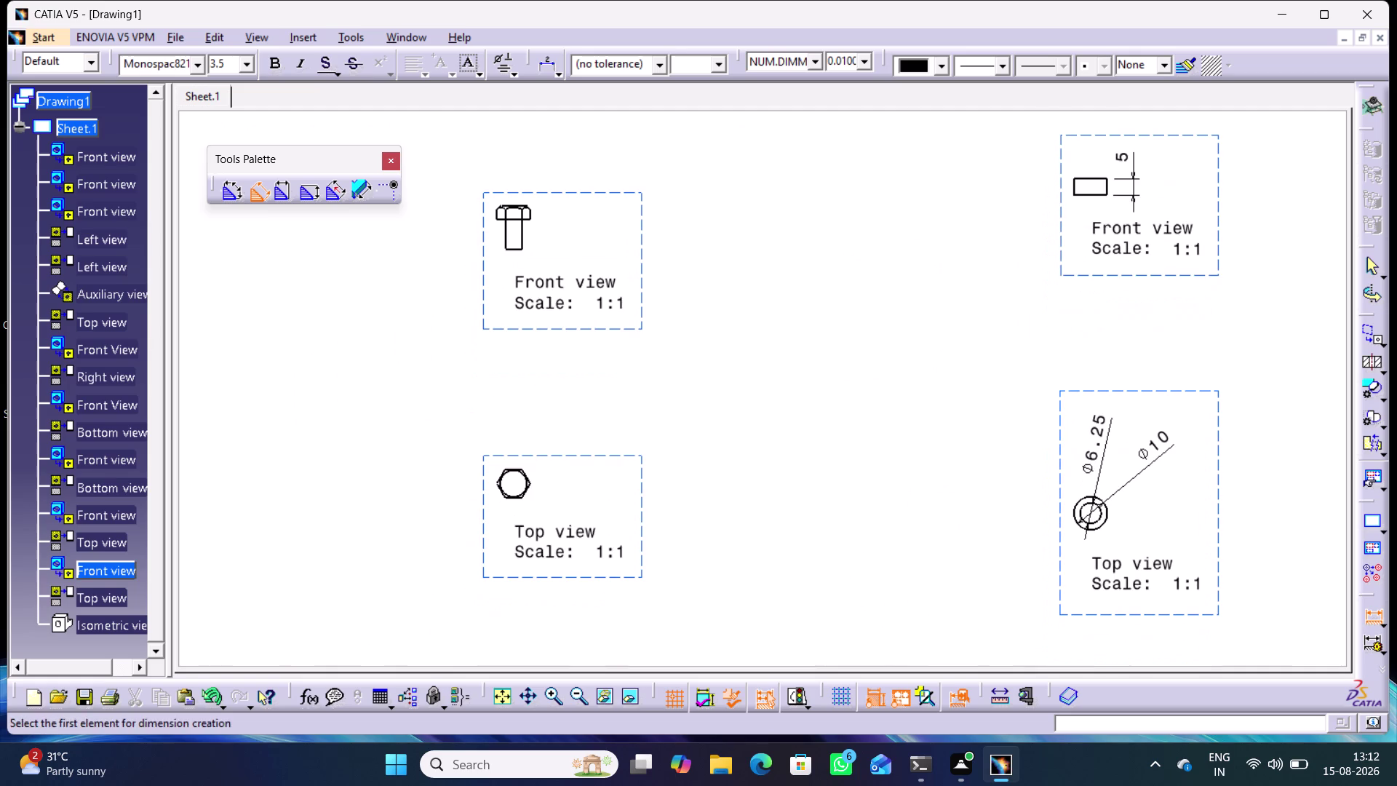
middle_drag(557, 513, 551, 491)
right_click(557, 514)
middle_drag(521, 545, 527, 478)
right_click(520, 545)
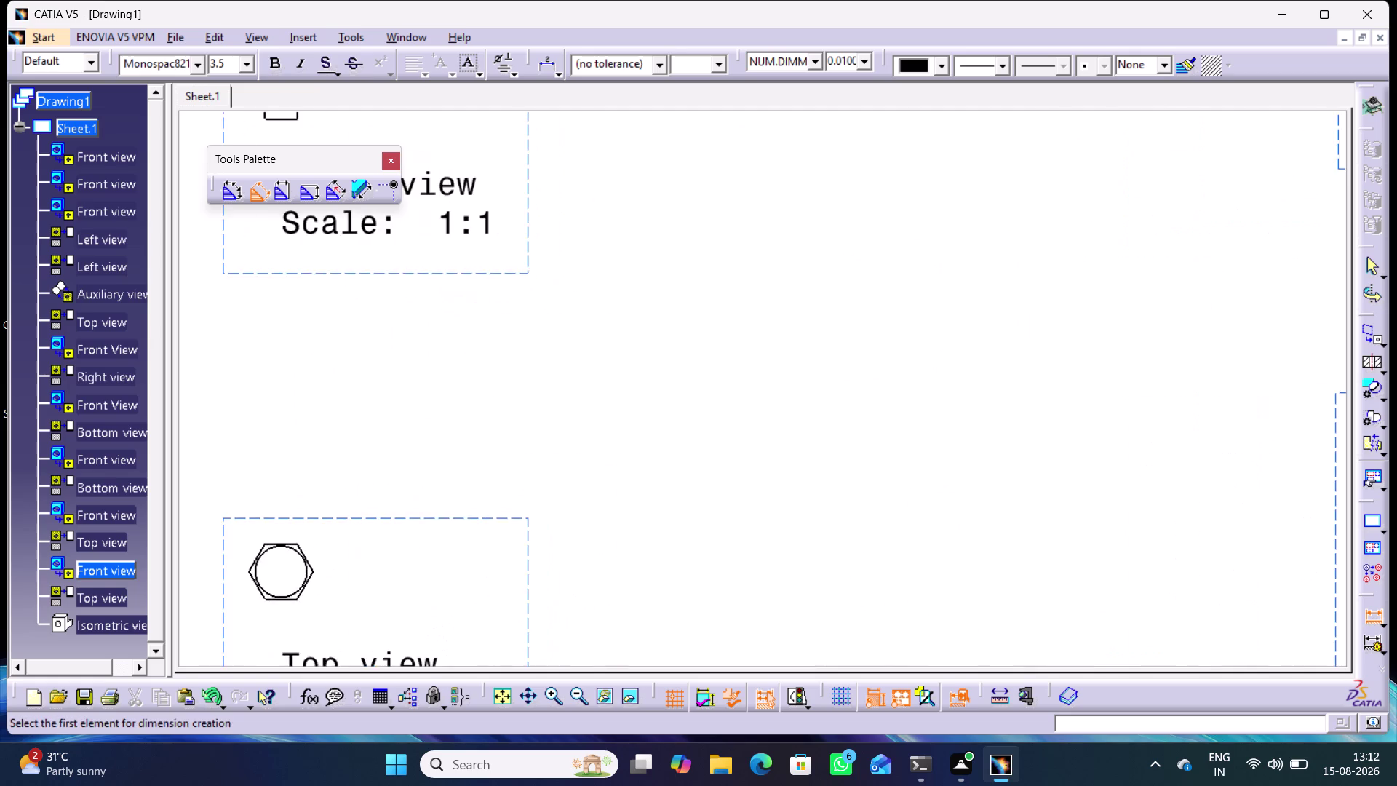
middle_drag(470, 547, 687, 445)
middle_drag(540, 540, 541, 505)
right_click(540, 541)
middle_drag(467, 553, 664, 512)
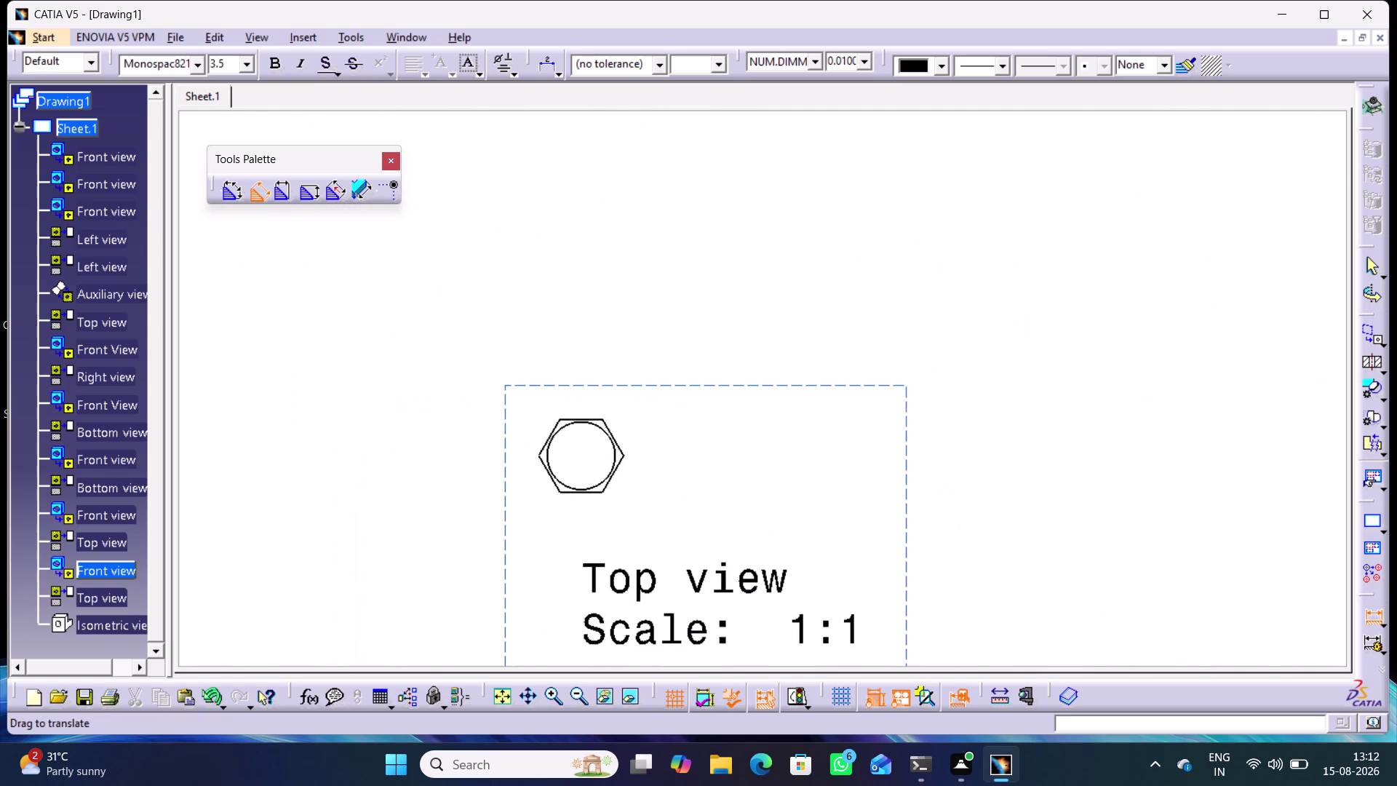
middle_drag(664, 513, 674, 513)
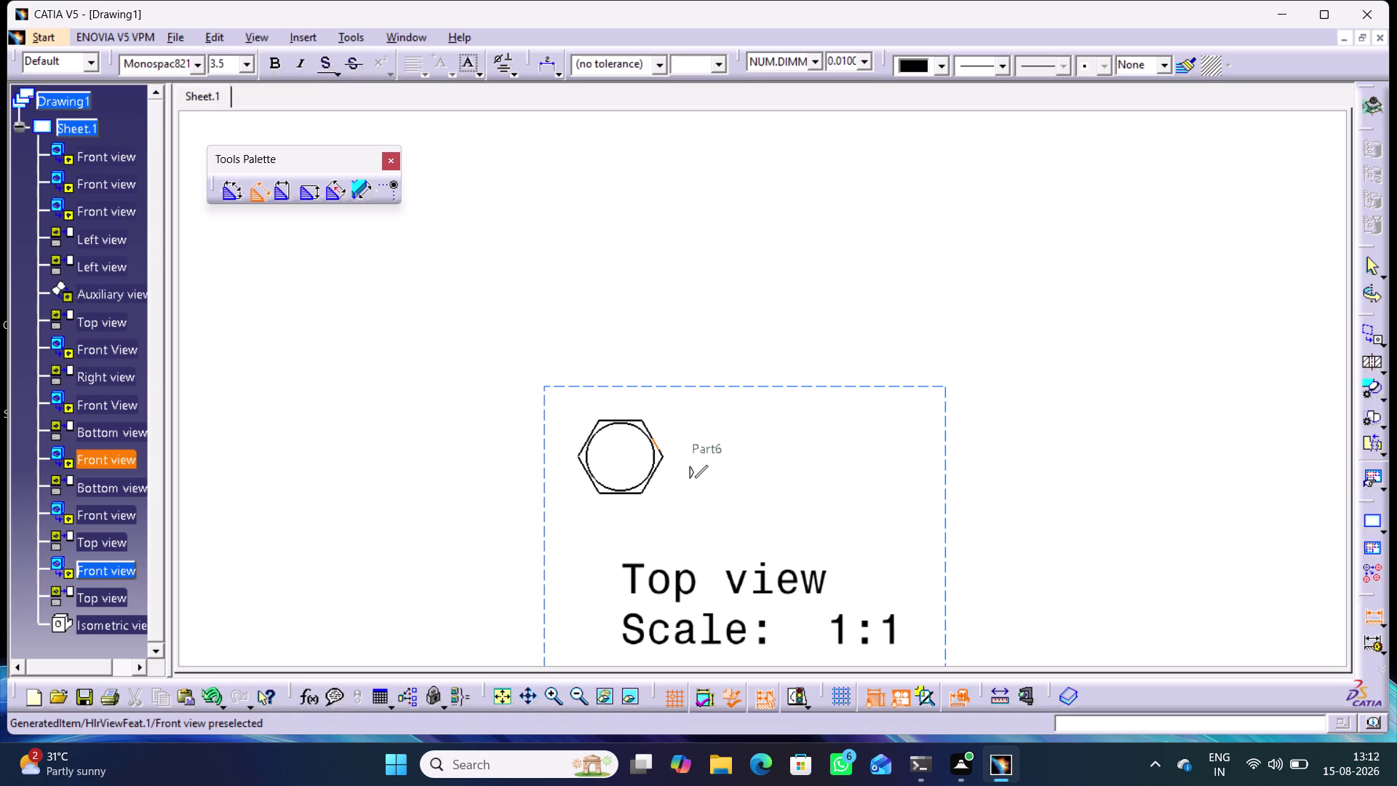
Dimension the hexagon's two opposite flats as 10, placed above the top view.
click(665, 456)
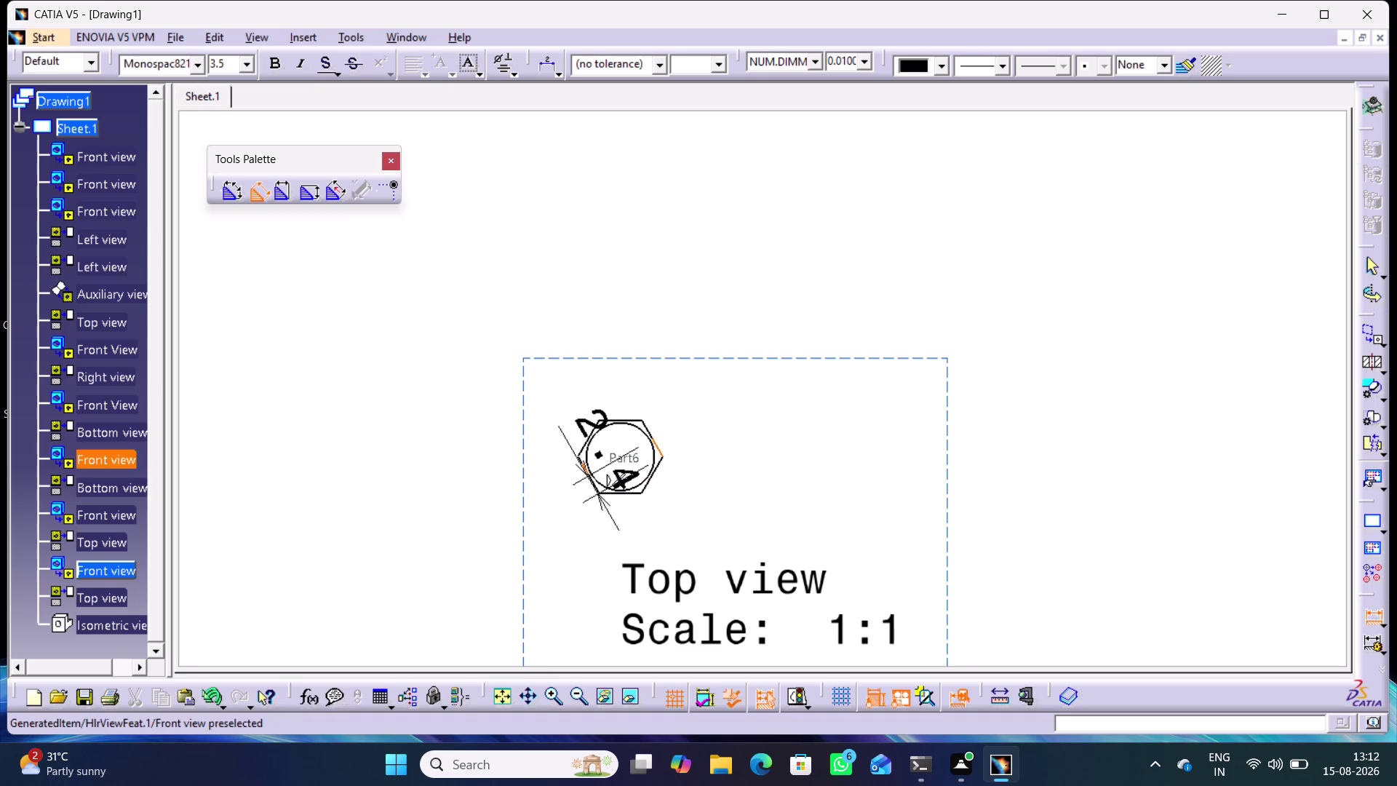
click(576, 457)
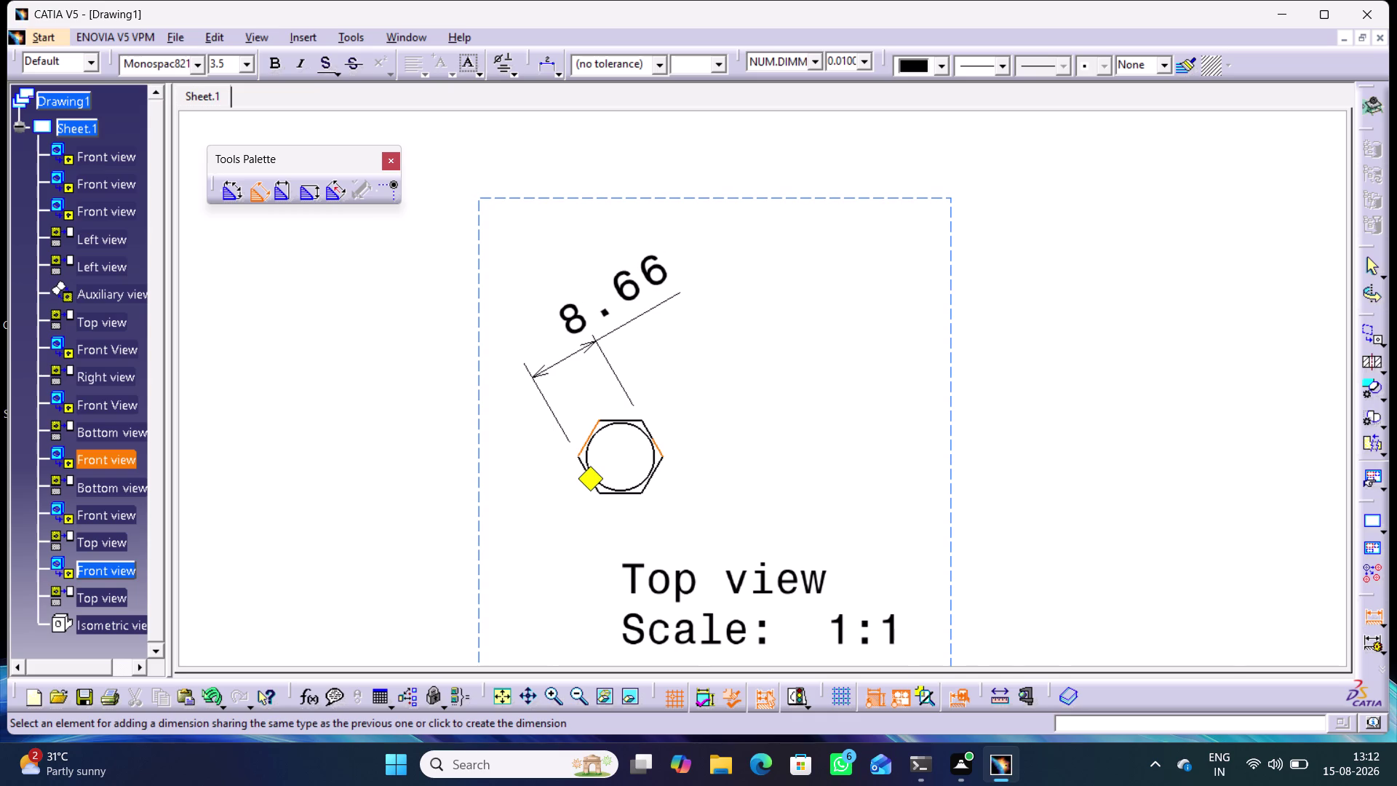
click(1367, 617)
click(1384, 622)
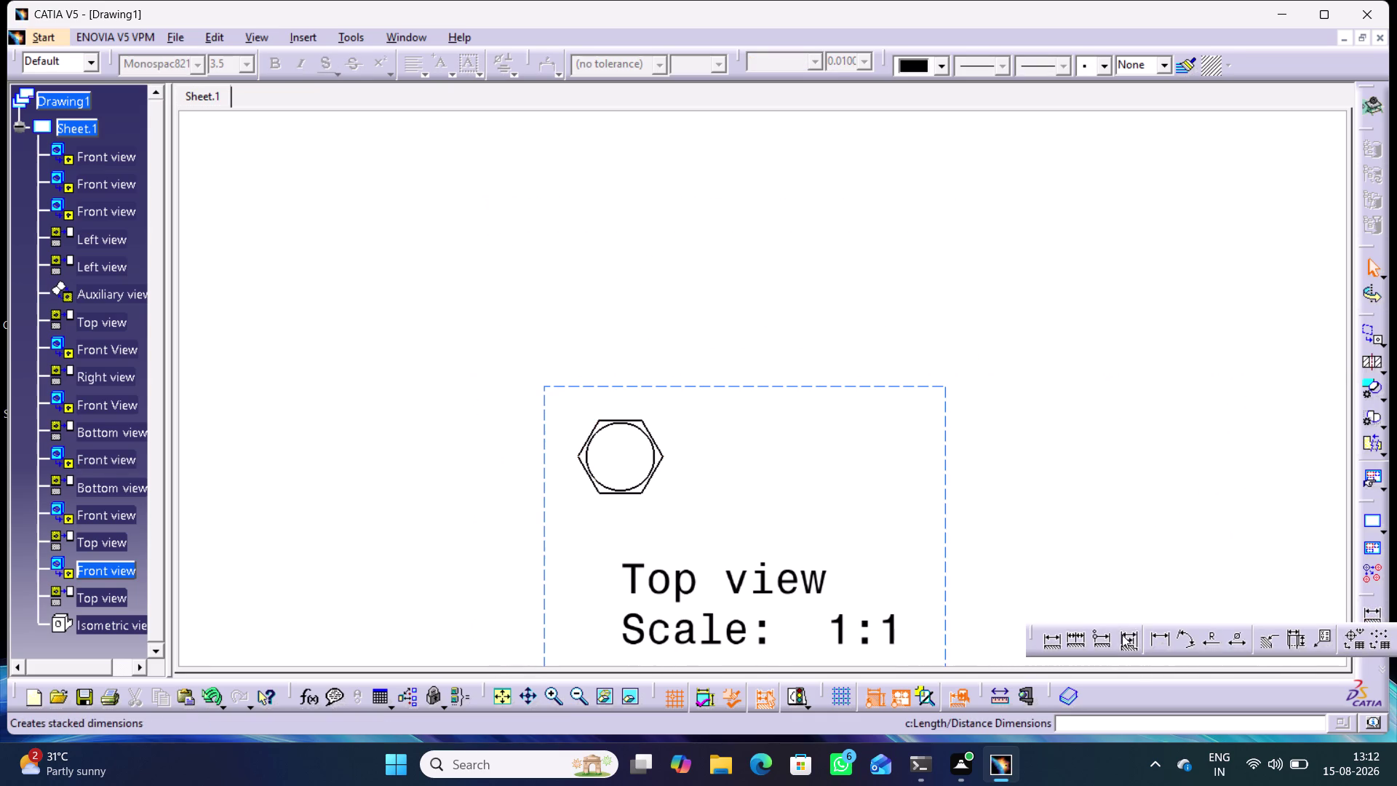
click(1166, 634)
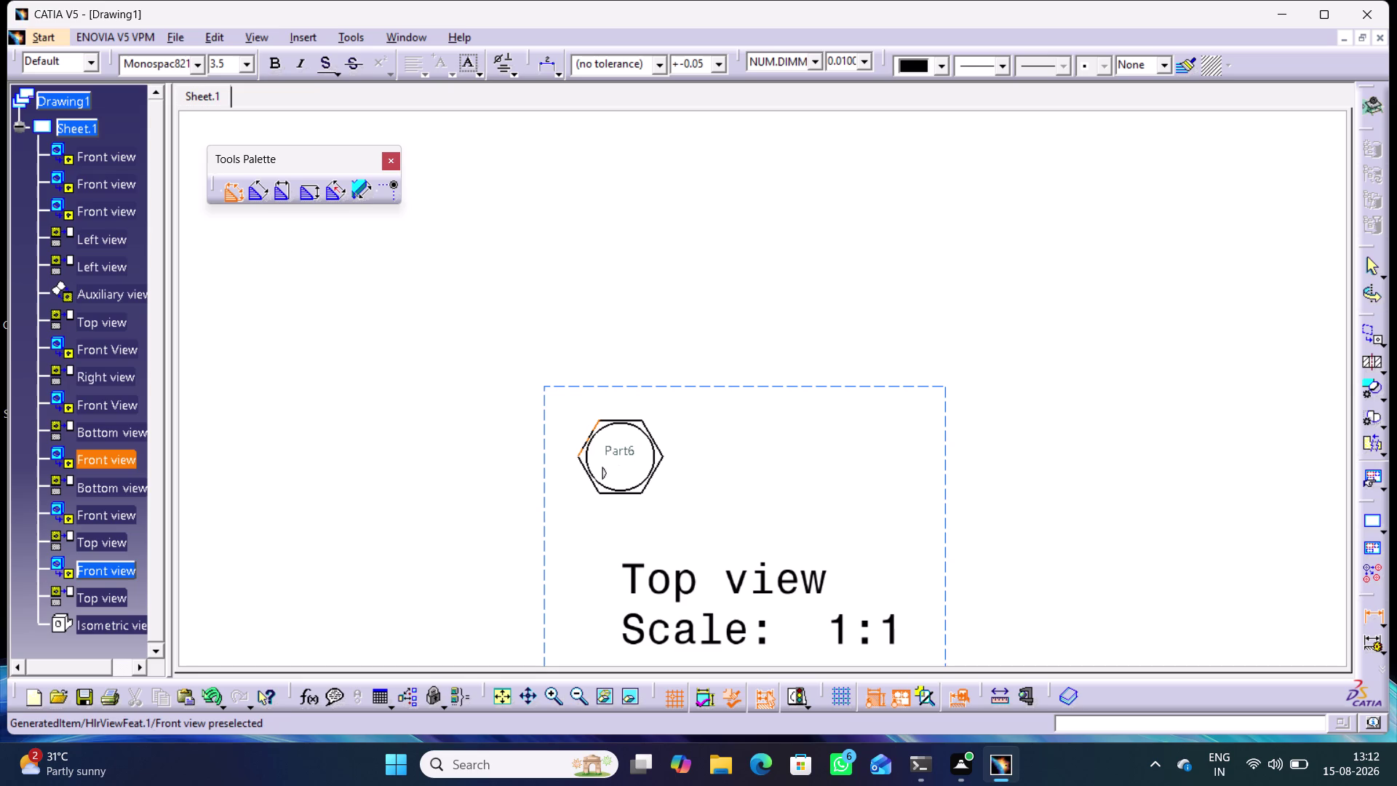
click(577, 457)
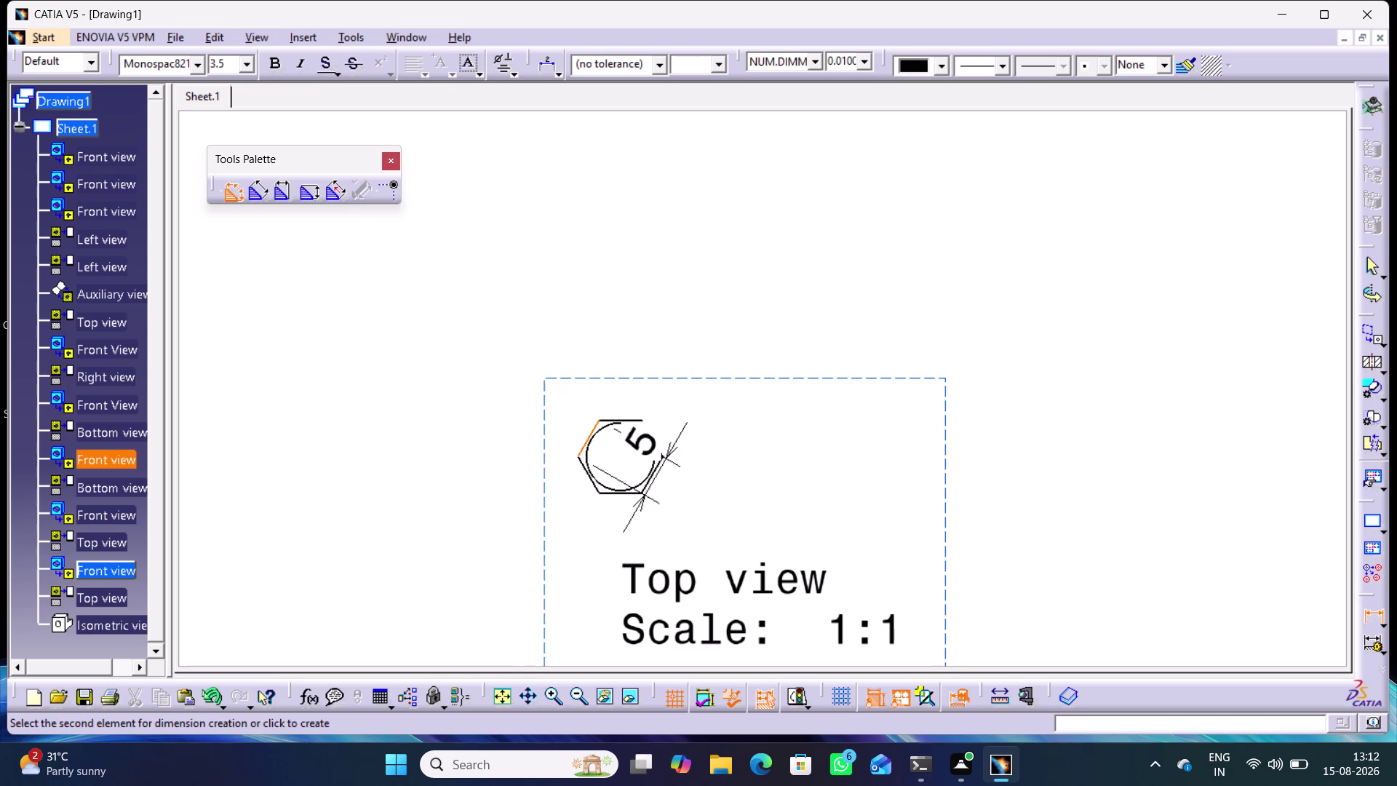
click(665, 455)
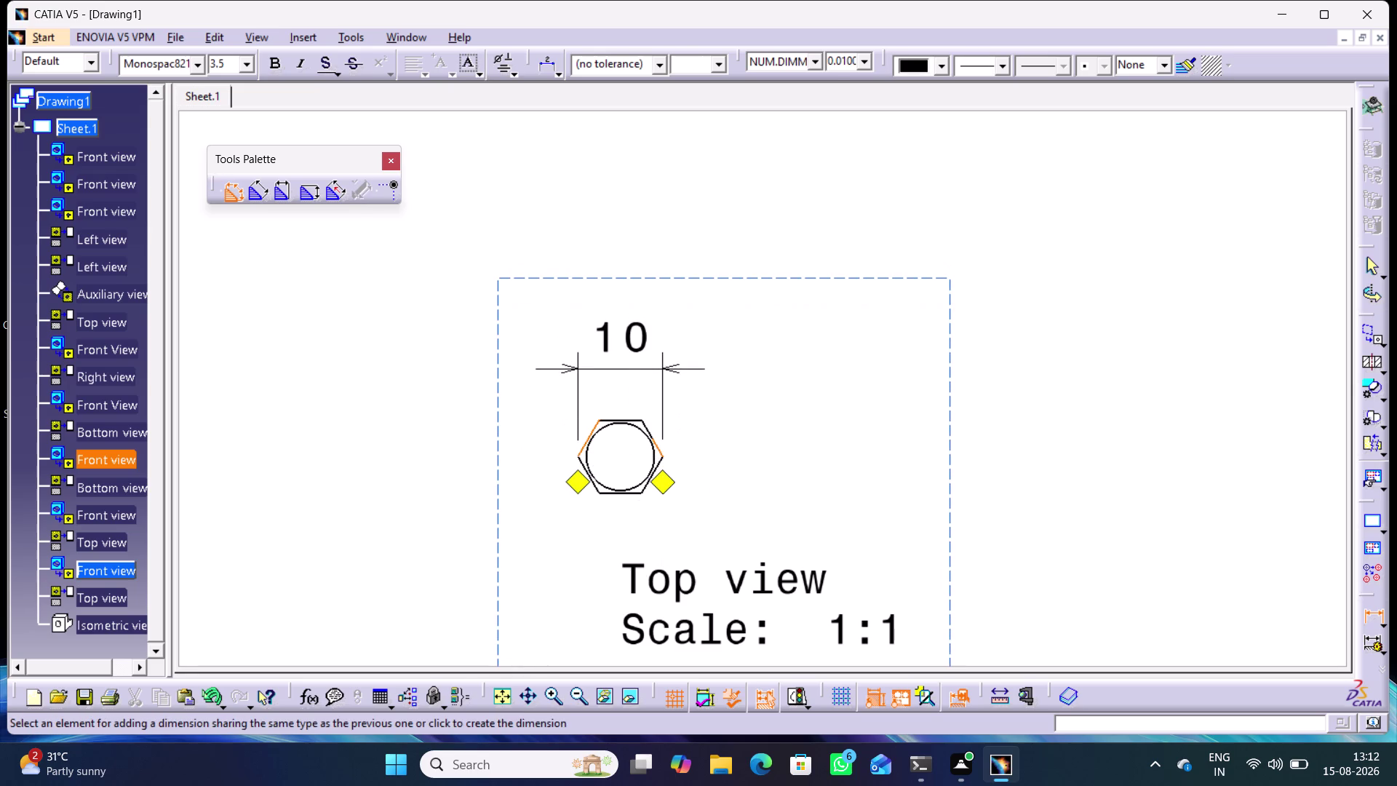
click(612, 363)
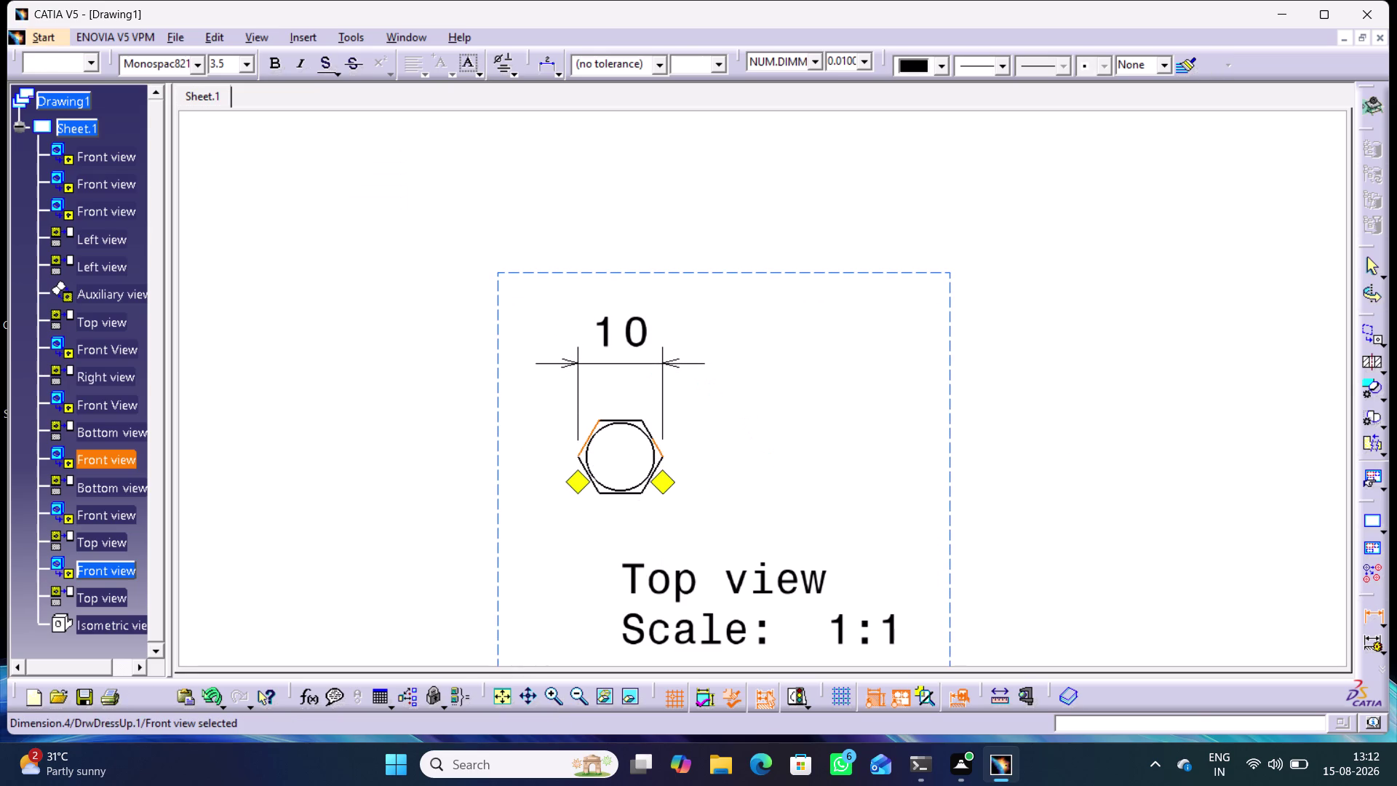
click(1061, 464)
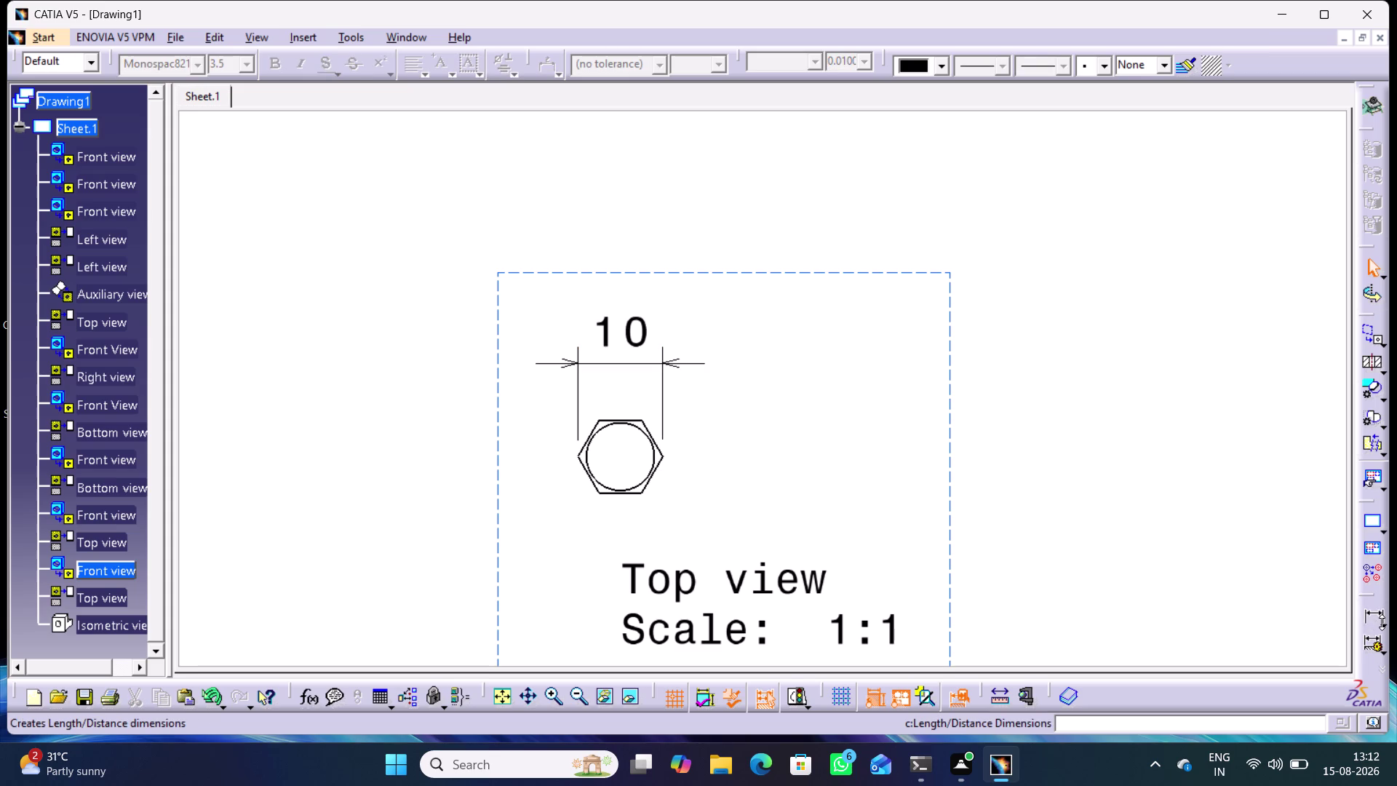
click(1382, 623)
double_click(1046, 638)
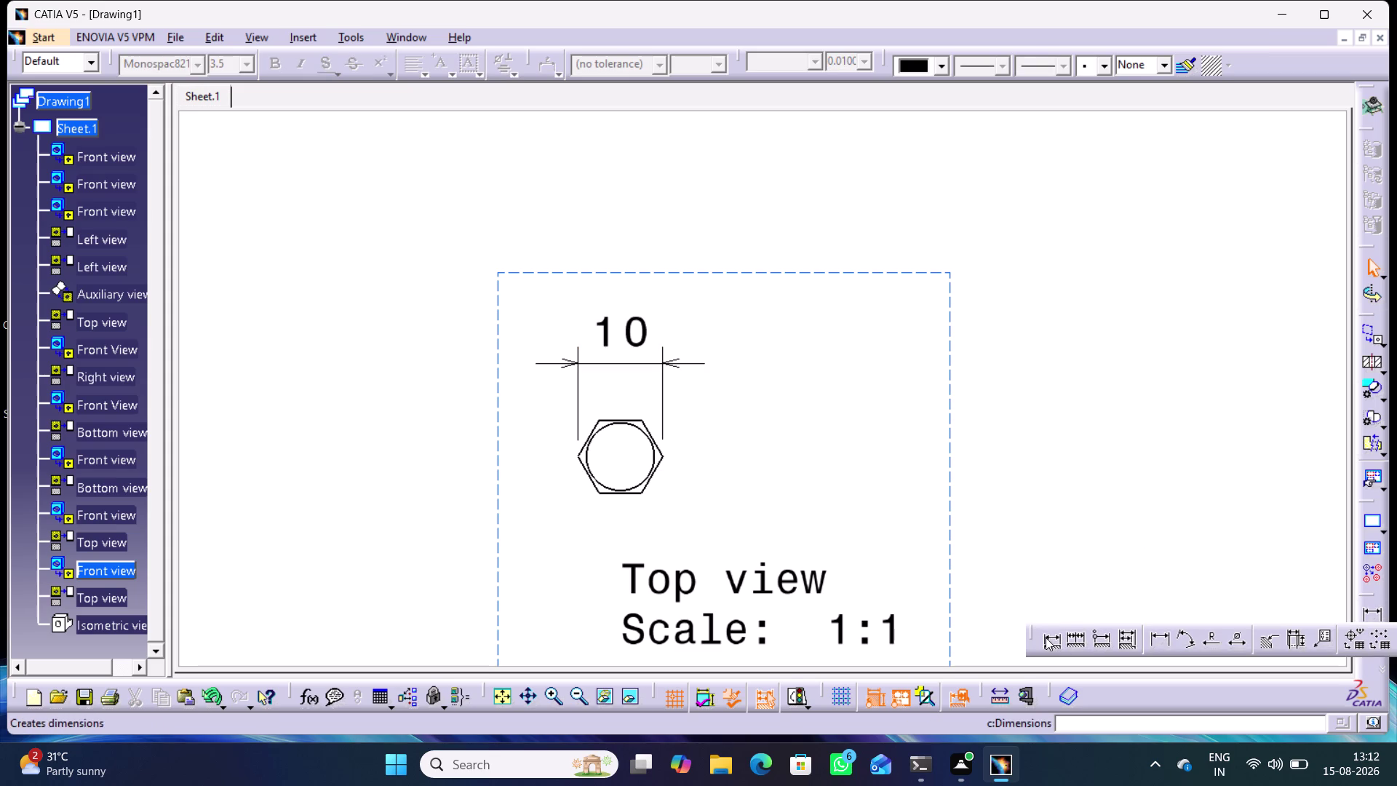
middle_drag(861, 537, 906, 621)
Dimension the bolt front view's shank width as 5 and overall length as 13.
right_click(861, 538)
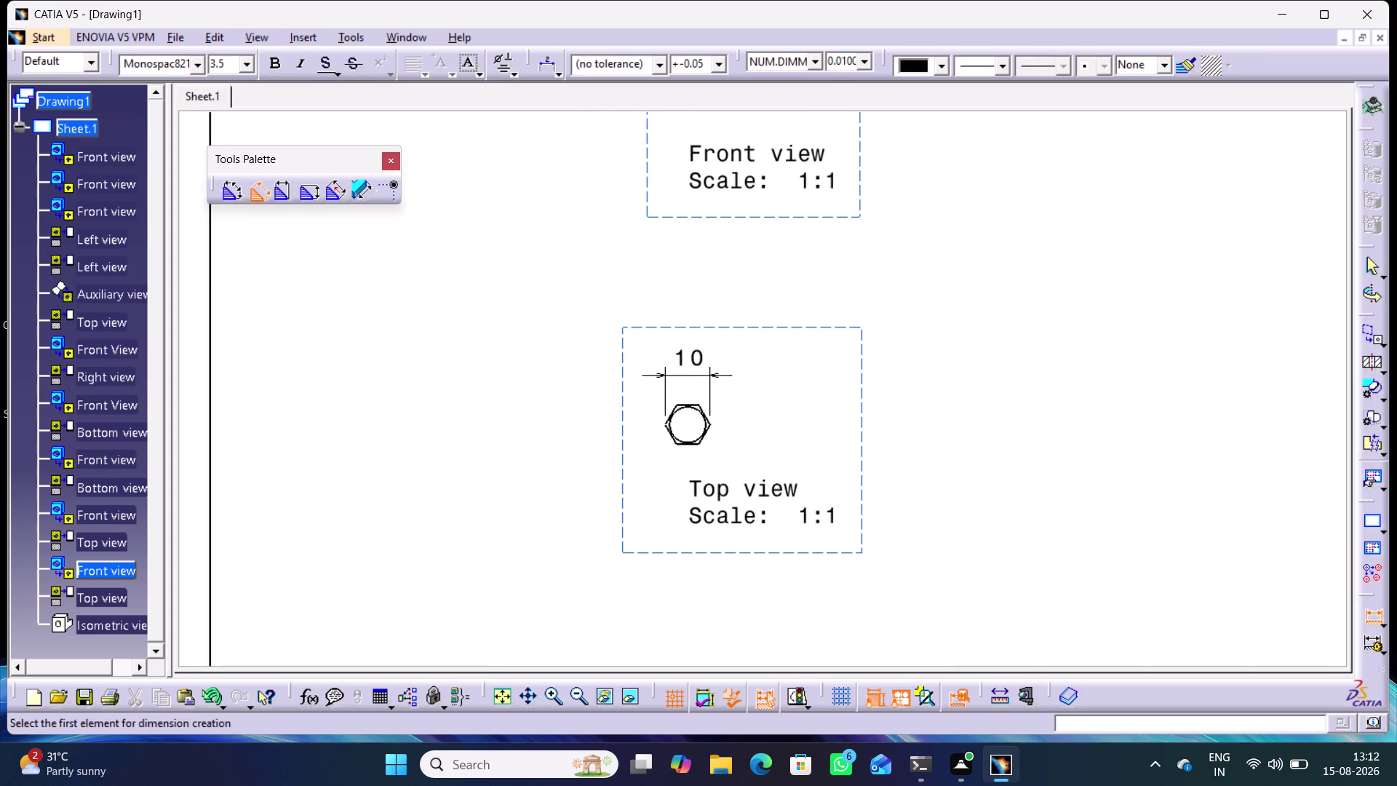
middle_drag(1001, 407, 951, 577)
middle_drag(724, 454, 727, 417)
right_click(724, 454)
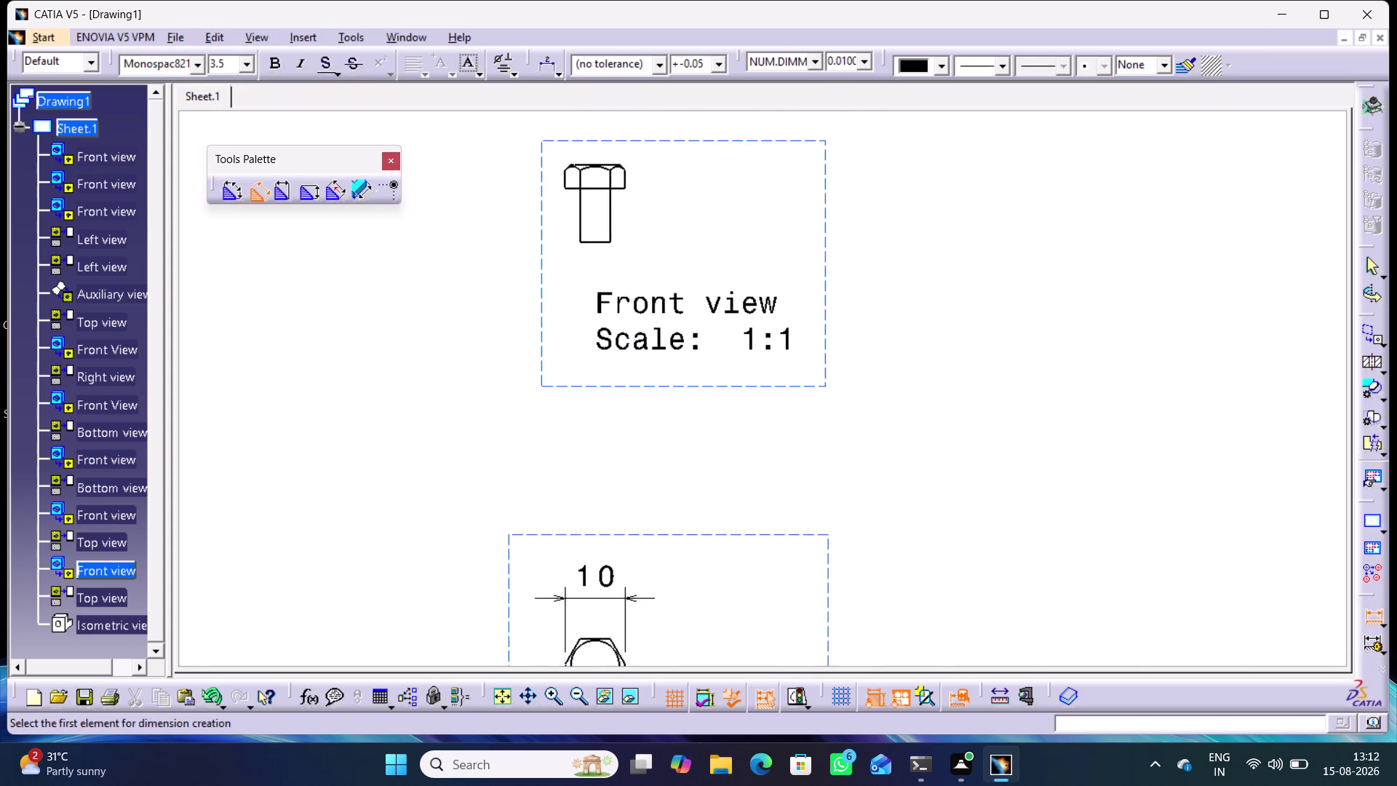
middle_drag(726, 416, 728, 407)
middle_drag(697, 303, 772, 535)
scroll(down, 3)
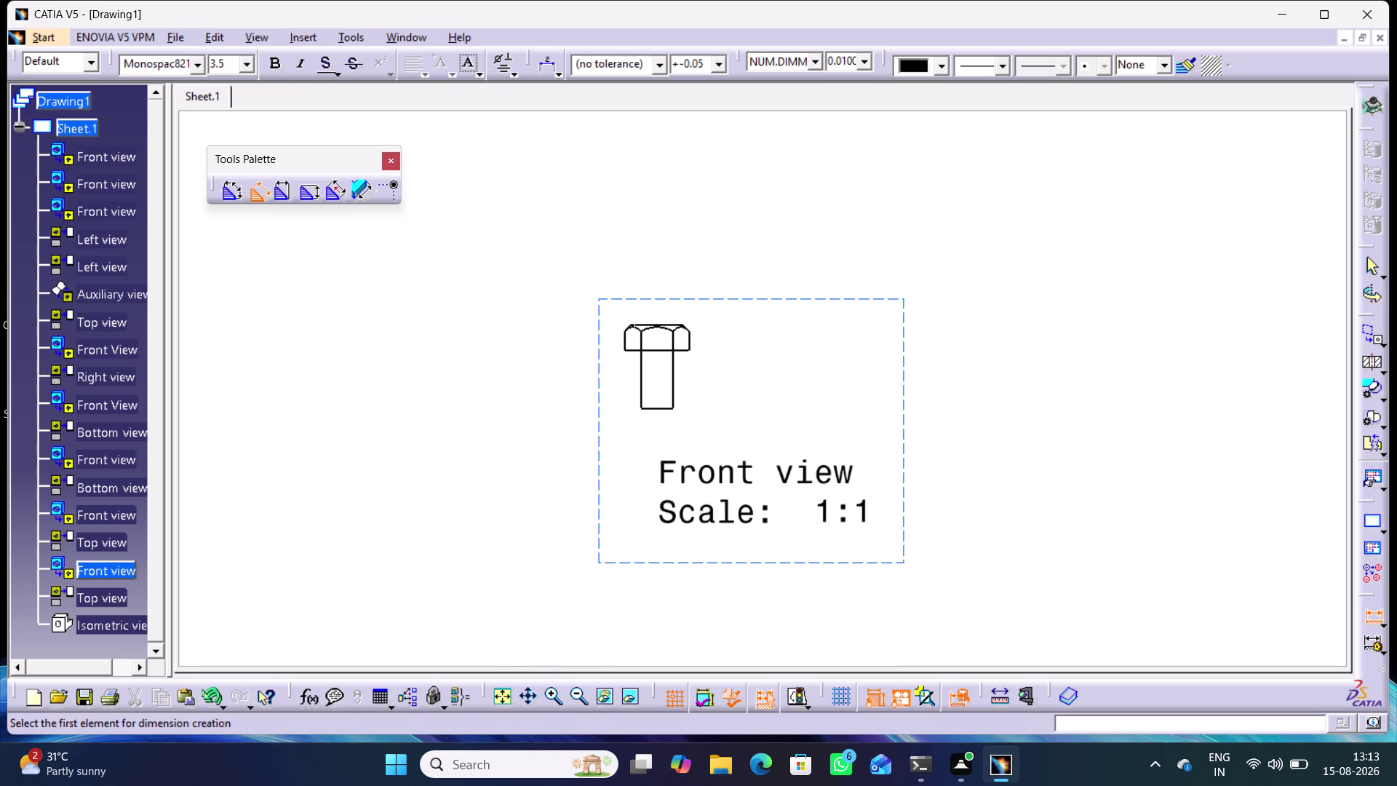
click(660, 409)
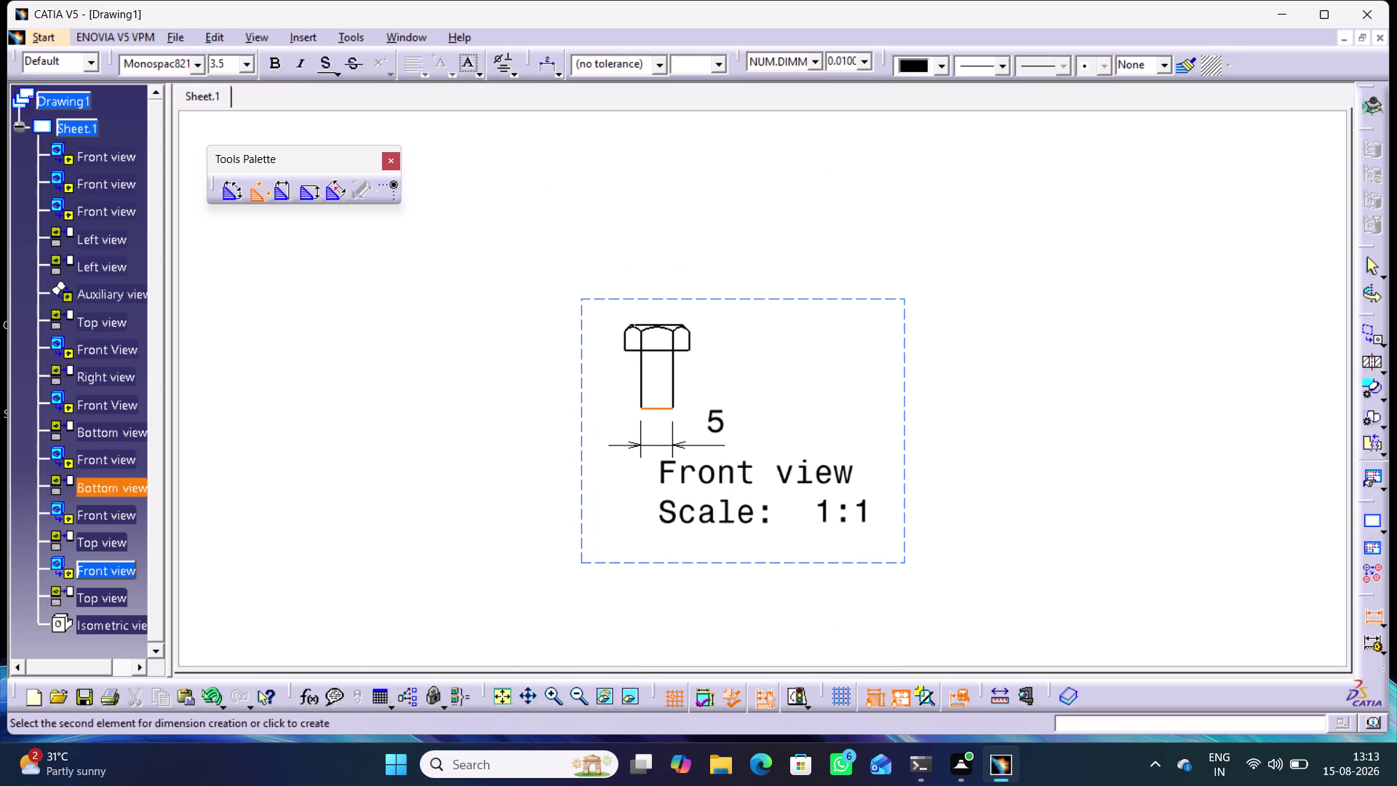
click(663, 437)
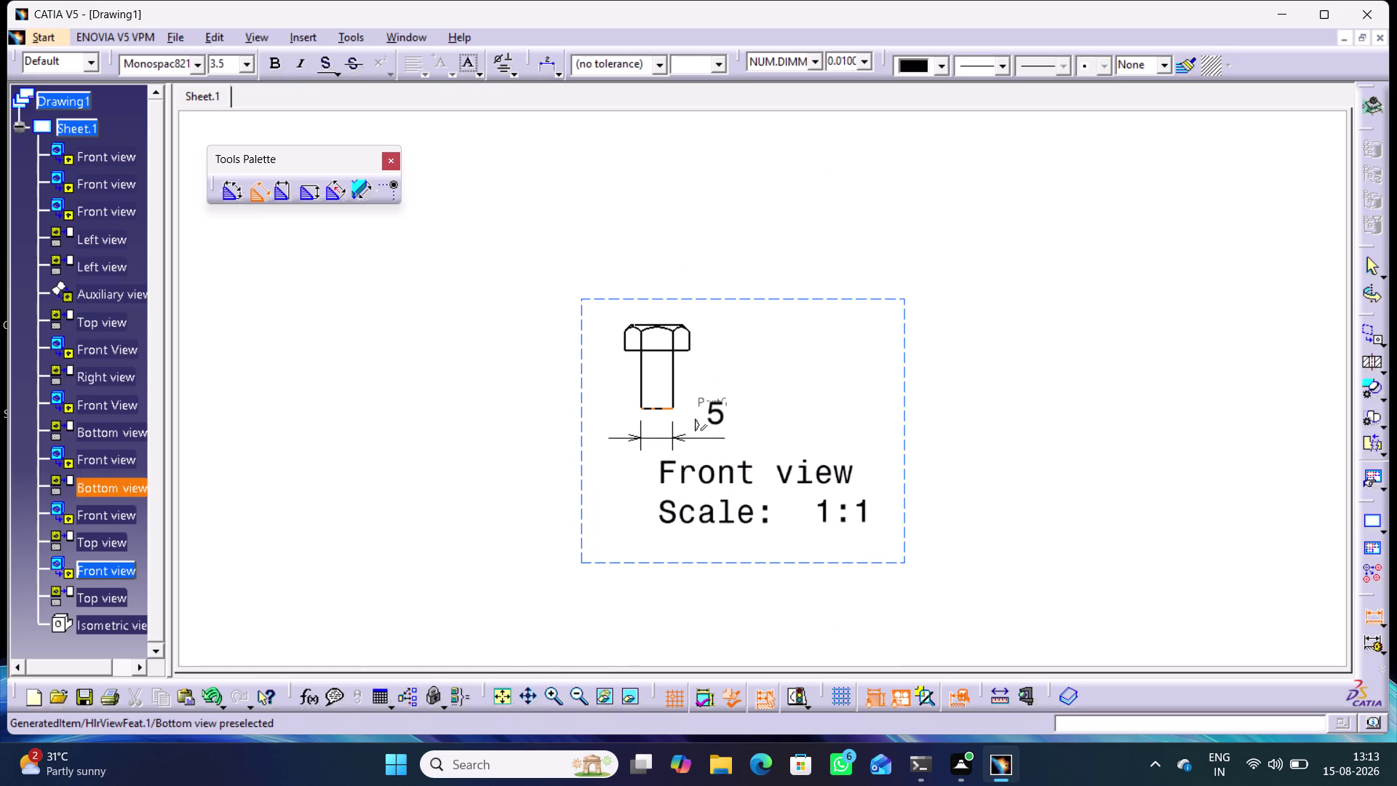
click(670, 410)
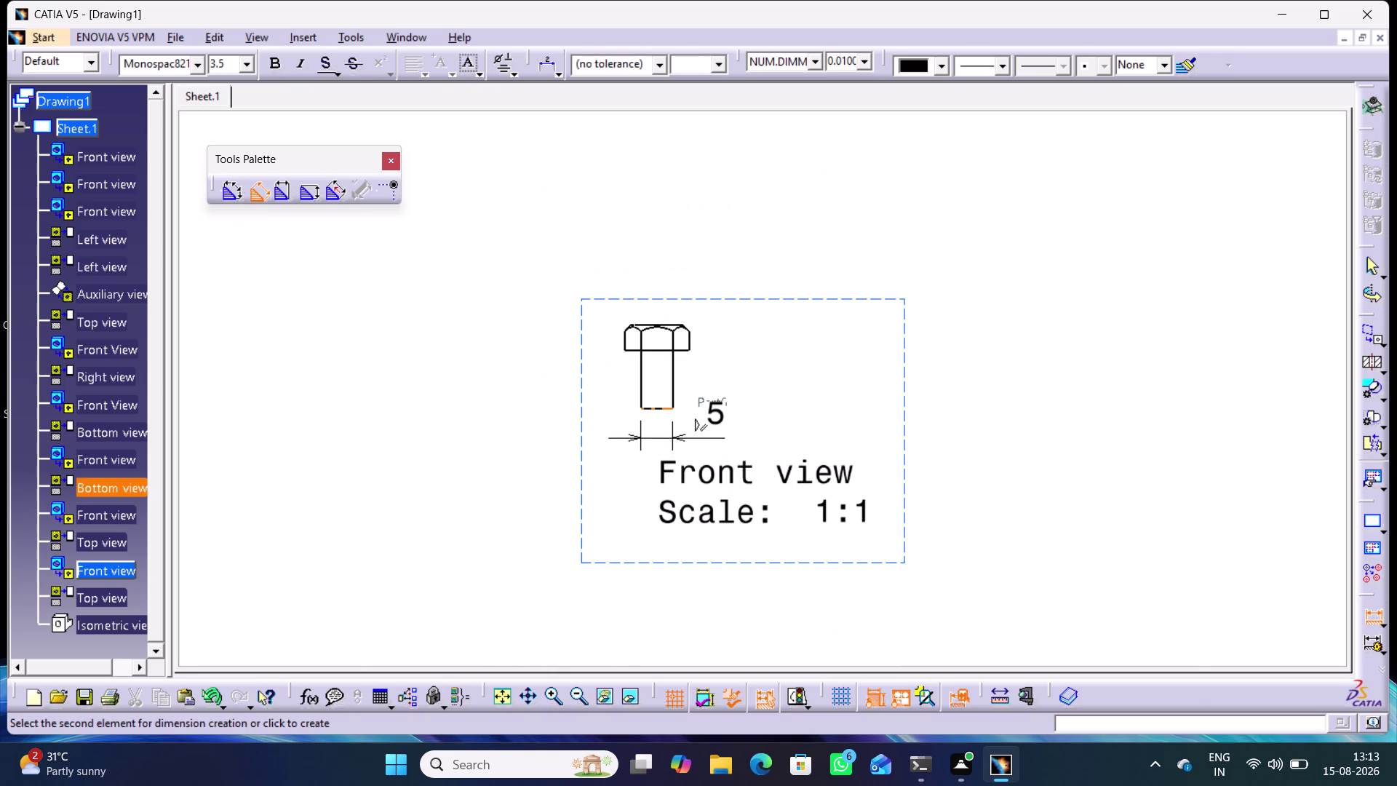
click(677, 326)
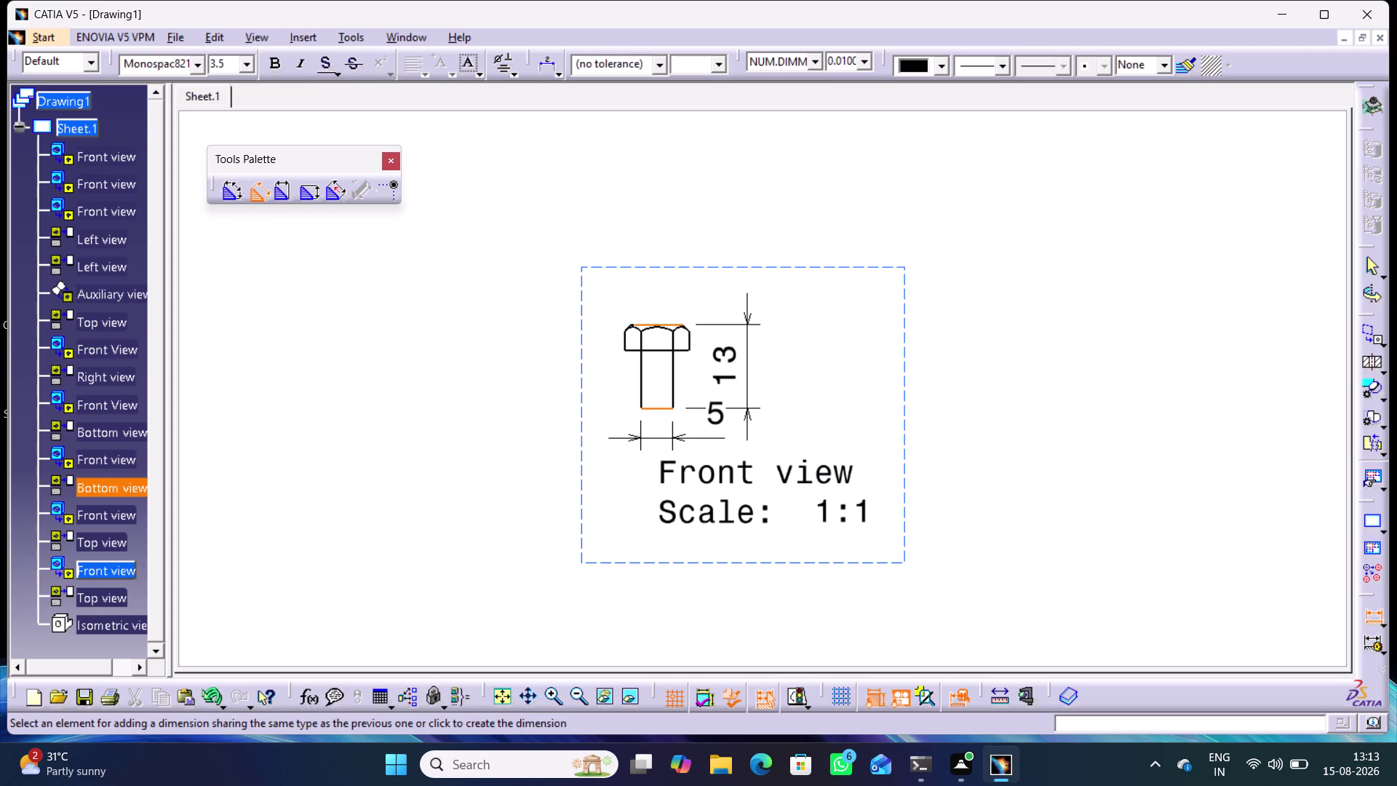
click(748, 363)
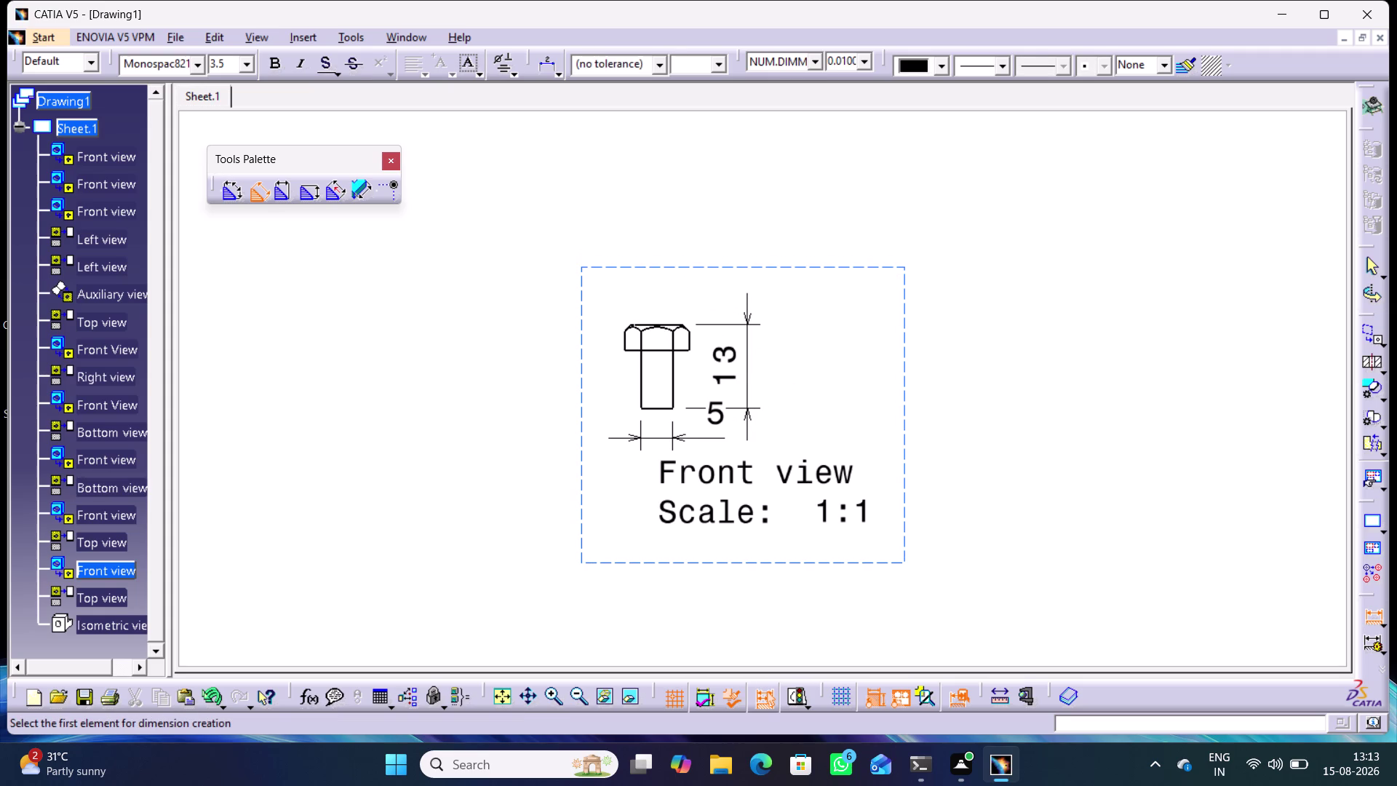
Add the bolt head's 4 height dimension at left and 10 width dimension above.
click(631, 351)
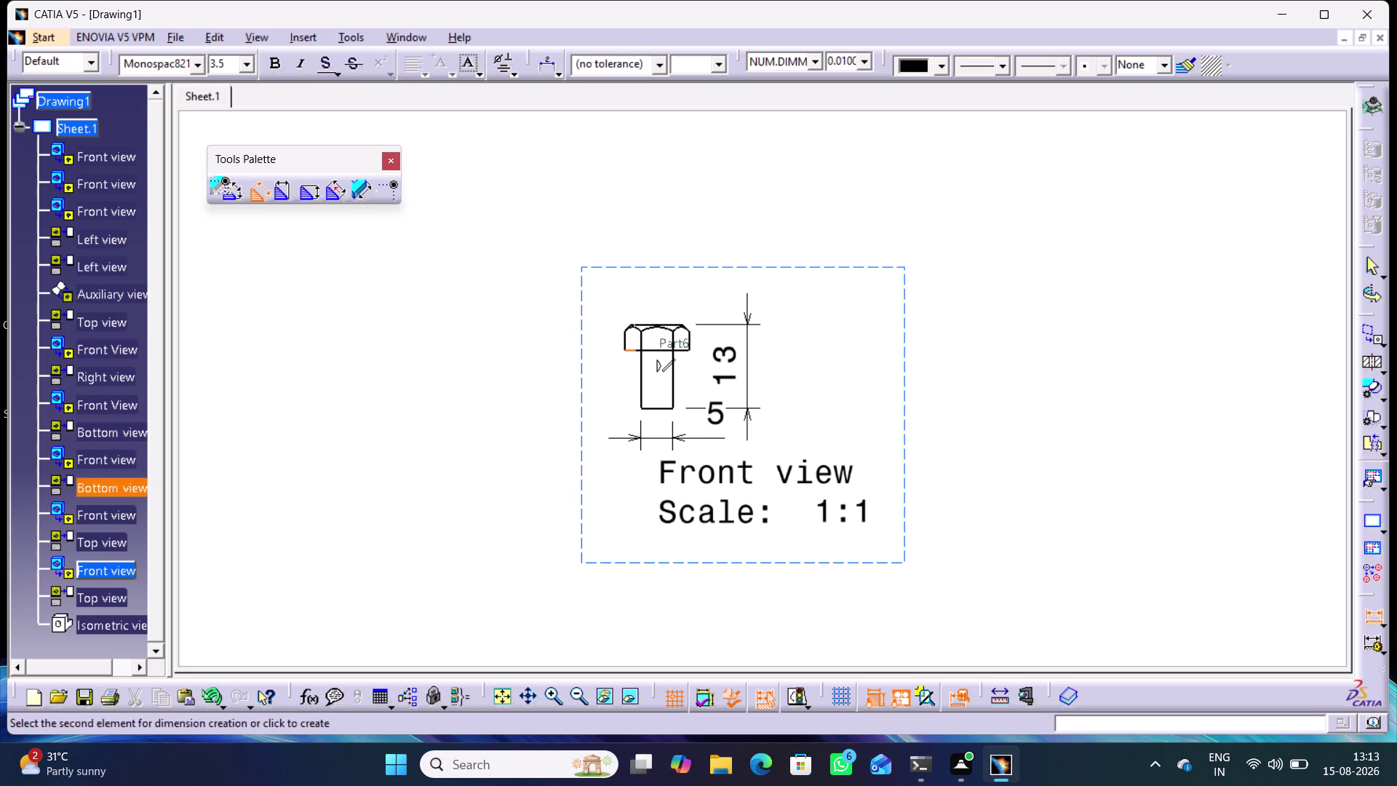
click(643, 325)
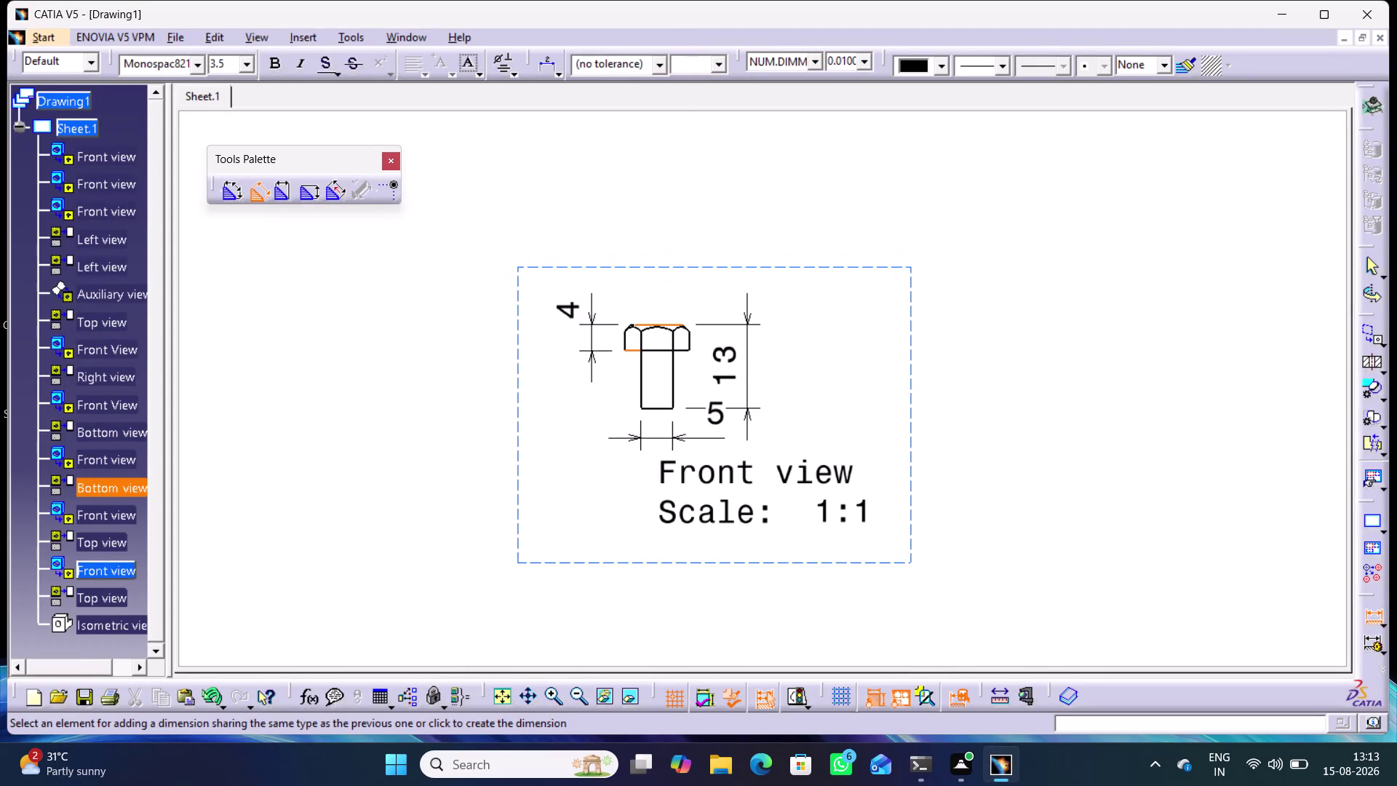
click(594, 303)
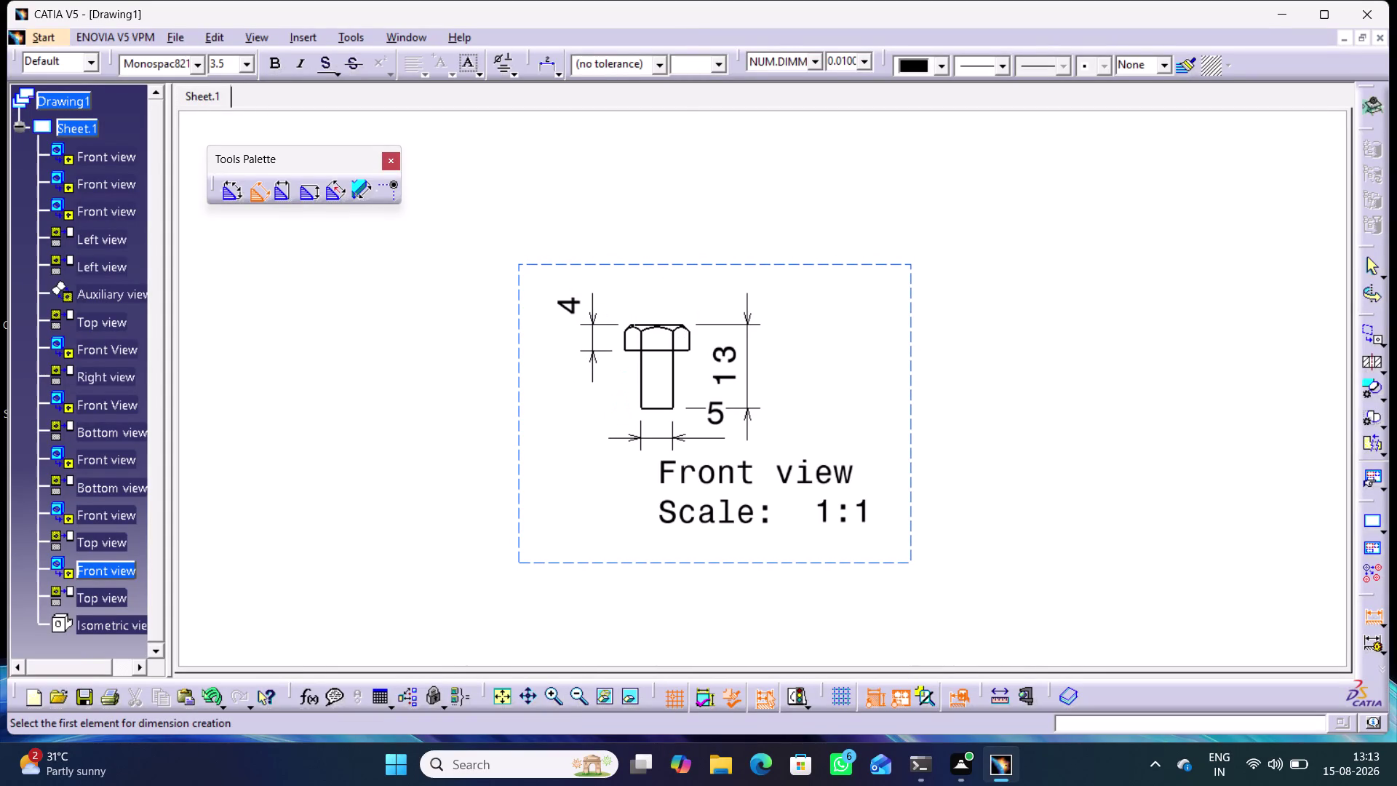
click(627, 342)
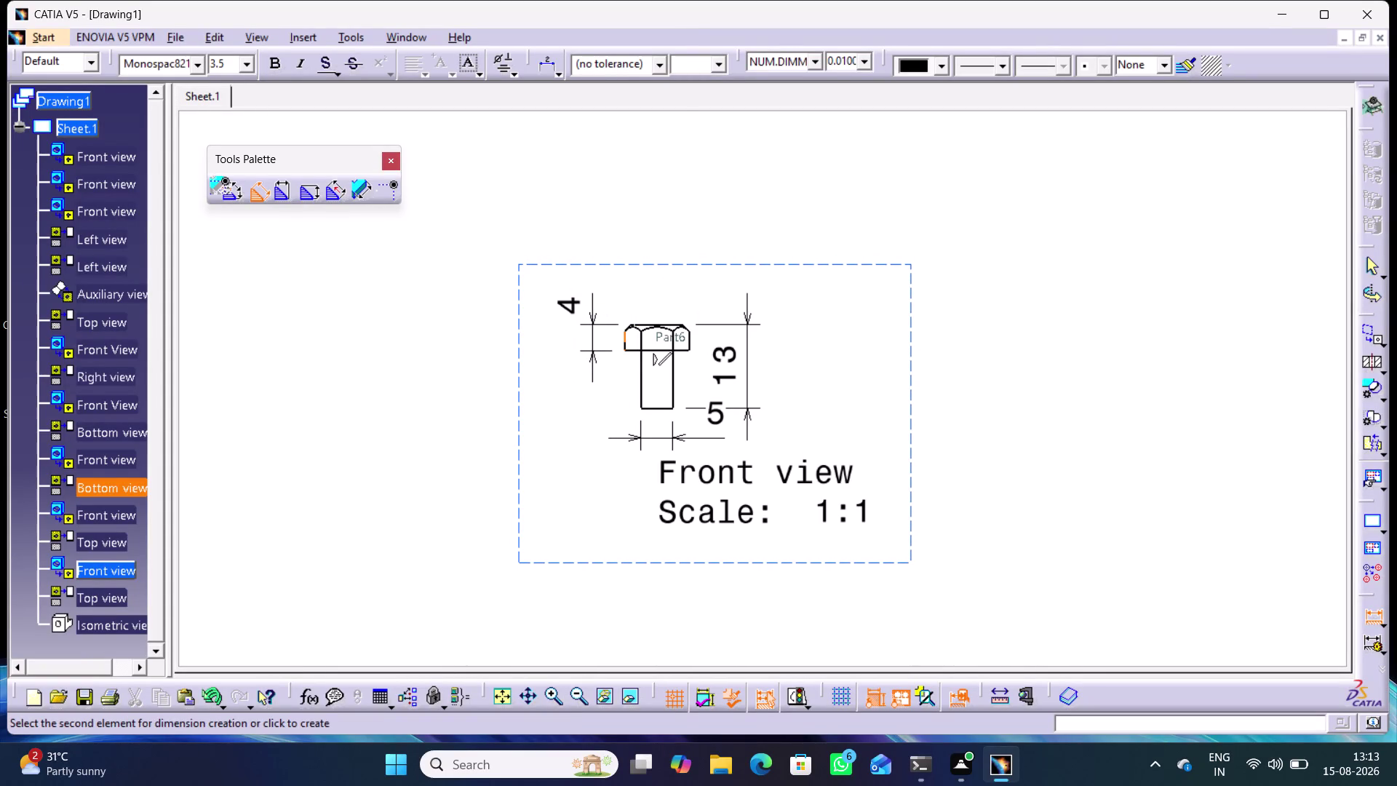
click(691, 342)
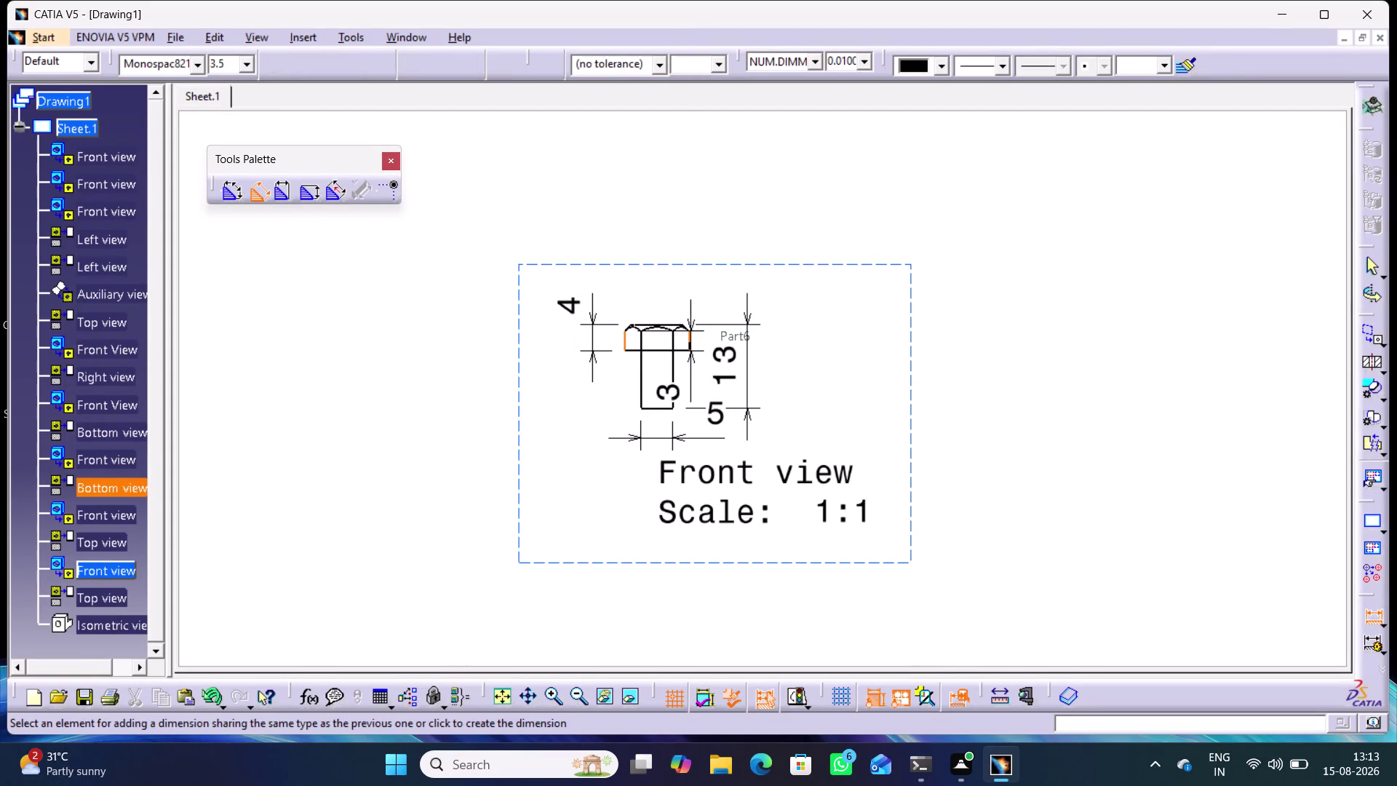
click(650, 293)
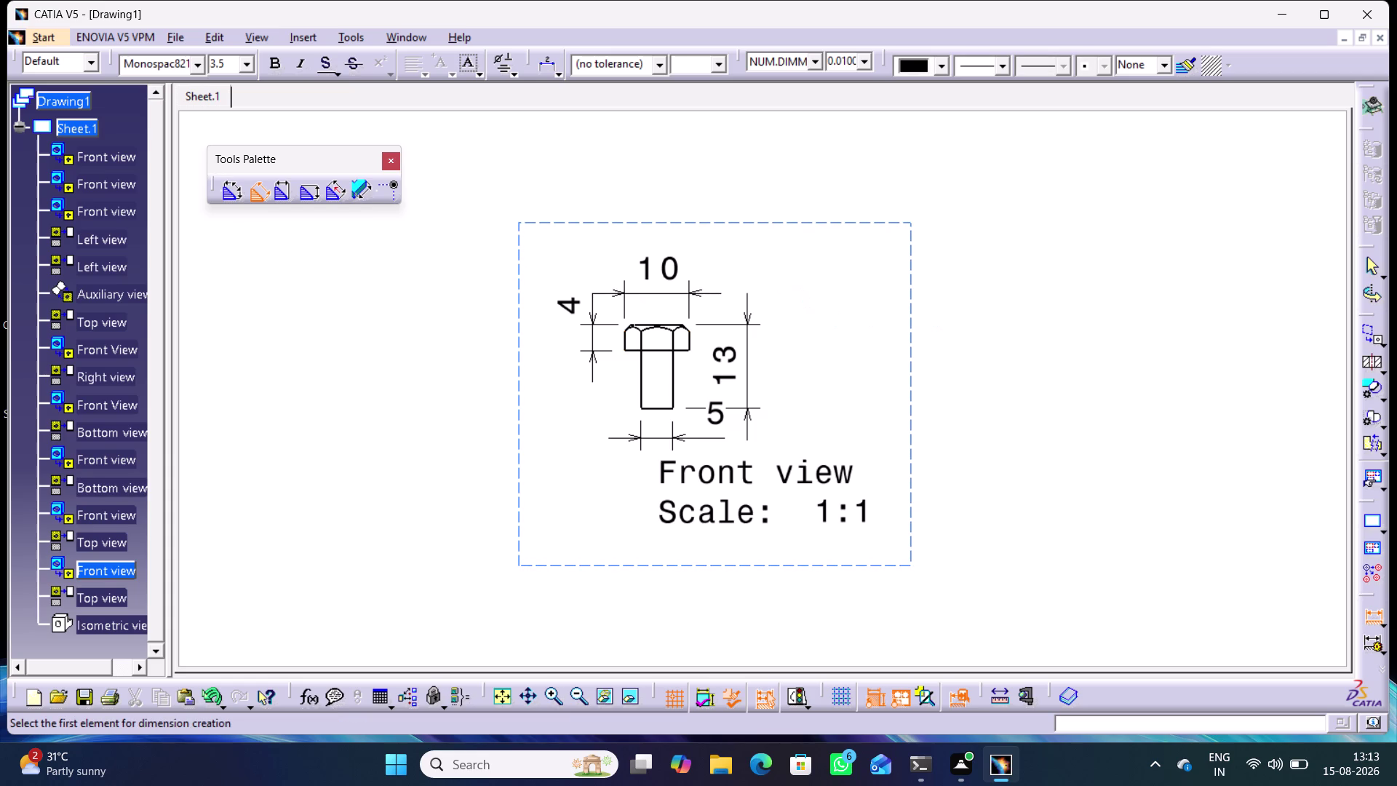
middle_drag(951, 322, 924, 482)
Dimension the pin's right view with its 37 overall length.
right_click(951, 322)
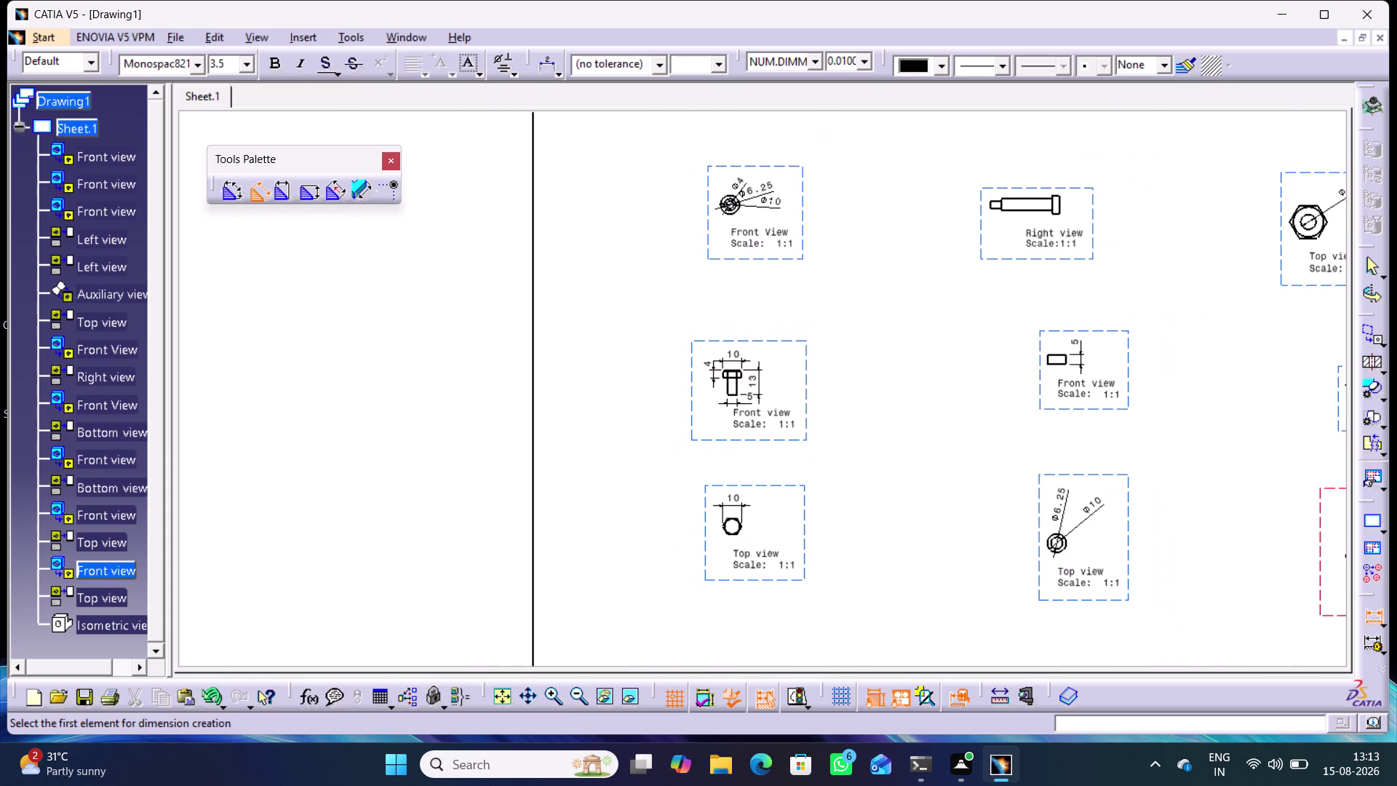
middle_drag(908, 416, 746, 599)
middle_drag(791, 566, 793, 500)
right_click(791, 566)
middle_drag(827, 530, 828, 474)
right_click(828, 530)
middle_drag(924, 453, 771, 527)
middle_drag(785, 522, 787, 488)
right_click(785, 521)
middle_drag(814, 538, 791, 488)
right_drag(802, 539, 792, 541)
click(770, 511)
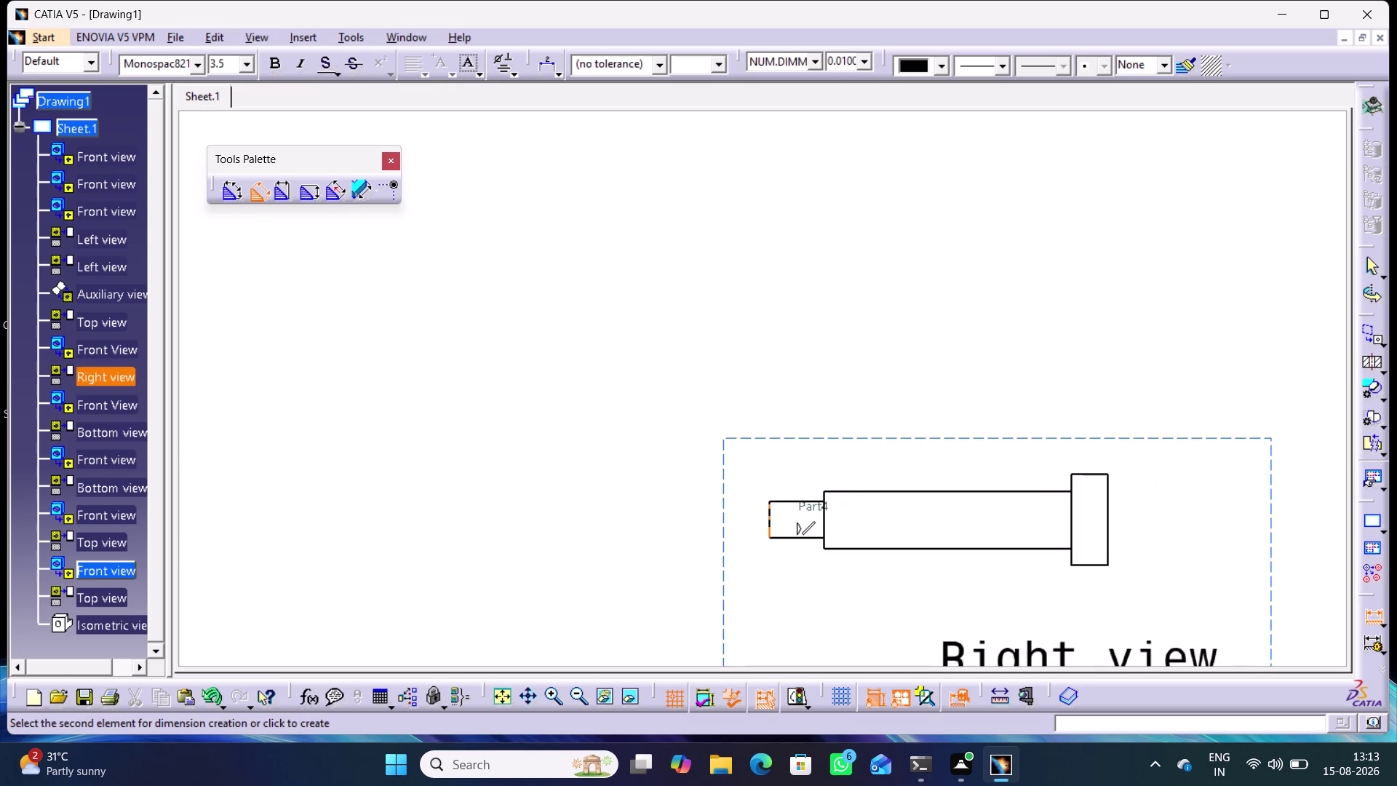
click(1111, 494)
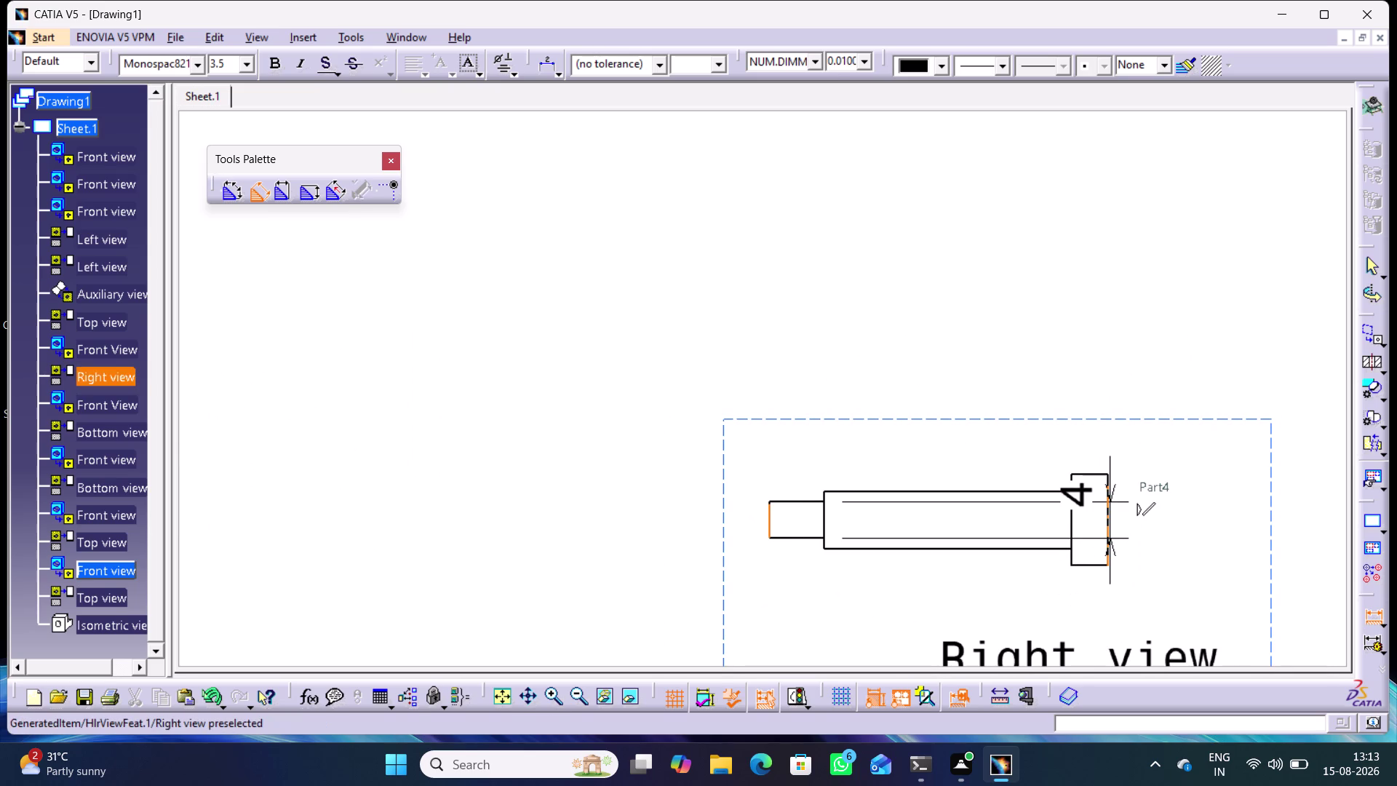
click(932, 379)
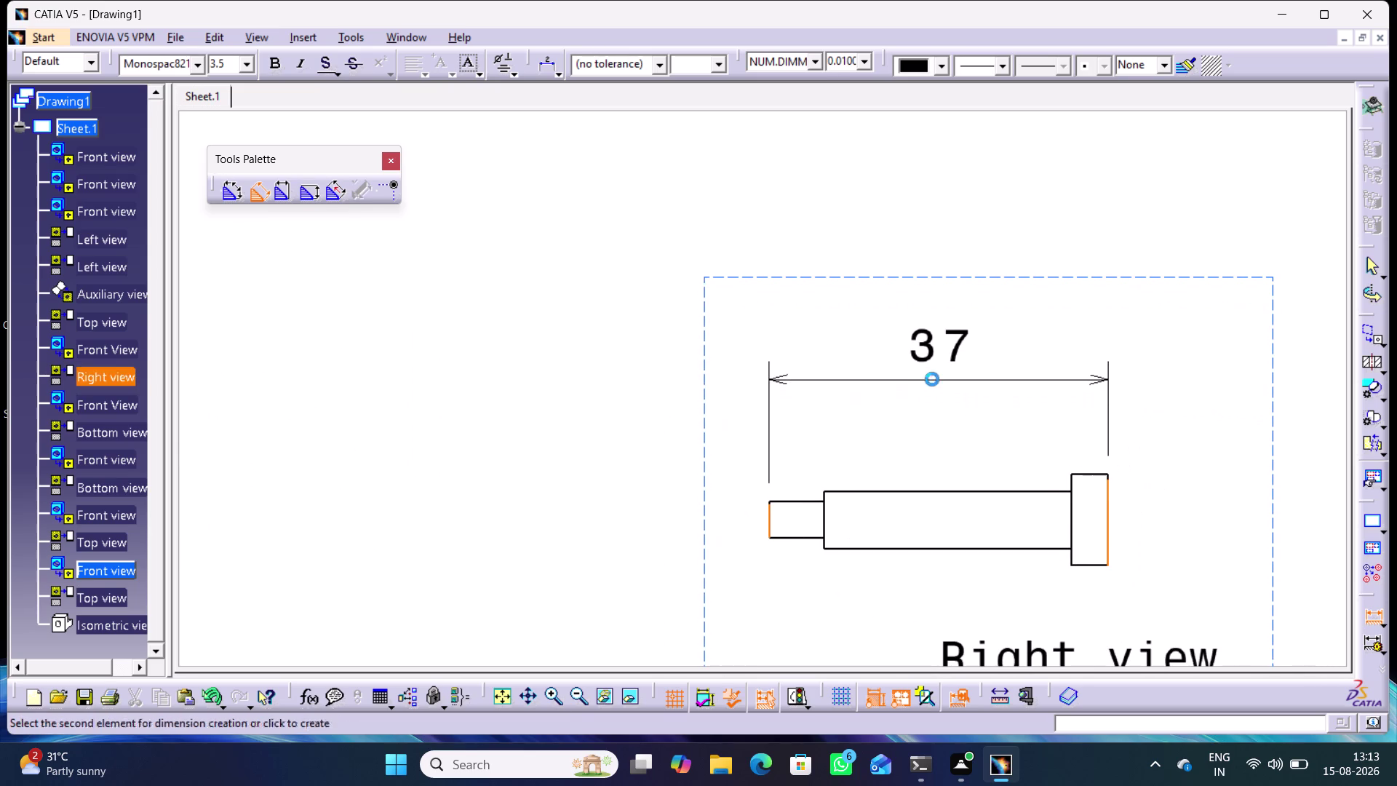
click(940, 489)
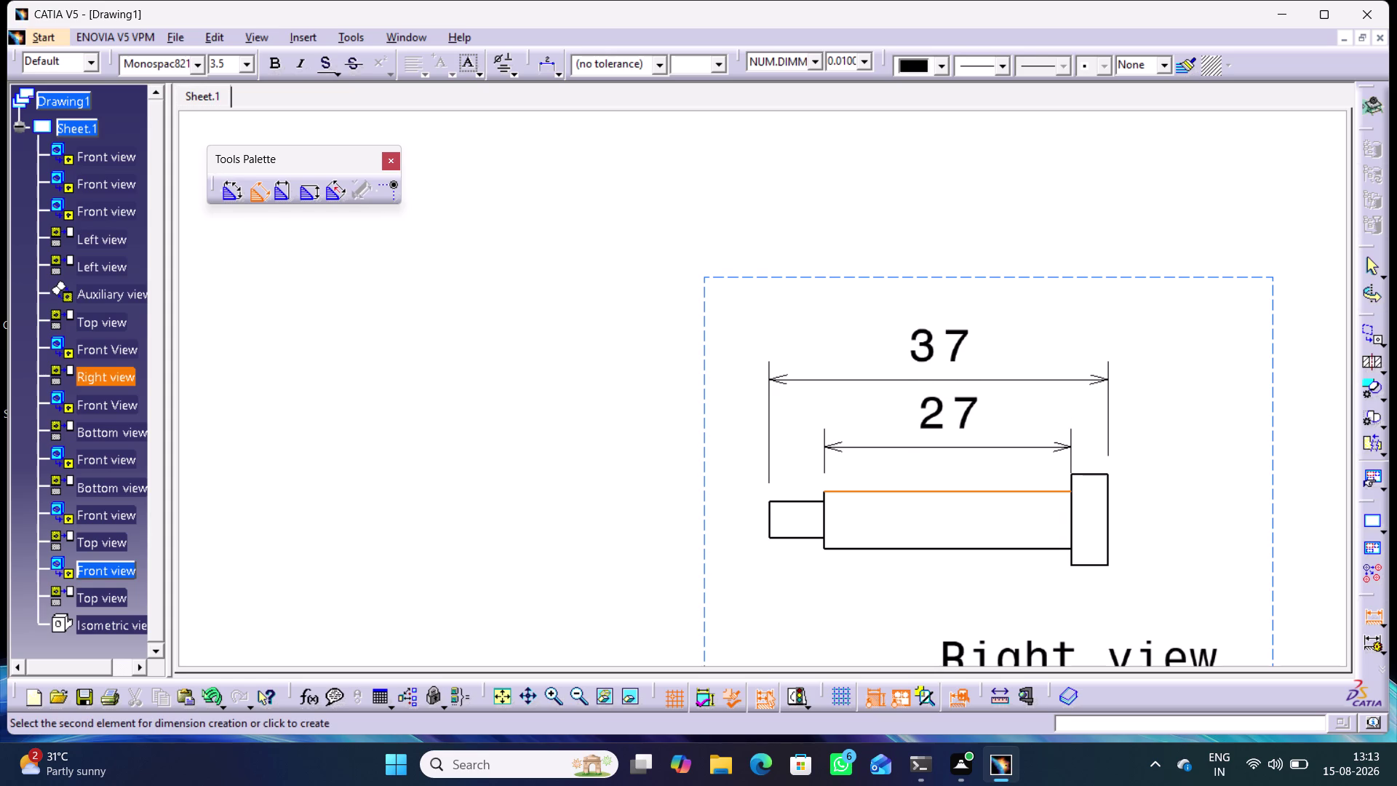
Add the 4 head-thickness dimension beside the pin head.
click(931, 449)
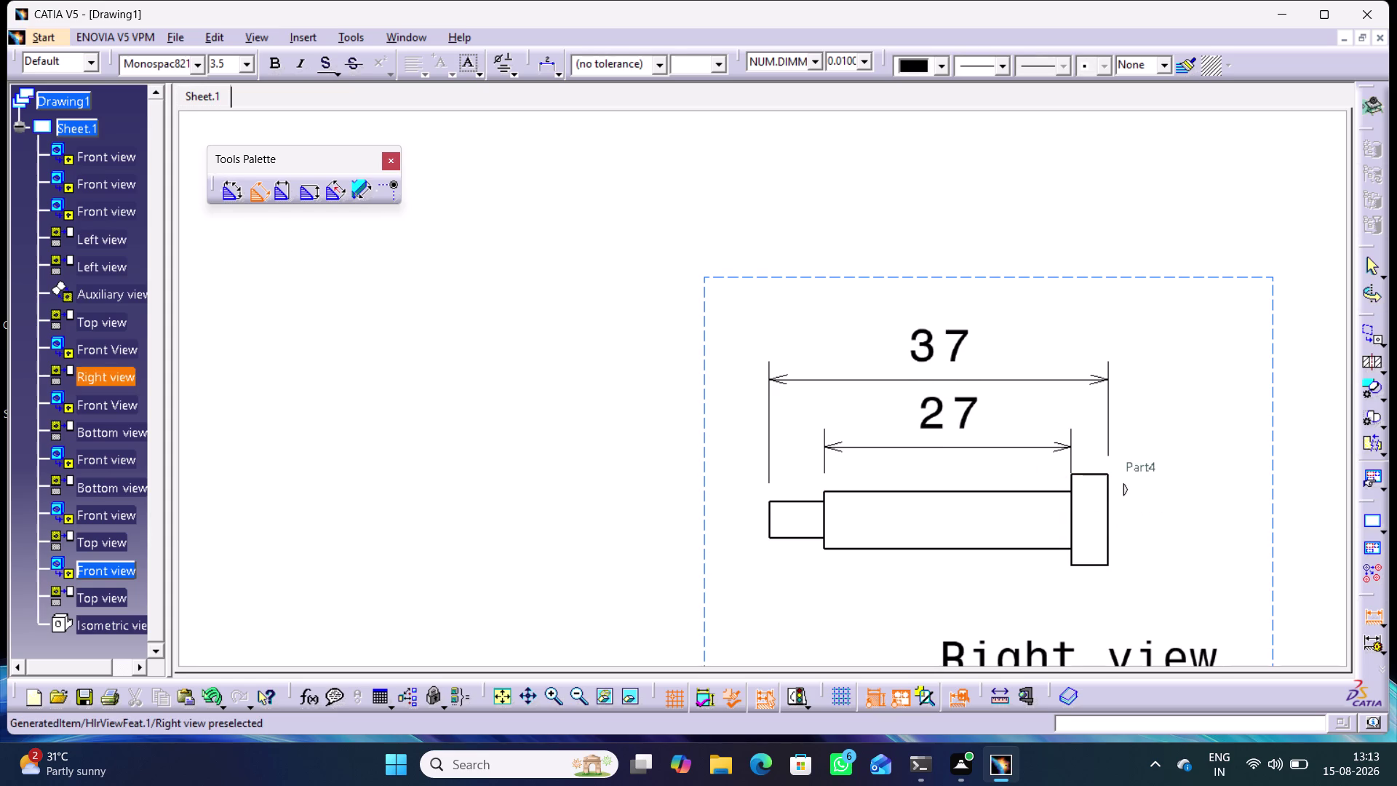
click(1093, 474)
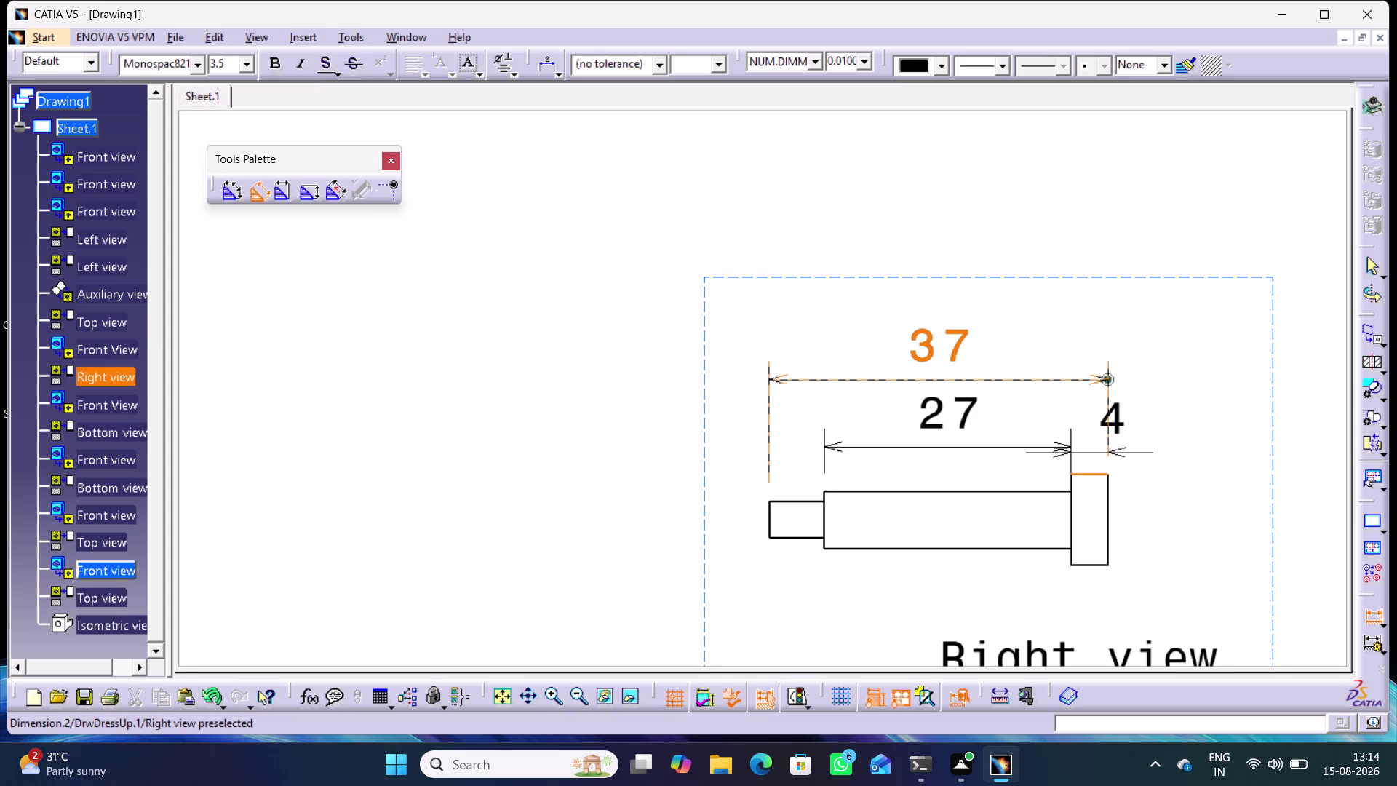
click(1147, 445)
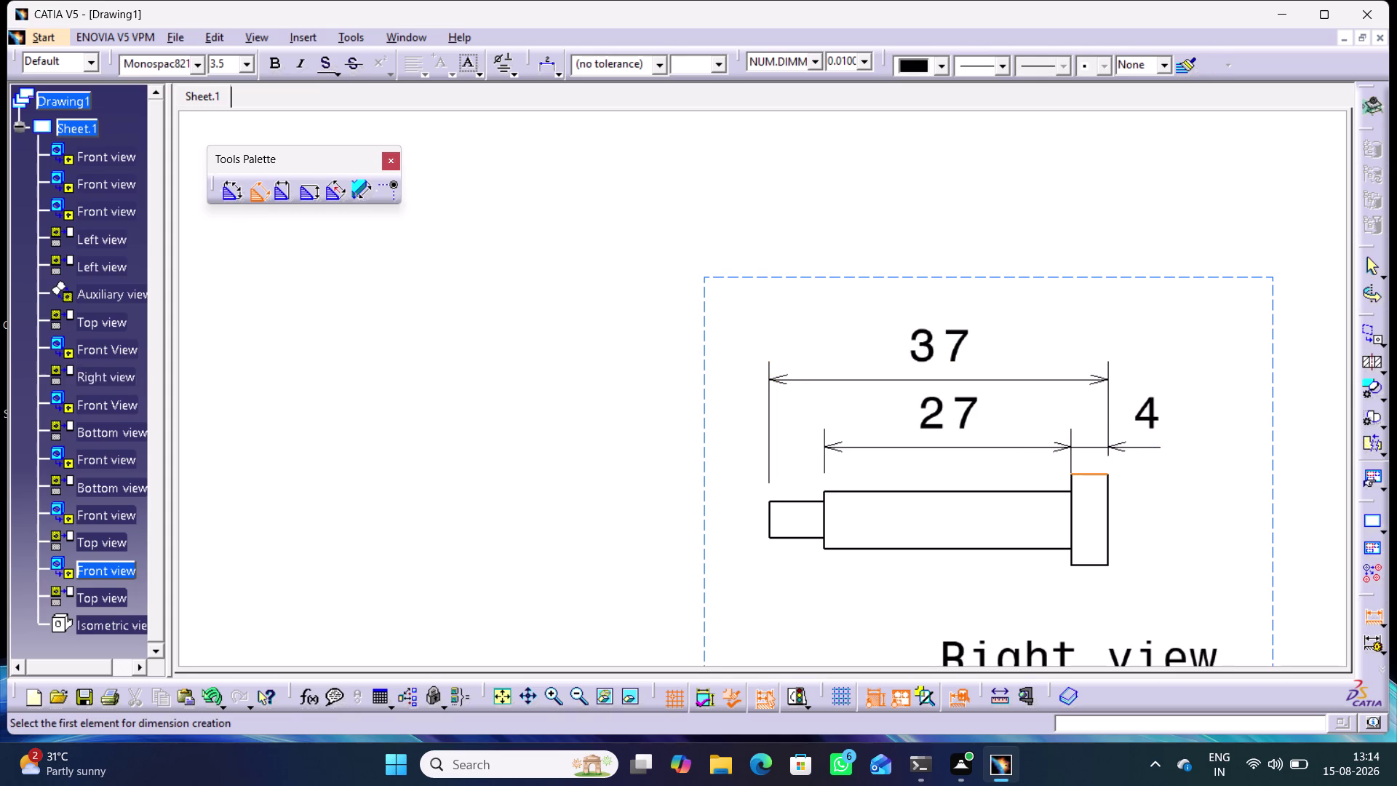
click(1175, 515)
middle_drag(1175, 515, 1188, 647)
Navigate the sheet, checking the hexagon top view, and centre the nut's 2:1 front view.
right_click(1184, 519)
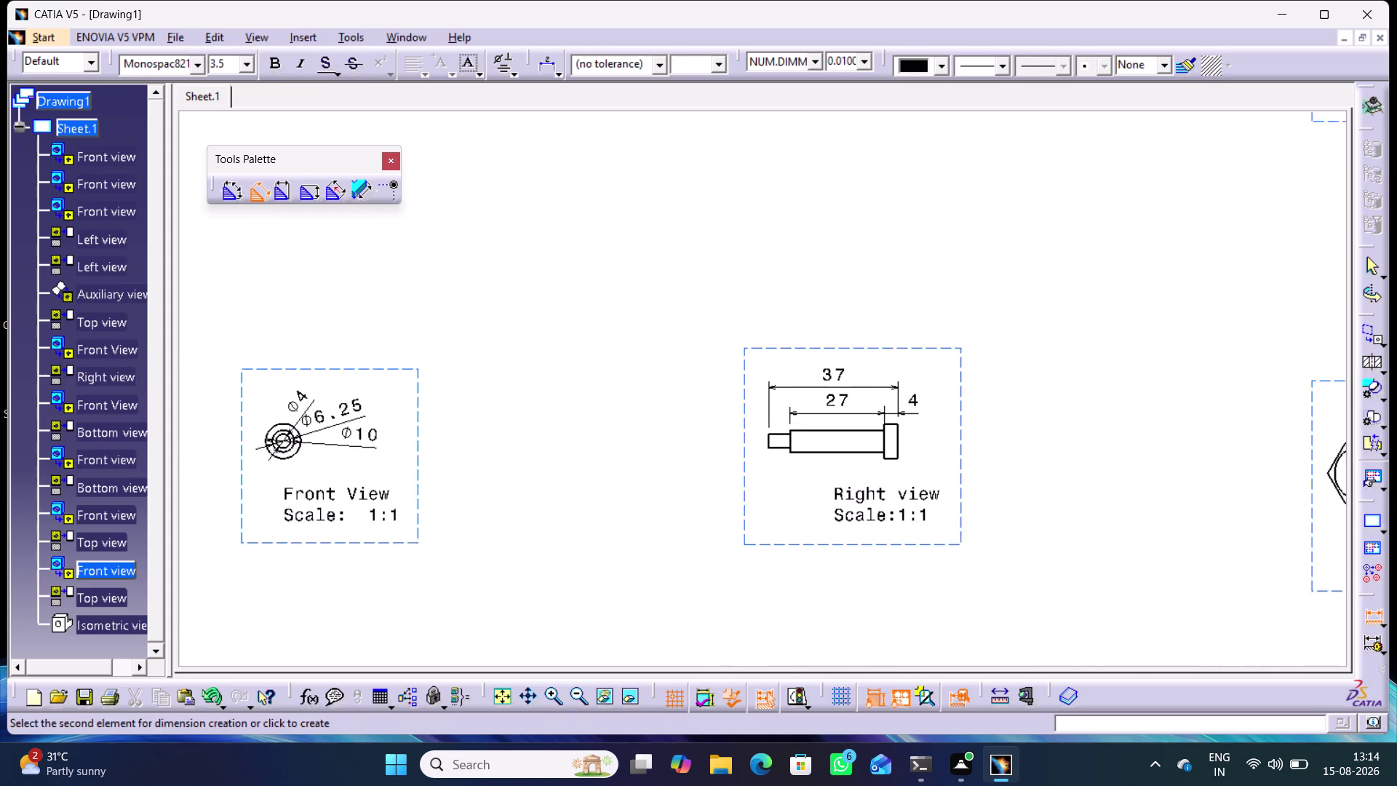
middle_drag(1189, 647, 1186, 652)
middle_drag(742, 507, 771, 582)
middle_drag(841, 406, 921, 527)
right_click(840, 407)
middle_drag(905, 402, 913, 381)
right_click(906, 402)
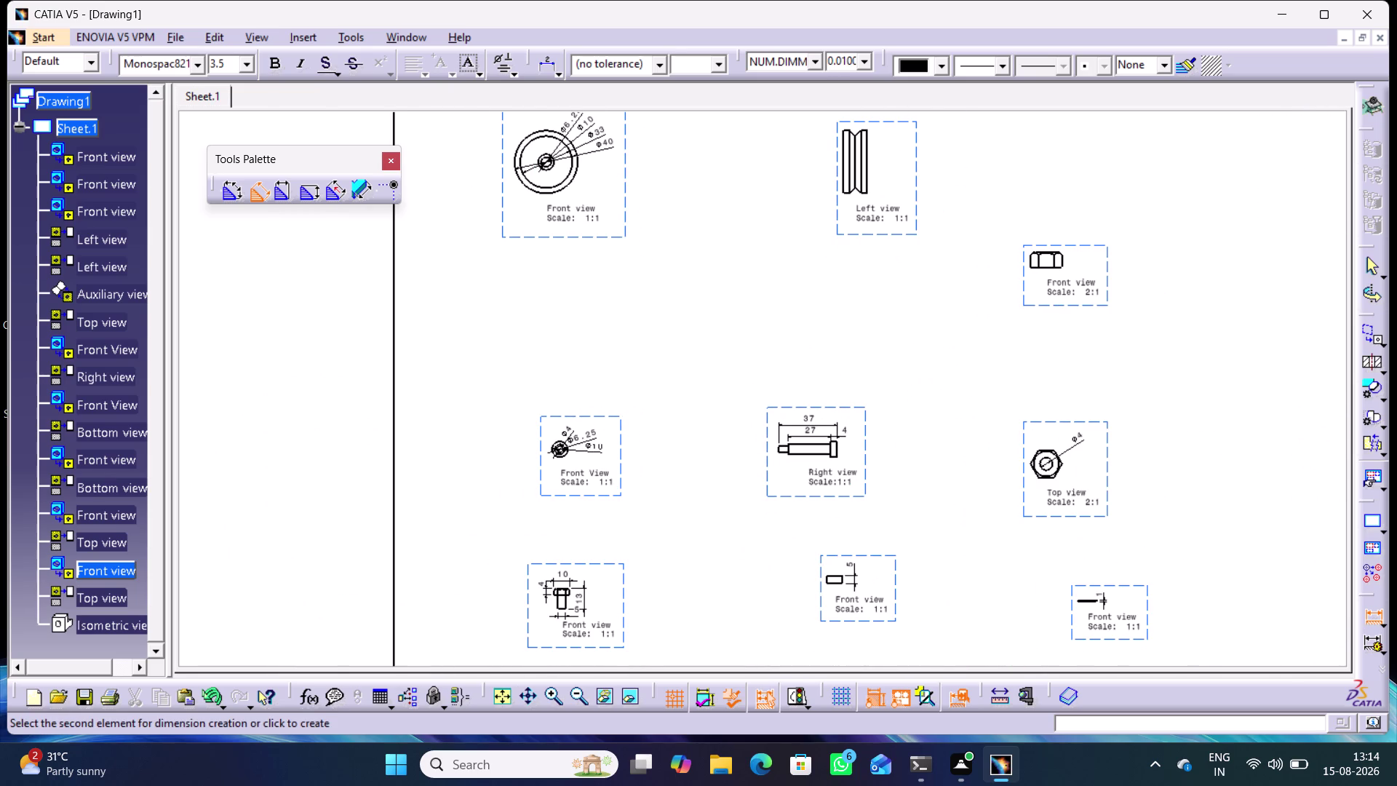
middle_drag(993, 345, 987, 305)
right_click(993, 345)
middle_drag(1115, 327, 950, 454)
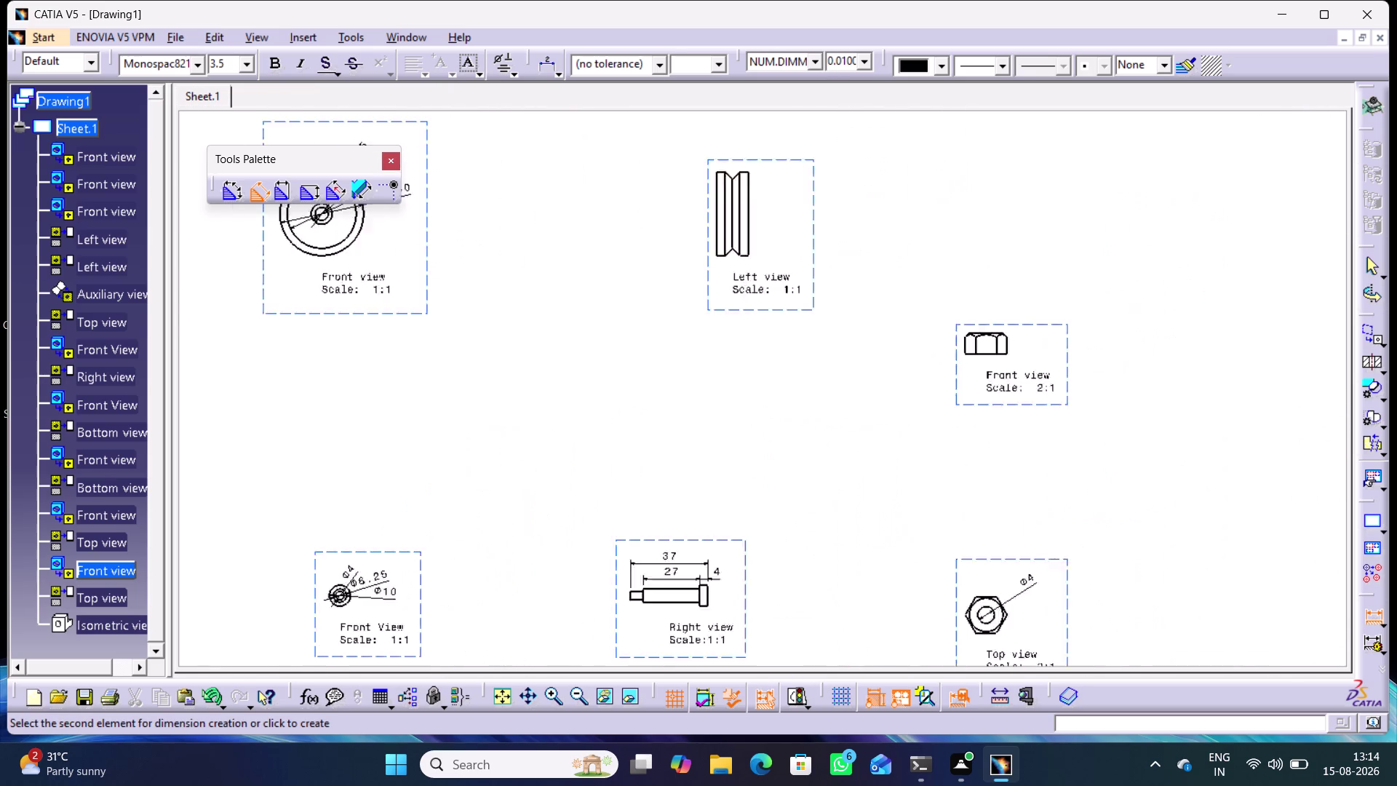
middle_drag(950, 454, 885, 477)
middle_drag(891, 521, 891, 492)
right_click(891, 522)
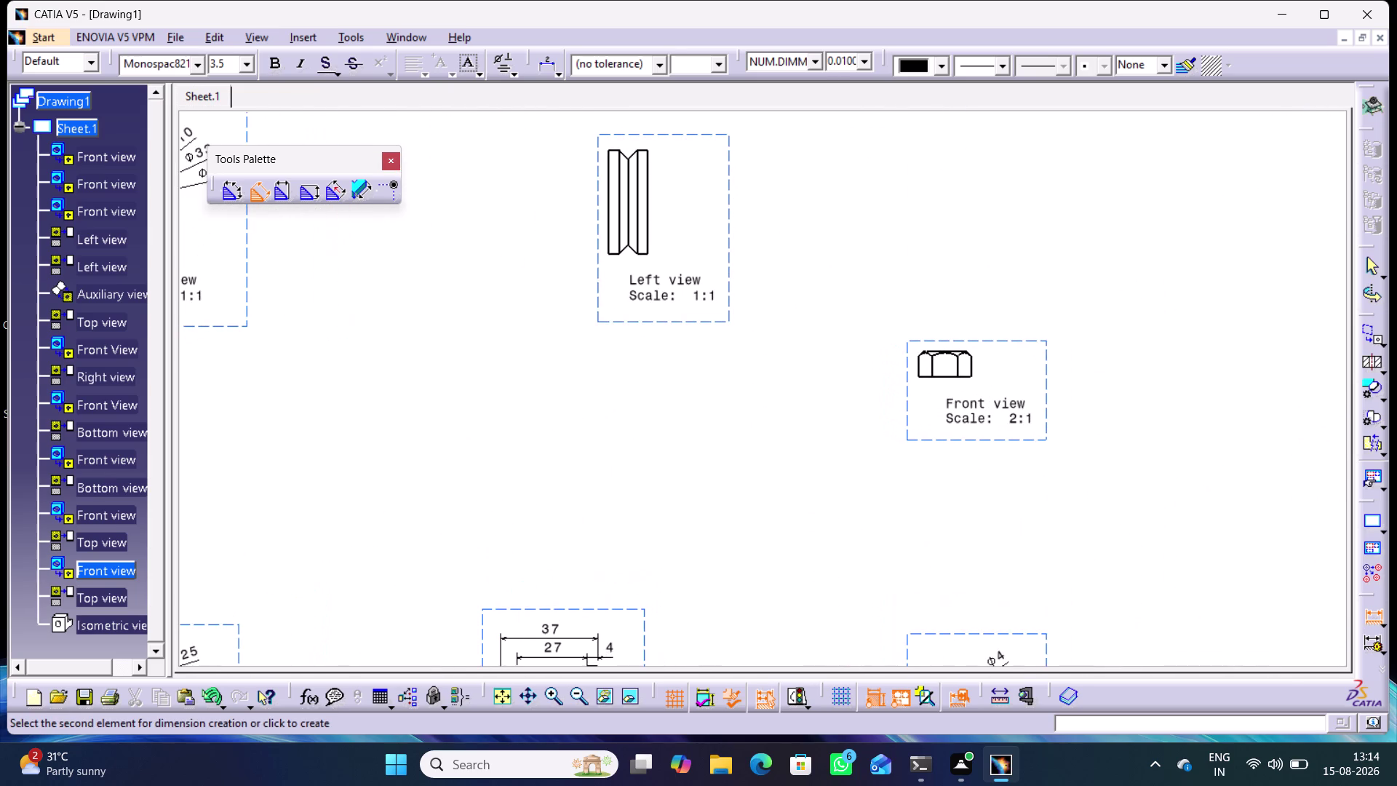
middle_drag(952, 511, 913, 465)
right_click(901, 538)
middle_drag(942, 464, 850, 563)
right_click(849, 562)
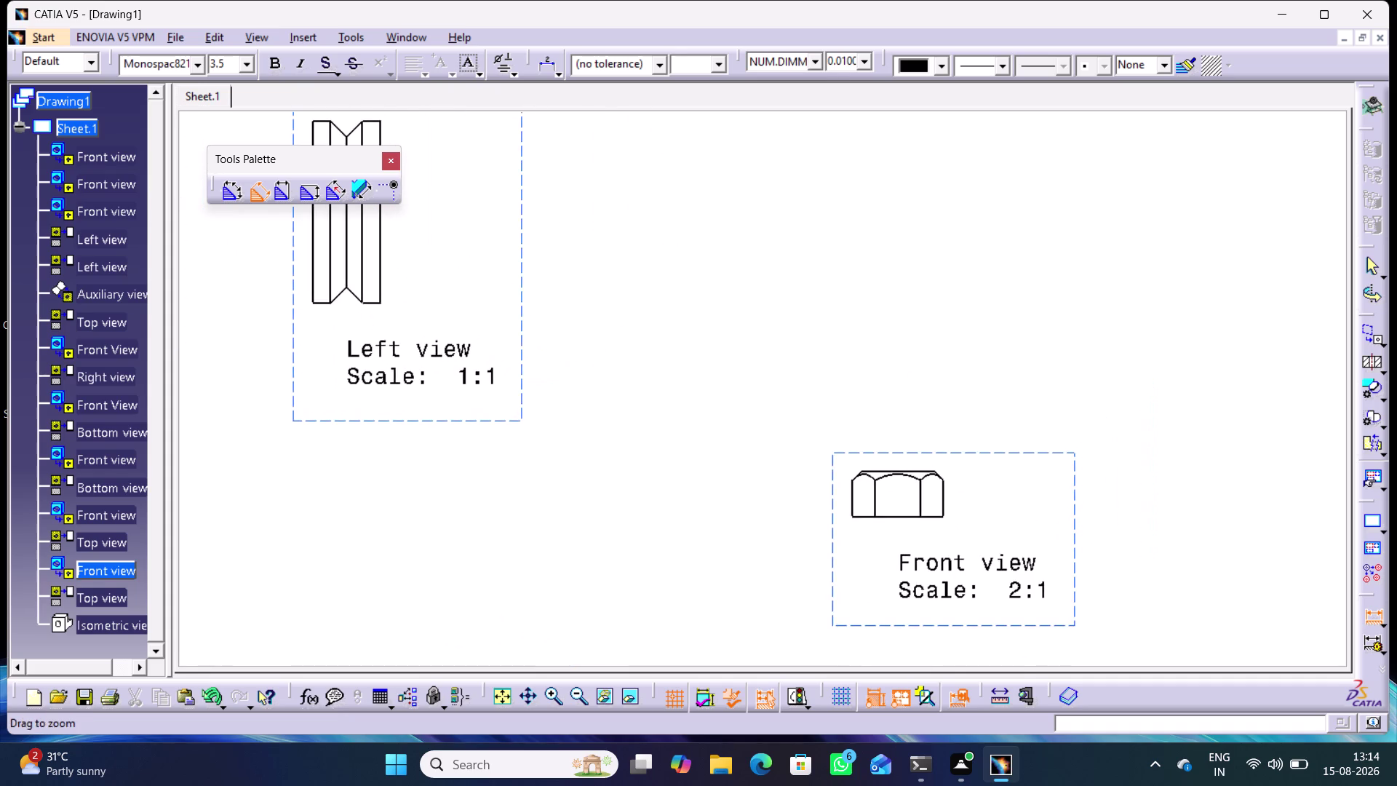
middle_drag(849, 562, 852, 517)
middle_drag(896, 608, 833, 602)
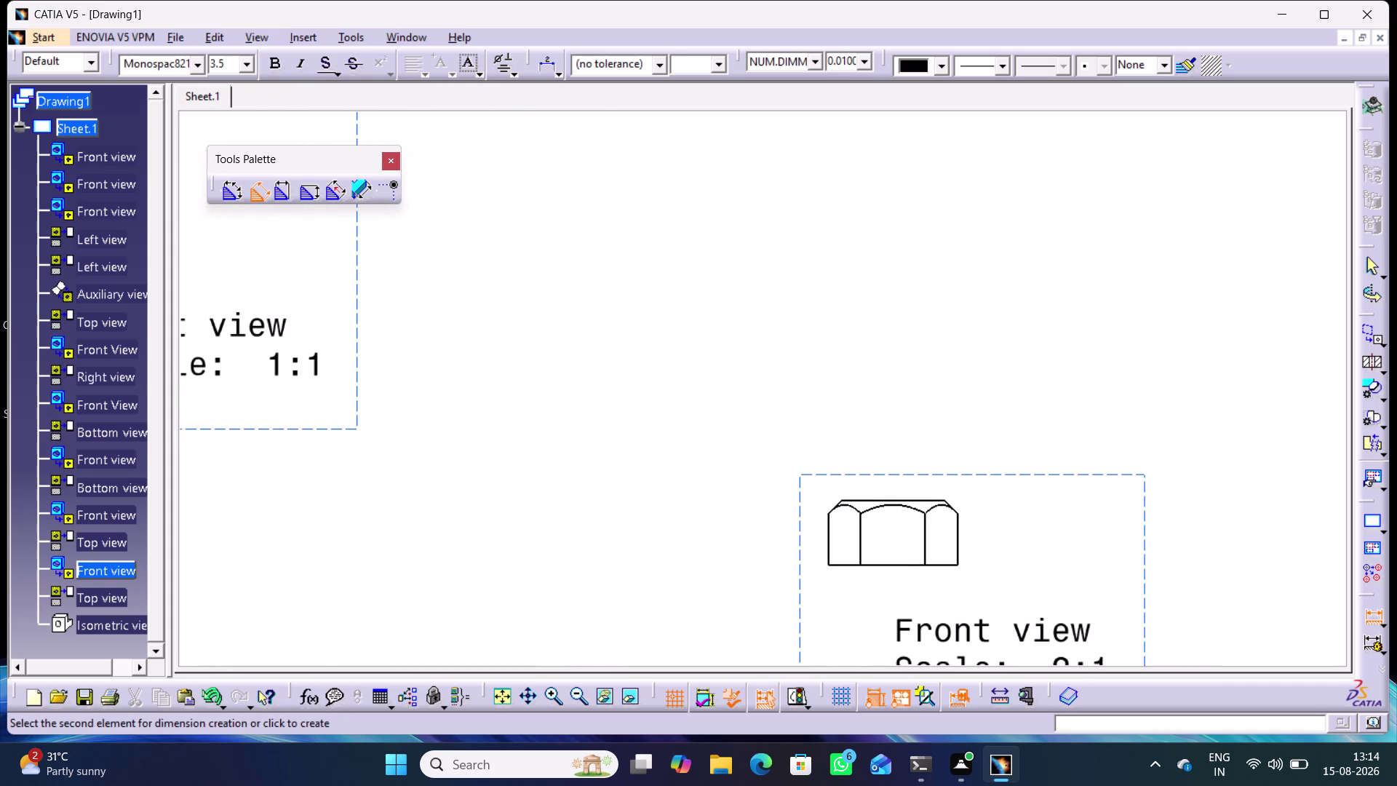
middle_drag(856, 609, 888, 393)
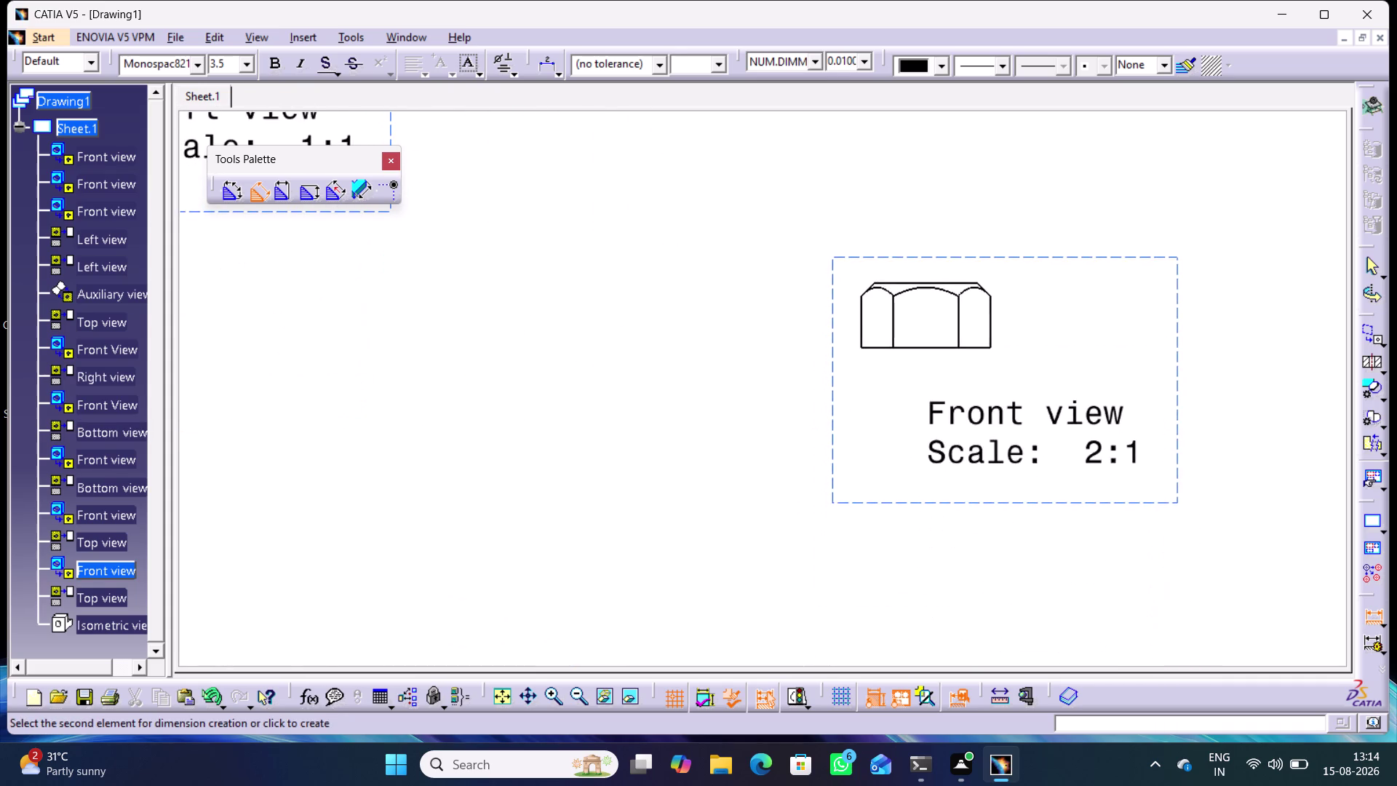
middle_drag(956, 521, 923, 344)
middle_drag(960, 547, 962, 384)
middle_drag(958, 592, 954, 464)
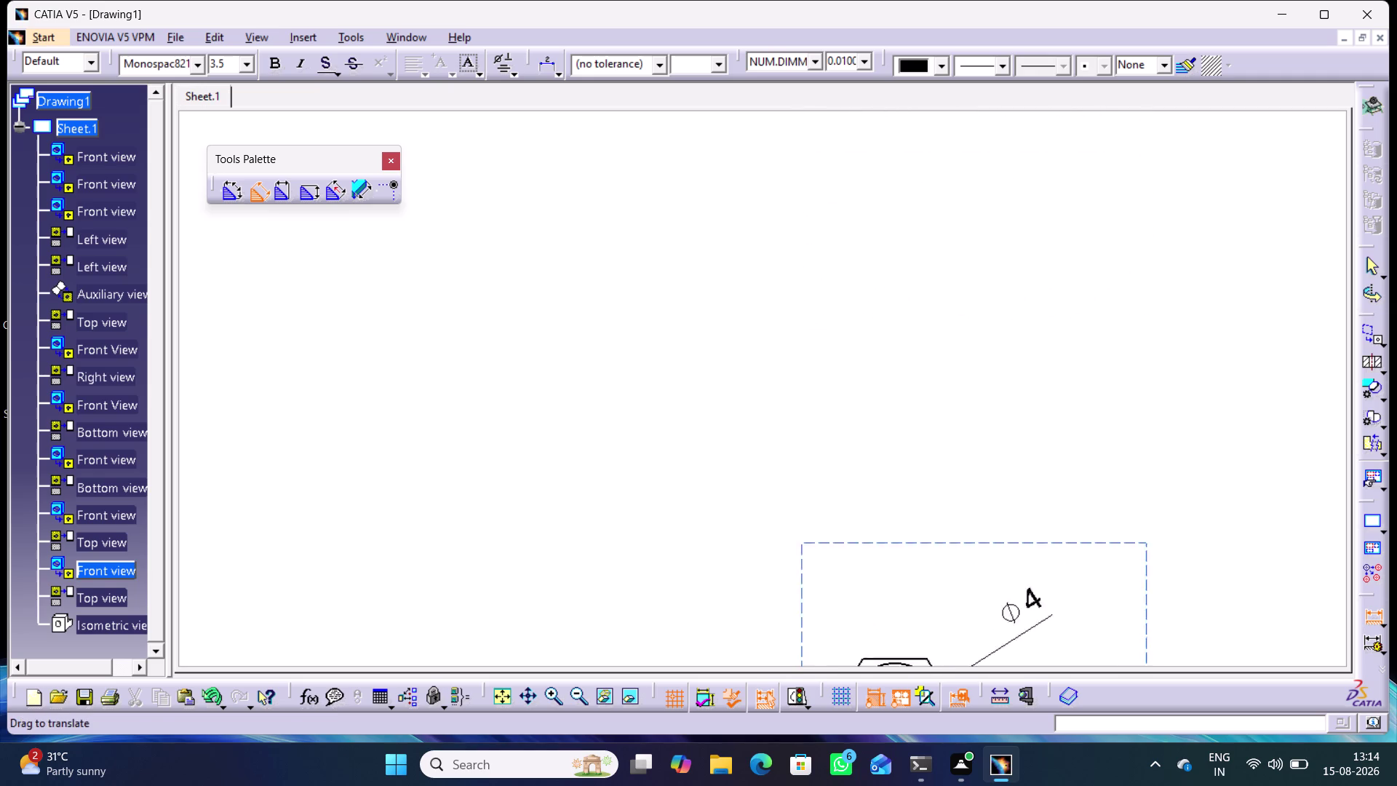
middle_drag(955, 464, 928, 366)
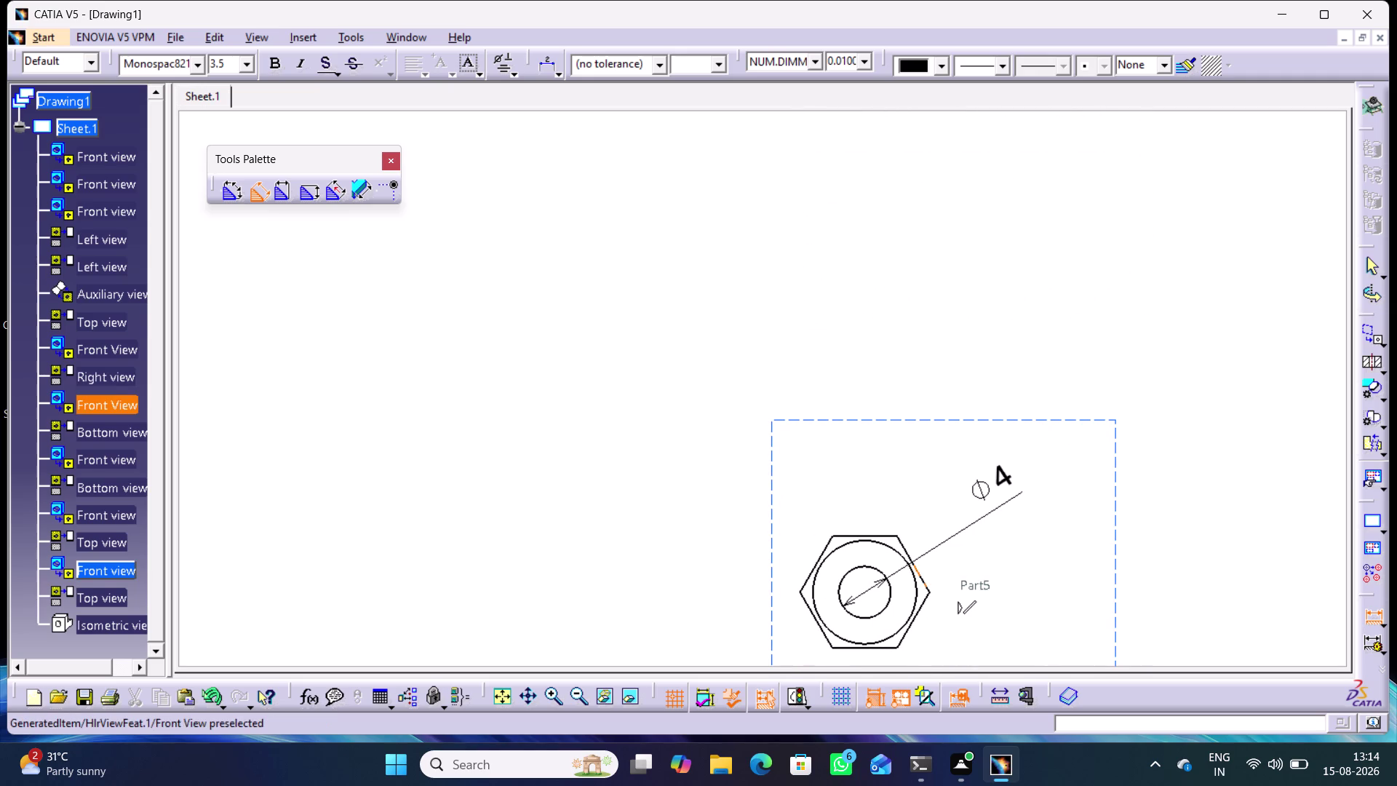
middle_drag(934, 410, 949, 785)
middle_drag(902, 448, 890, 517)
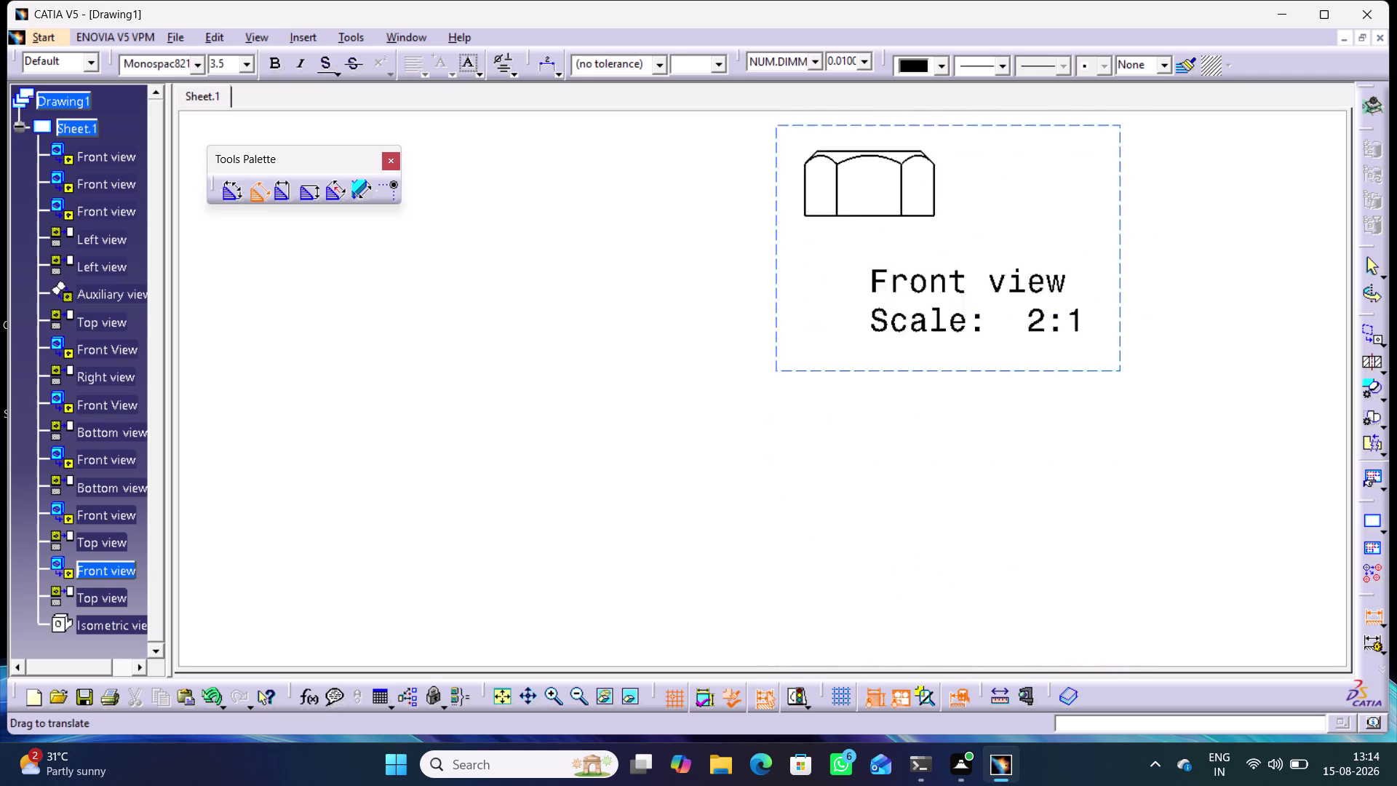
middle_drag(891, 516, 836, 738)
Place the nut's 10 width dimension above its front view.
scroll(down, 3)
click(747, 365)
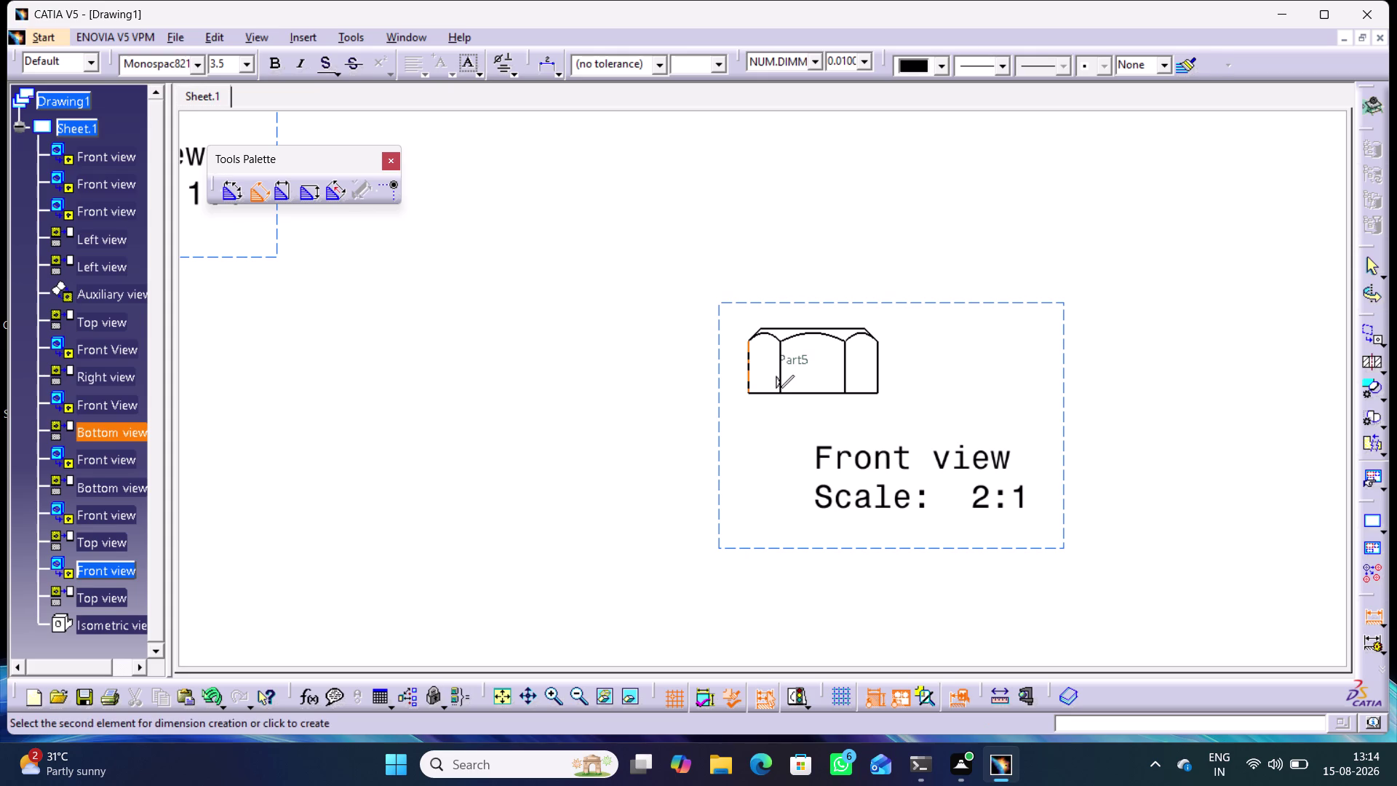
click(879, 354)
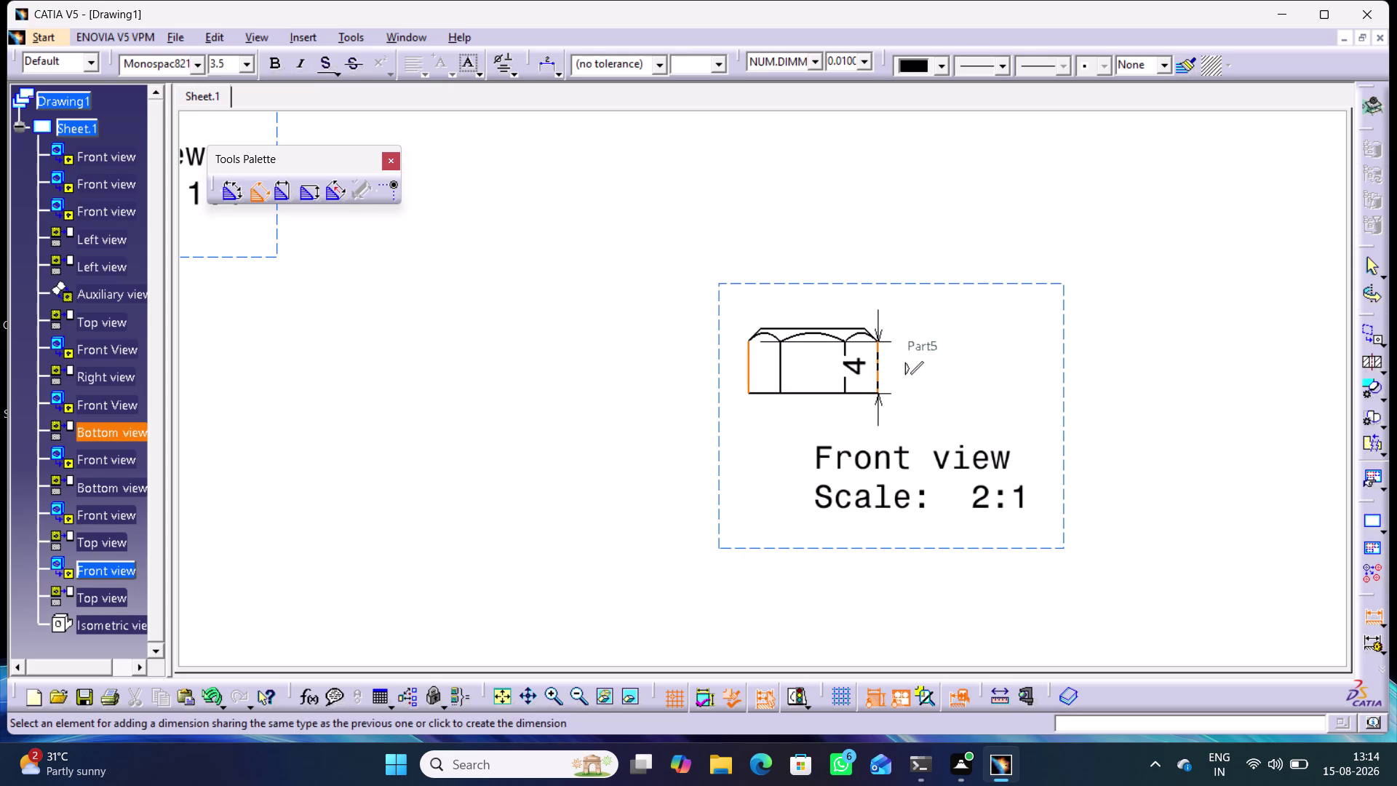
click(792, 296)
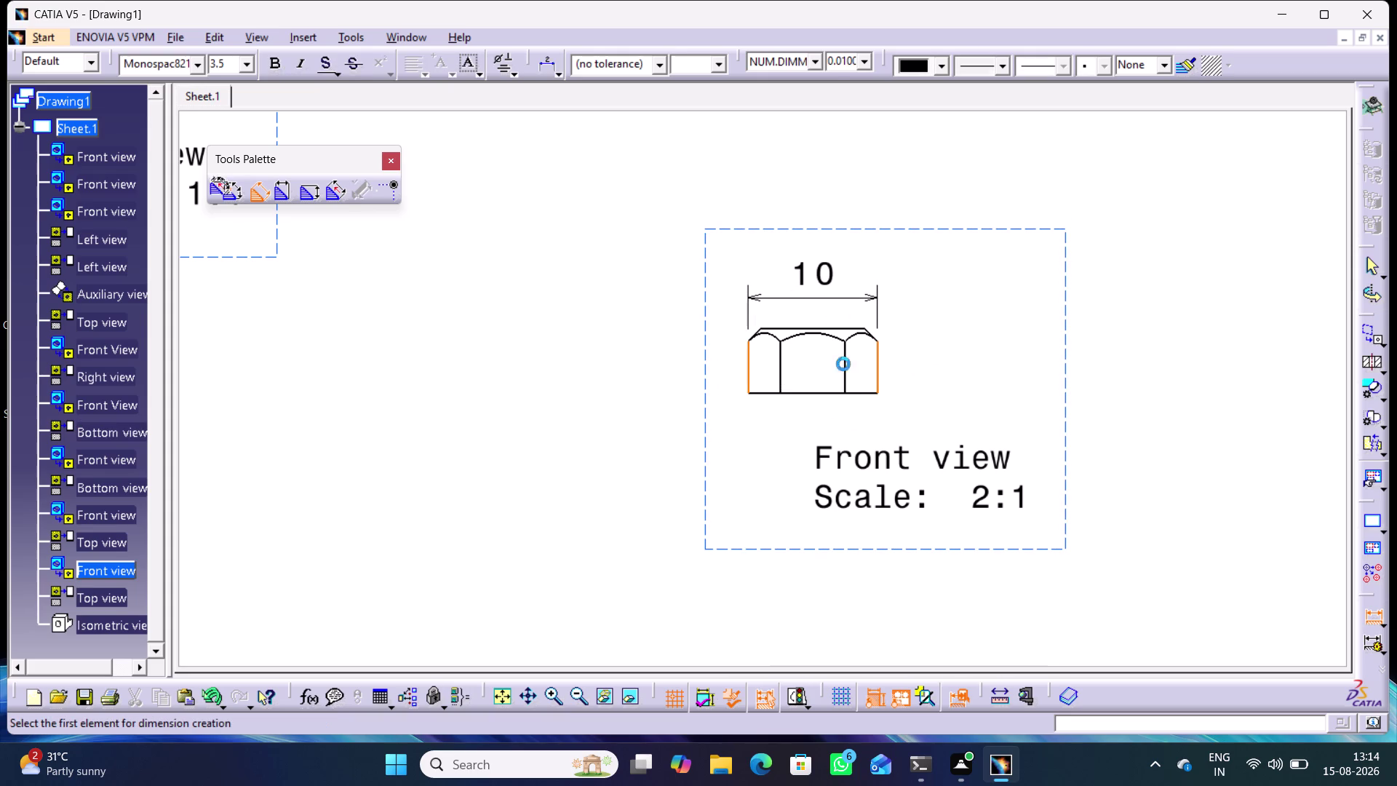
Add the nut's 5 height dimension beside the front view.
middle_drag(814, 601, 801, 624)
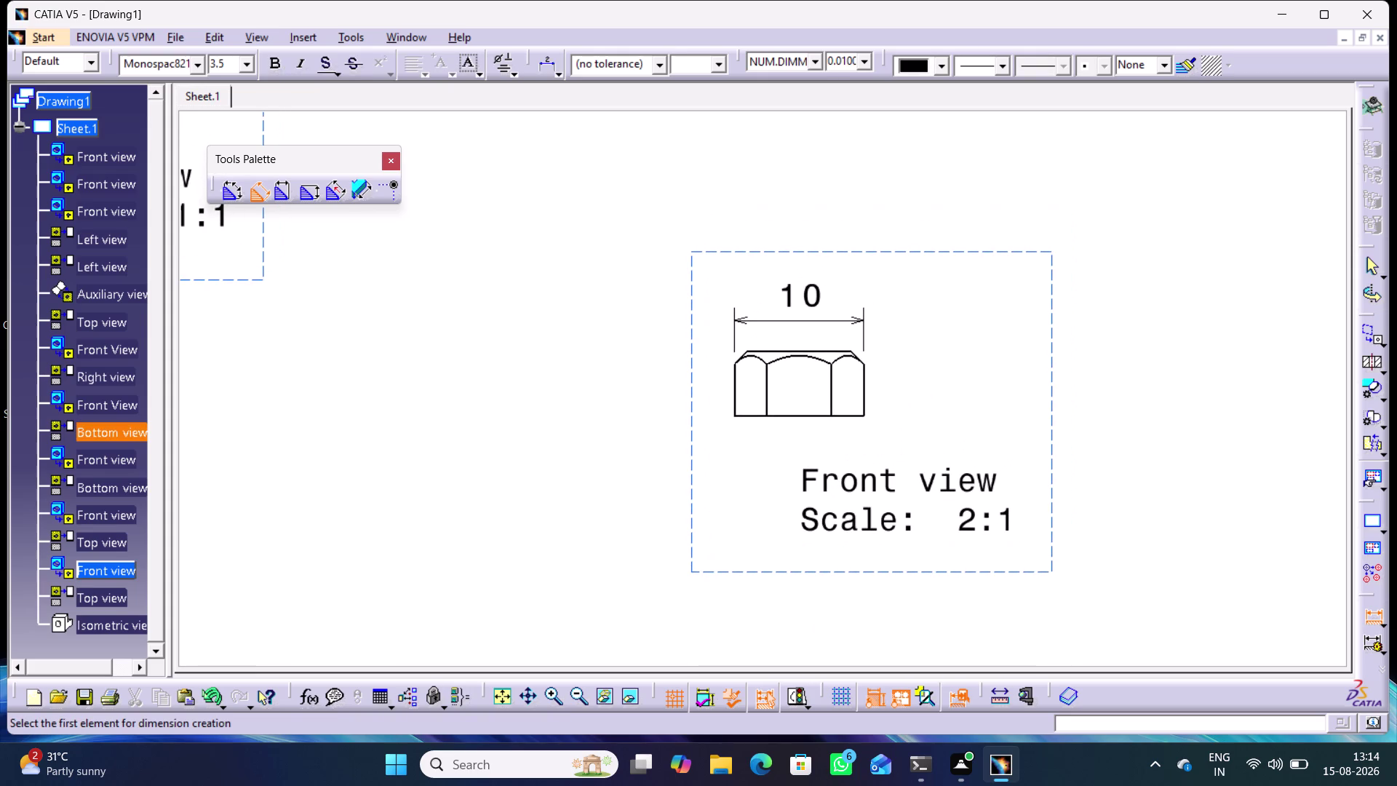
click(838, 415)
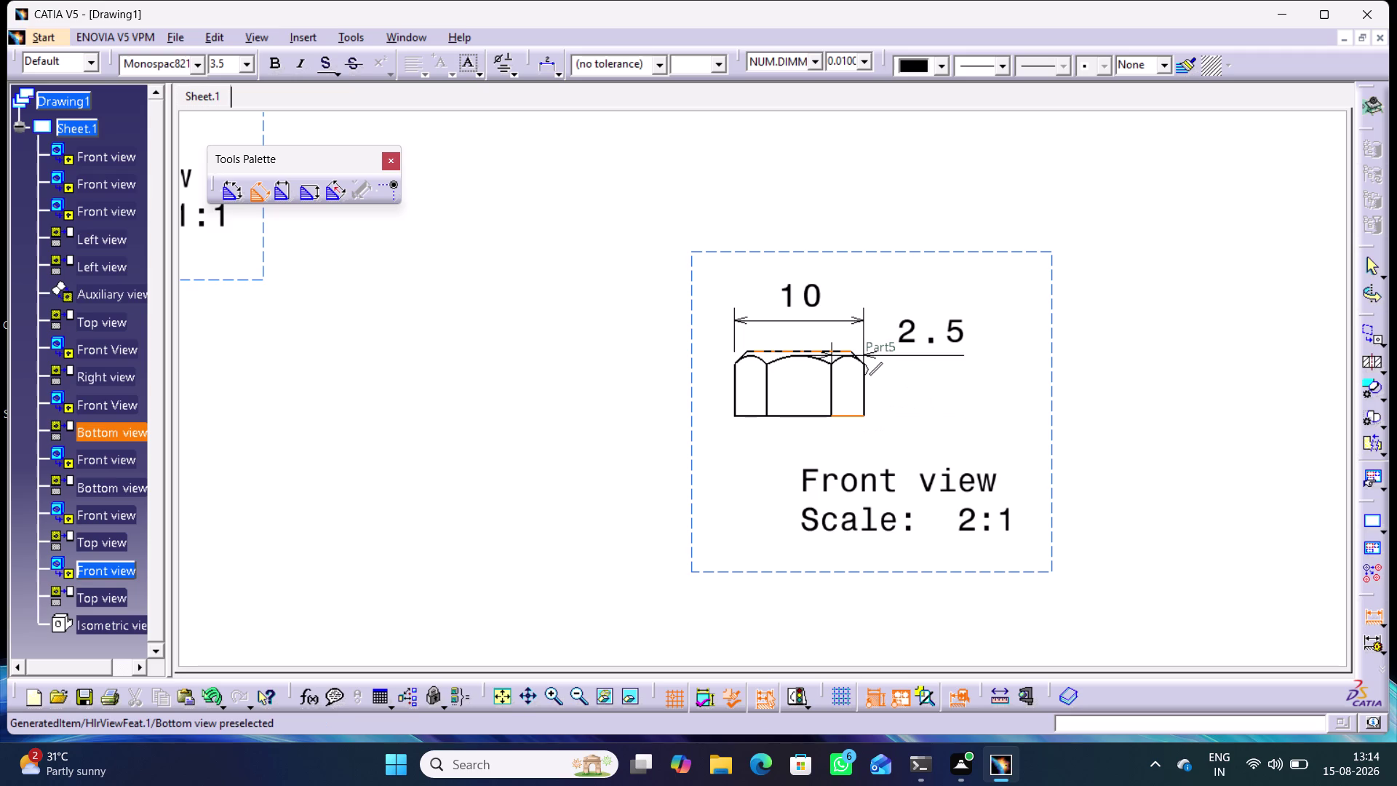
click(835, 354)
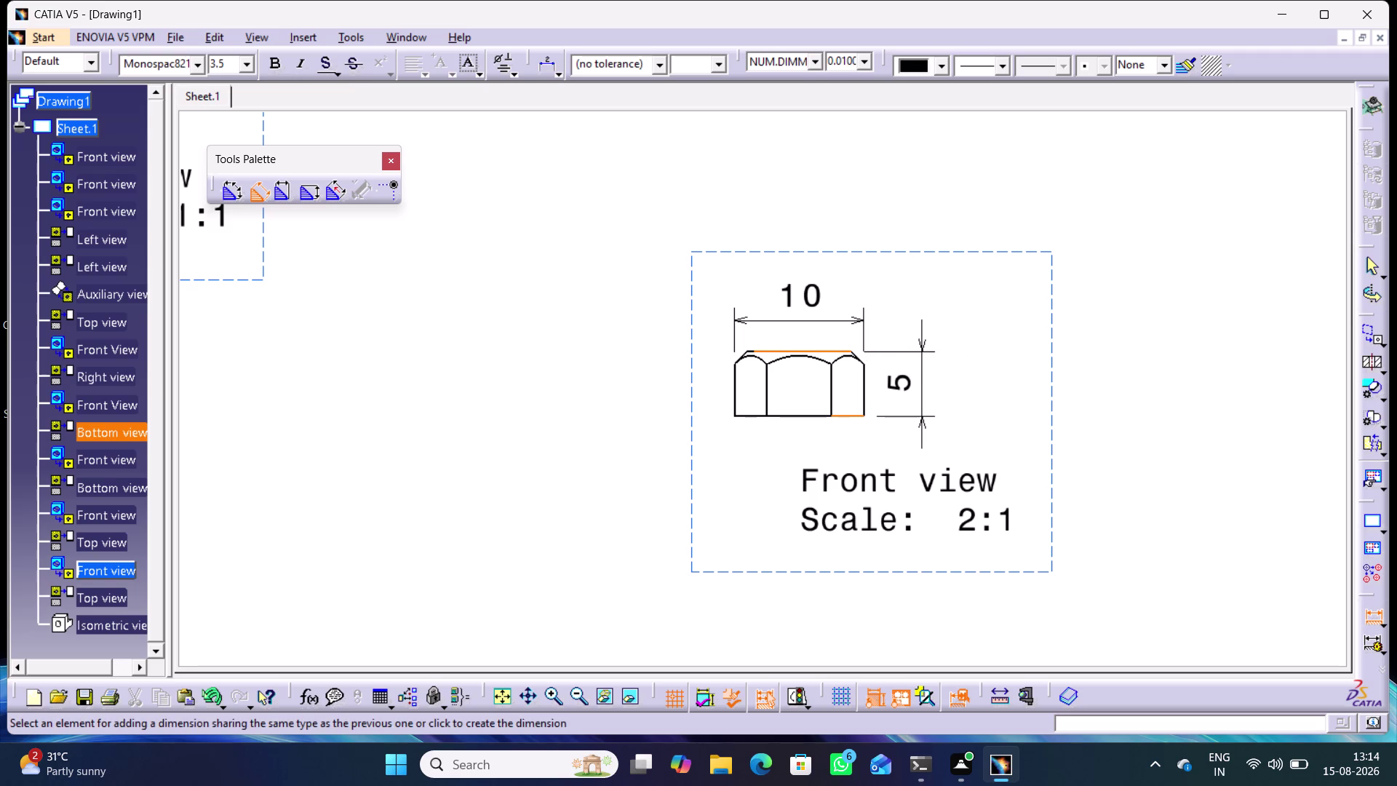
click(923, 384)
middle_drag(845, 616, 950, 398)
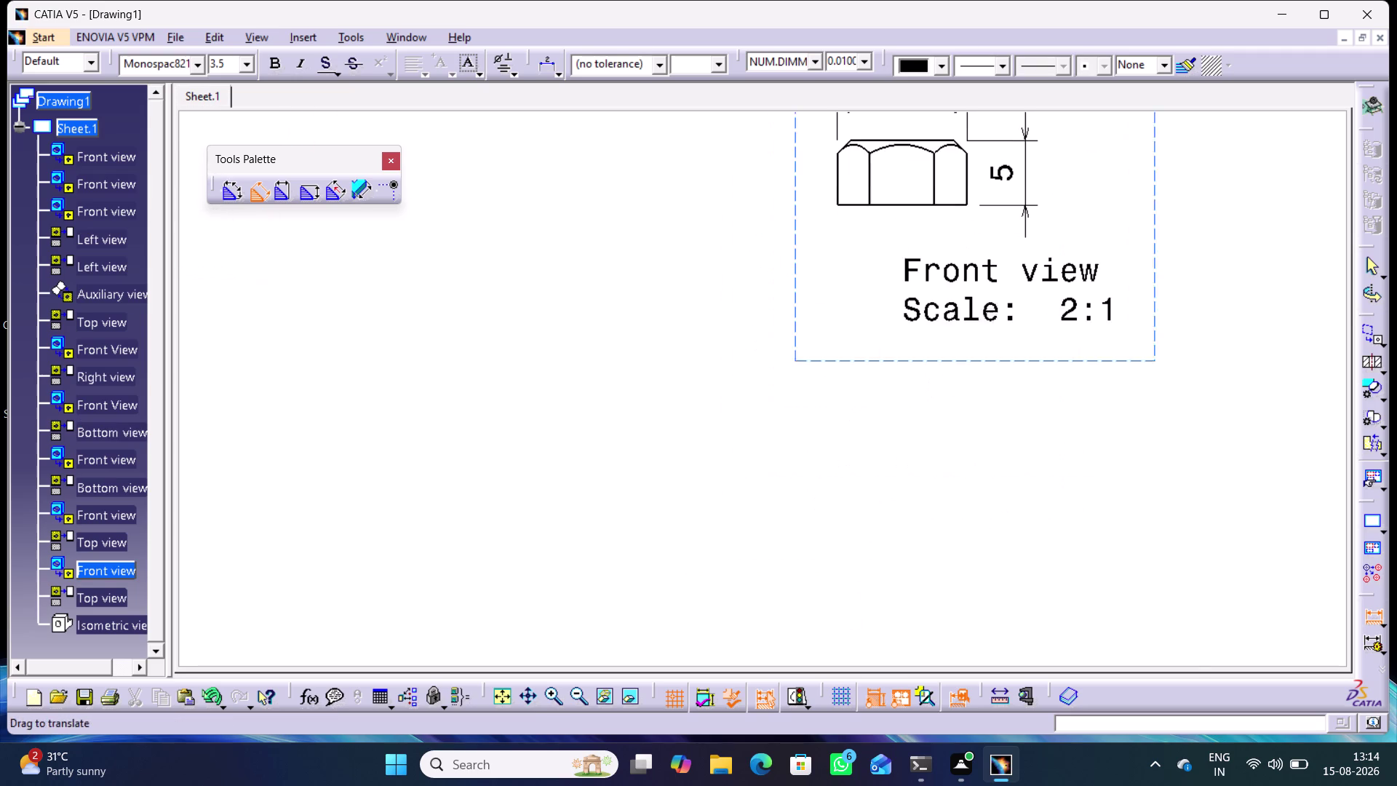
middle_drag(872, 631, 897, 595)
right_click(894, 538)
Enlarge the pulley left view's V groove and dimension a slanted groove edge.
middle_drag(903, 615, 912, 671)
middle_drag(883, 552, 883, 551)
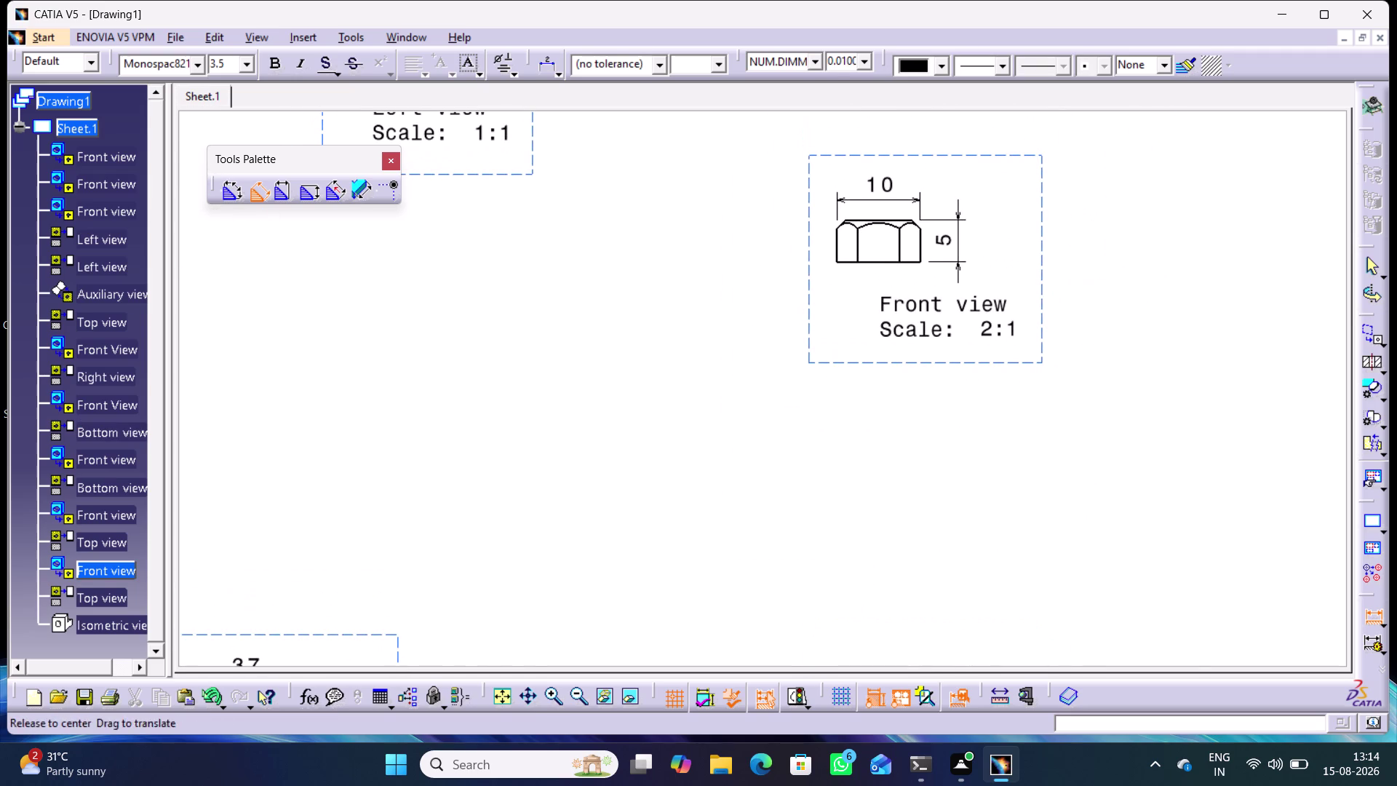
middle_drag(883, 551, 916, 652)
right_click(883, 551)
middle_drag(805, 458, 893, 702)
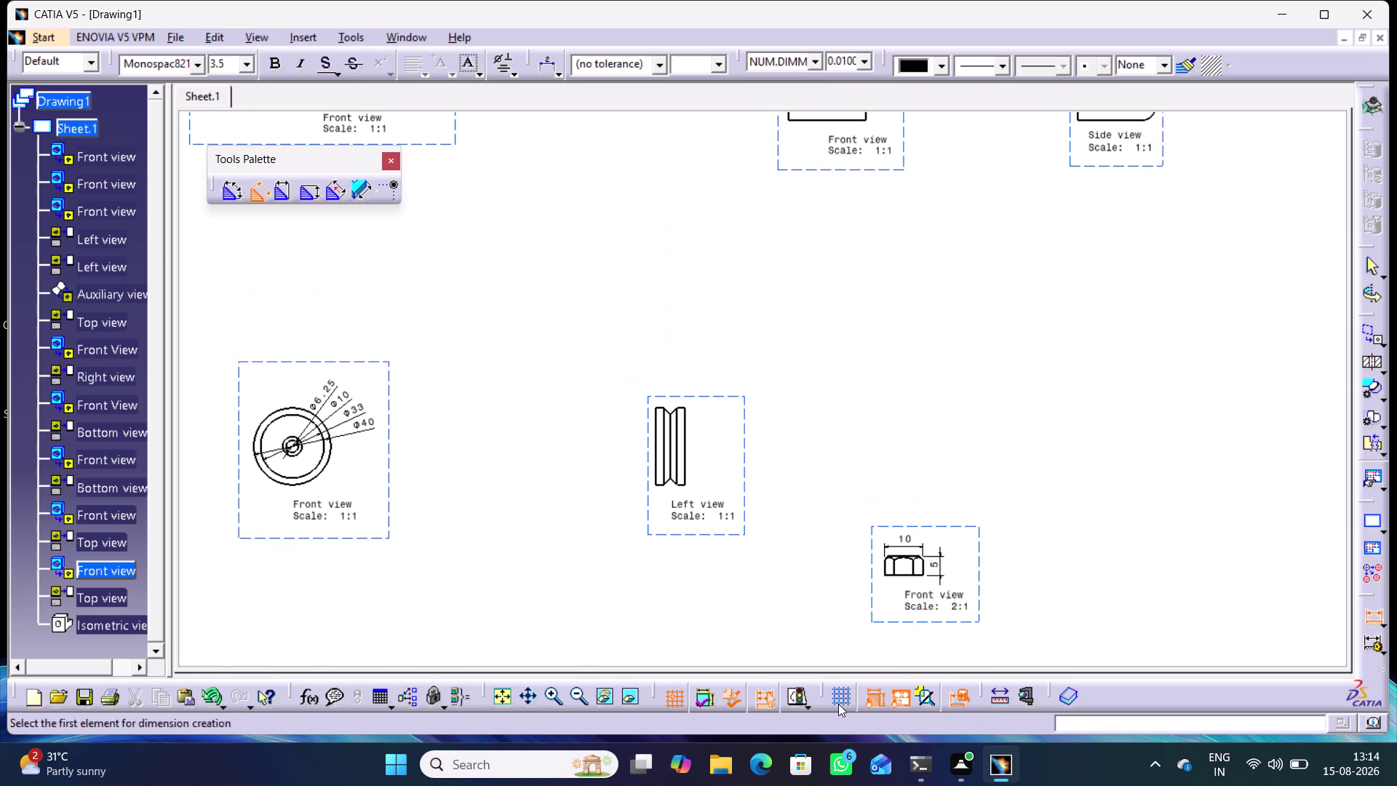
middle_drag(767, 679, 776, 576)
right_drag(766, 680, 766, 662)
middle_drag(693, 618, 702, 551)
right_drag(693, 617, 693, 575)
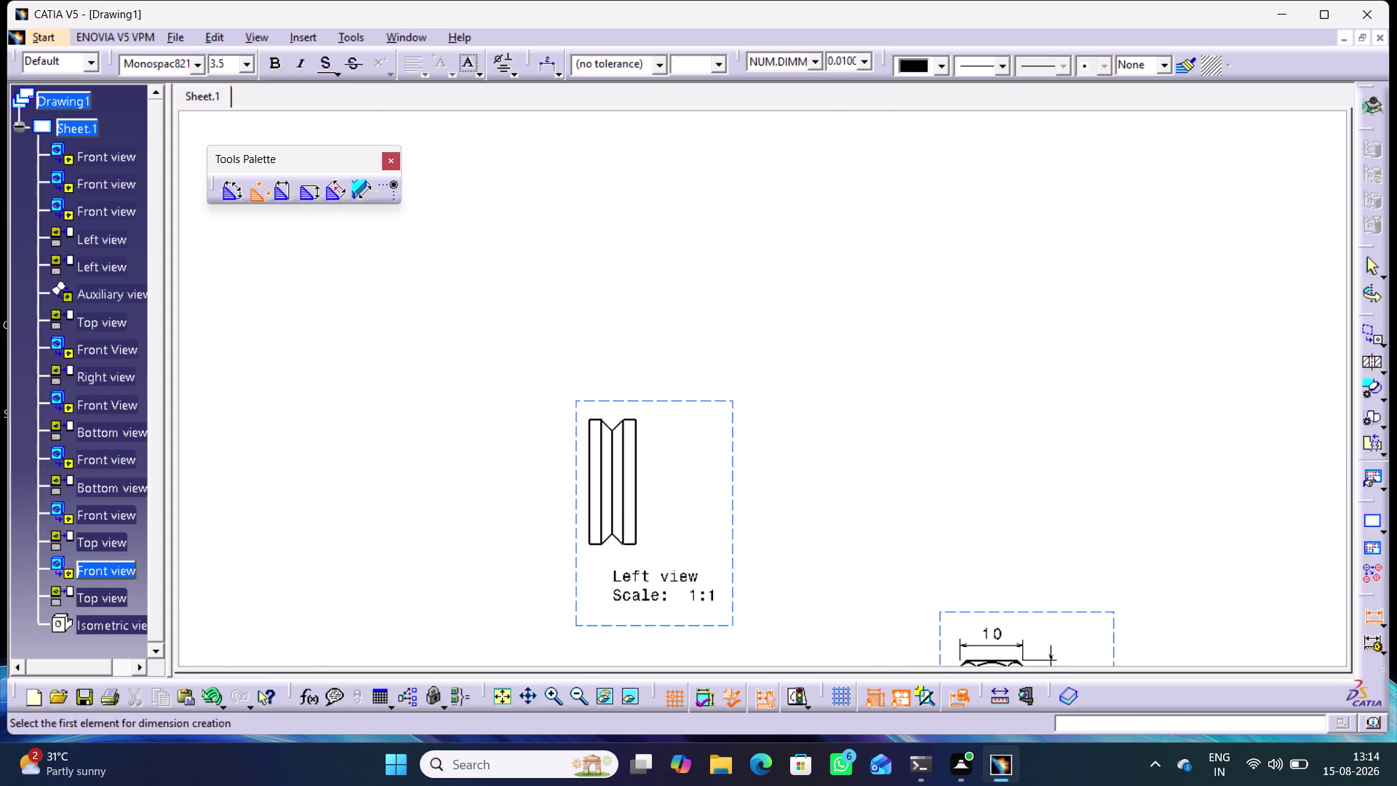
middle_drag(703, 550, 717, 536)
middle_drag(774, 598, 878, 522)
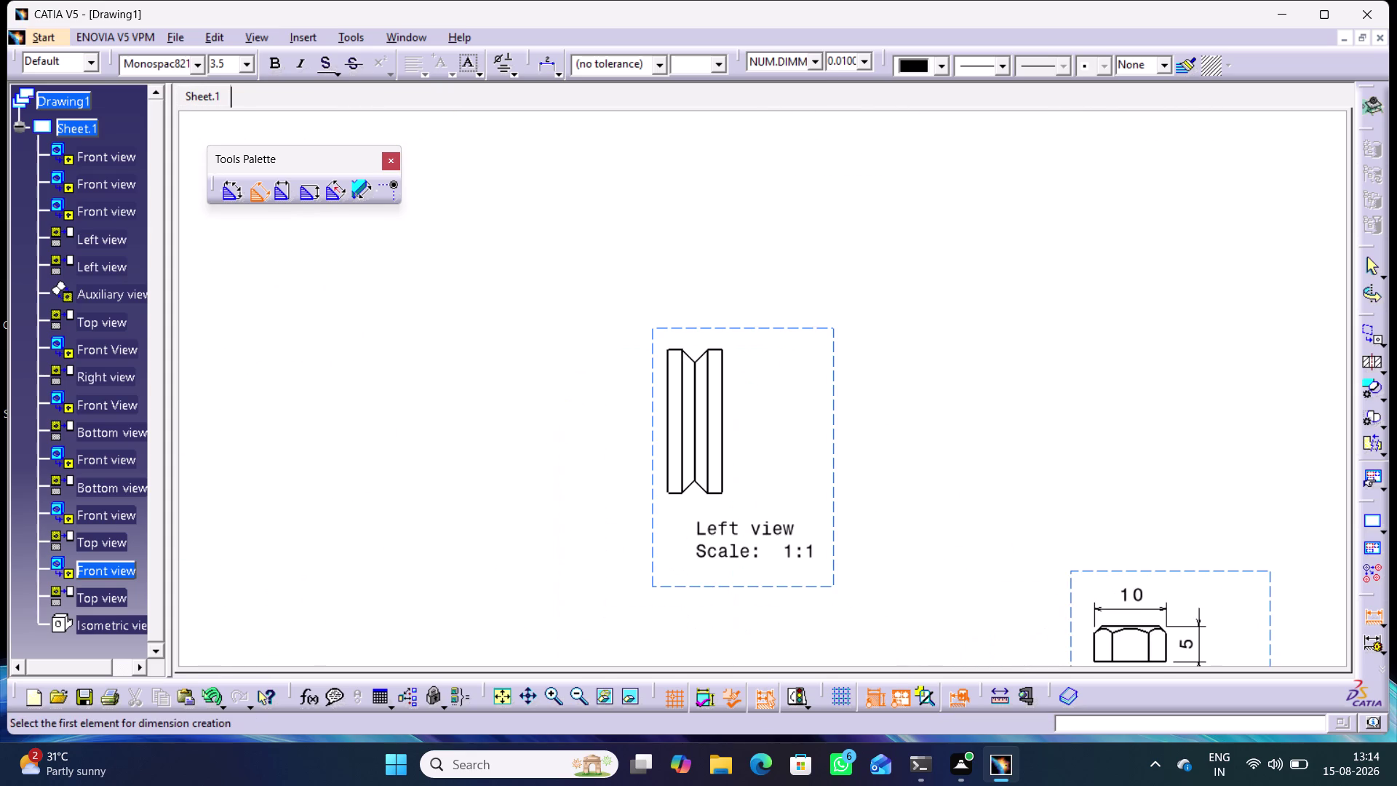
middle_drag(612, 476, 621, 424)
right_drag(612, 475, 613, 457)
middle_drag(729, 534, 774, 392)
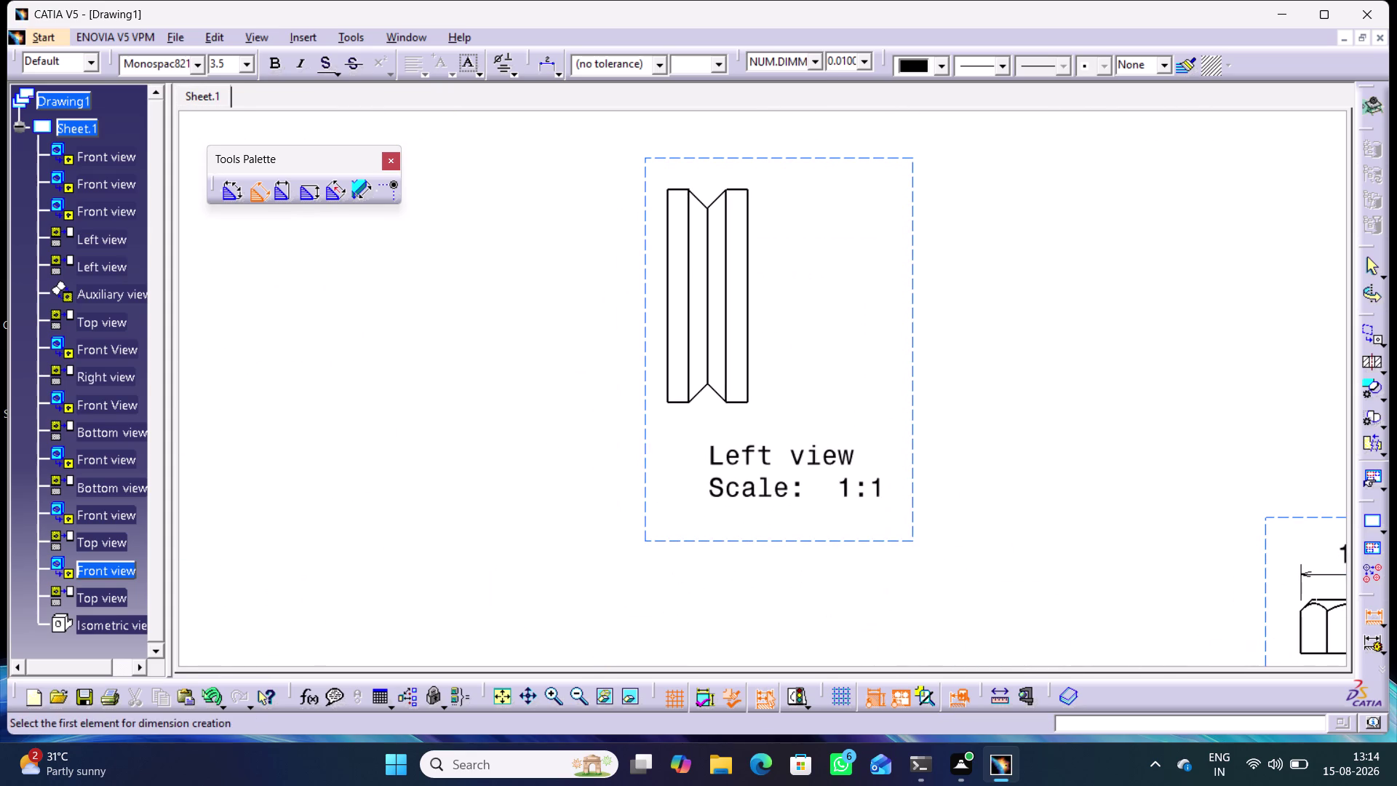
middle_drag(652, 508, 652, 467)
right_drag(652, 509, 651, 491)
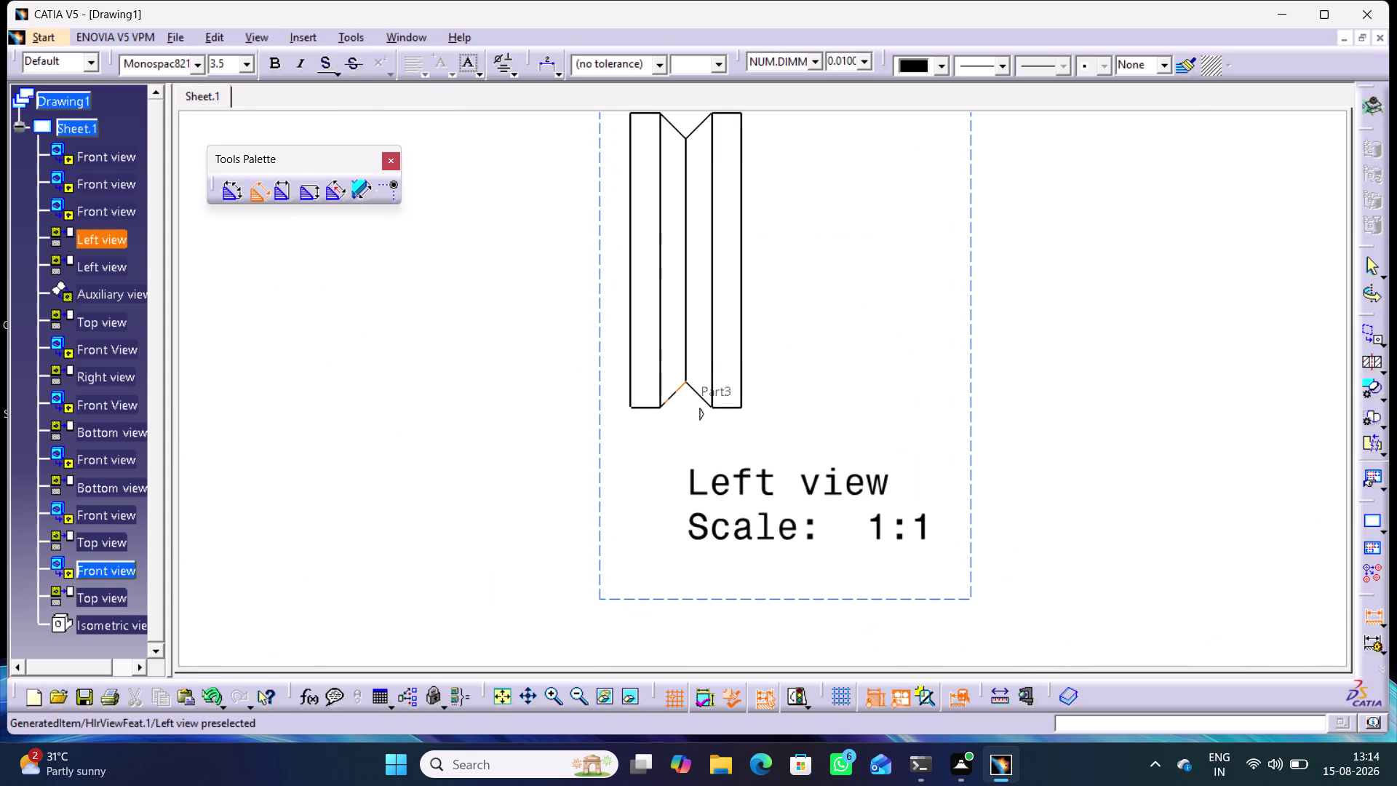
click(674, 397)
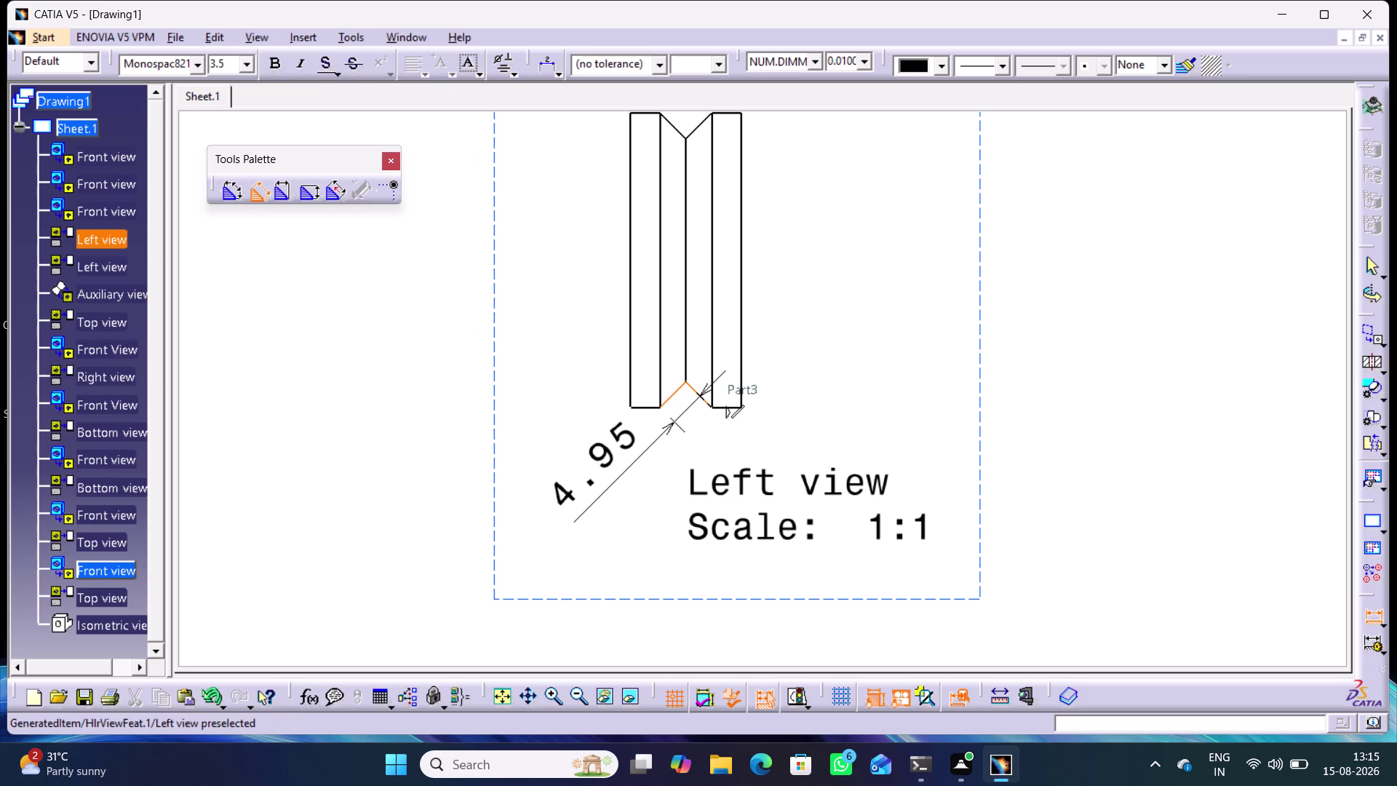
click(702, 397)
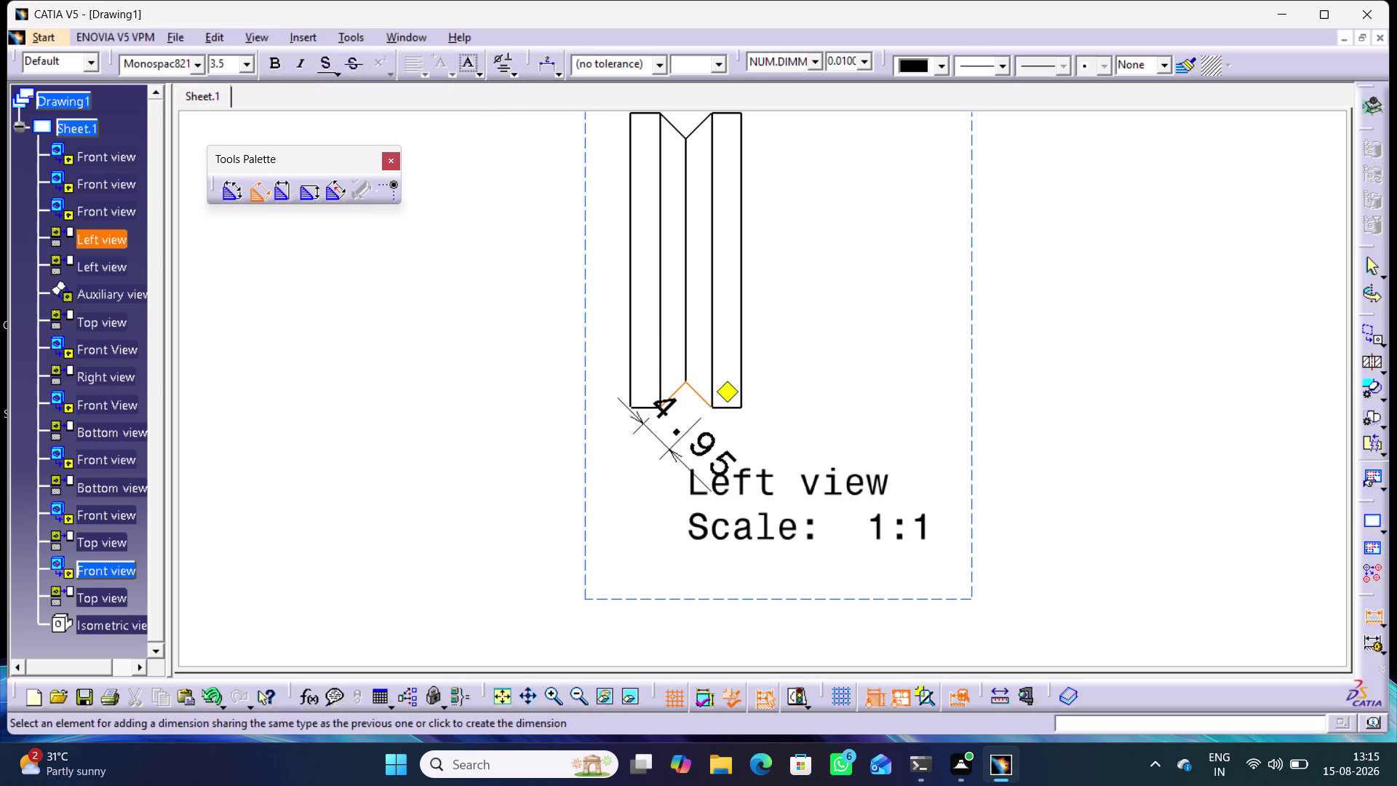
Switch dimension type and place the 90° angle across both V-groove sides, below the part.
click(1367, 620)
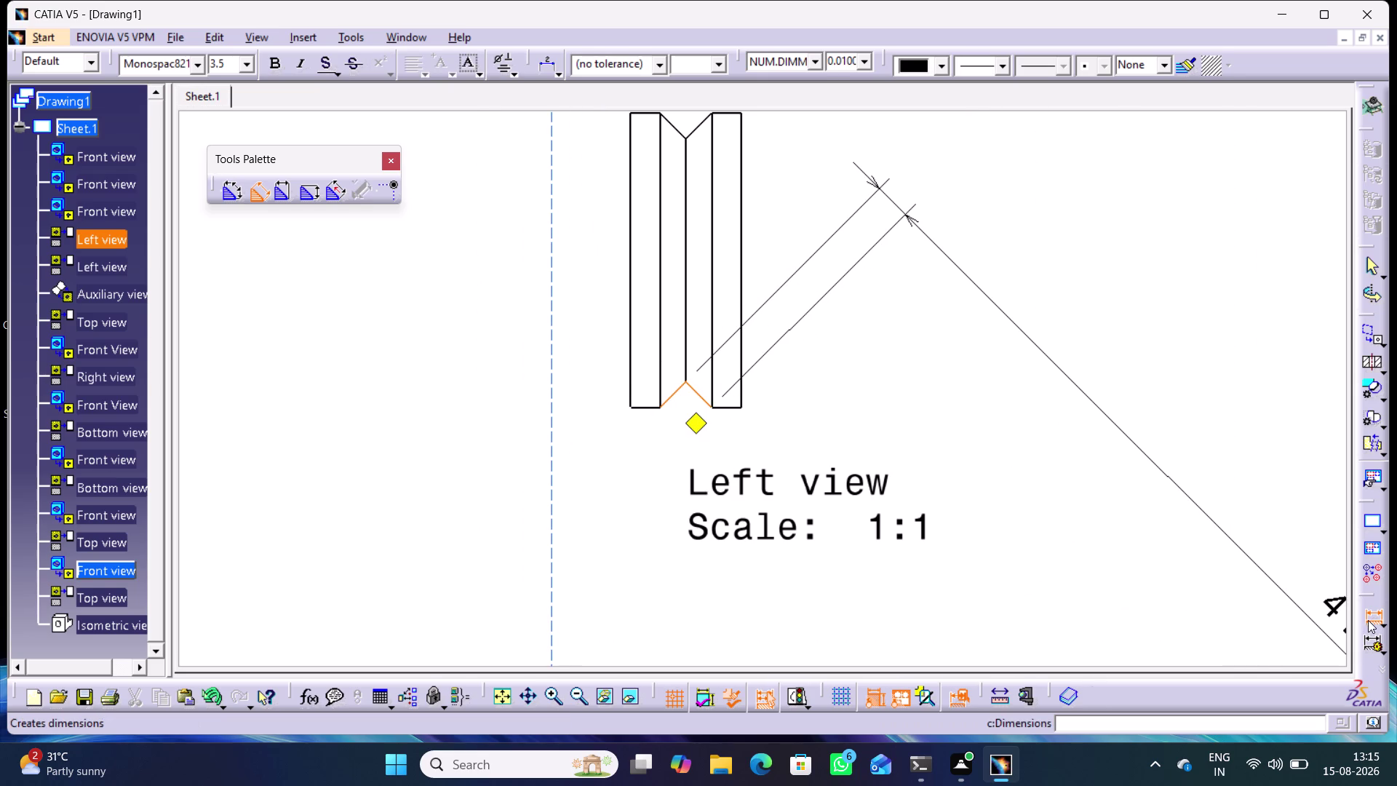
click(1383, 622)
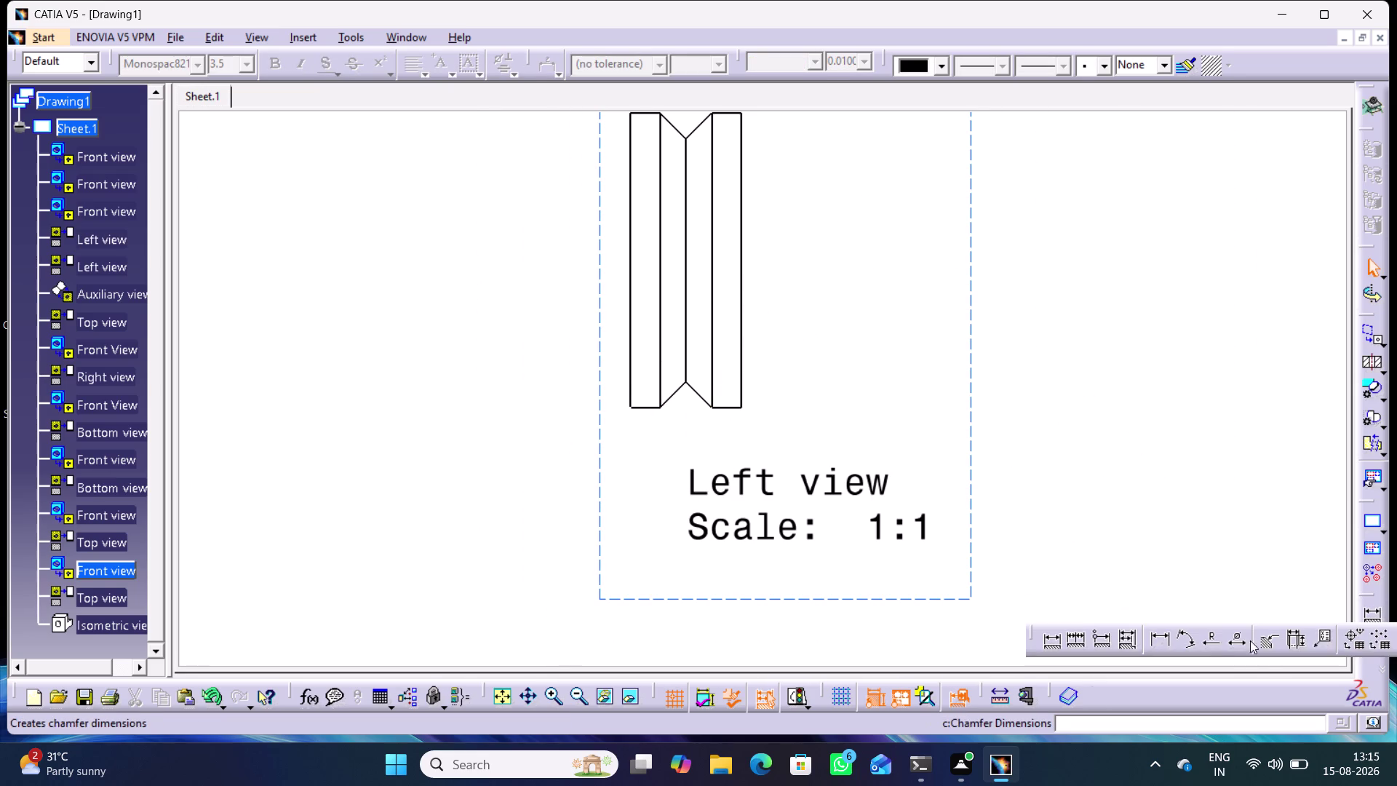
click(1191, 635)
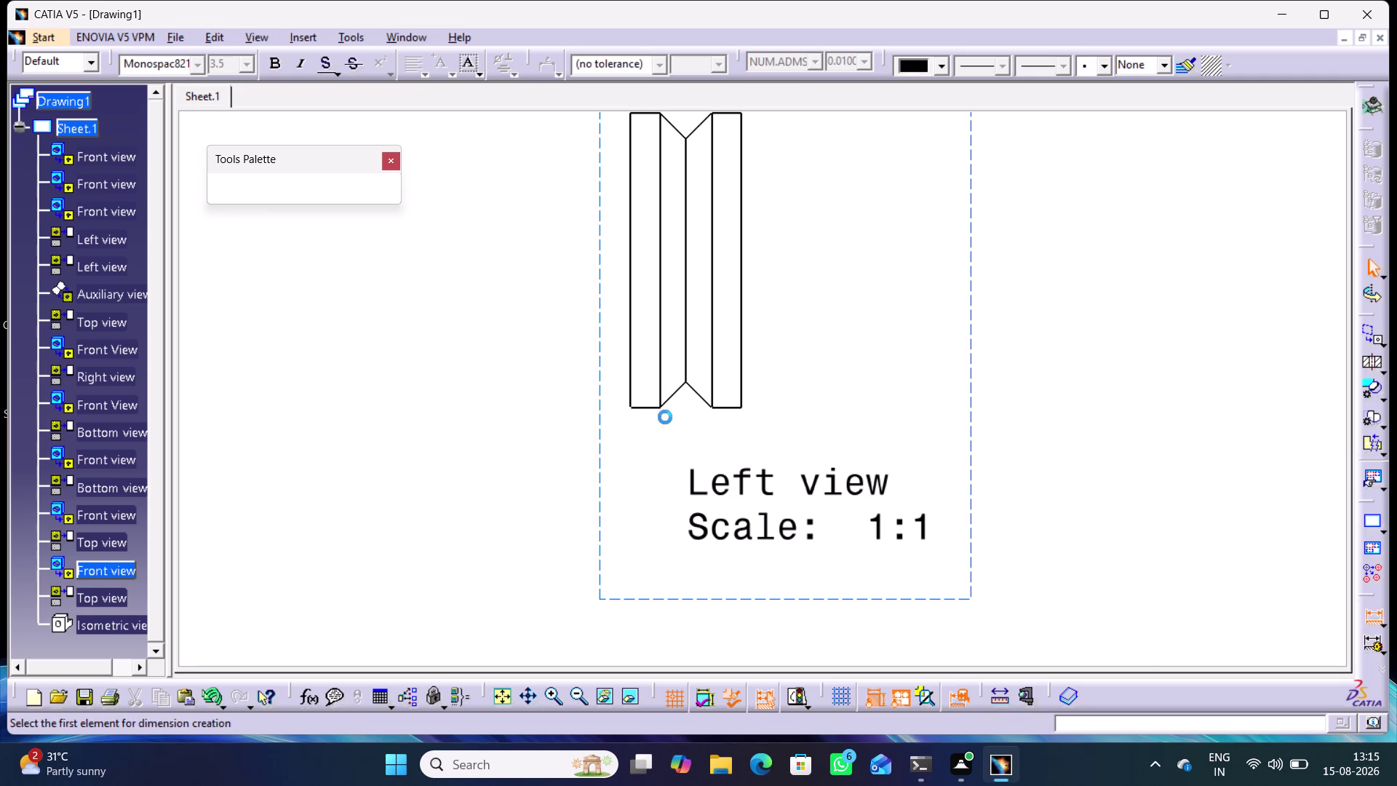
click(677, 392)
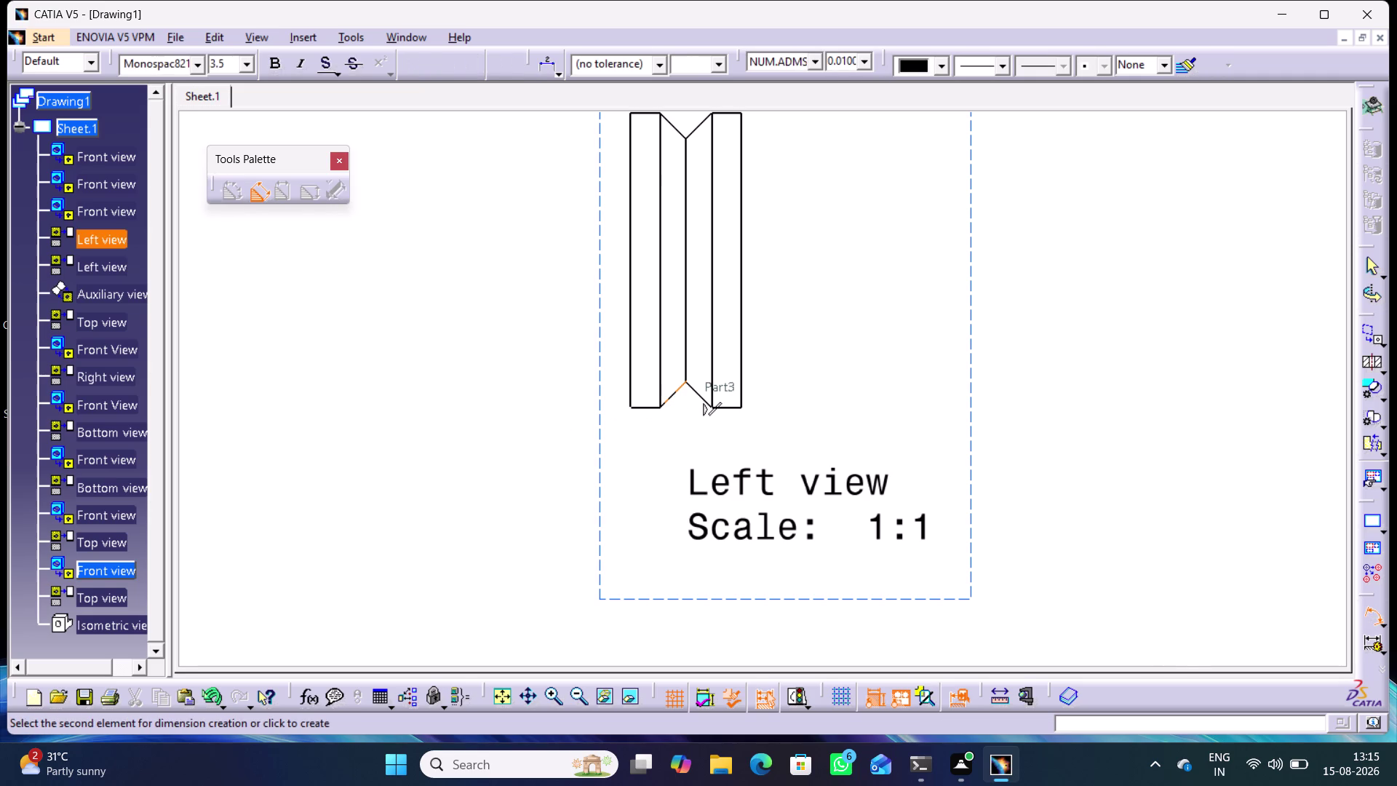
click(697, 391)
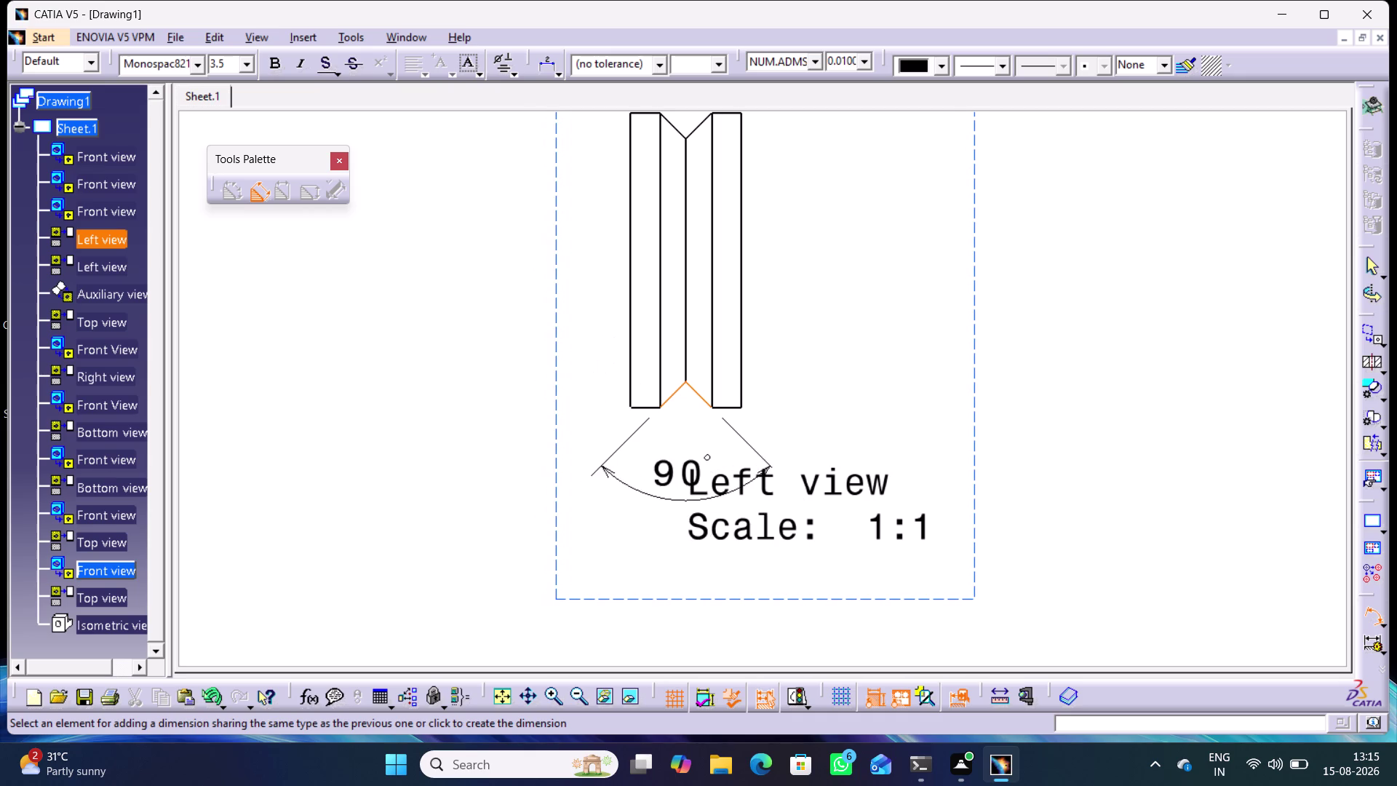
click(689, 494)
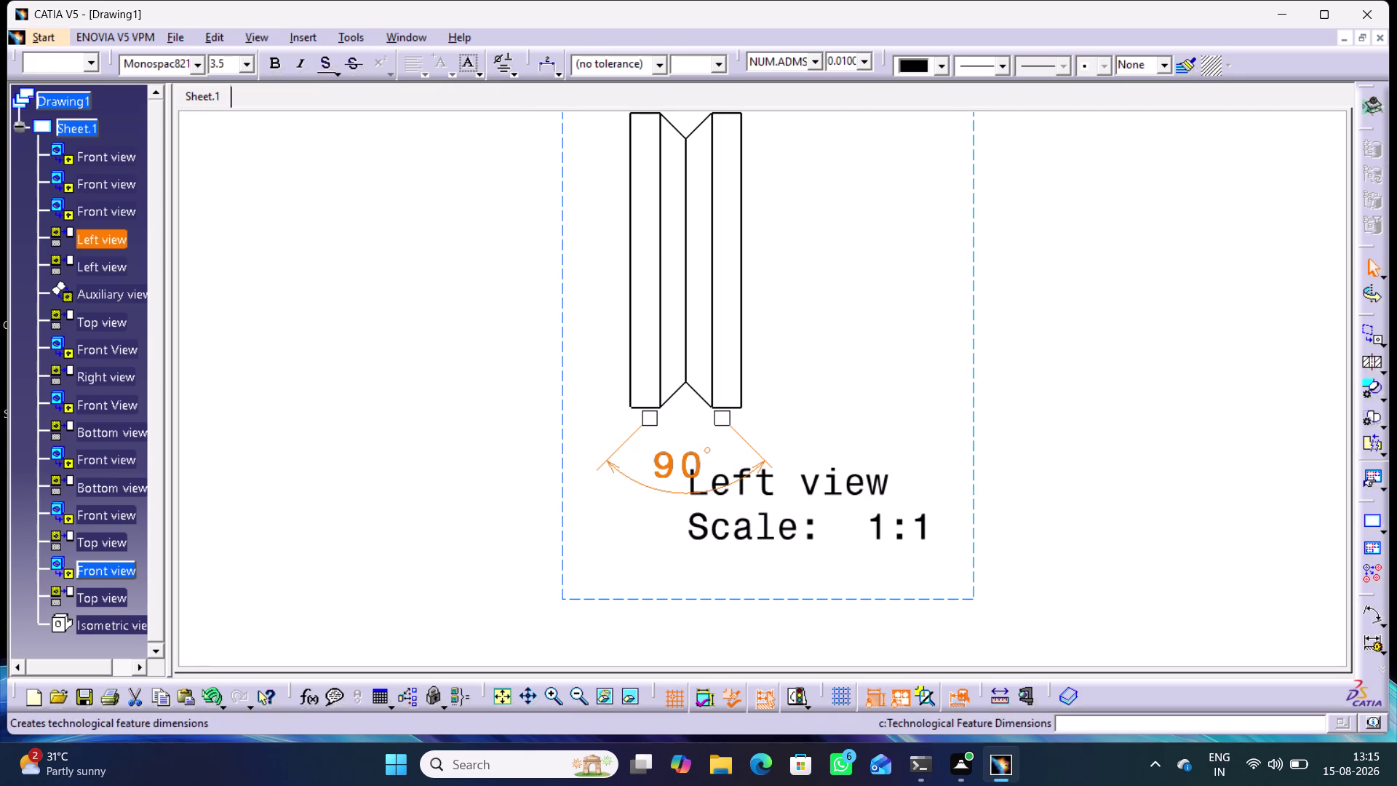
drag(755, 450, 753, 436)
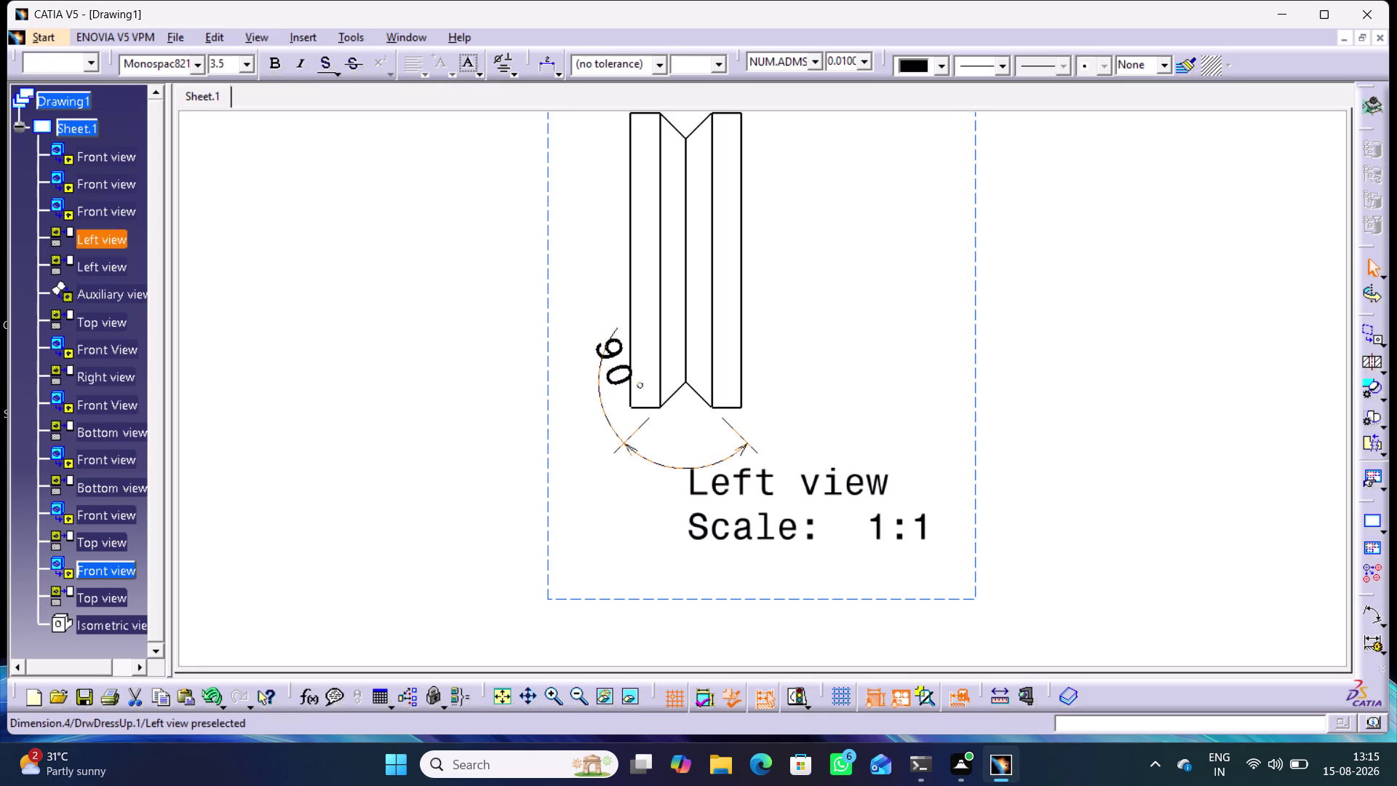
drag(754, 436, 775, 438)
click(1088, 445)
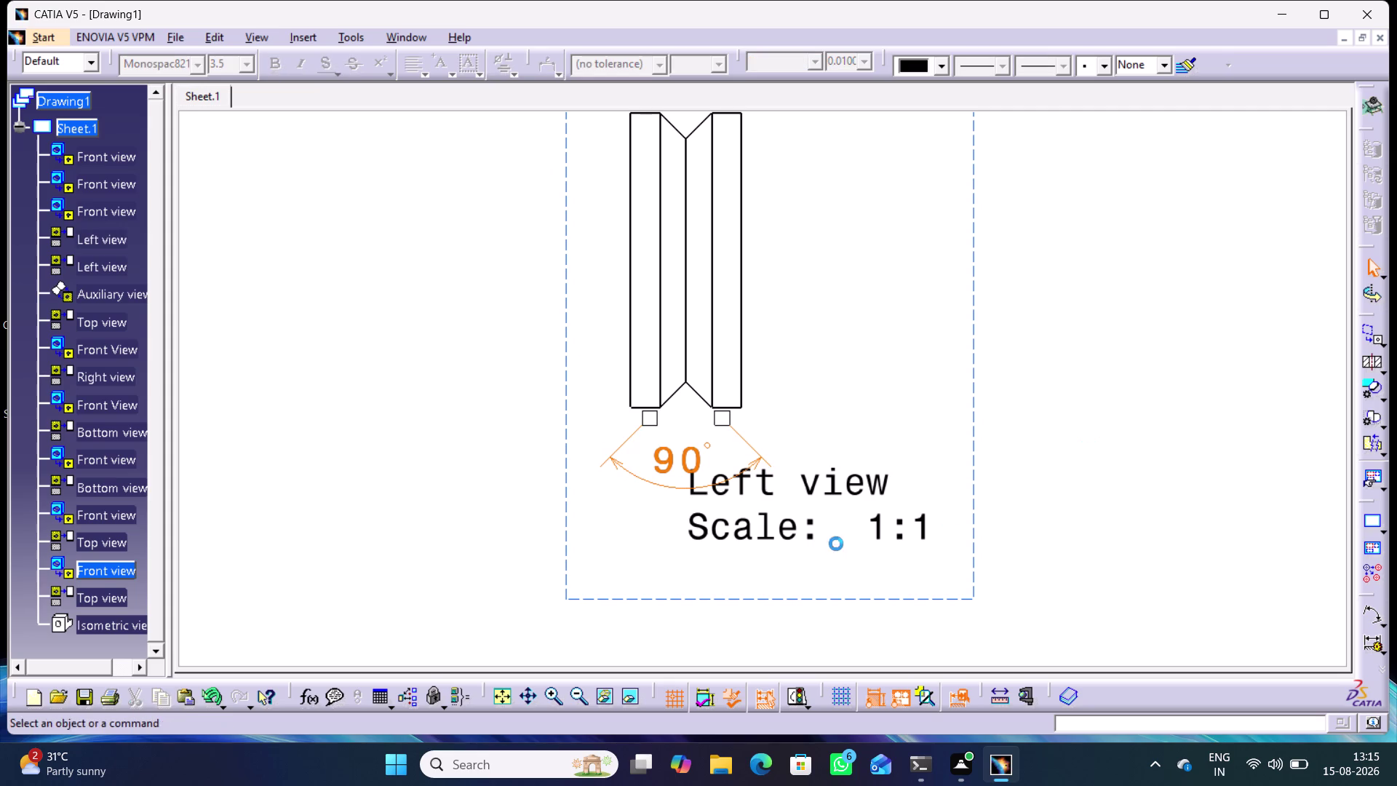
Move the 'Left view Scale 1:1' text below the 90° angle dimension.
drag(823, 487, 838, 525)
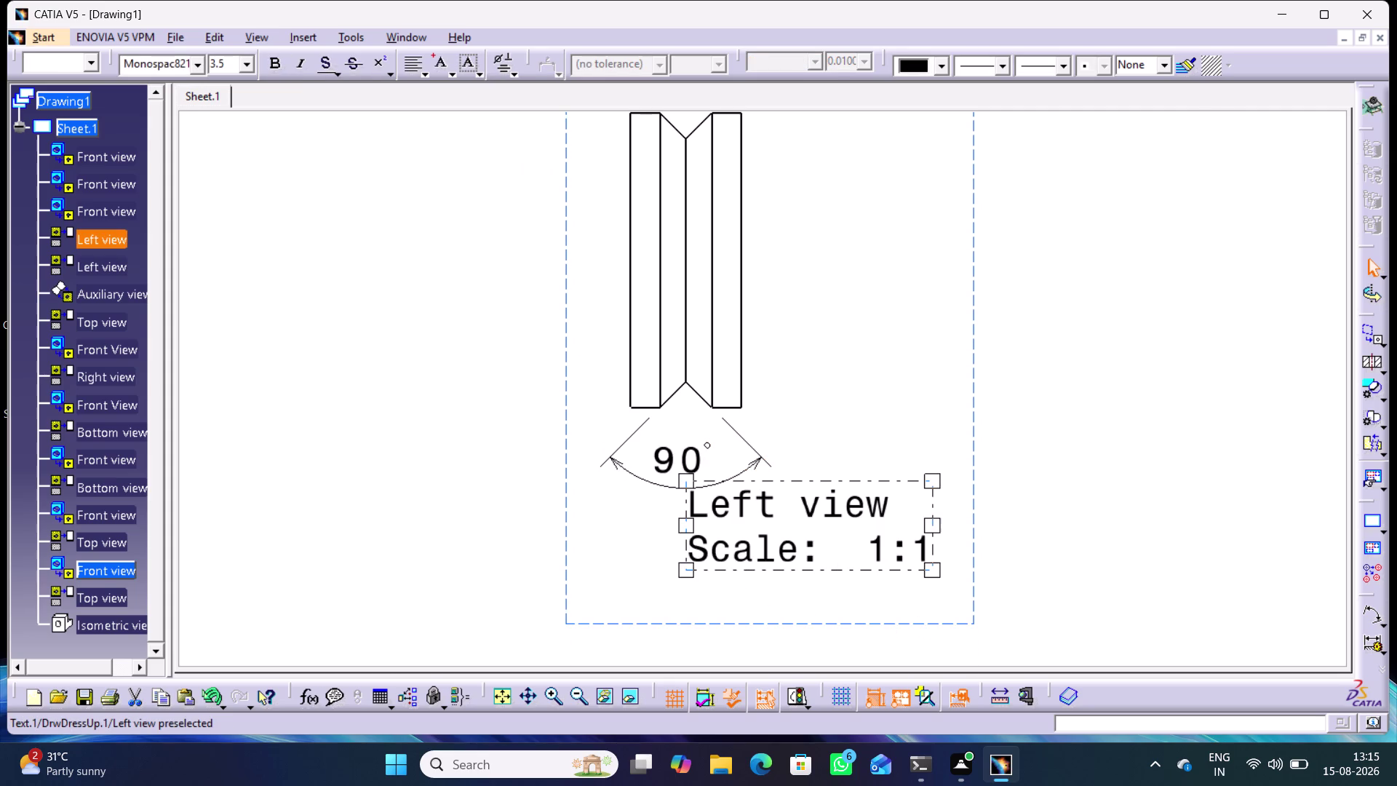
drag(838, 525, 843, 546)
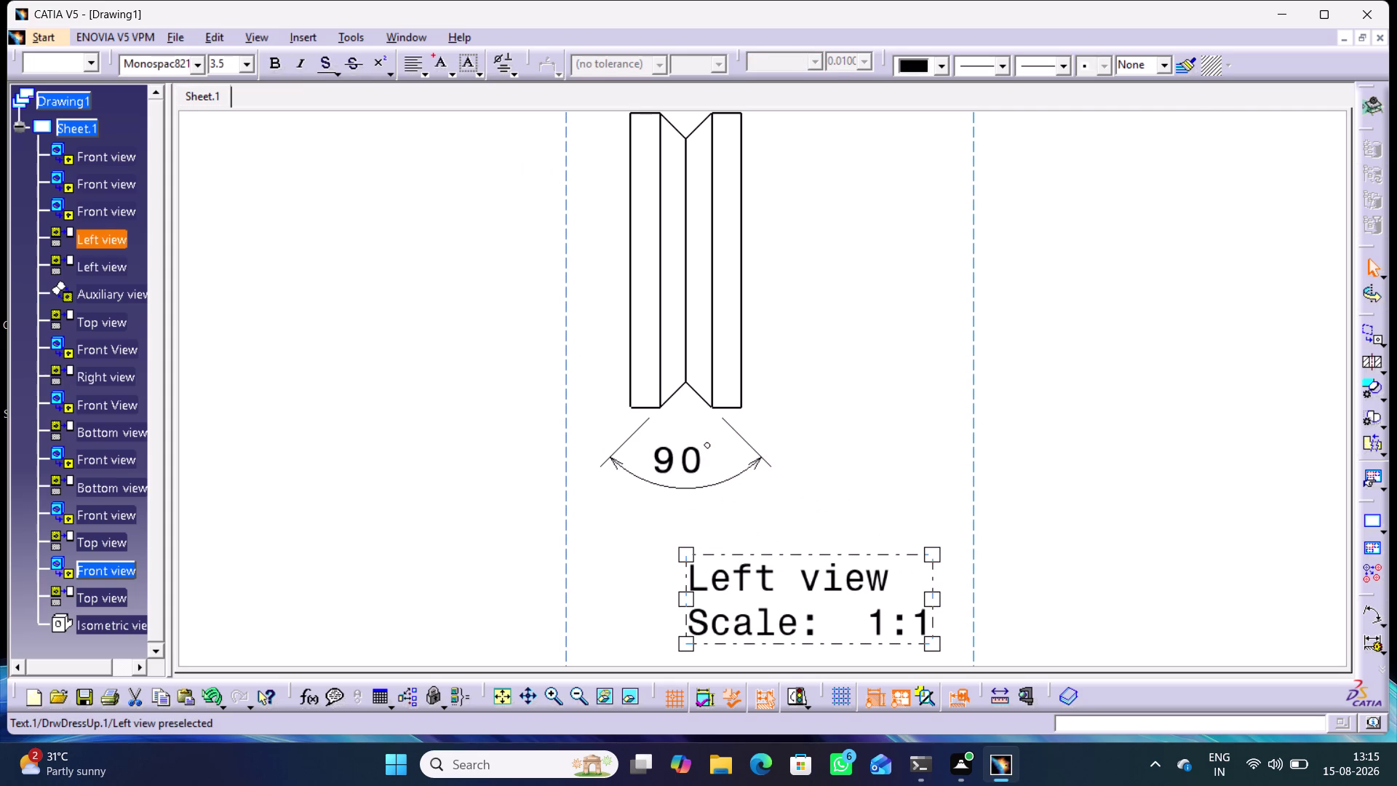
drag(843, 546, 845, 546)
click(1054, 470)
Keep the Dimensions tool active for repeated use and focus on the left view's lower part.
middle_drag(1034, 558, 1053, 605)
right_click(1034, 558)
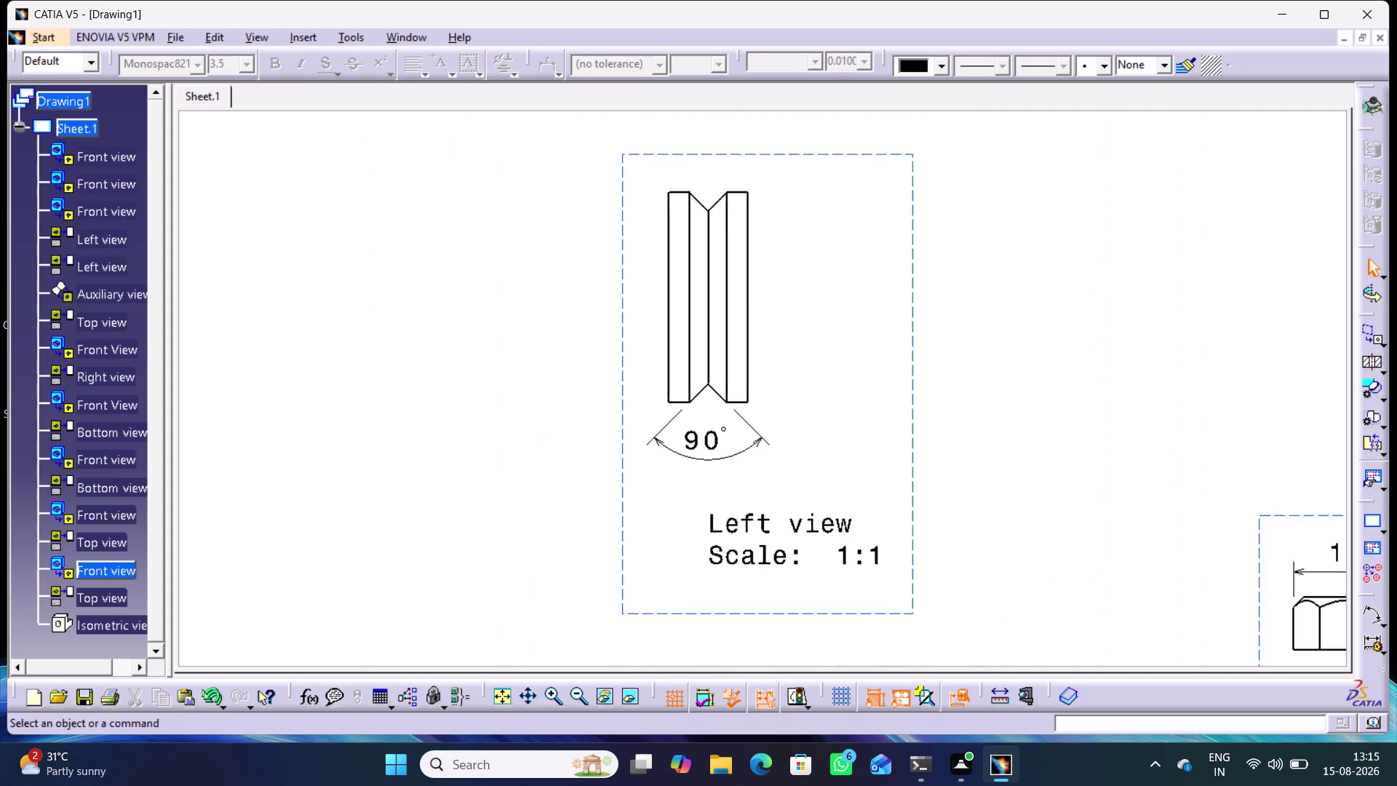
middle_drag(1053, 605, 1058, 640)
click(1020, 536)
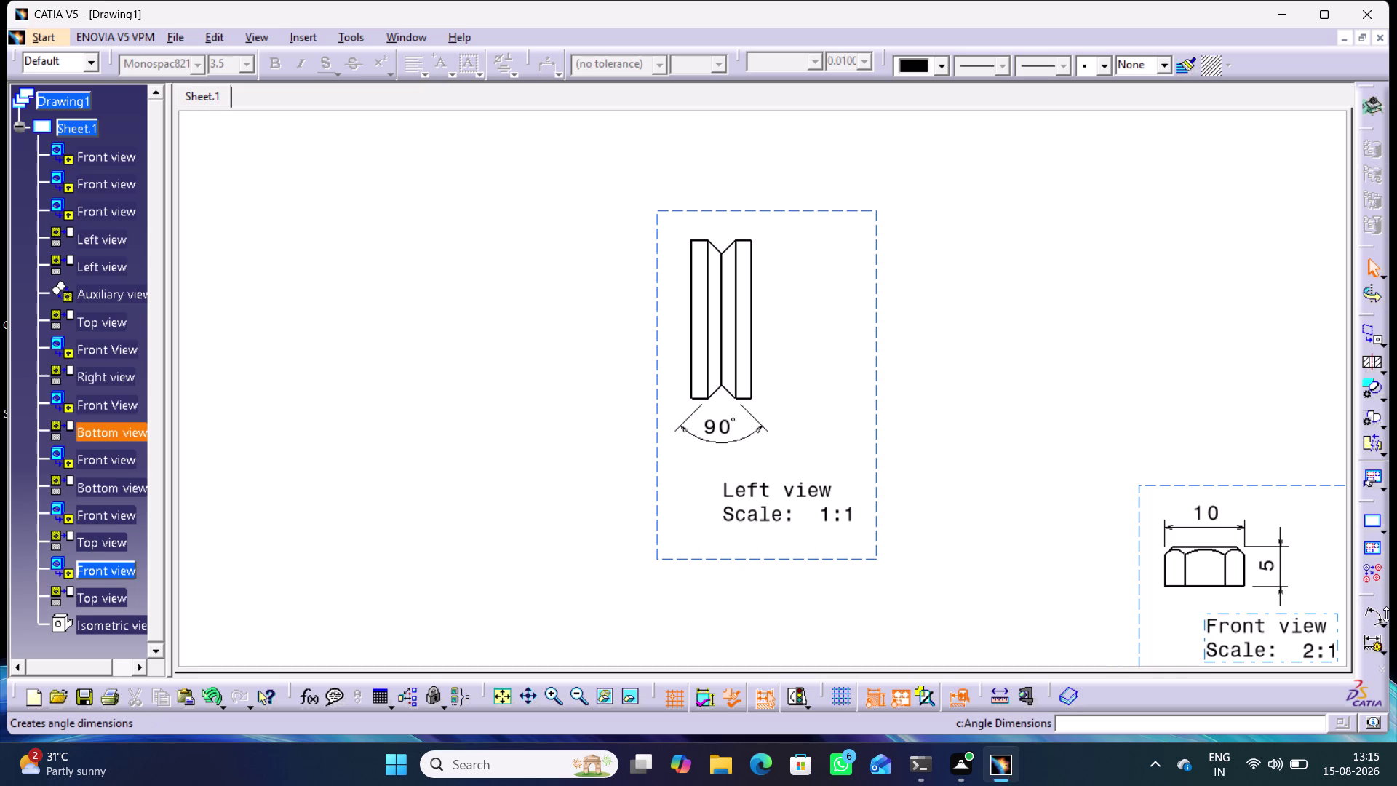
click(1385, 621)
double_click(1039, 644)
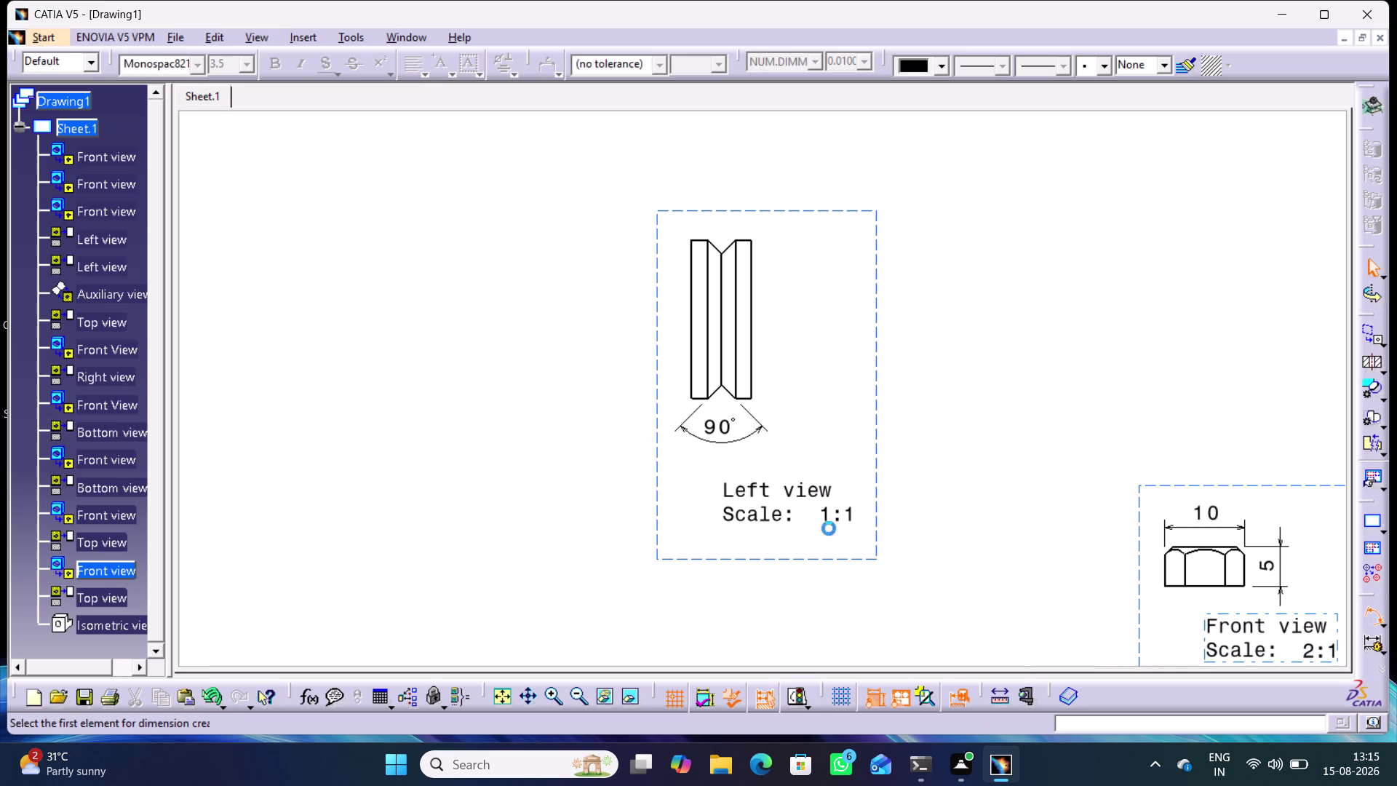
middle_drag(812, 454, 819, 412)
right_click(812, 454)
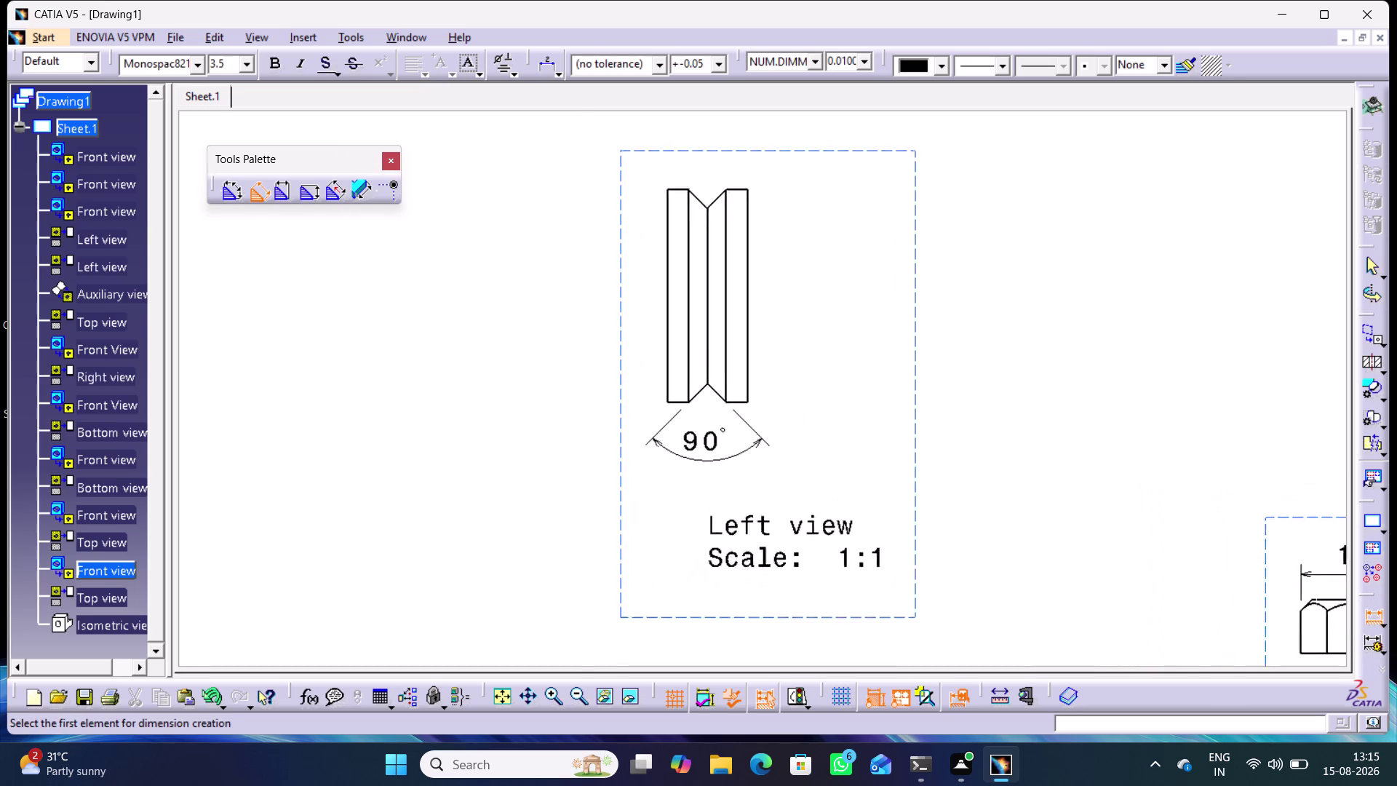
middle_drag(819, 412, 833, 384)
middle_drag(906, 277, 923, 408)
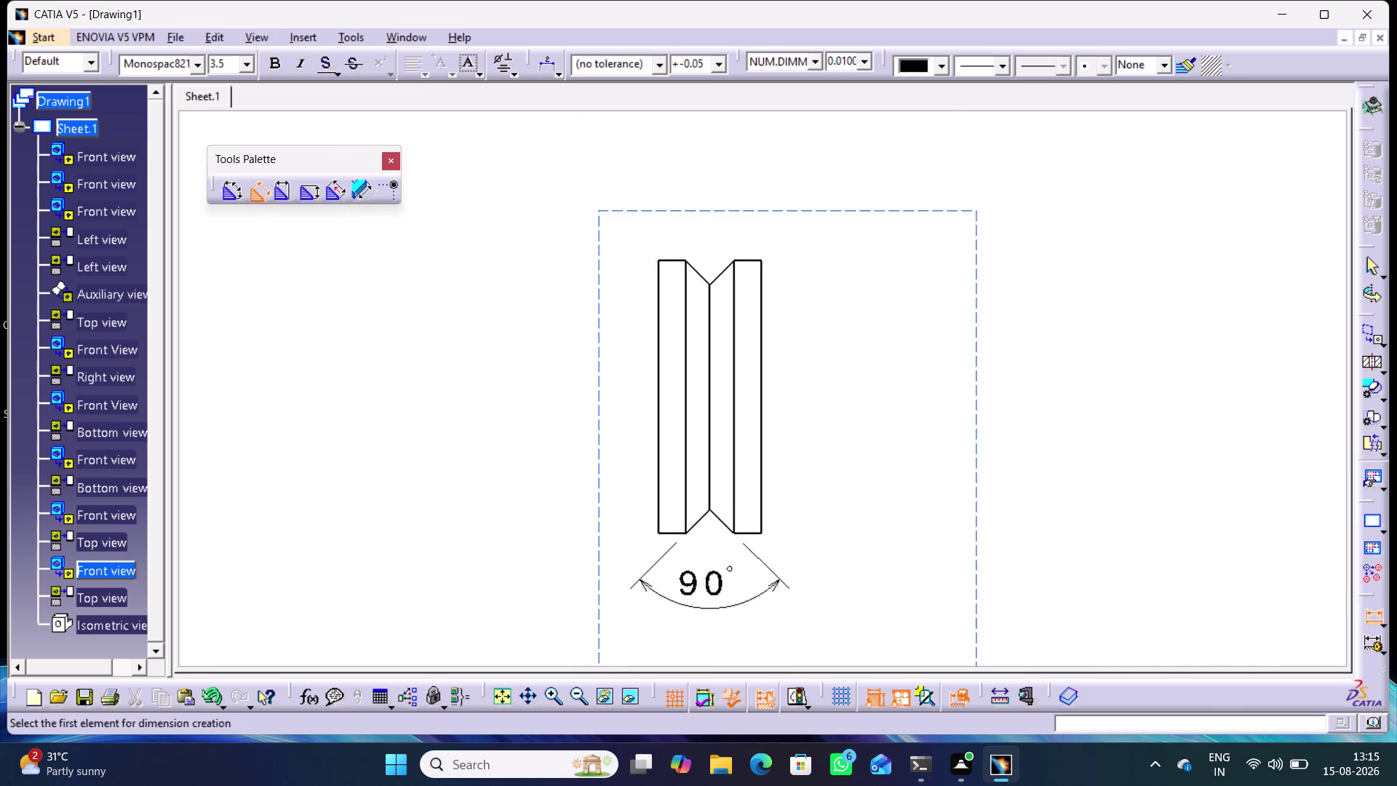
middle_drag(923, 408, 926, 431)
Discard the unwanted Ø40 dimension and dimension the right wall width as 4.
click(755, 563)
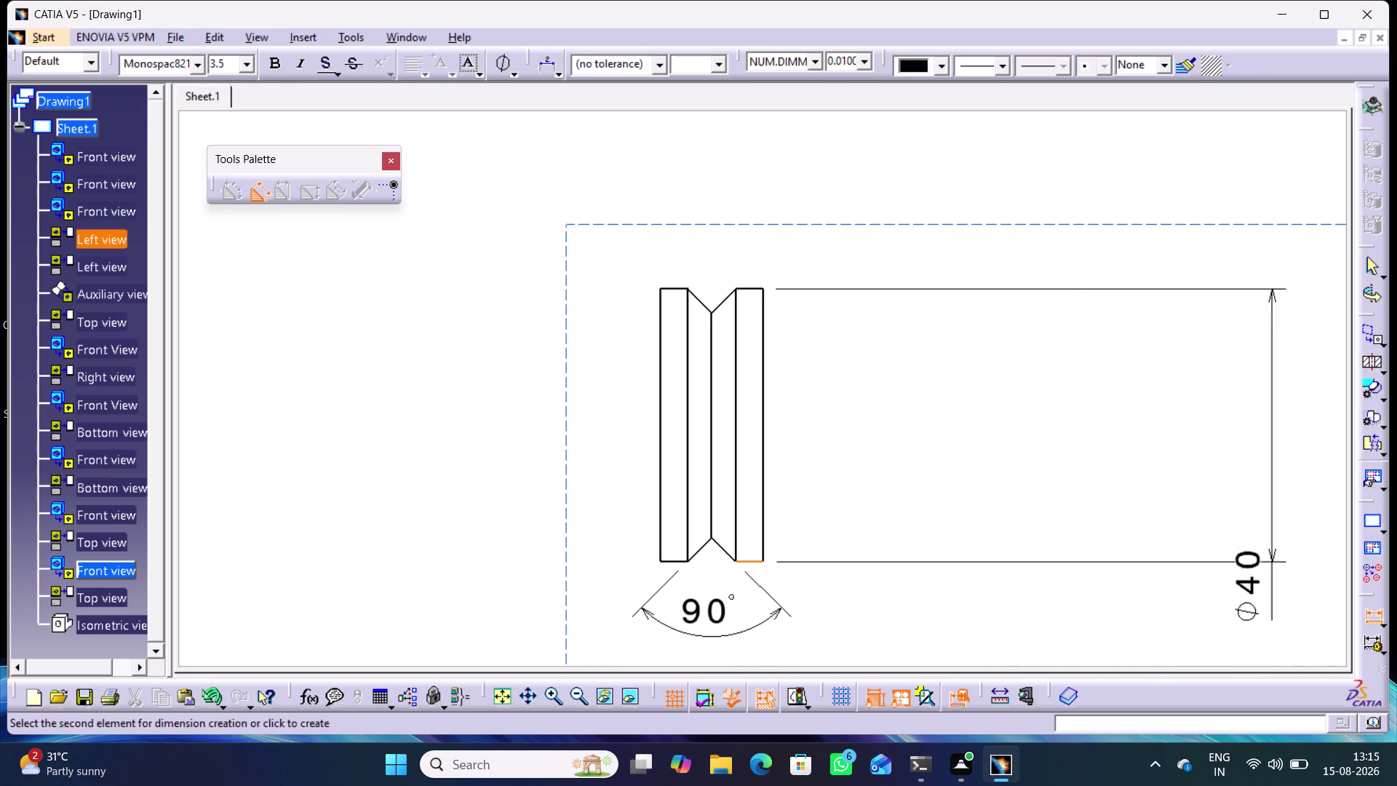
click(1369, 613)
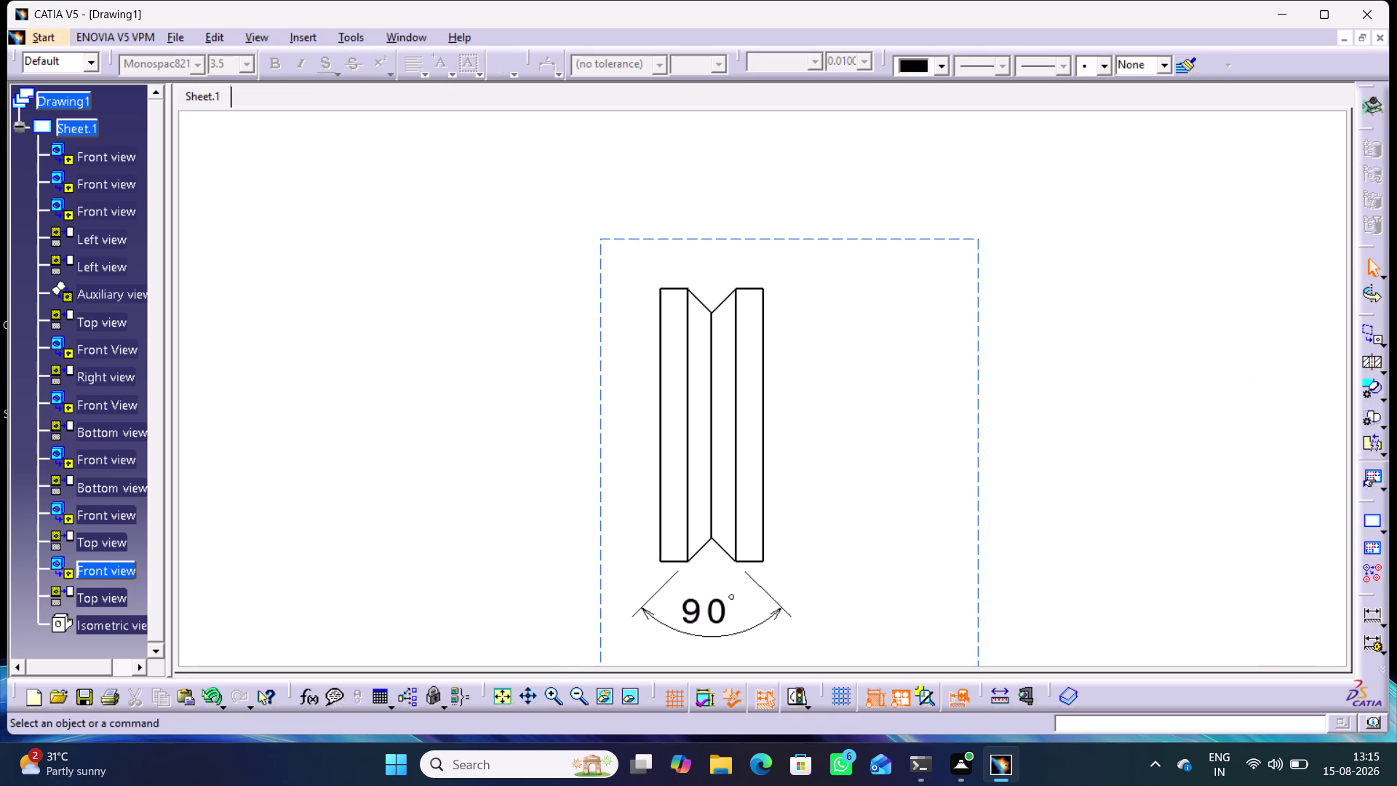
click(1090, 522)
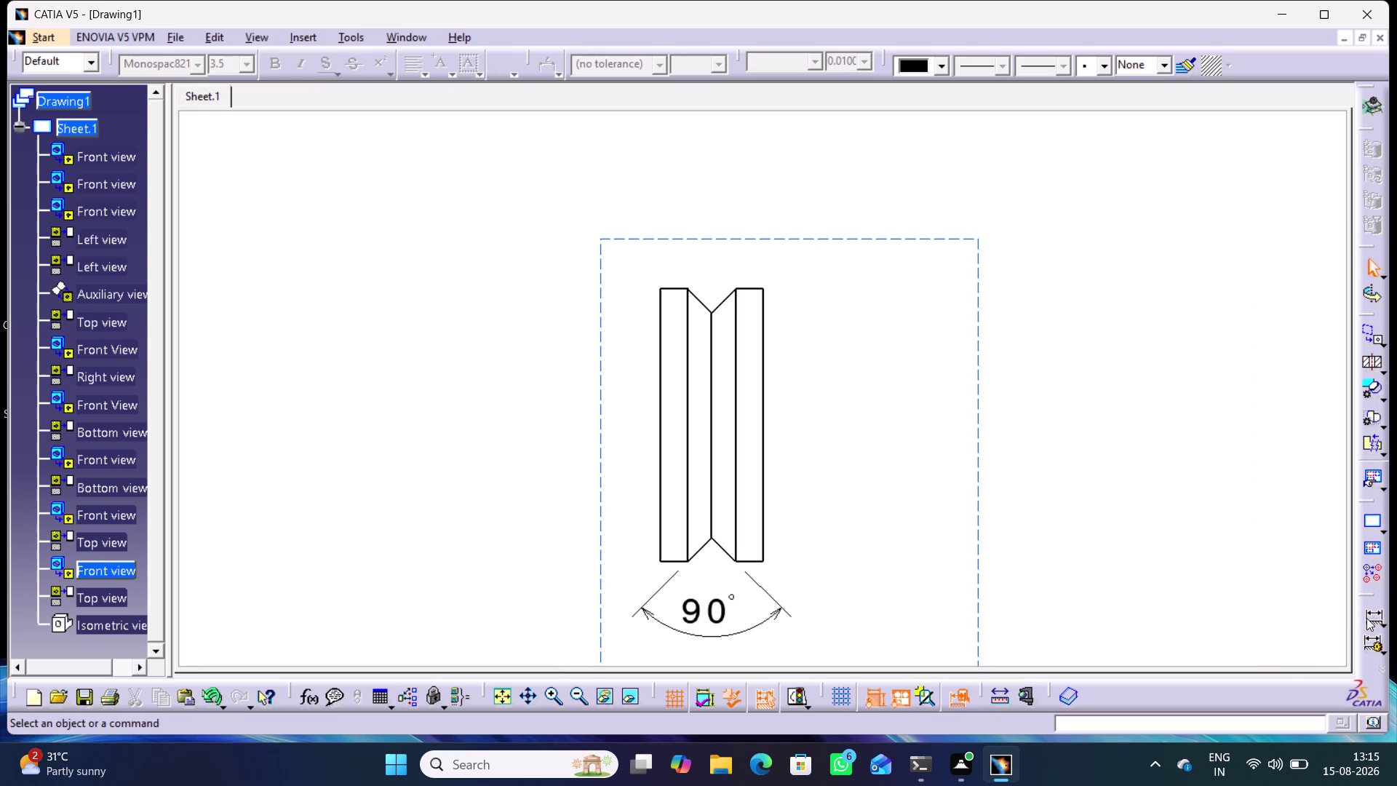
double_click(1367, 618)
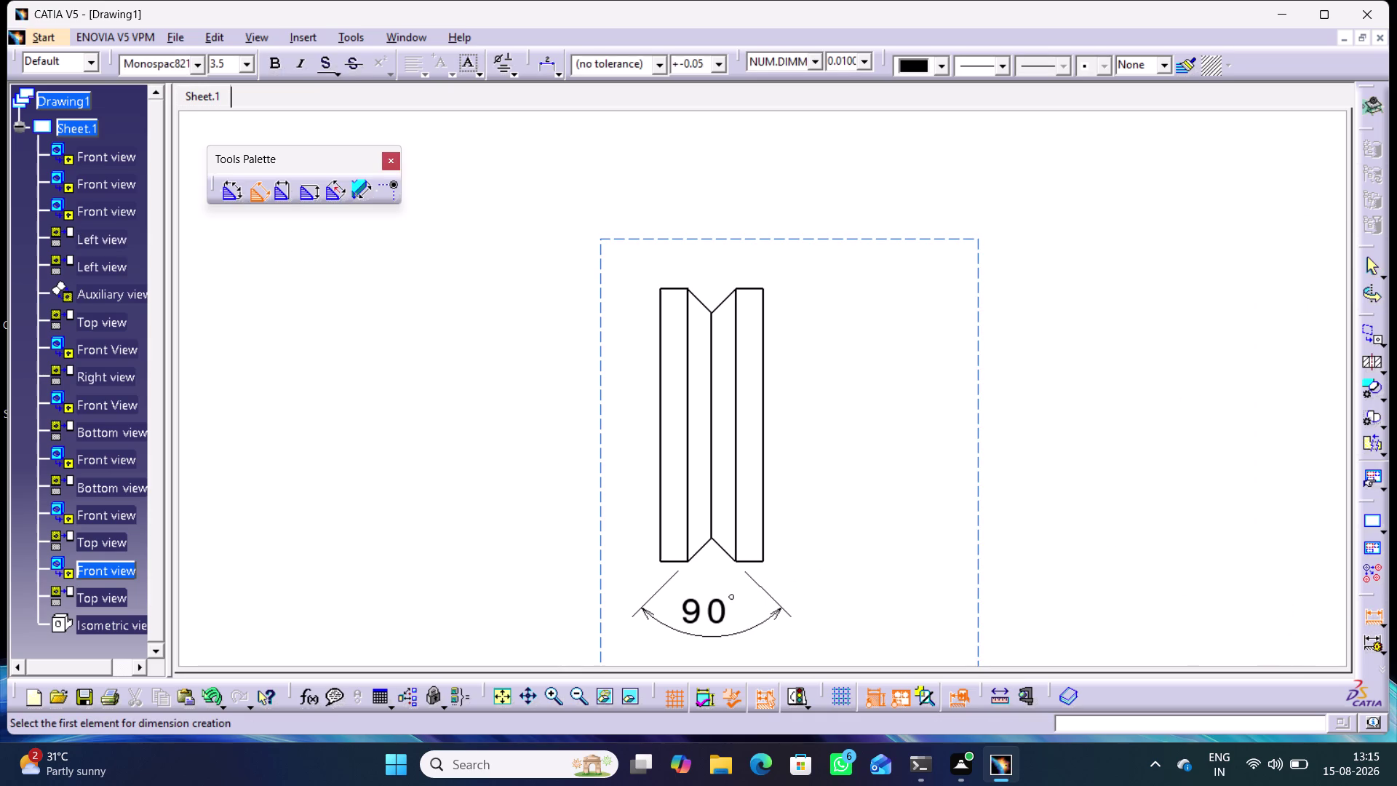
click(763, 544)
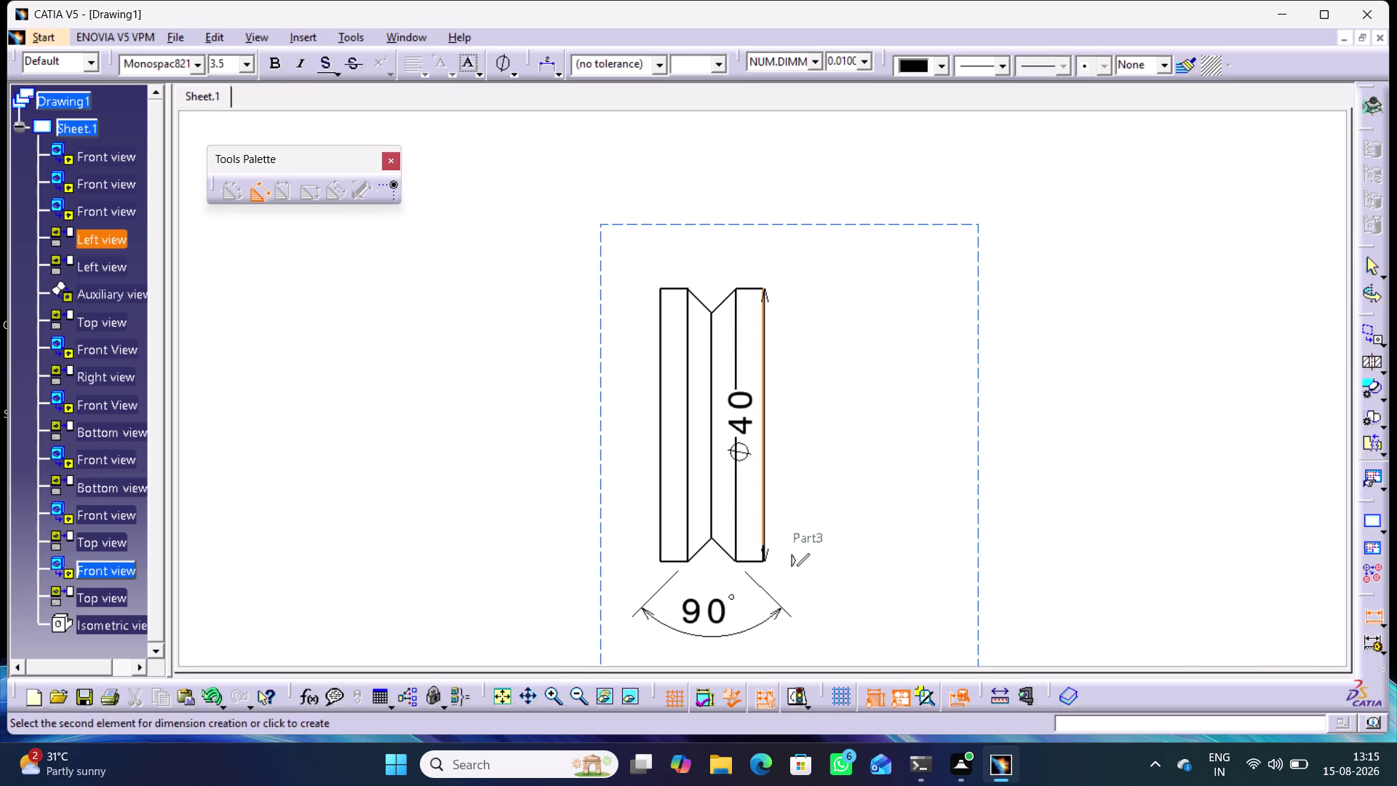
click(736, 543)
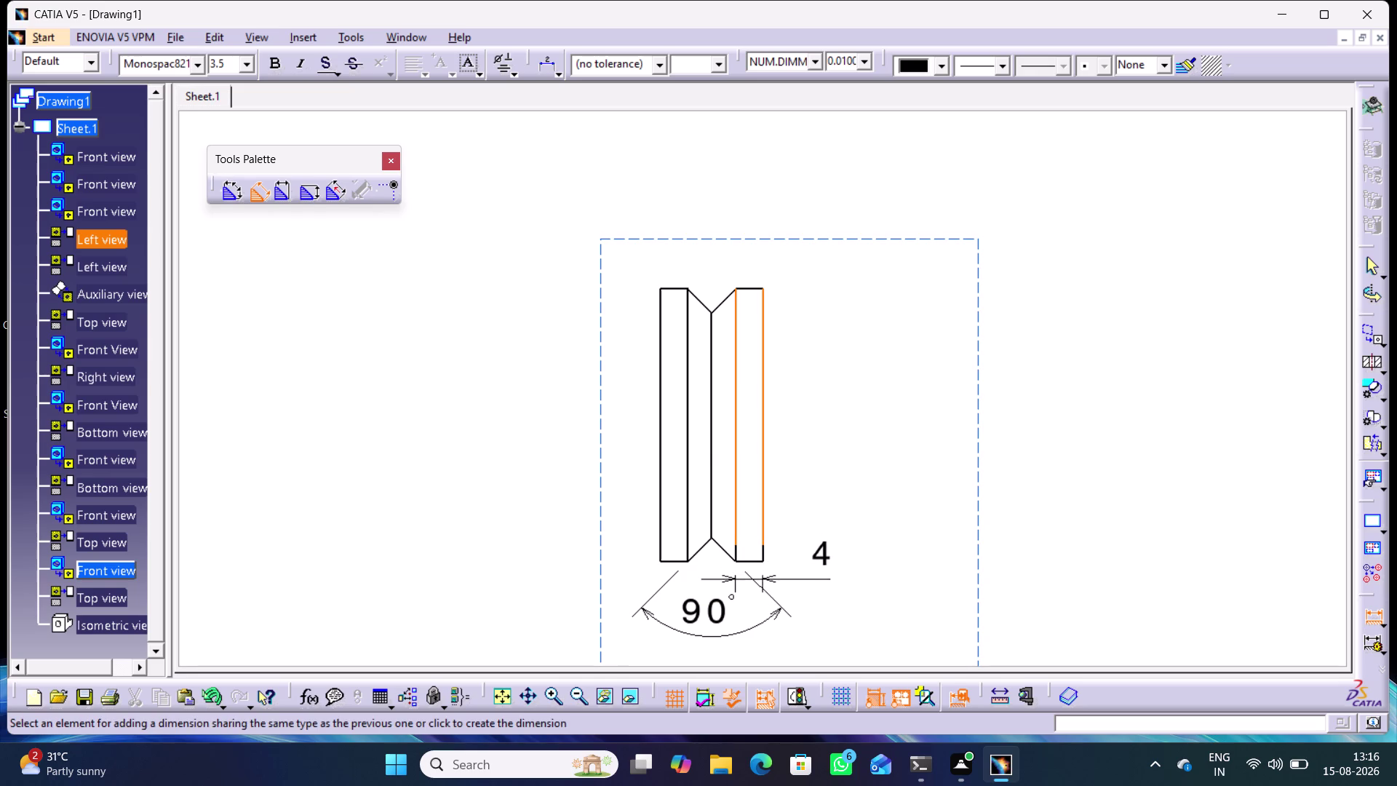
click(821, 584)
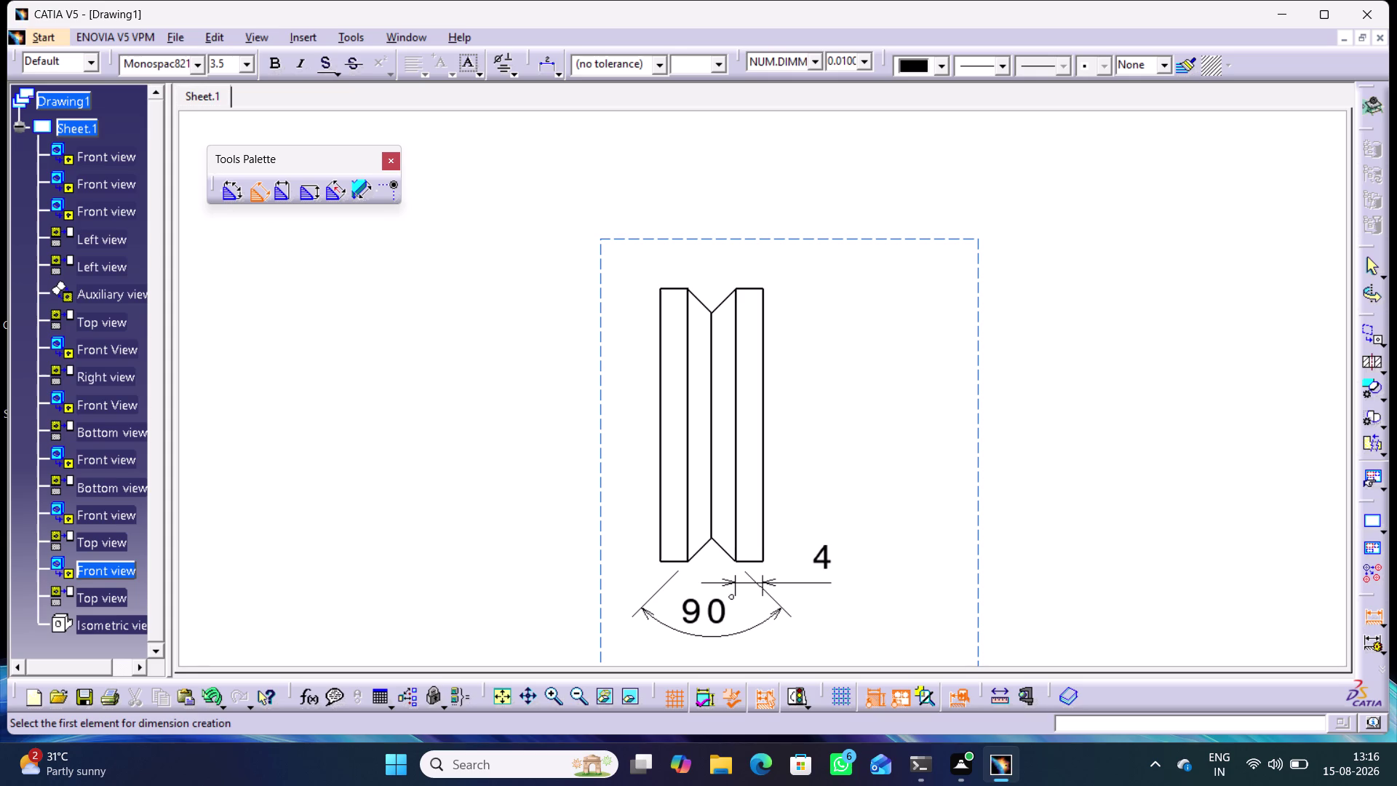
Abandon the 7 dimension between the walls and make the left view active.
click(736, 341)
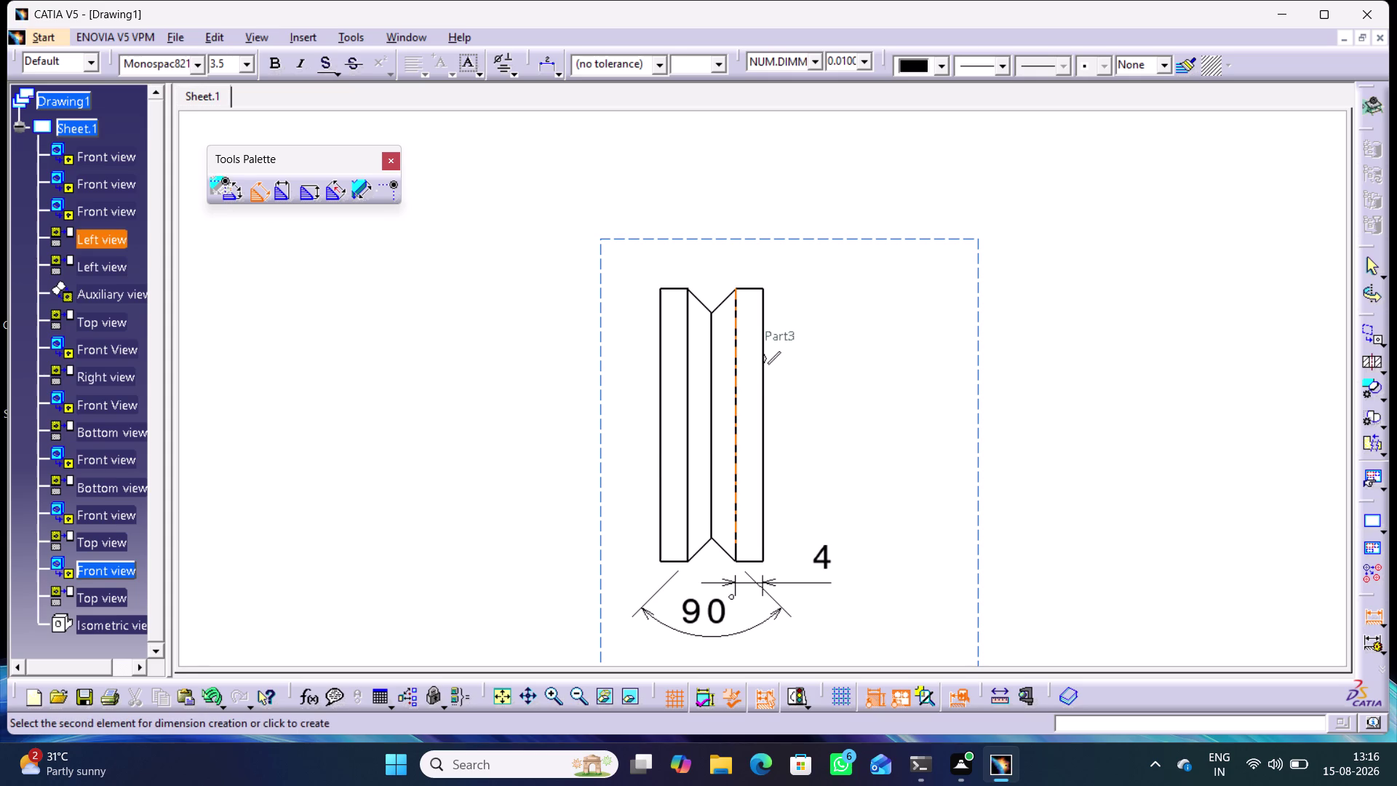
click(687, 350)
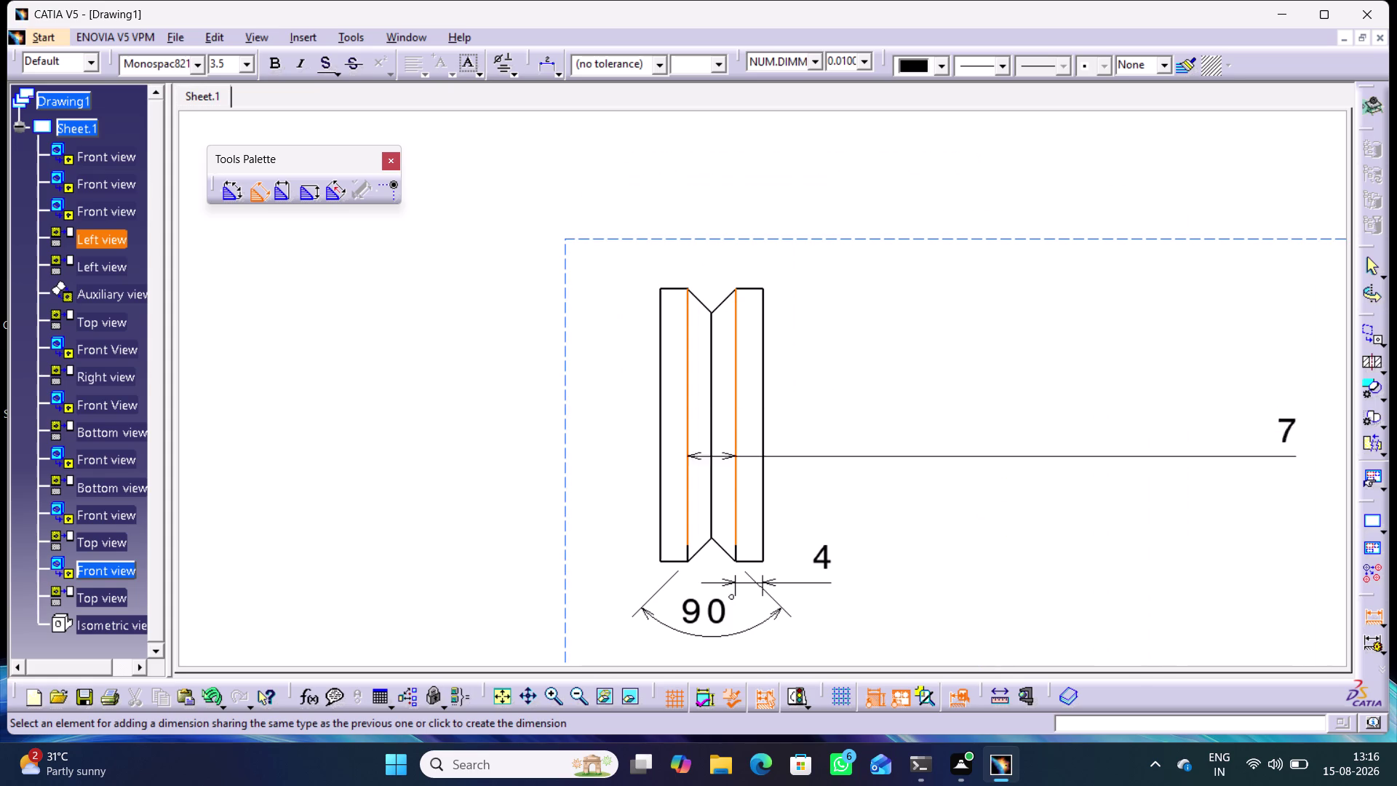
click(1372, 614)
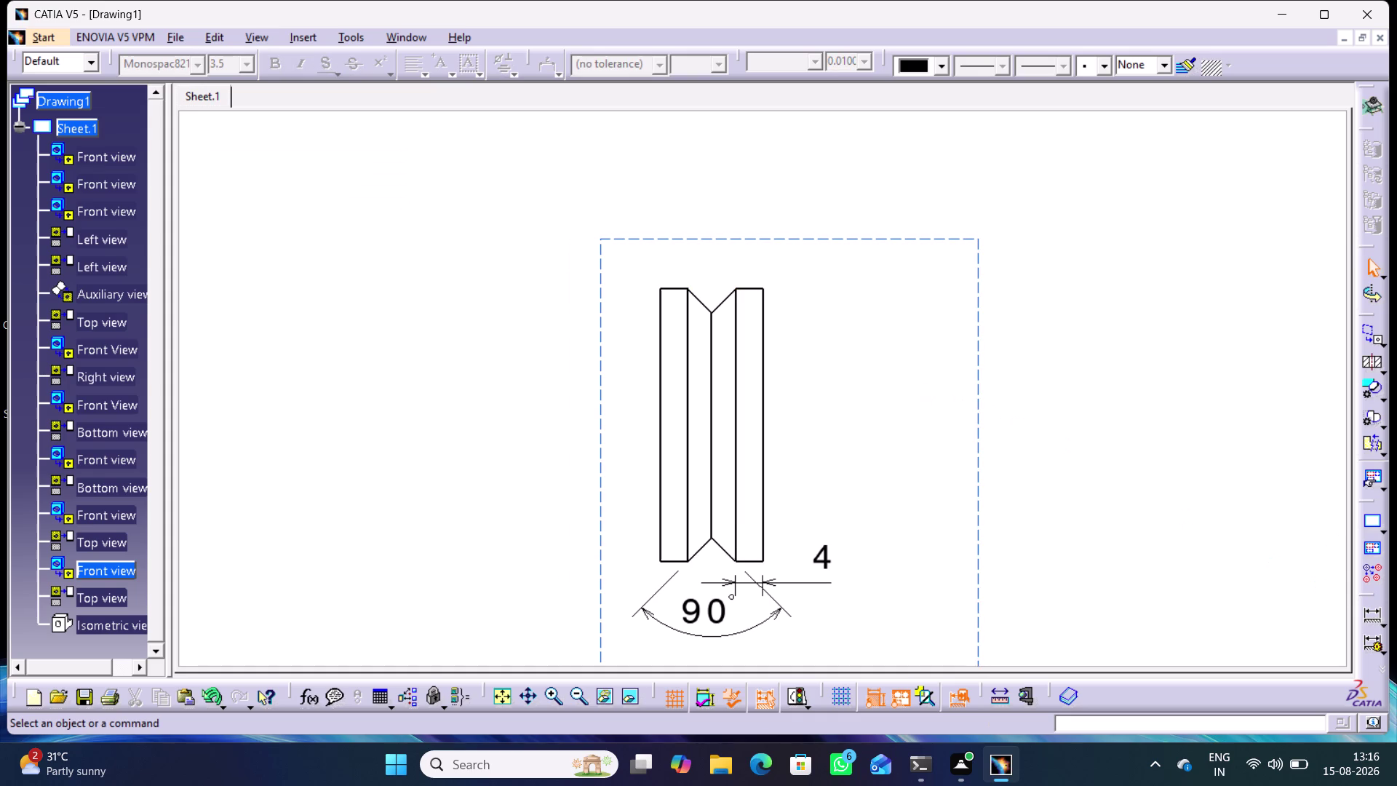
click(918, 405)
middle_drag(891, 463, 917, 523)
right_click(891, 462)
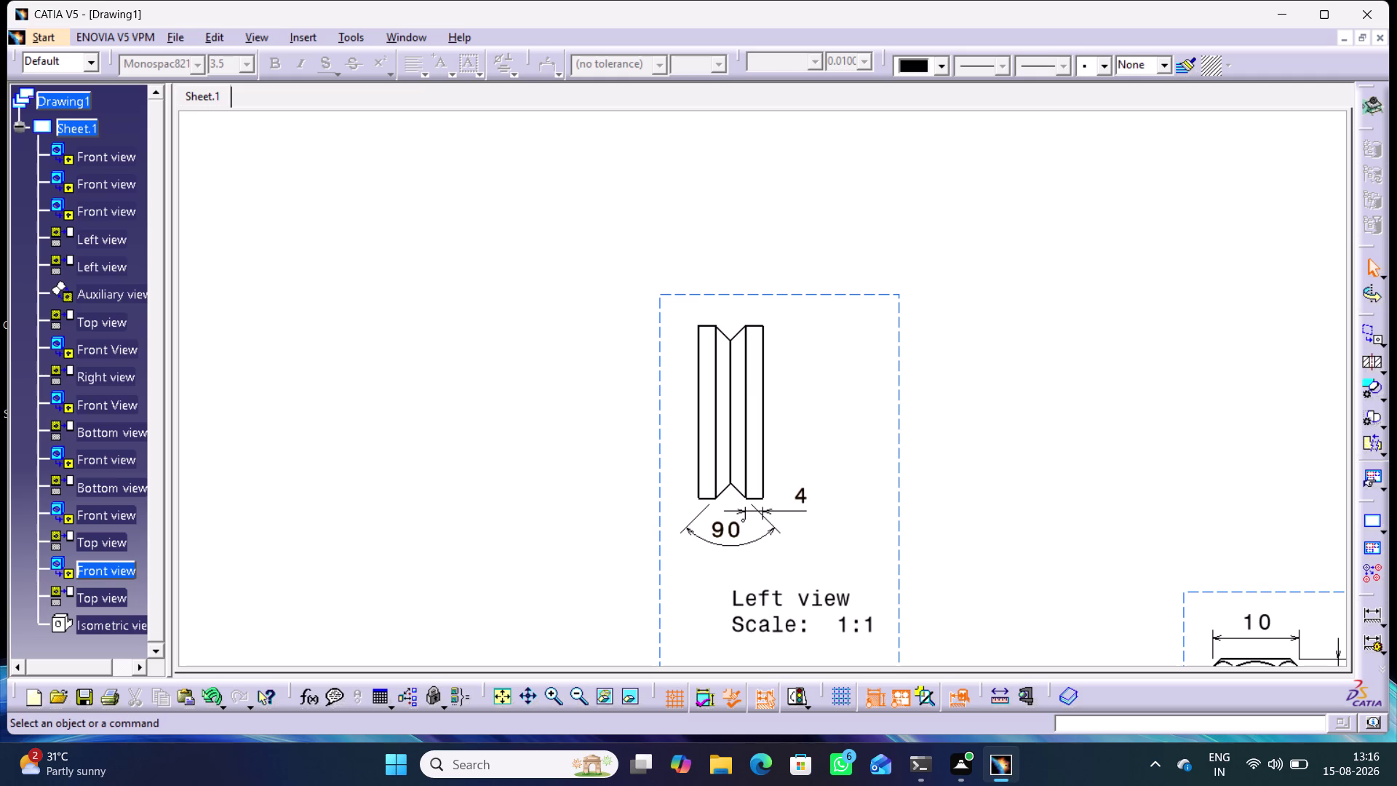
double_click(898, 365)
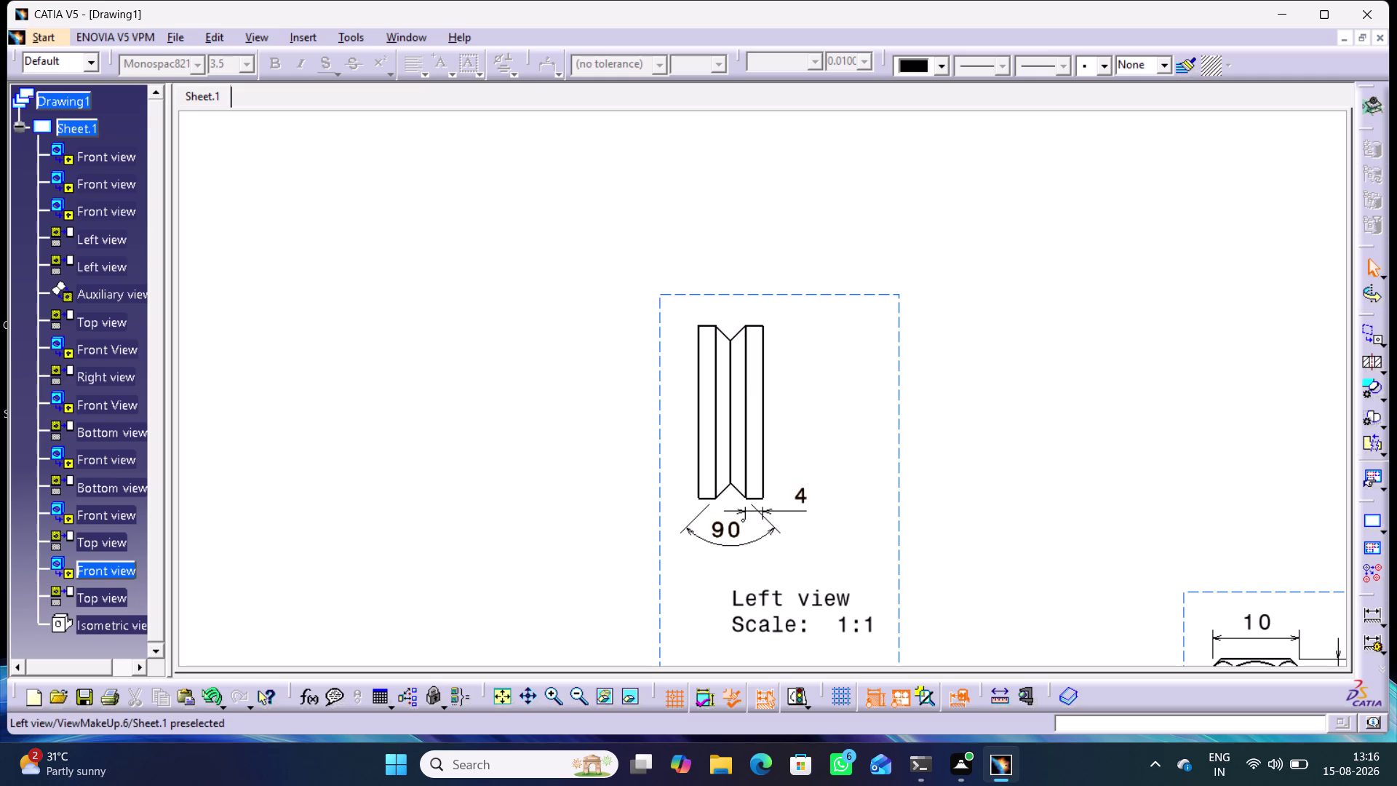
click(956, 441)
middle_drag(967, 506, 962, 368)
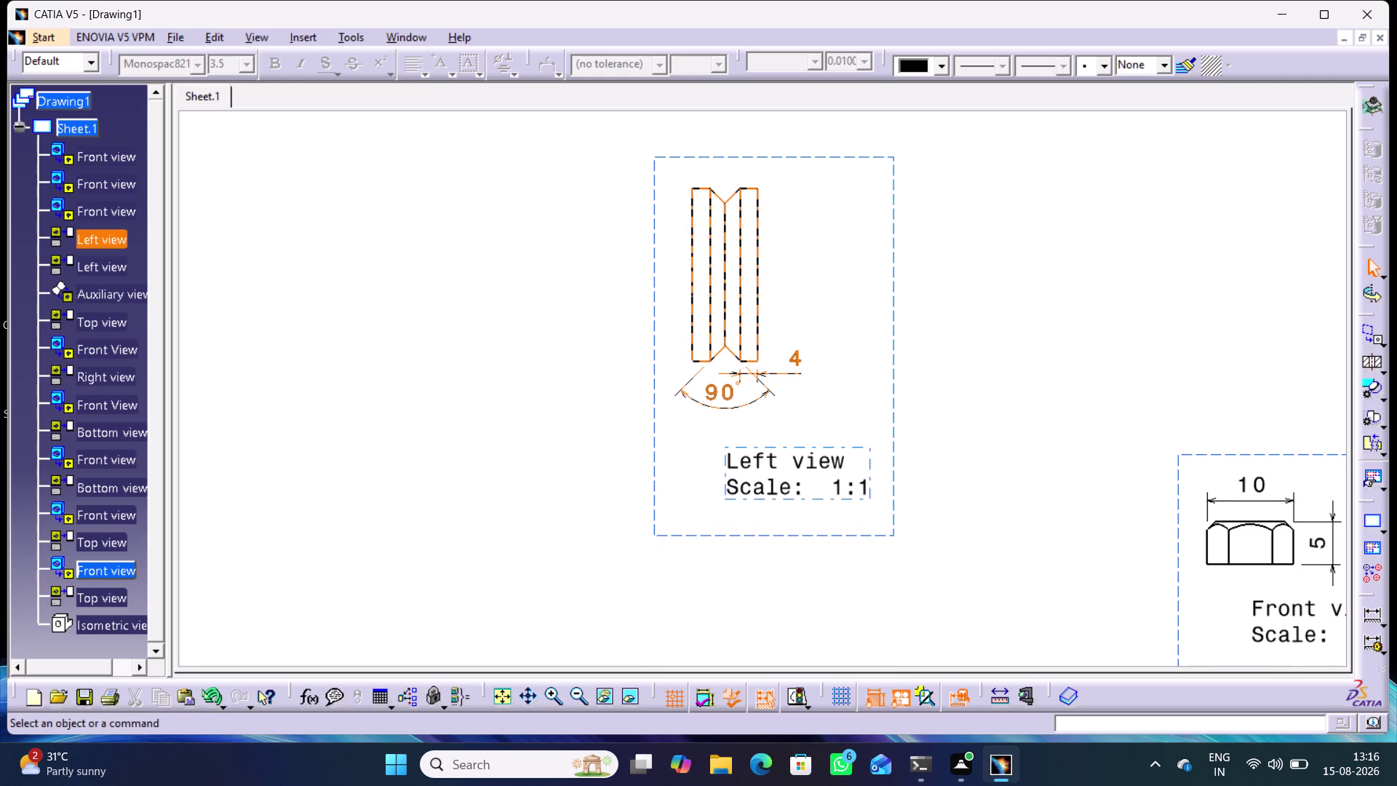
double_click(893, 441)
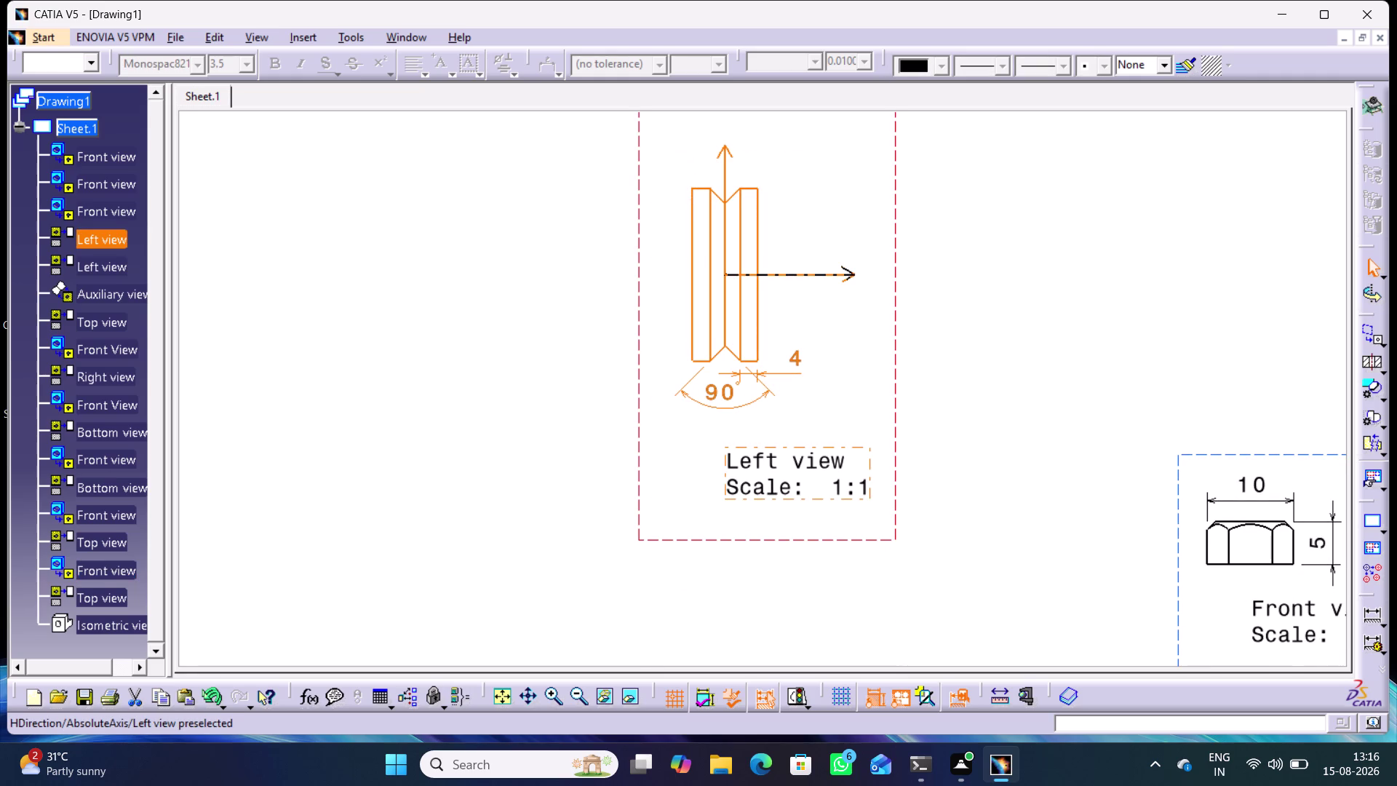
right_click(849, 275)
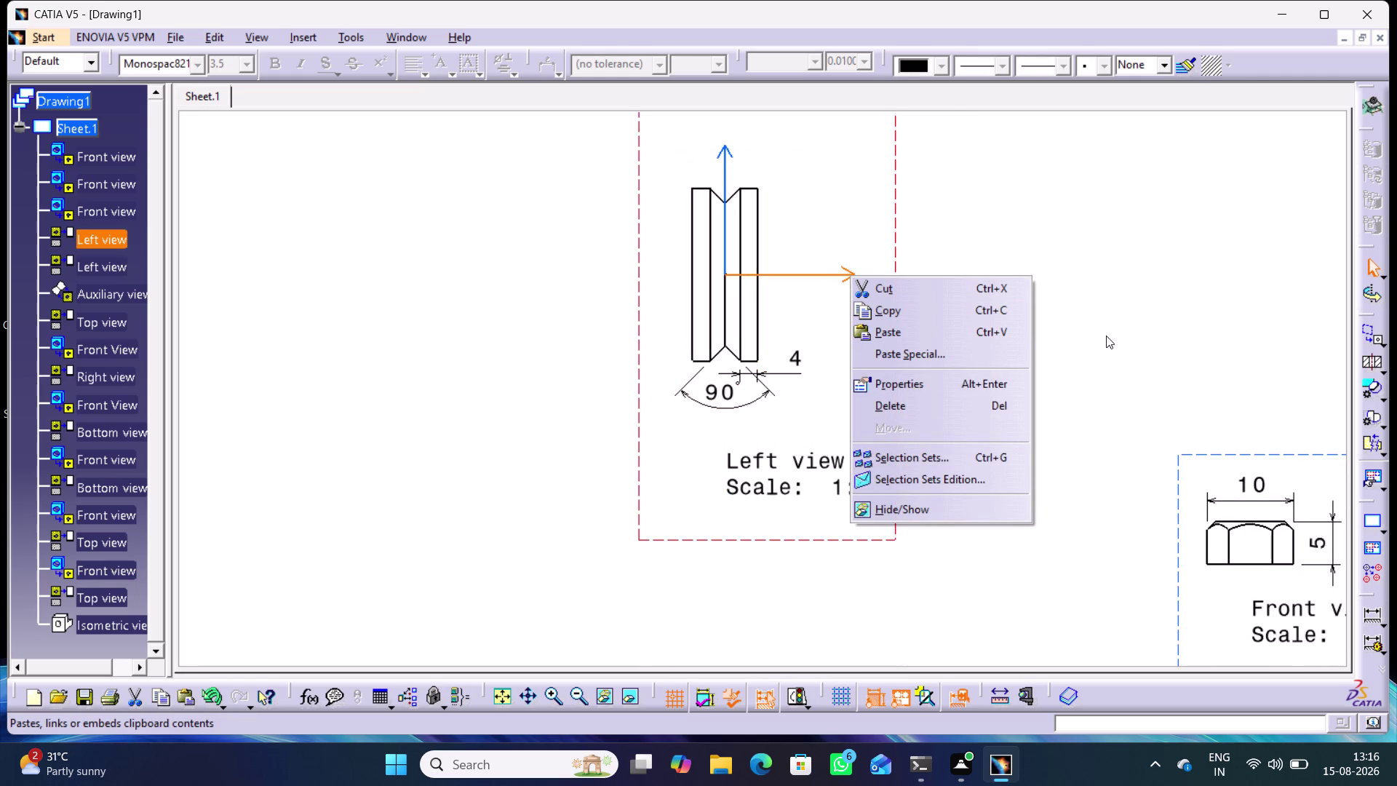
click(1106, 335)
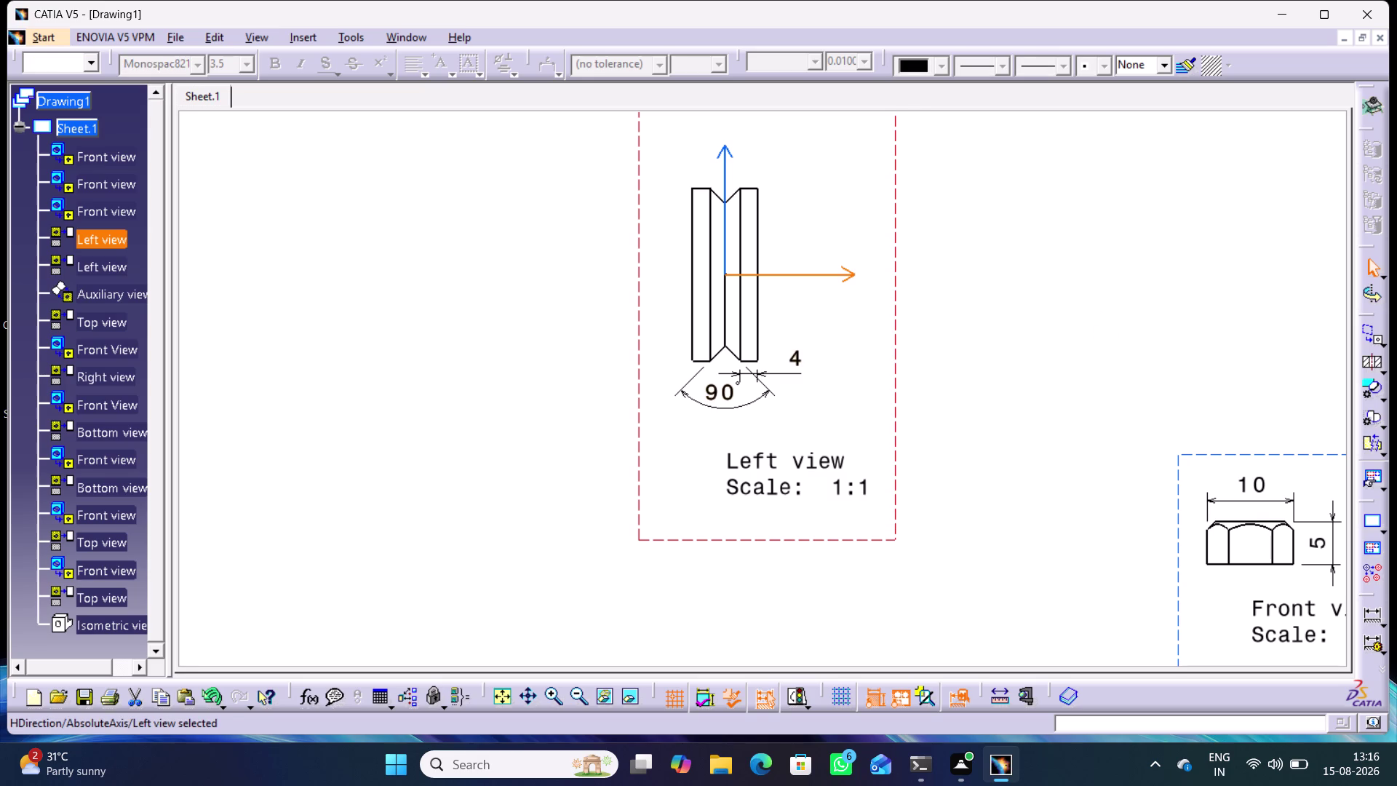
drag(842, 278, 953, 268)
click(953, 278)
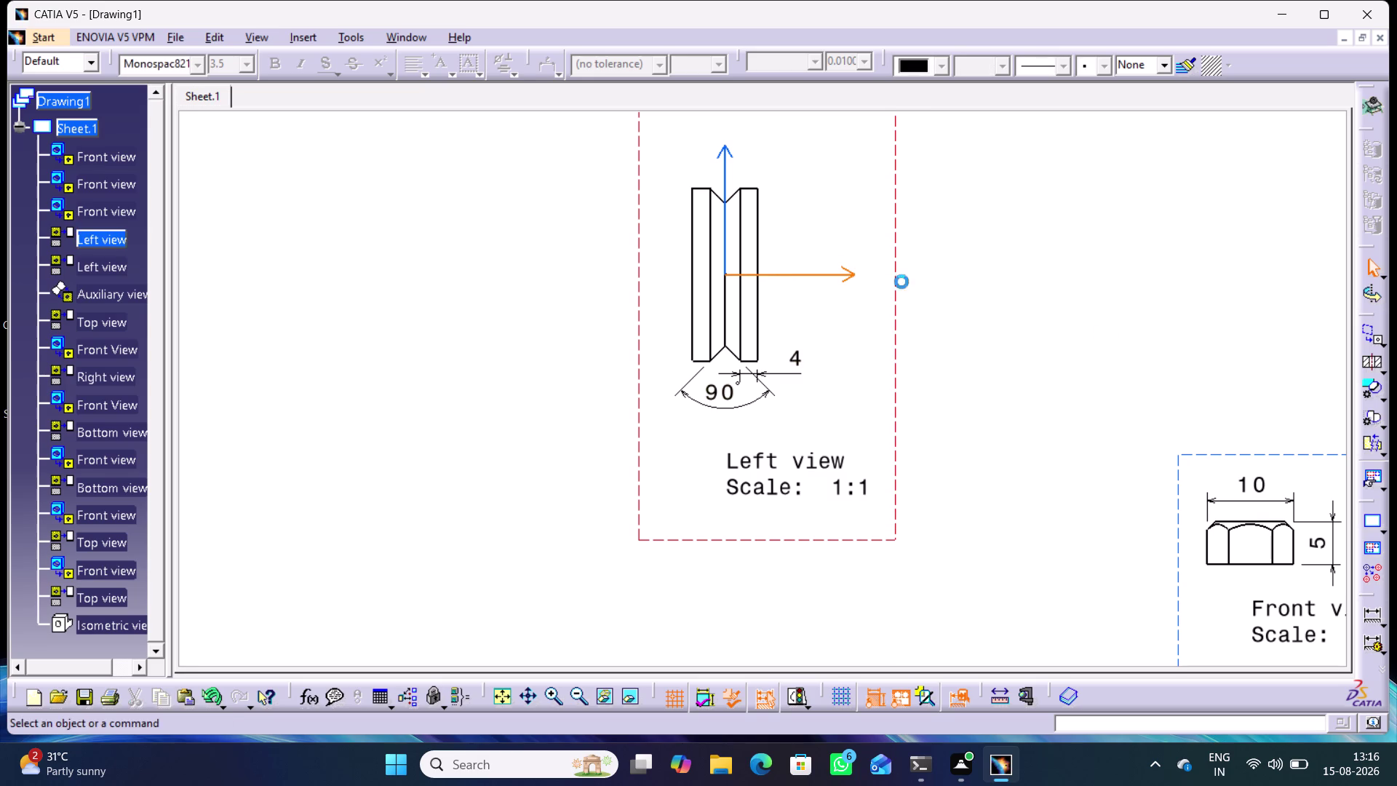
drag(725, 151, 739, 264)
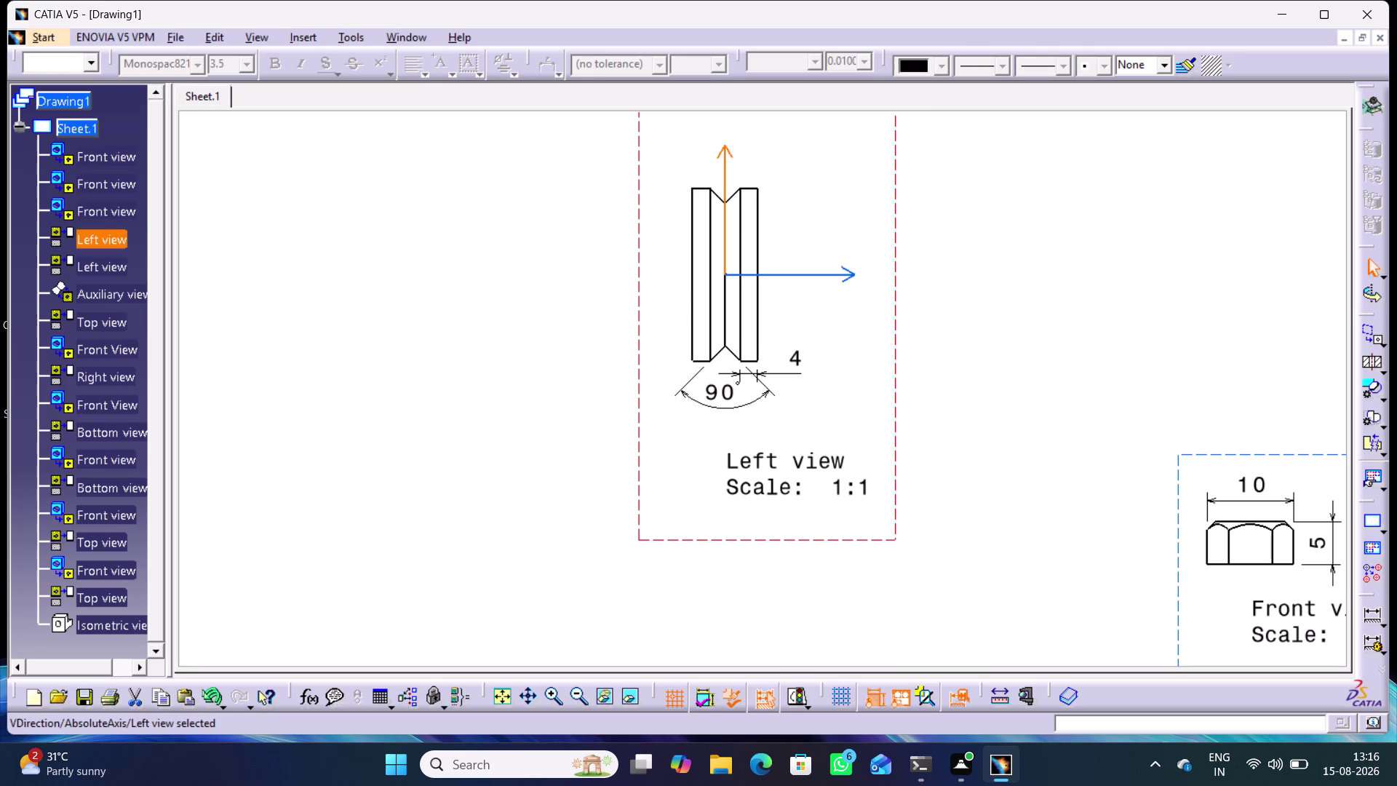
click(878, 270)
drag(847, 272, 772, 273)
click(1029, 267)
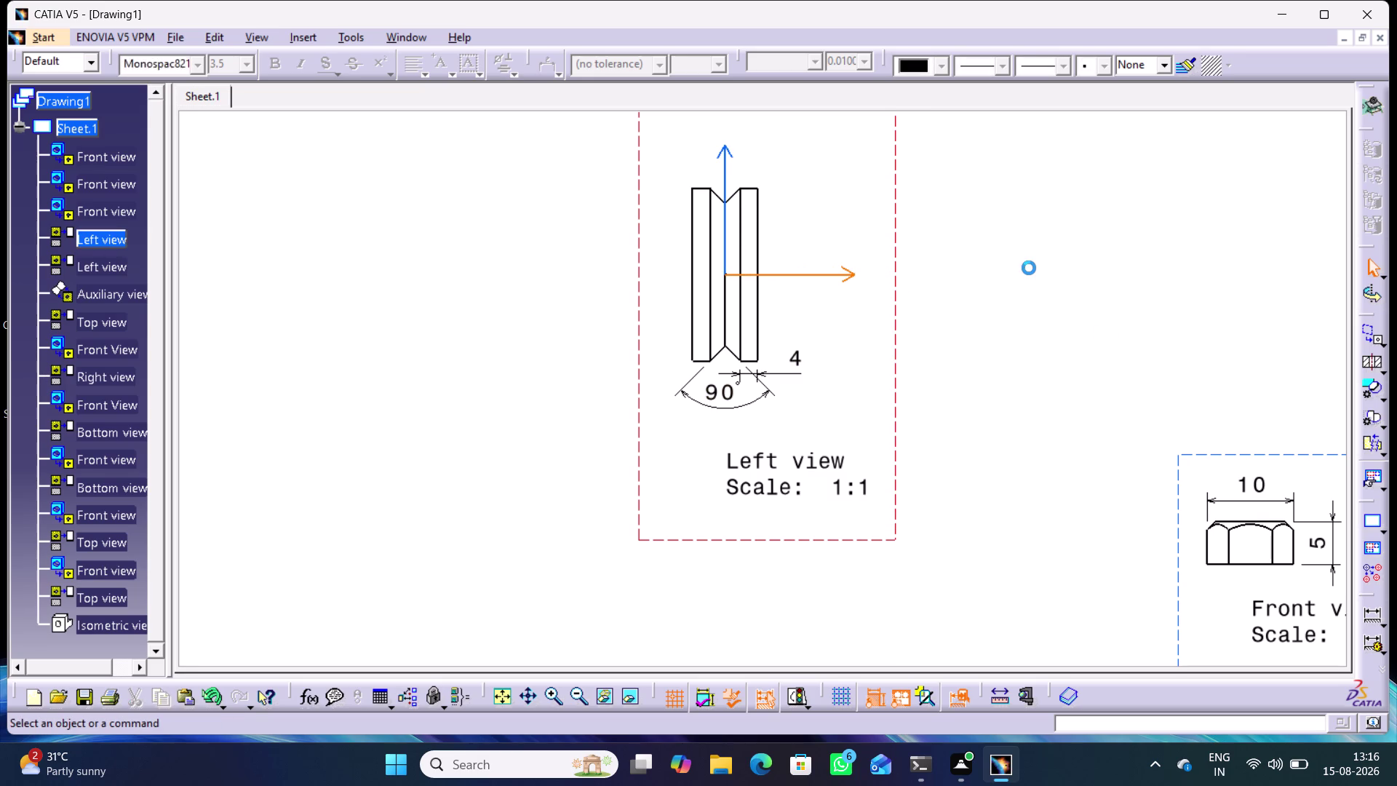
click(940, 64)
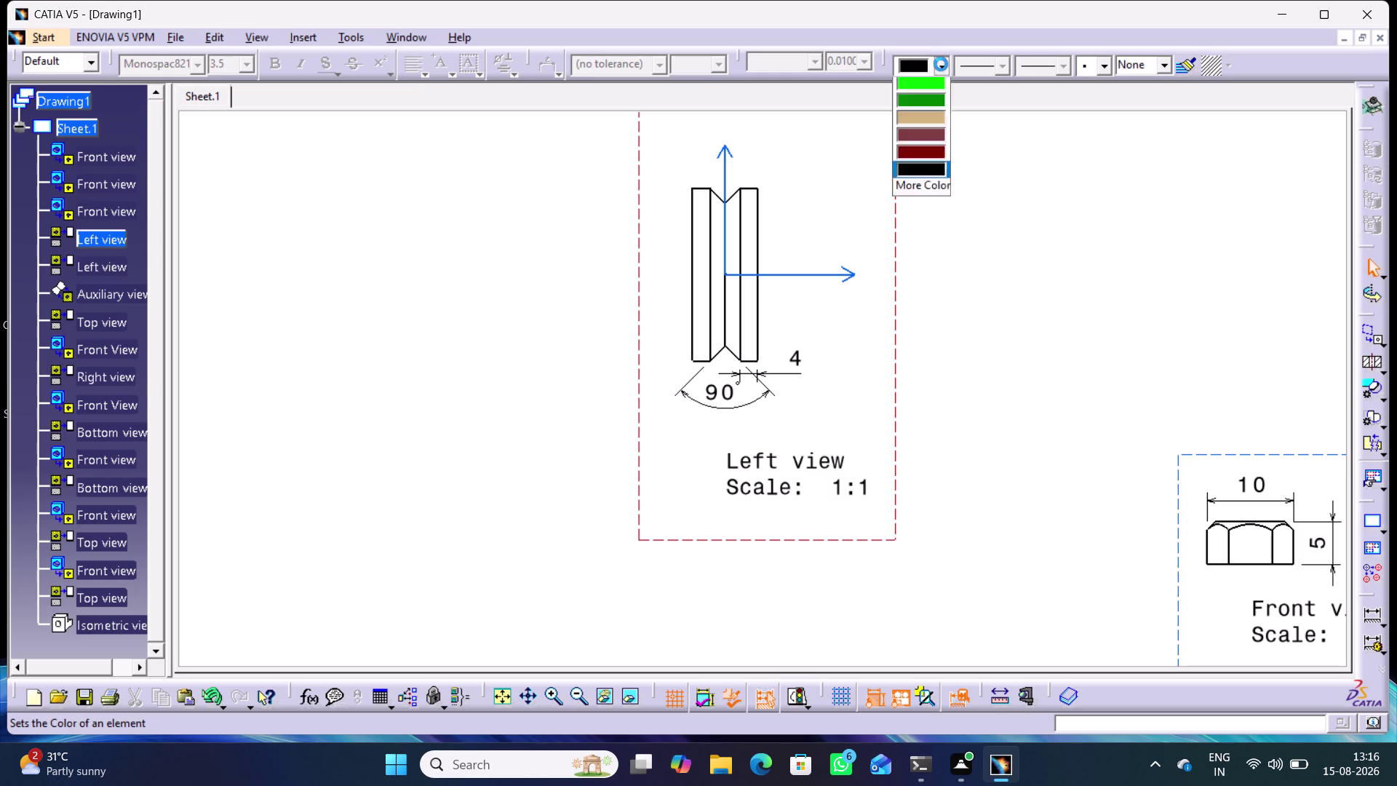
click(921, 192)
click(971, 243)
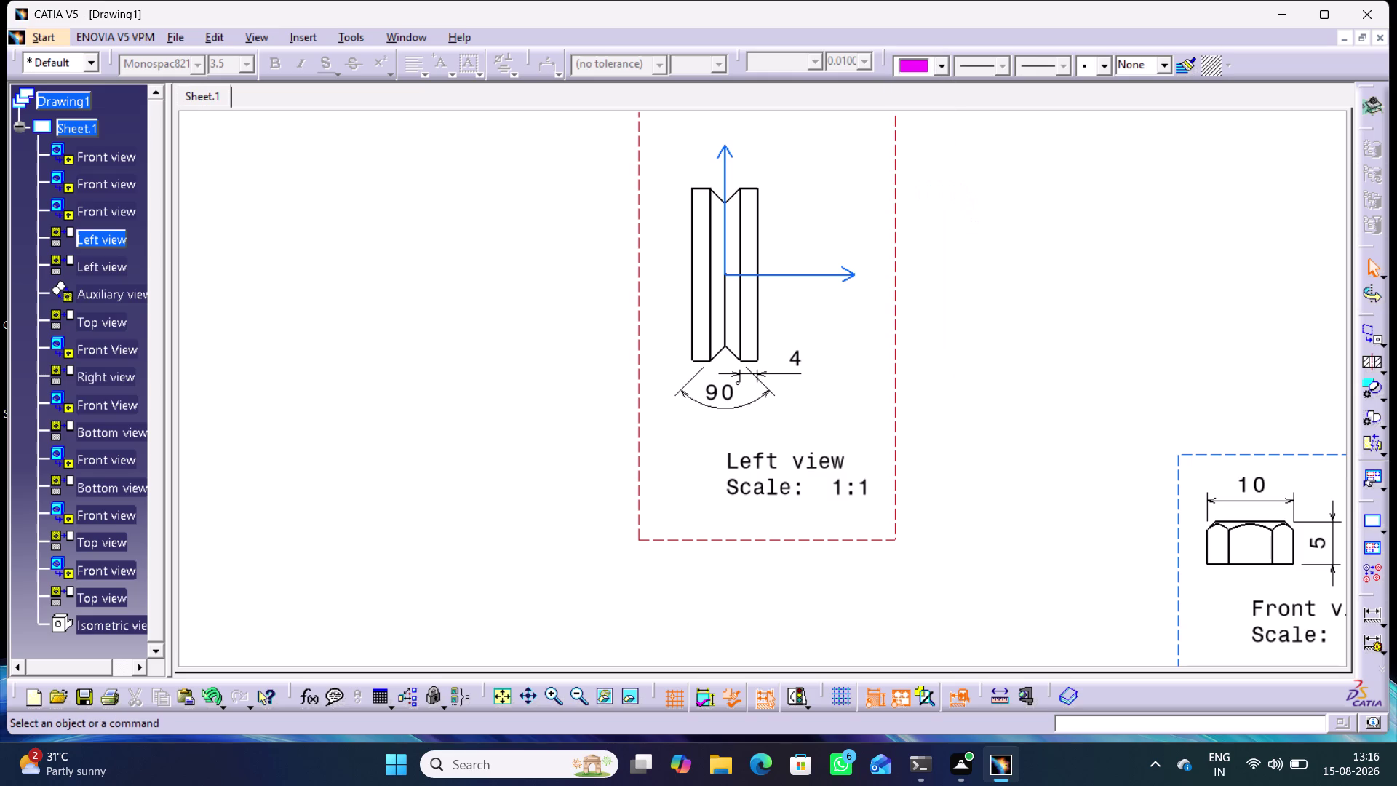
click(971, 380)
middle_drag(1160, 356, 1080, 398)
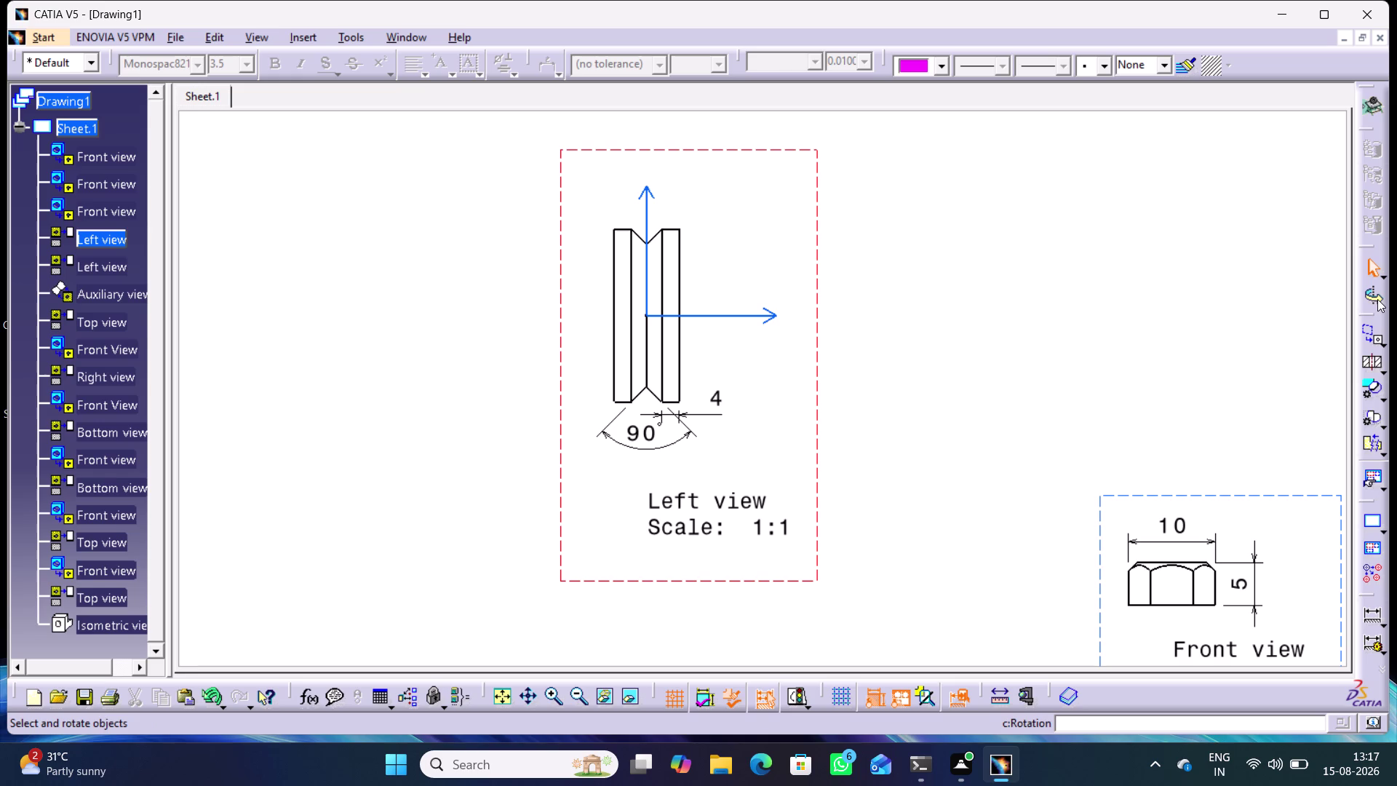
click(1374, 337)
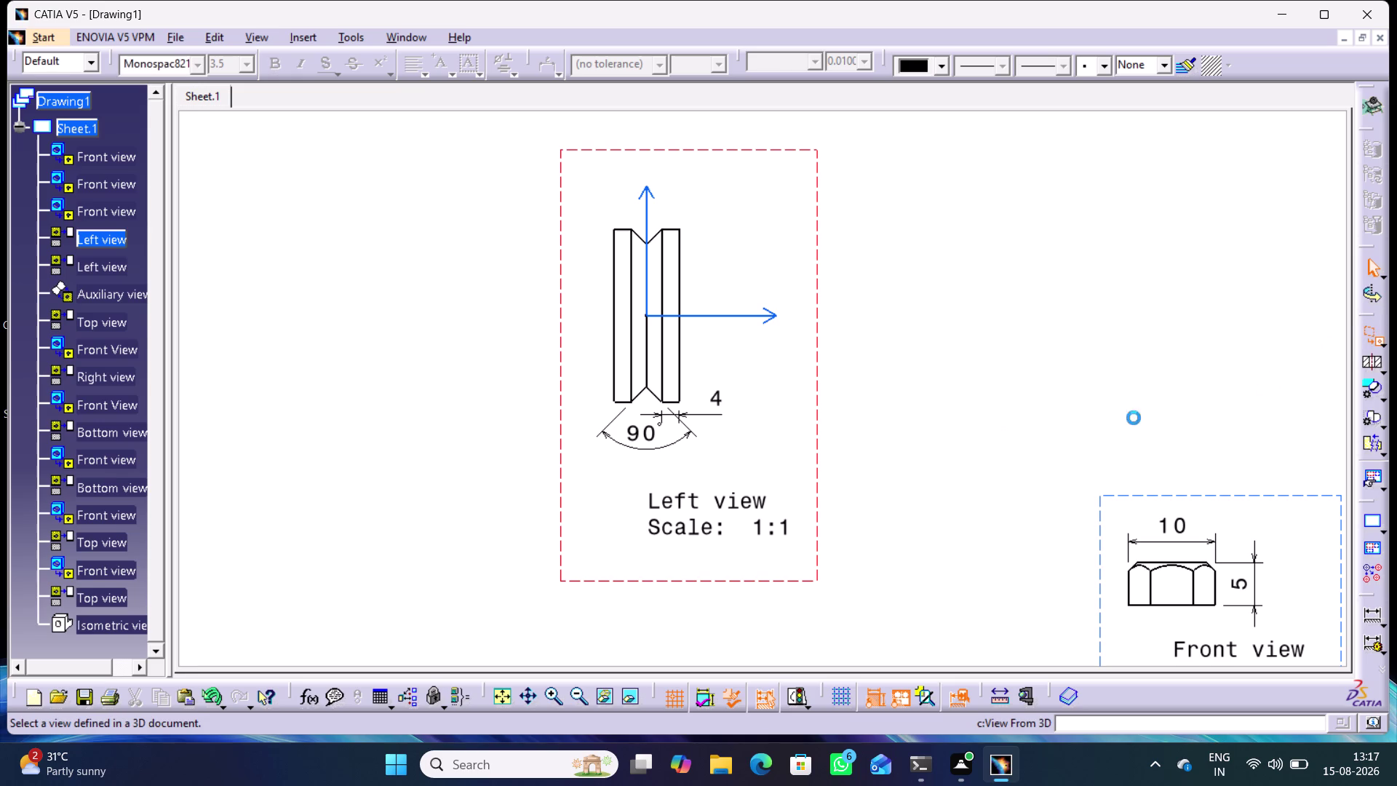
click(817, 381)
click(932, 368)
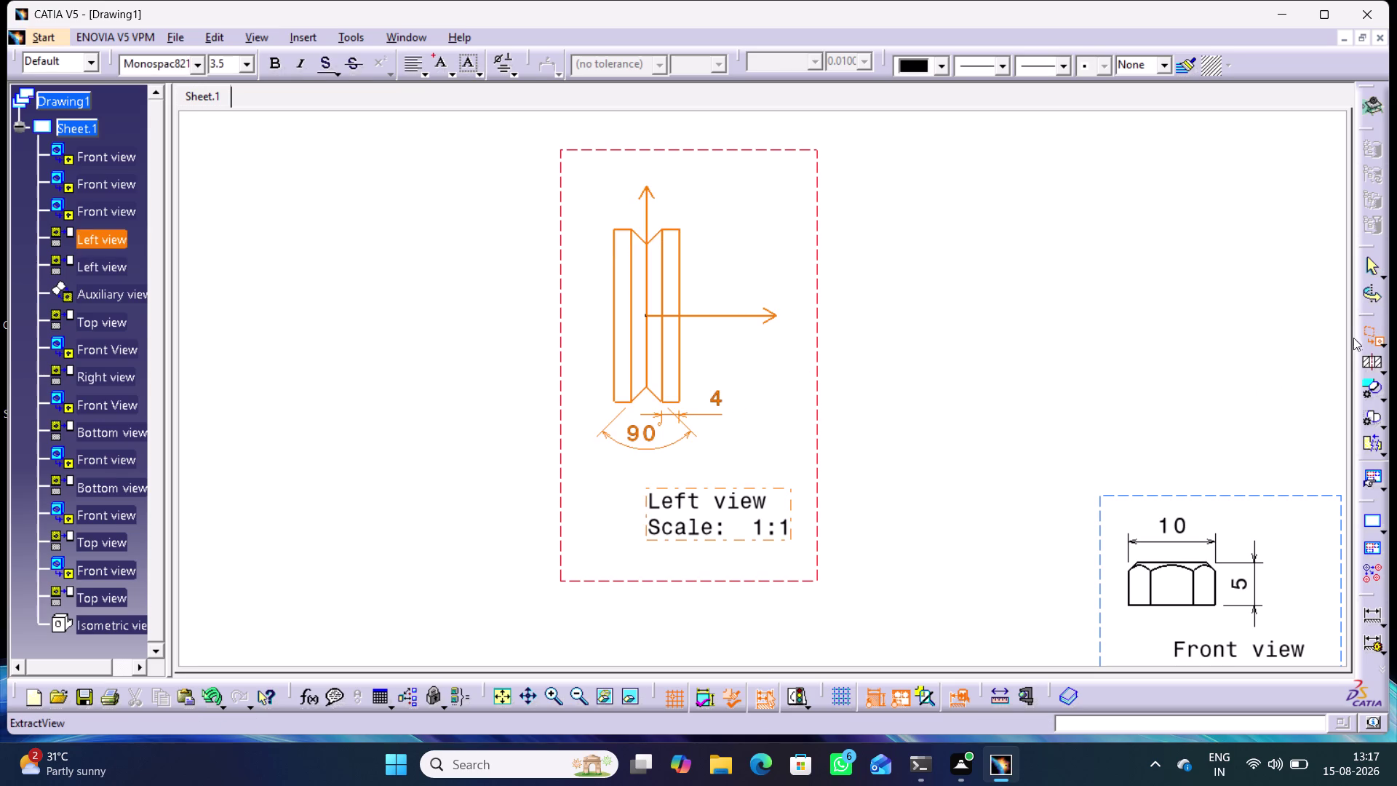
click(1368, 356)
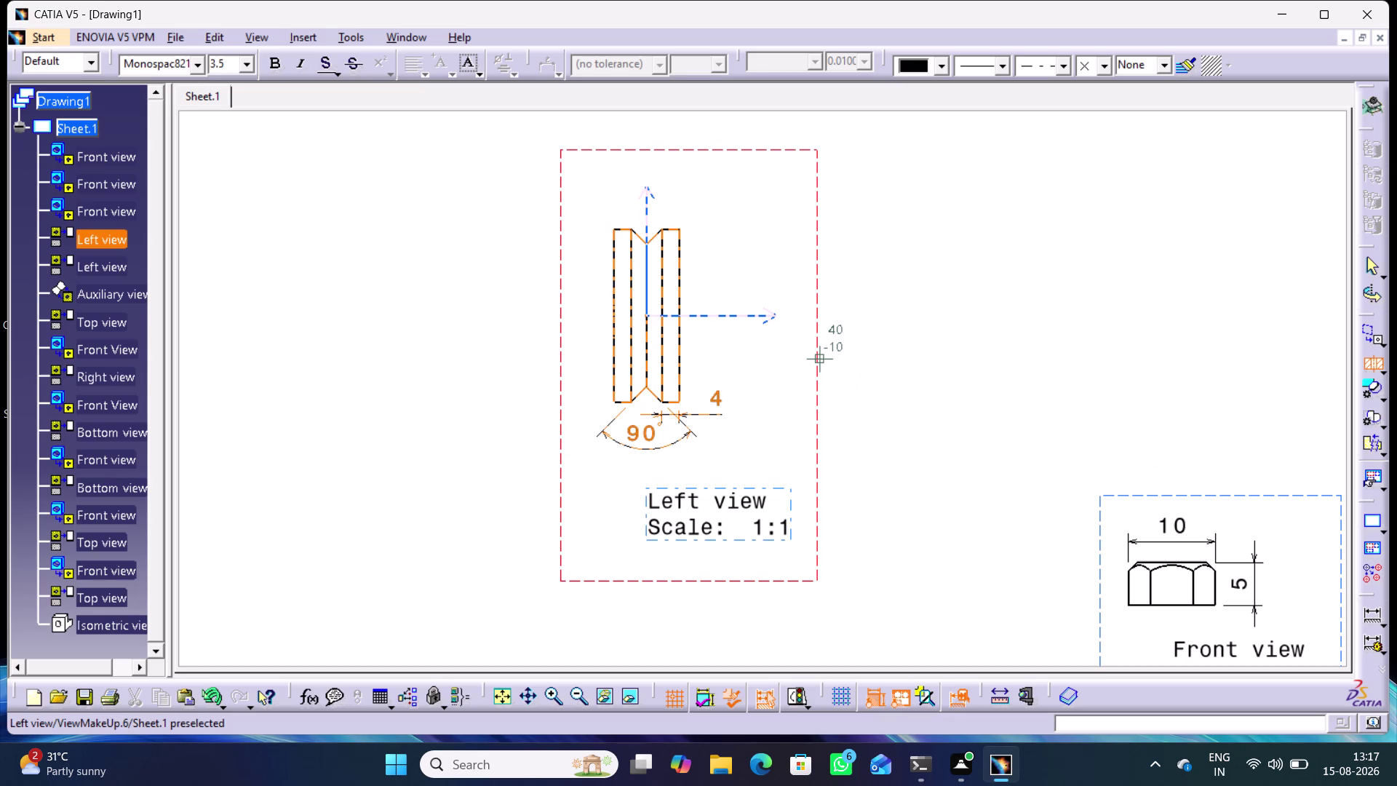
click(817, 348)
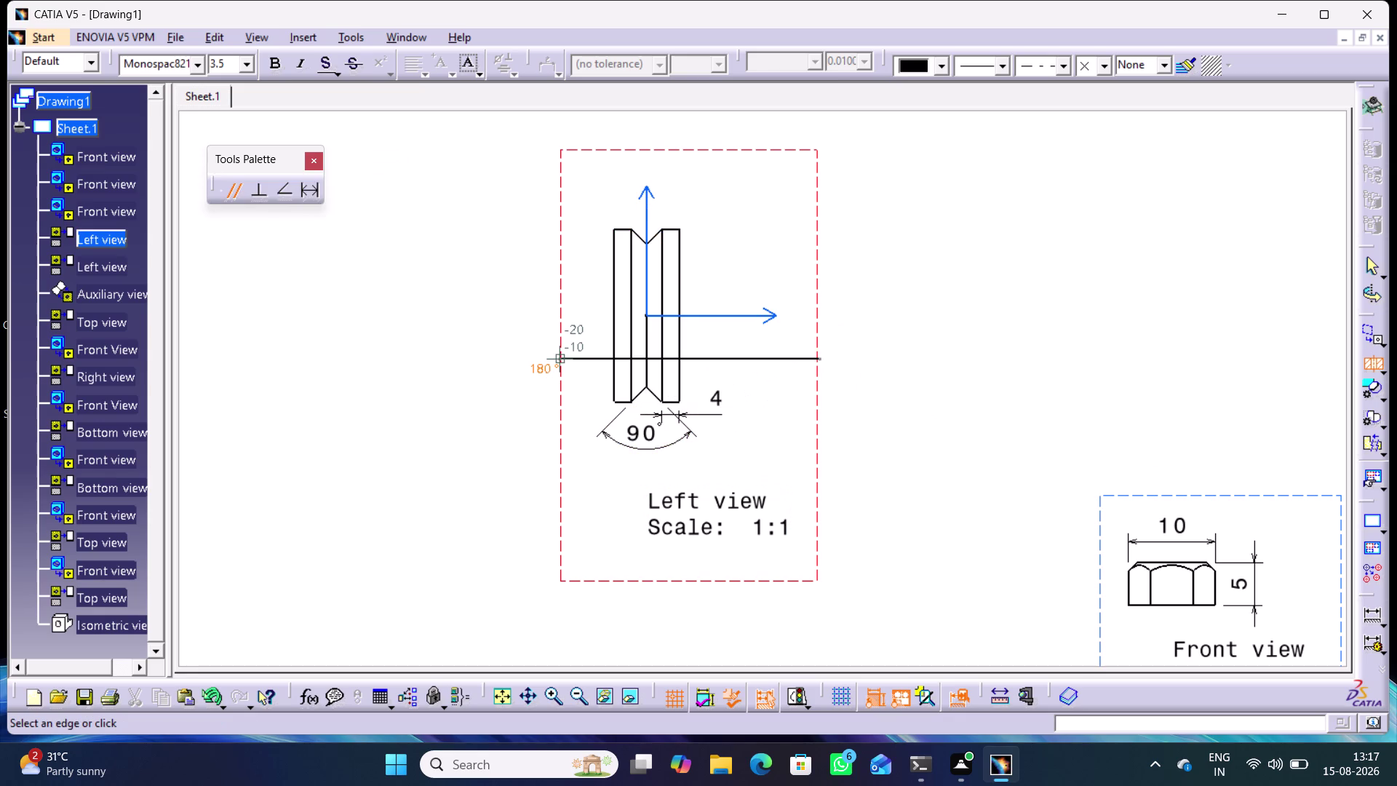
click(1368, 357)
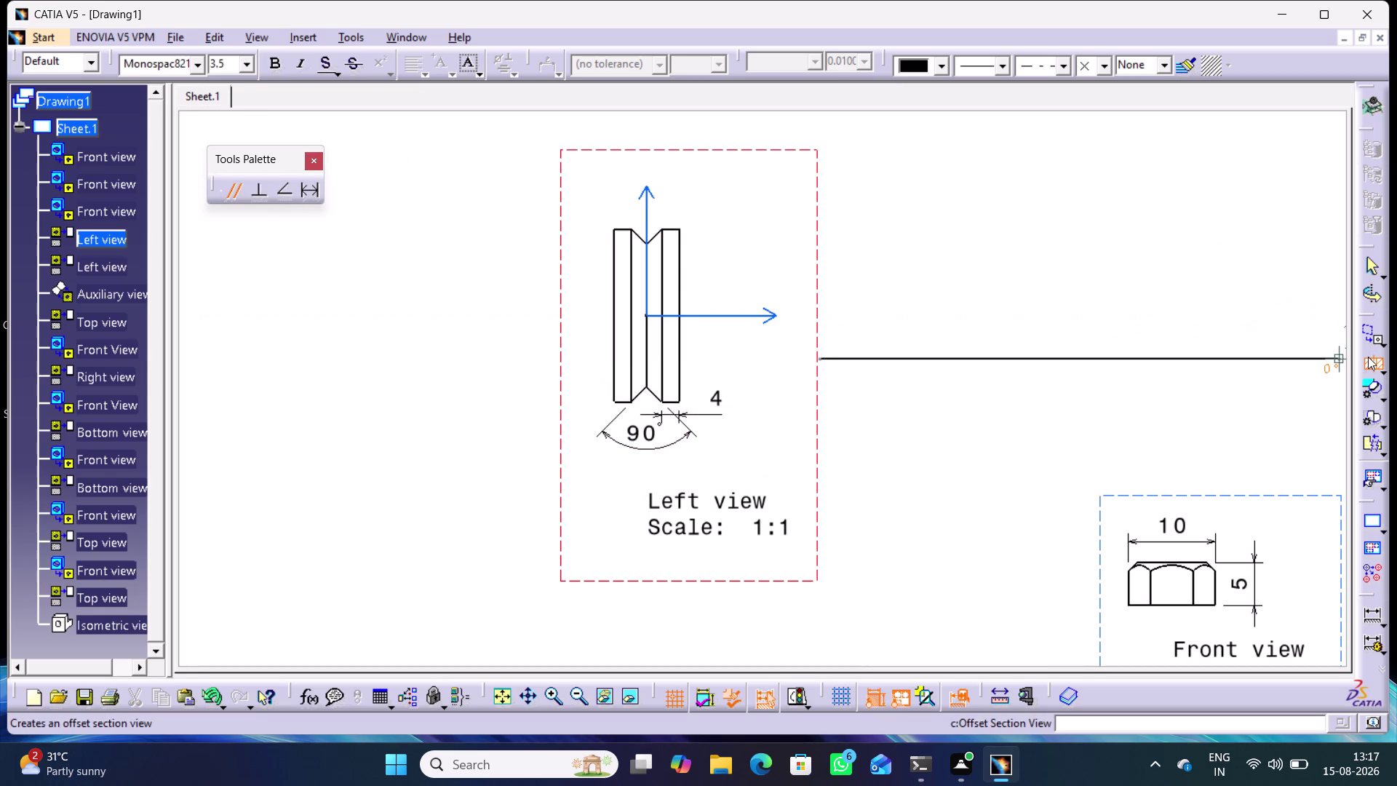
click(1149, 377)
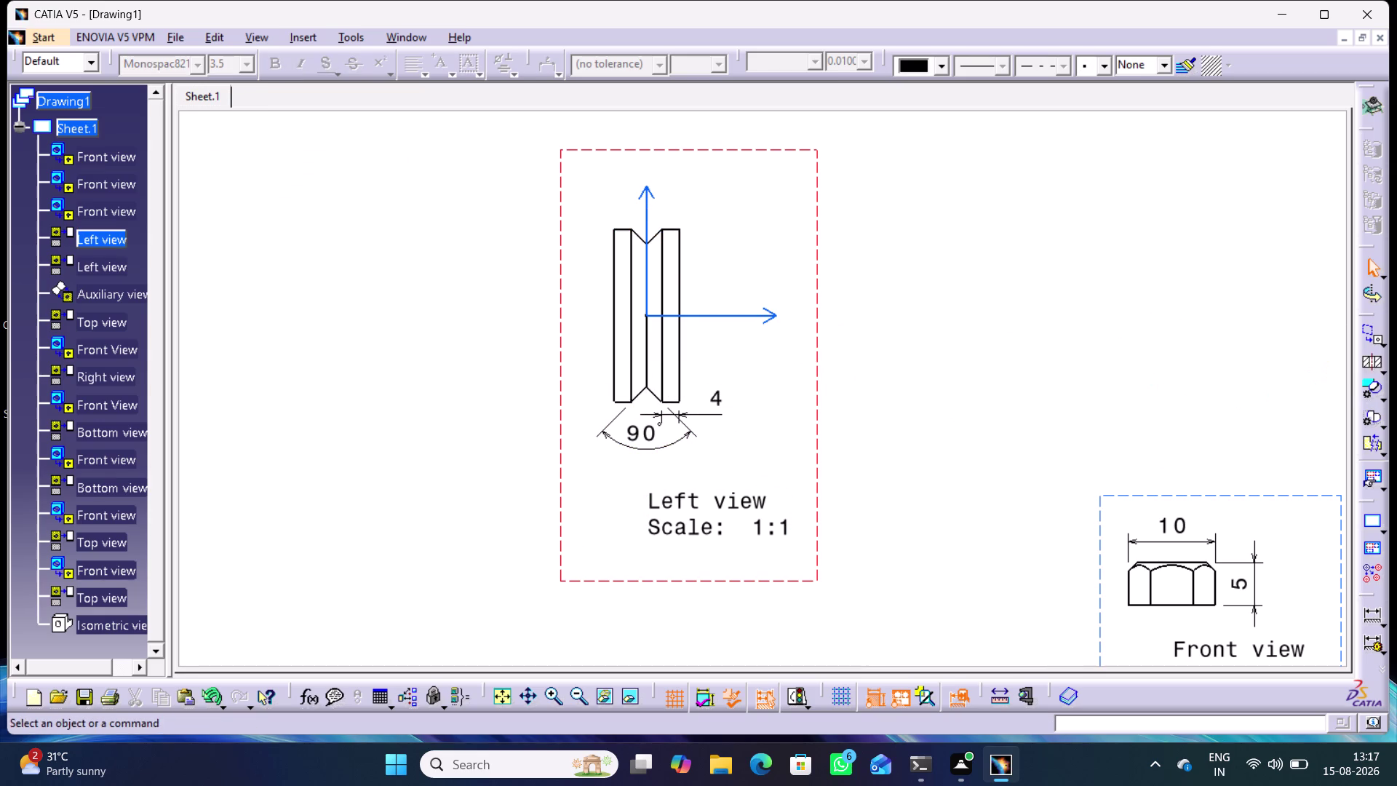
middle_drag(1097, 437, 1134, 419)
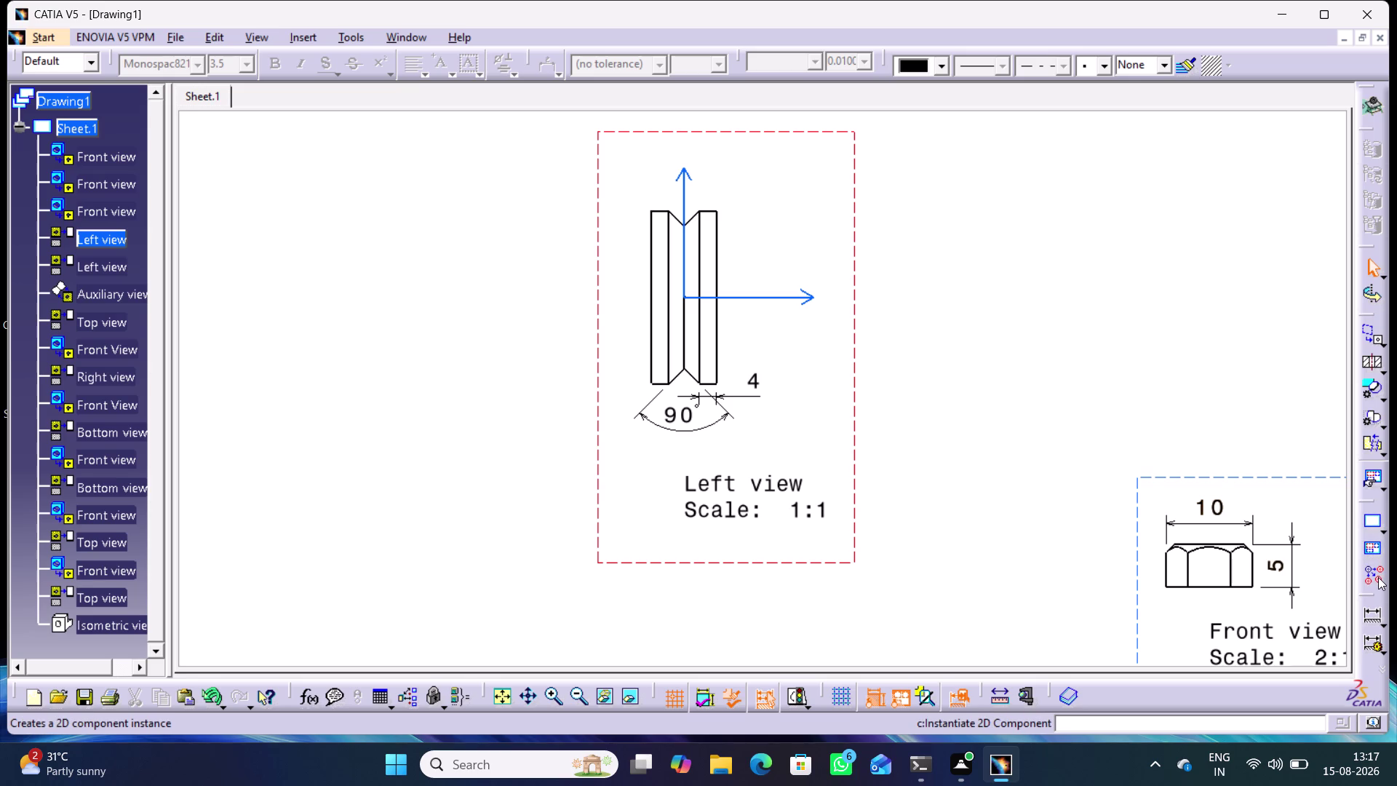
click(1383, 485)
click(1250, 405)
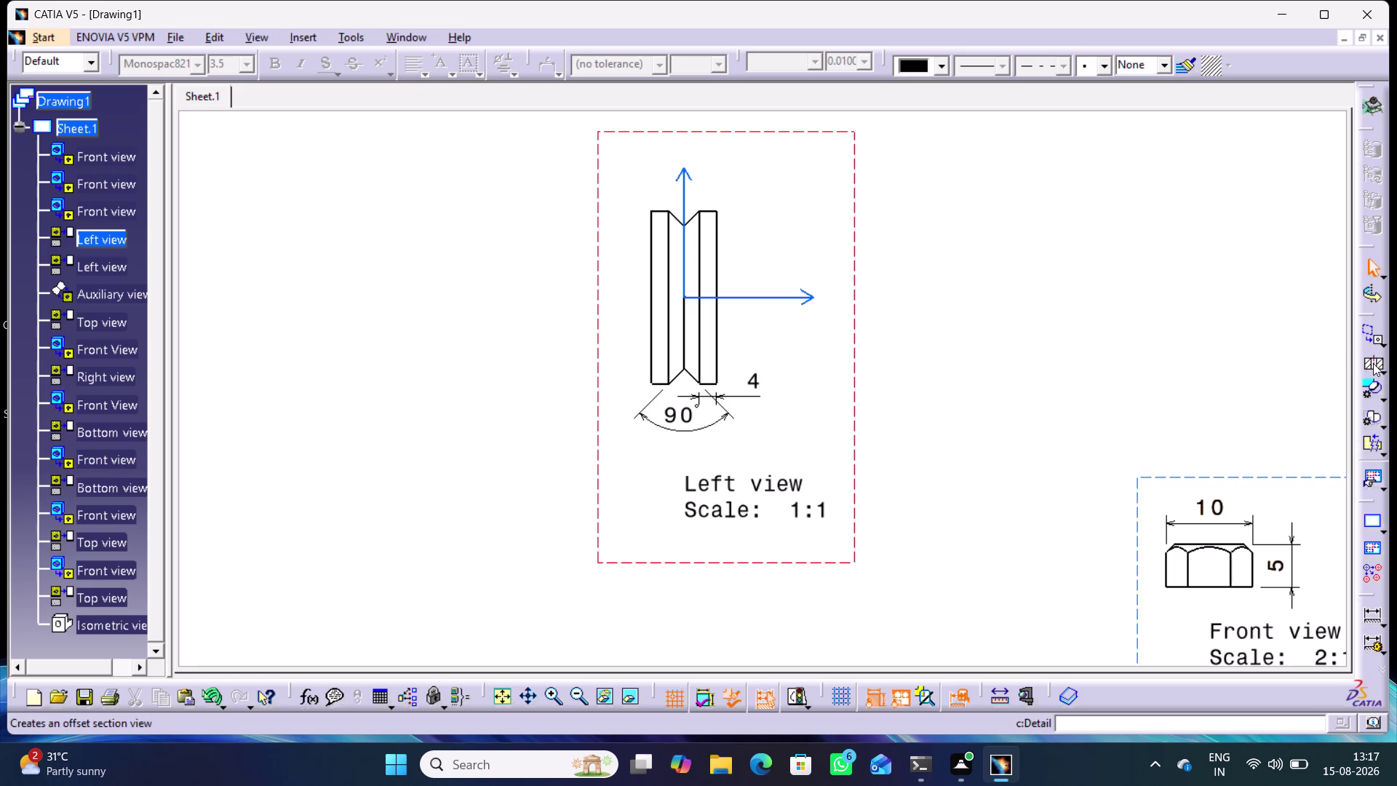
click(1384, 342)
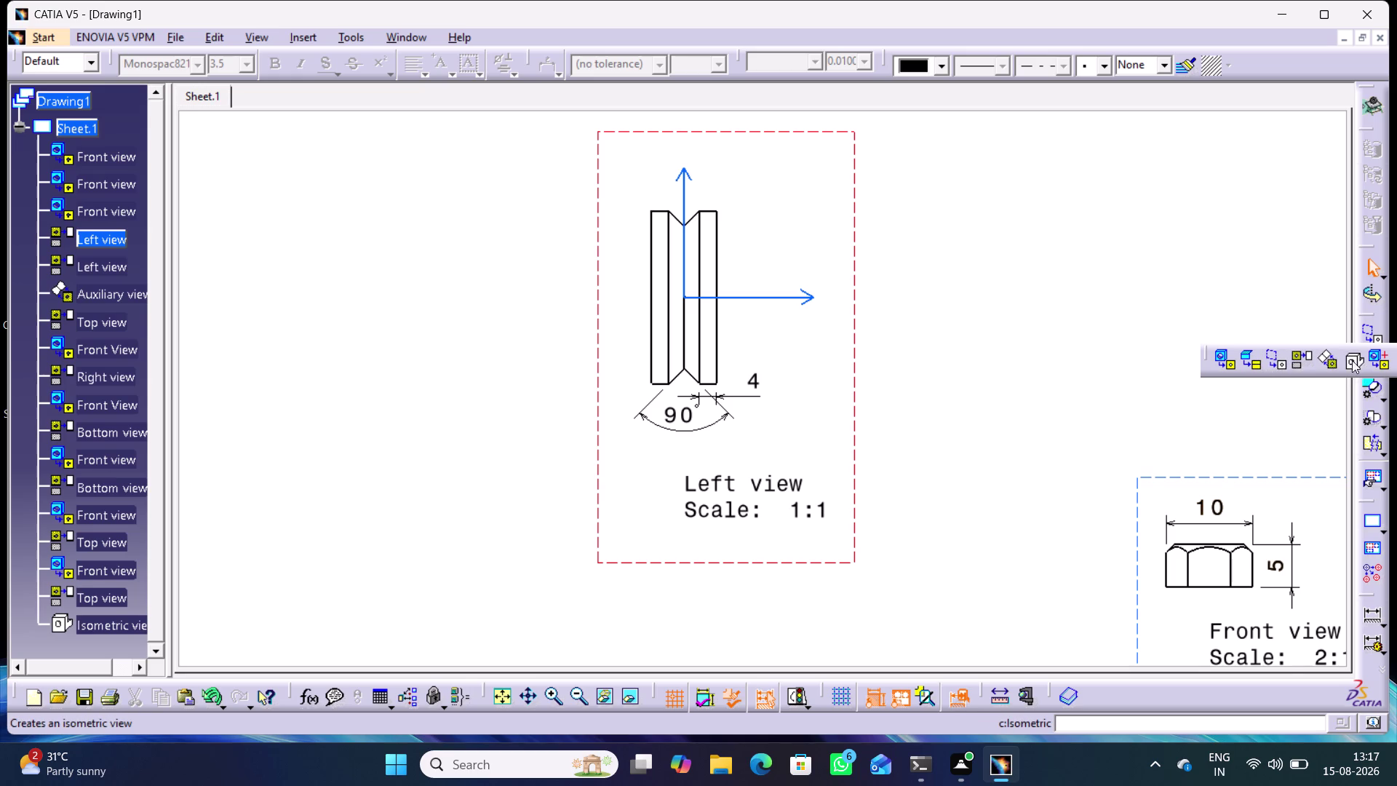
click(1315, 332)
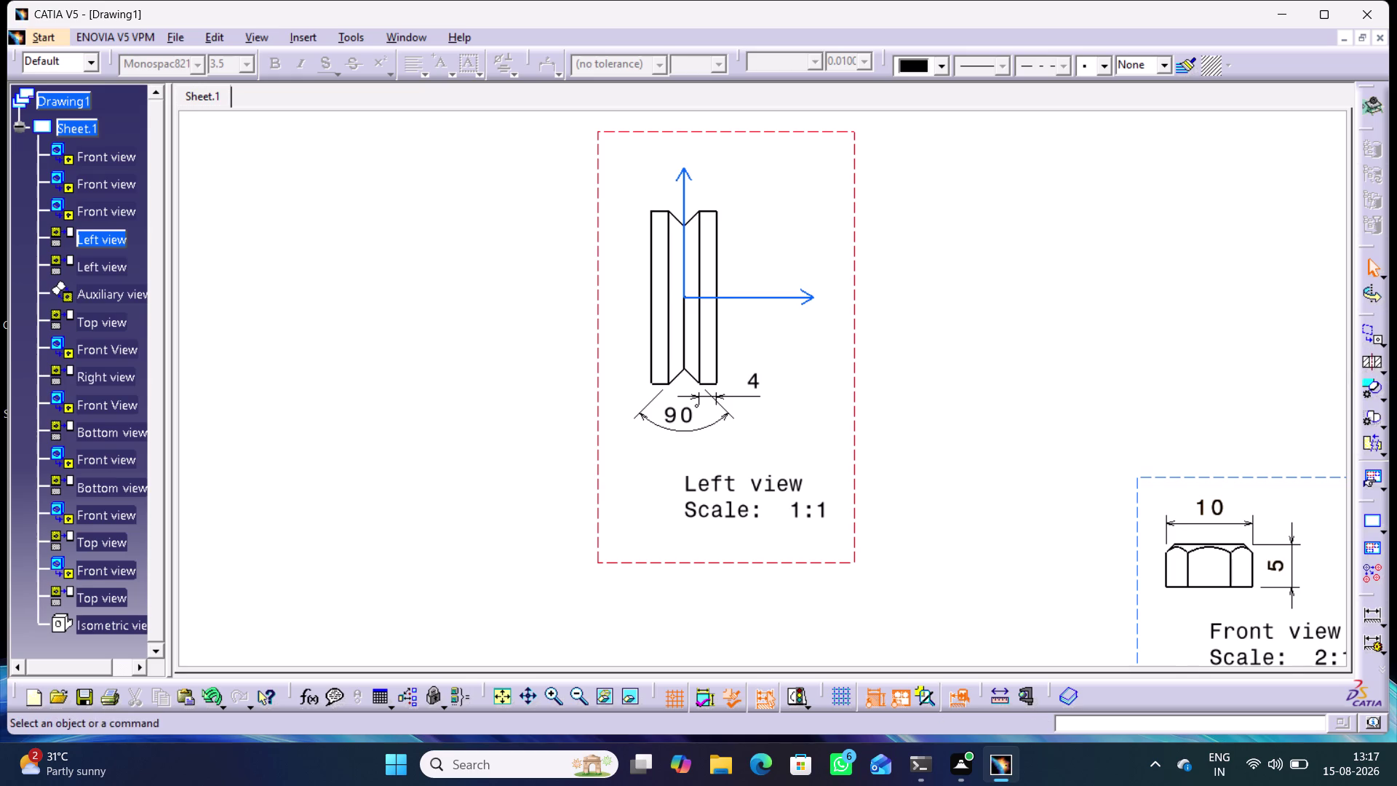
Zoom out over the sheet, then zoom back in on the Left view.
middle_drag(1165, 385, 1285, 435)
middle_drag(1141, 363, 1167, 419)
right_click(1141, 363)
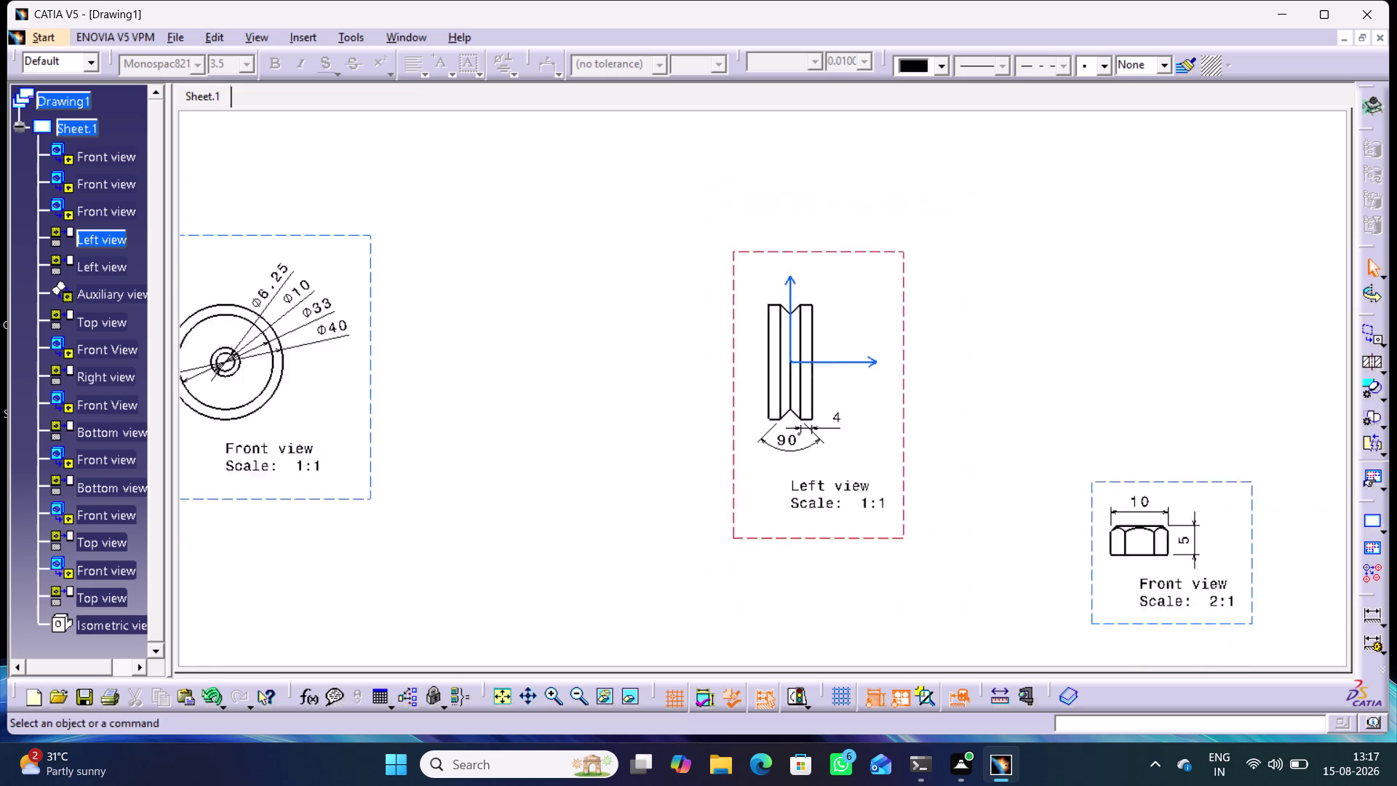
middle_drag(1166, 419, 1183, 470)
middle_drag(672, 517, 703, 410)
right_click(683, 508)
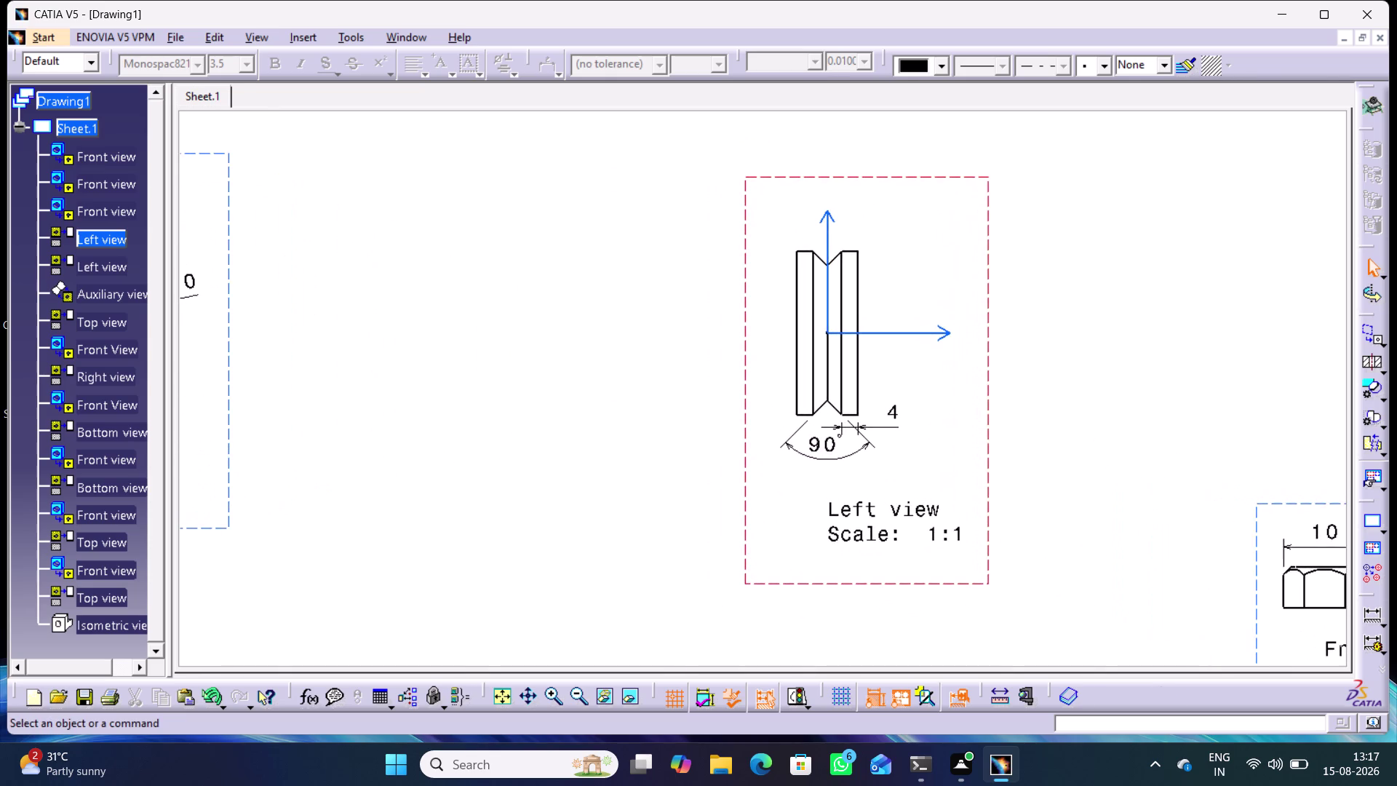
Pan to the flat plate's views and make its front view the active view.
middle_drag(703, 409, 711, 438)
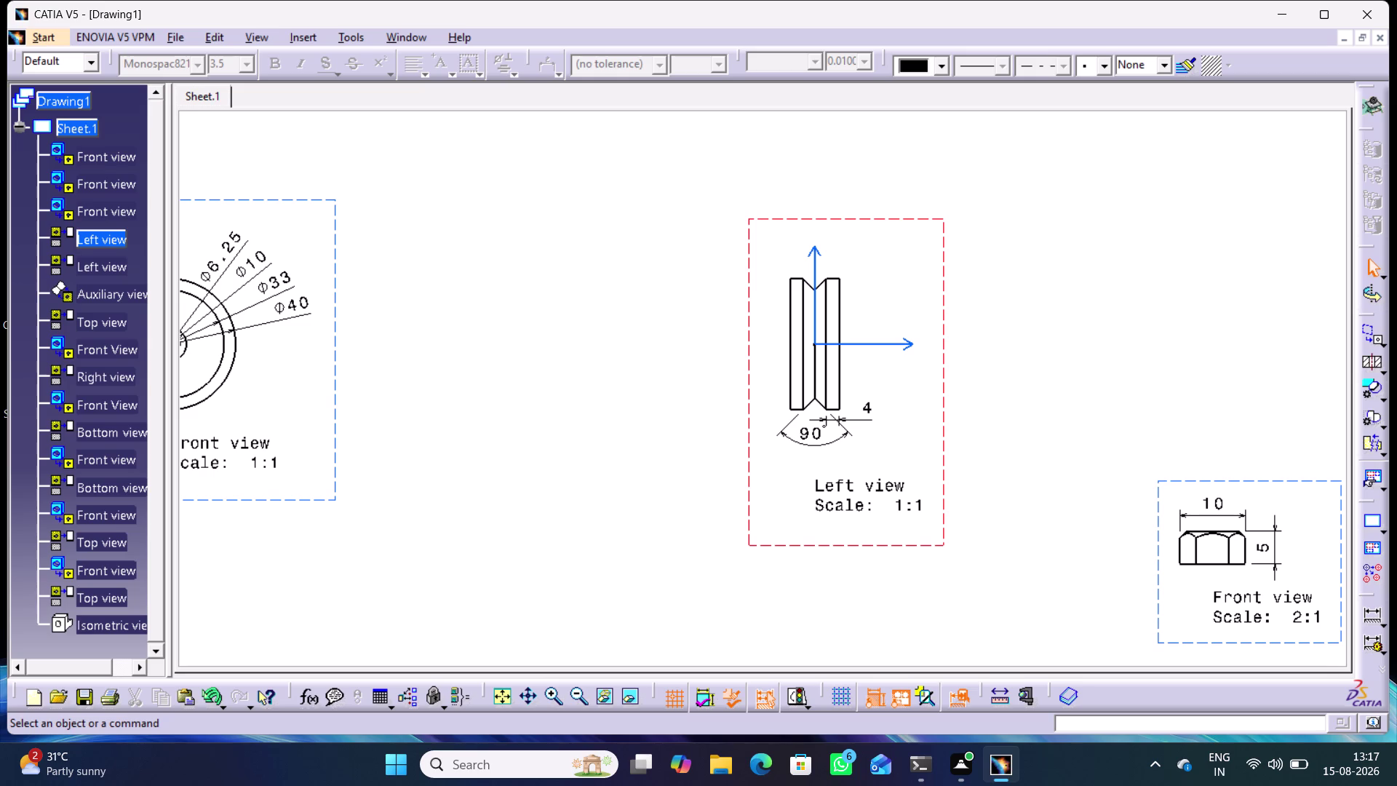
middle_drag(711, 438, 780, 534)
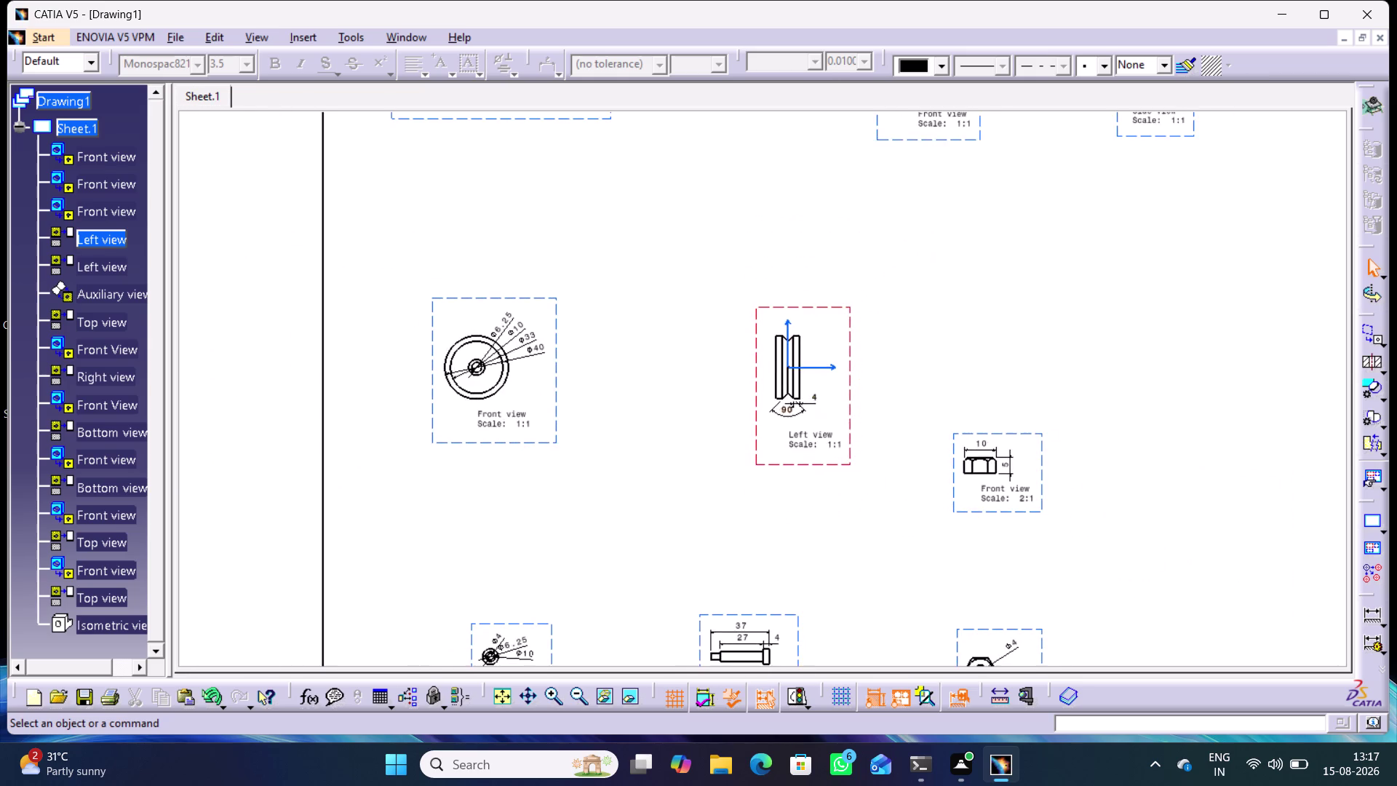
middle_drag(680, 281, 641, 507)
middle_drag(696, 424, 693, 364)
right_click(696, 423)
middle_drag(679, 356, 782, 421)
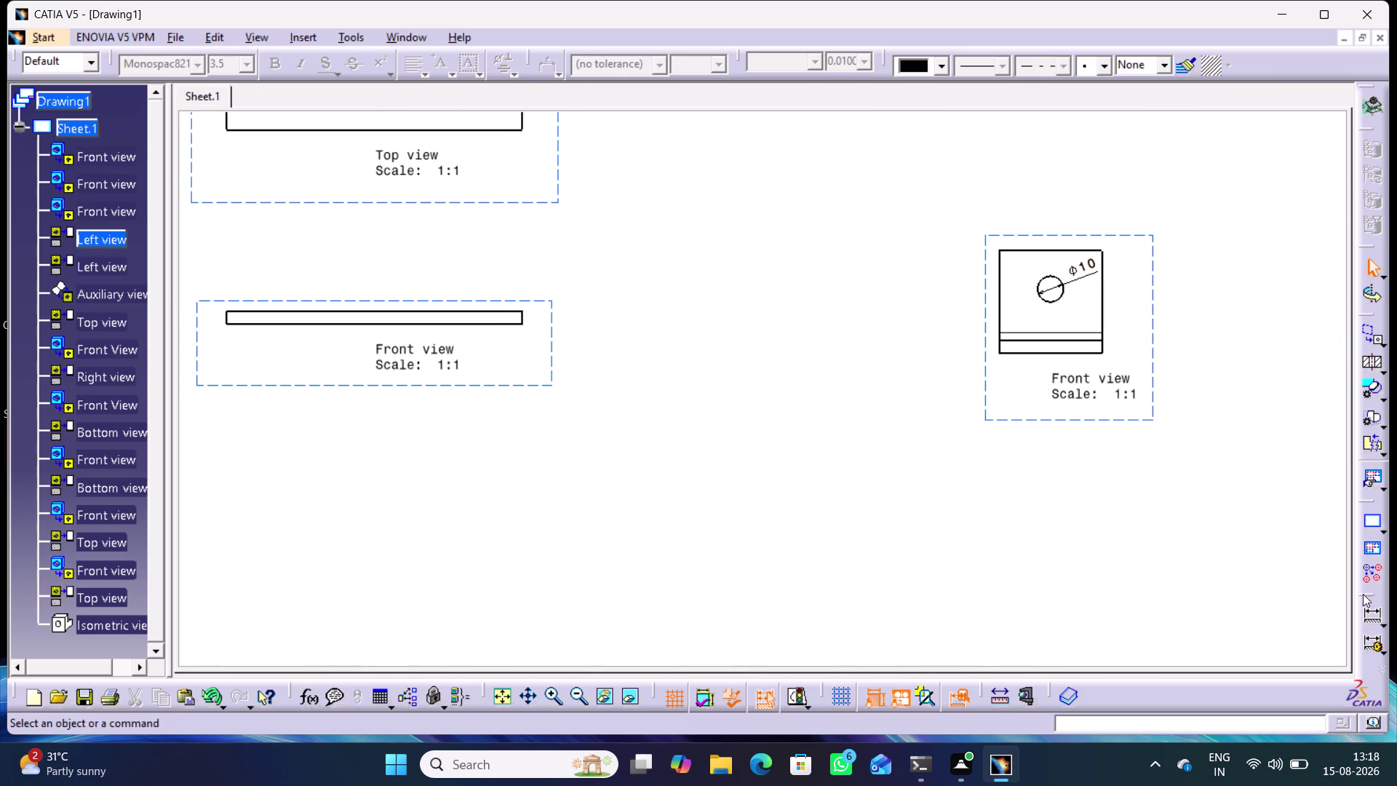
double_click(1370, 611)
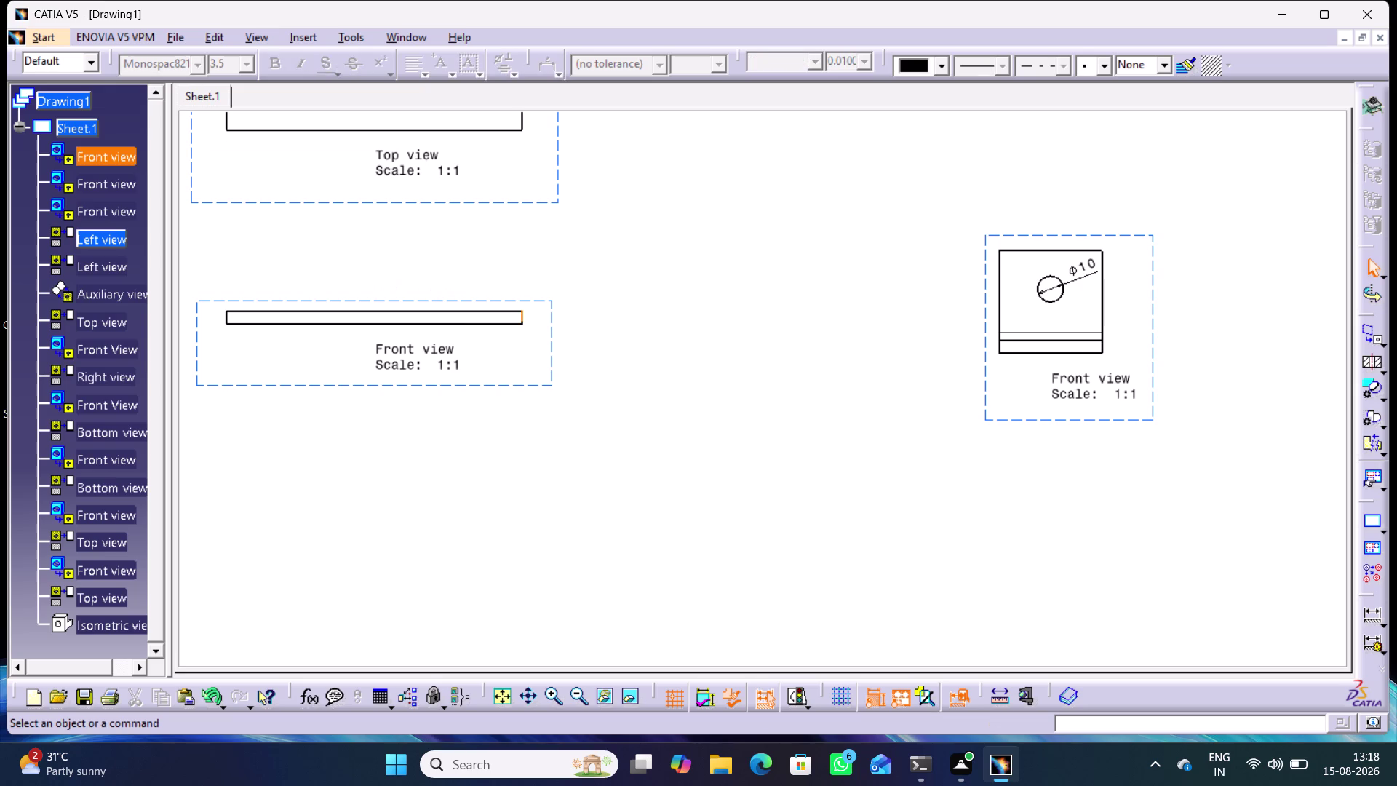
click(525, 315)
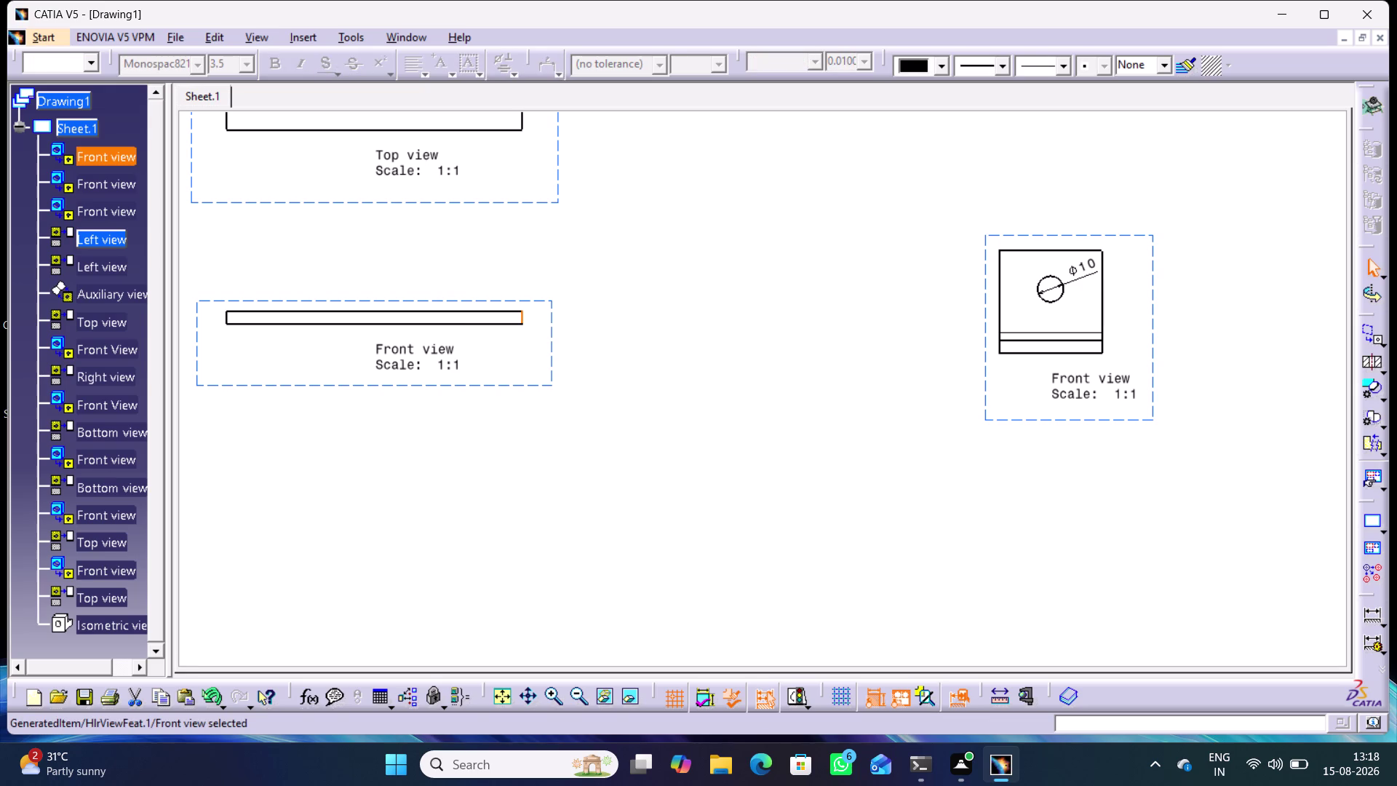
double_click(1369, 614)
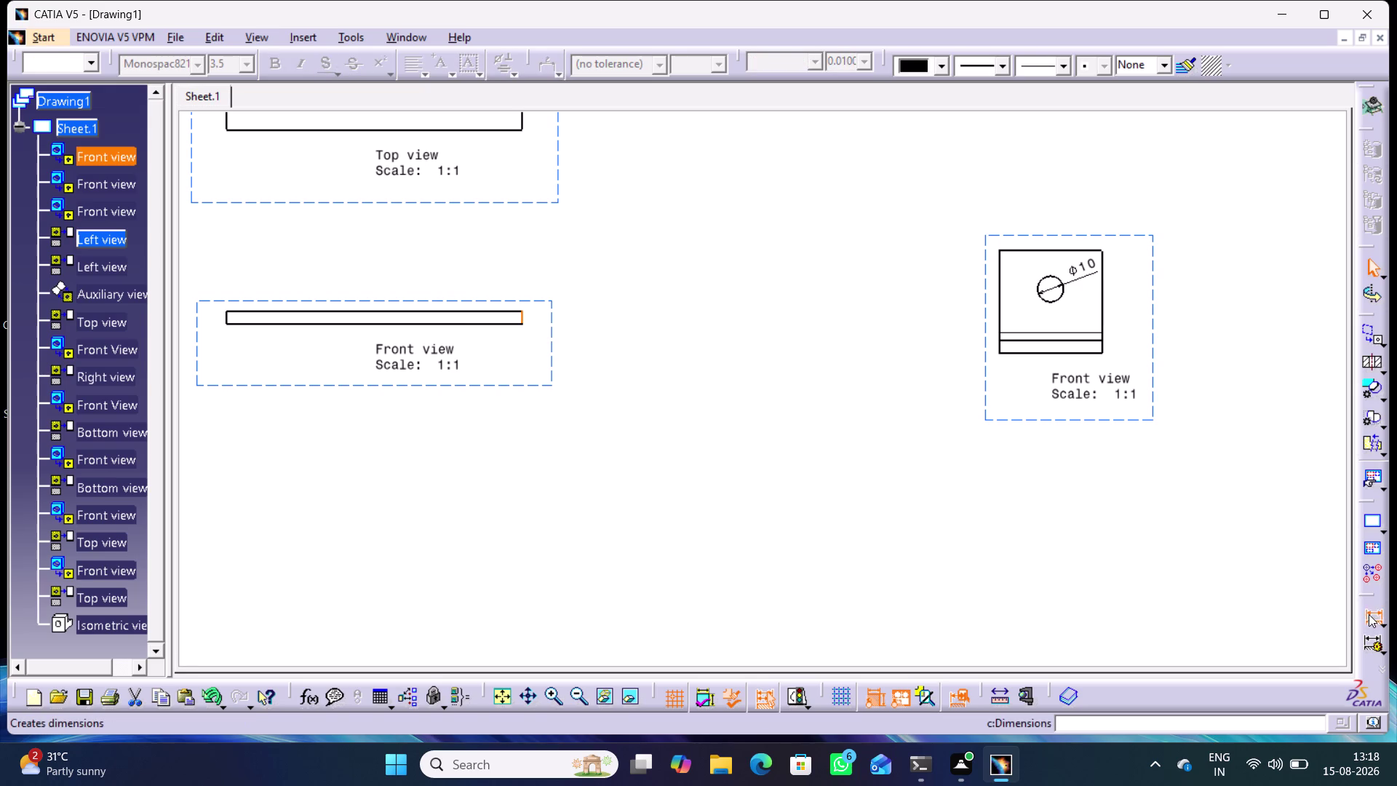
Dimension the plate's 5 thickness and the top view's 40 width.
click(518, 318)
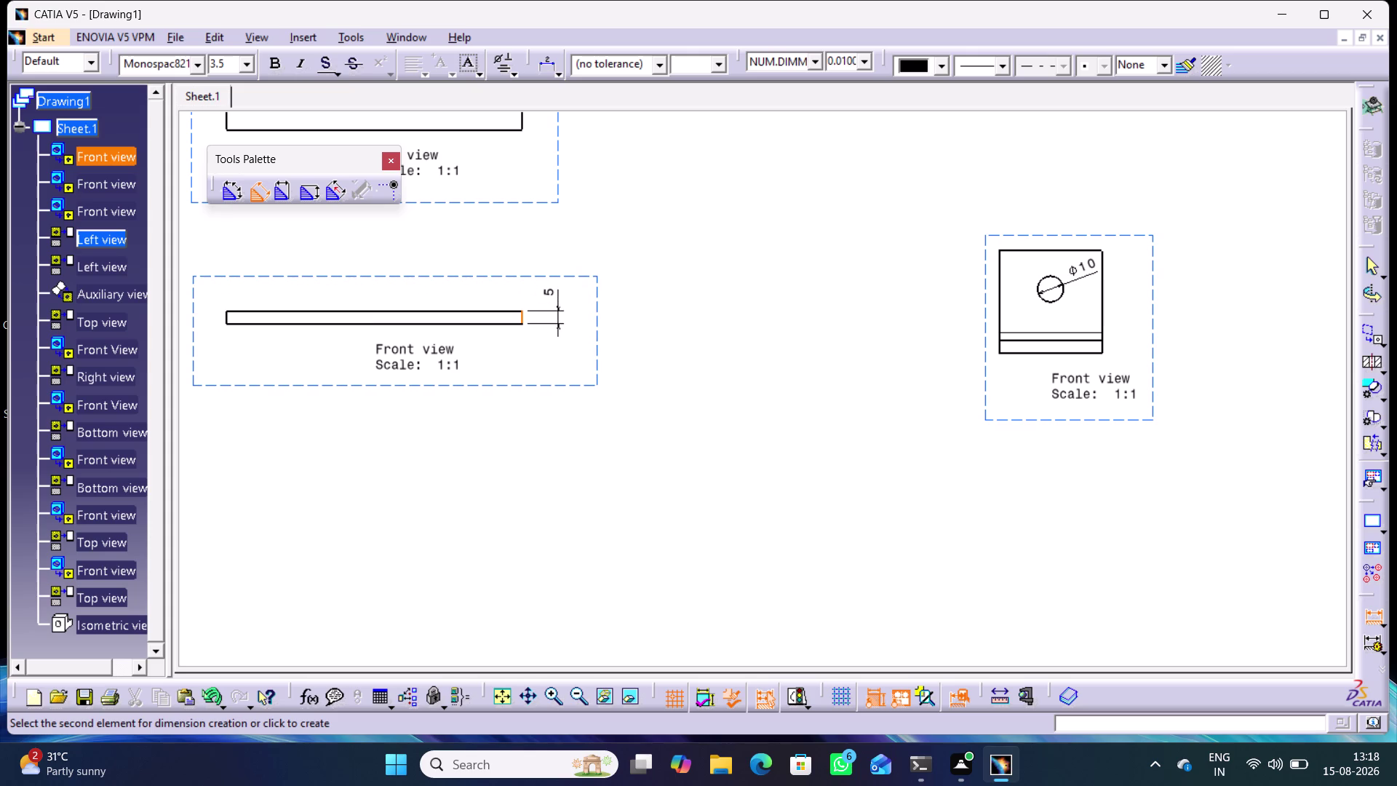
click(557, 291)
middle_drag(818, 302, 796, 455)
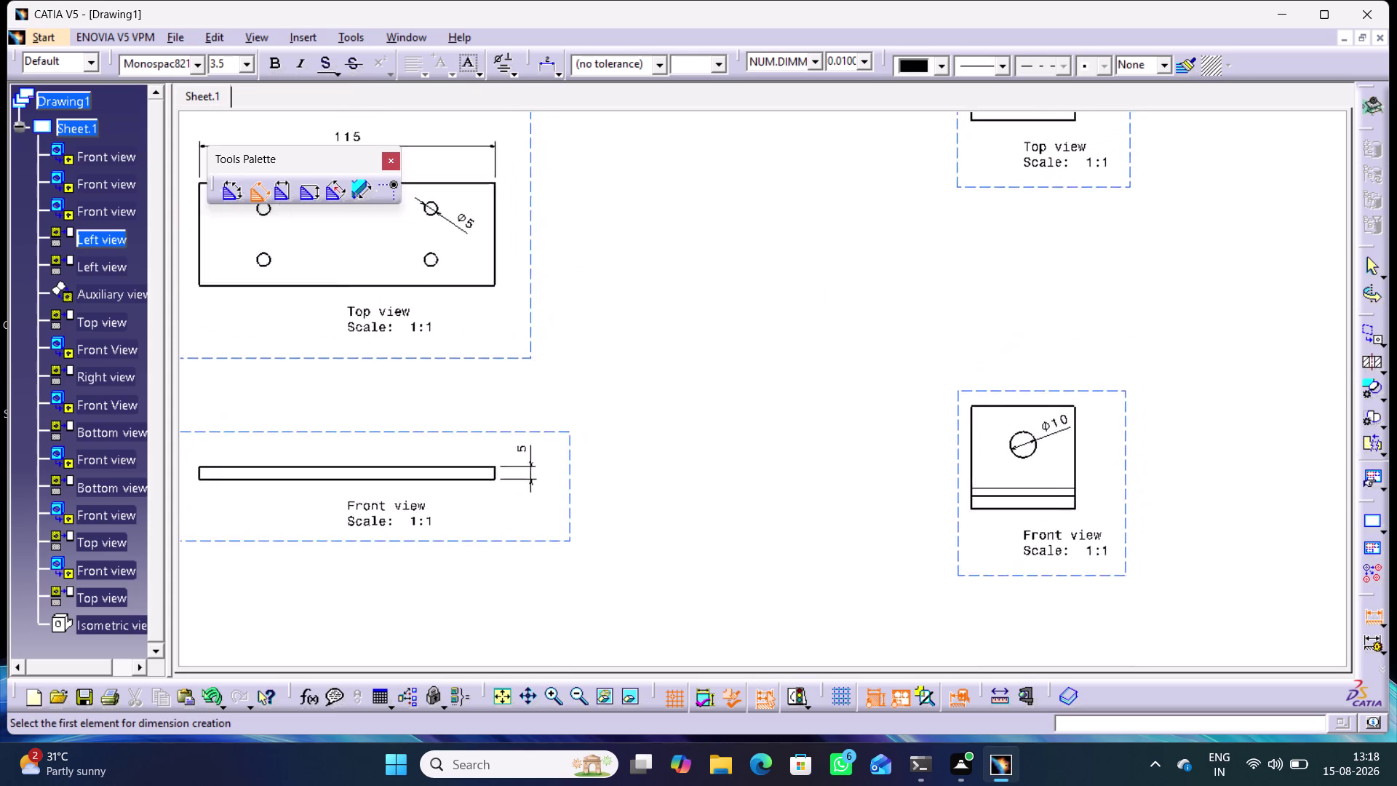
middle_drag(796, 455, 888, 554)
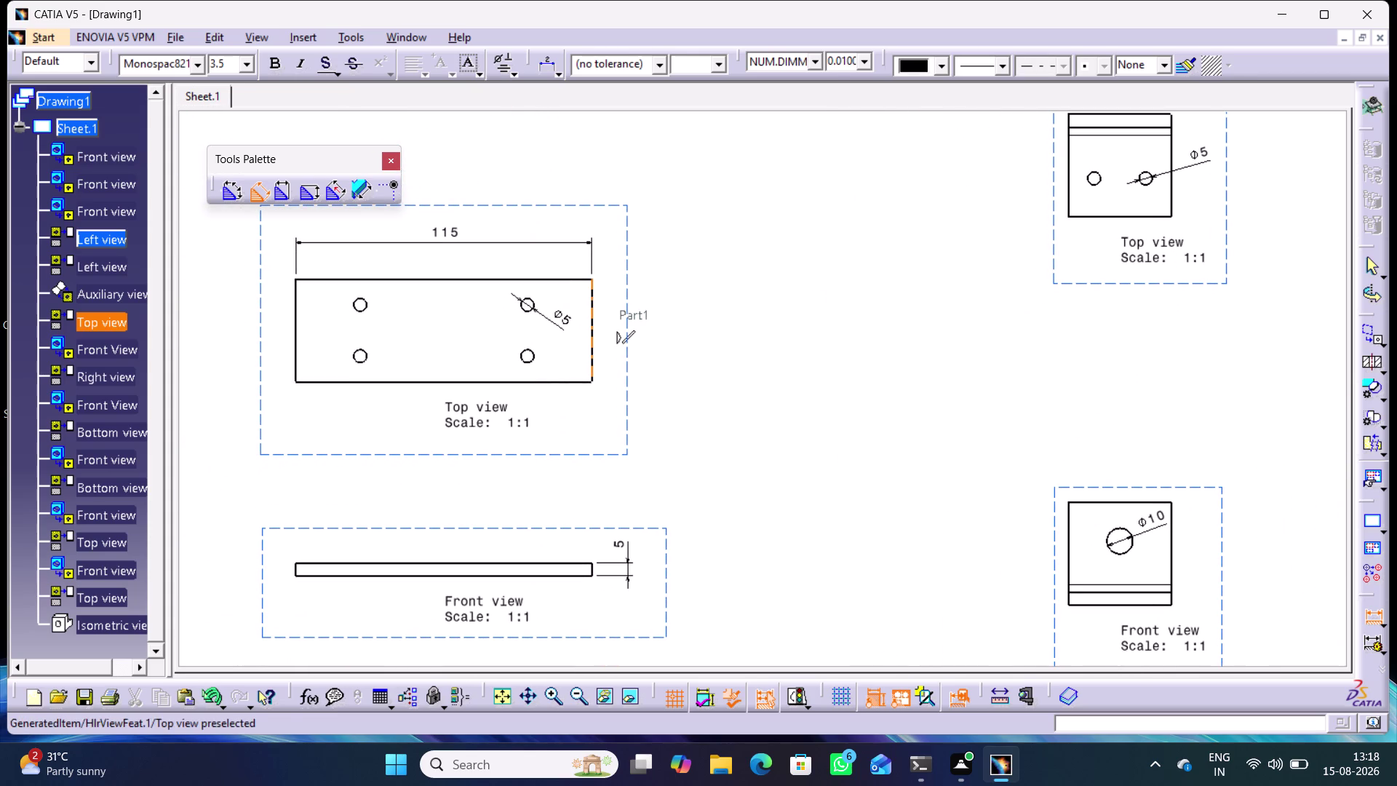
click(593, 322)
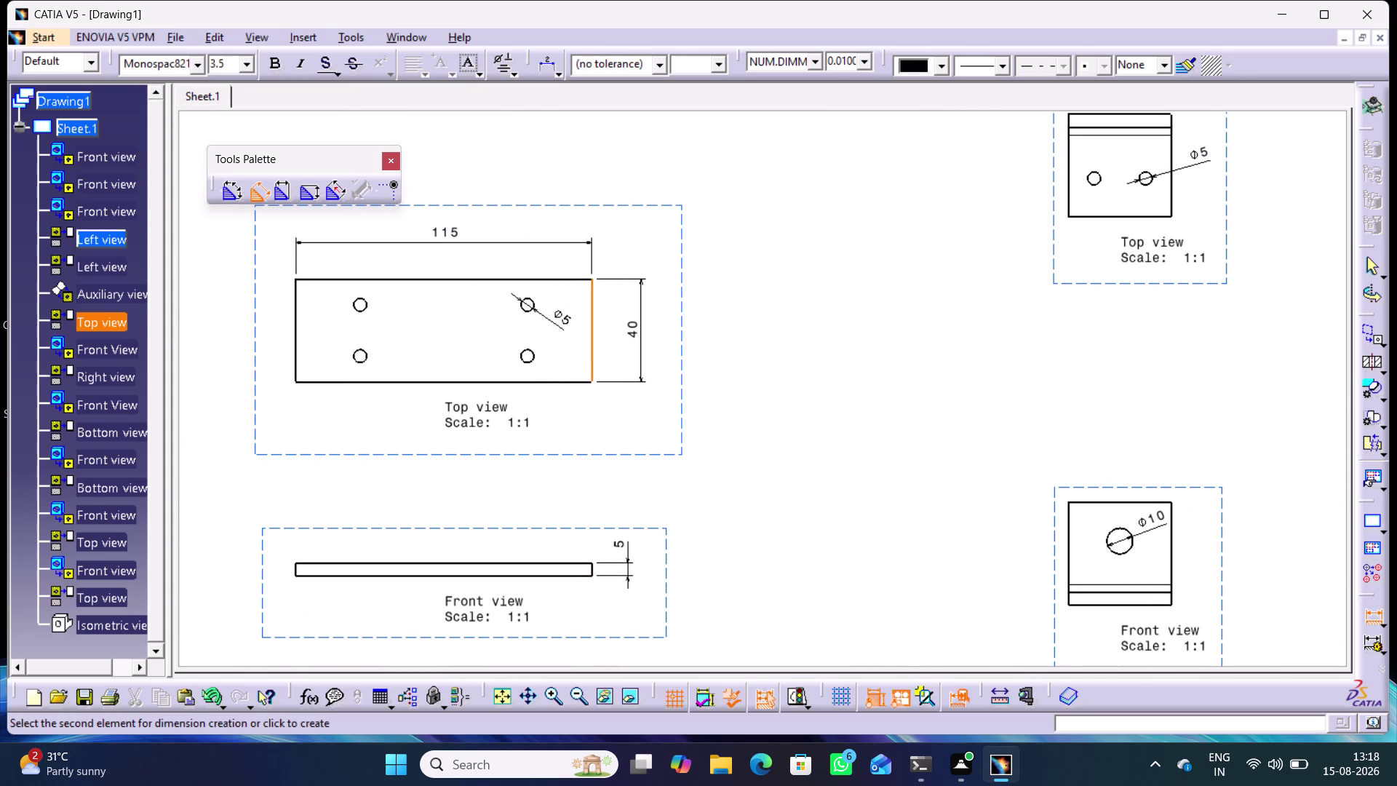
click(644, 318)
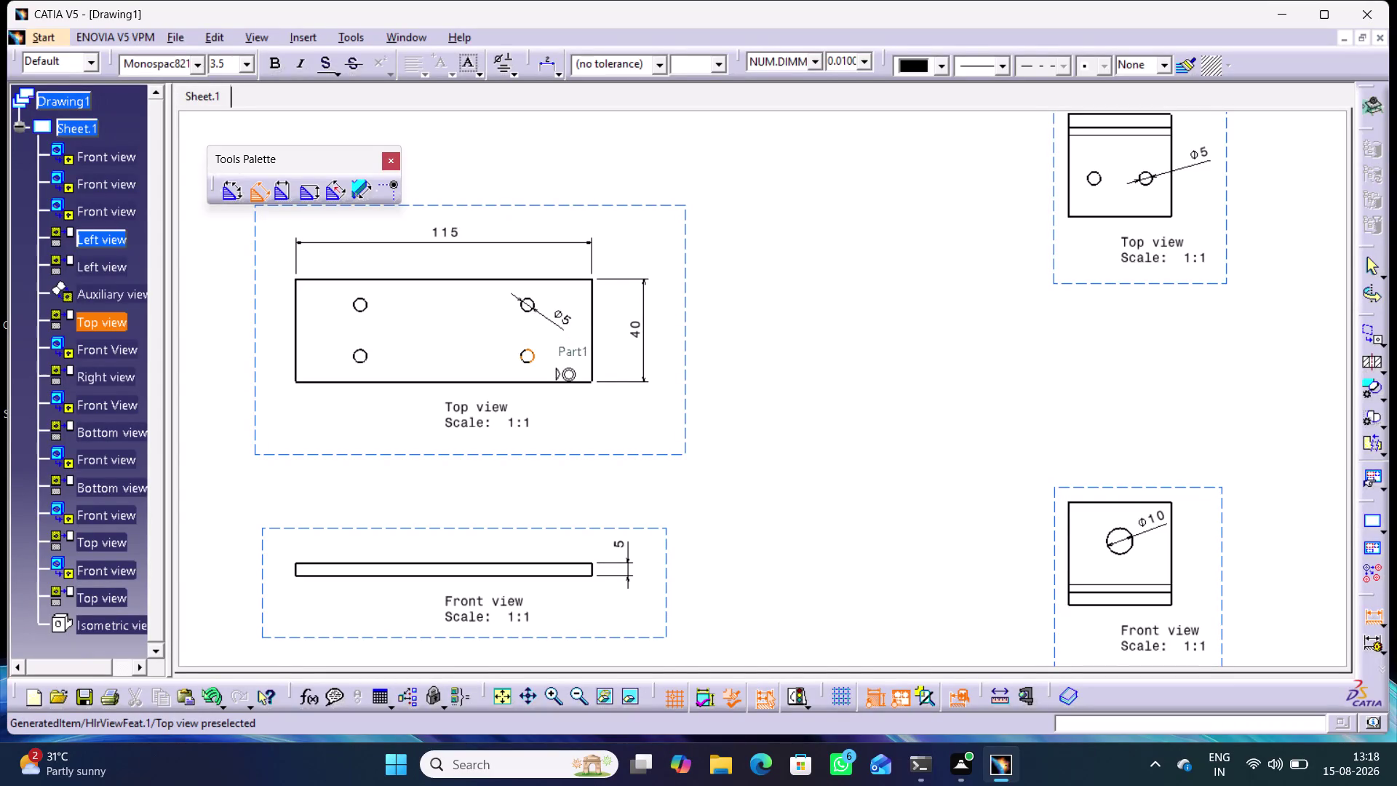
Add the 10 hole offset and 65 lower-hole spacing below the plate's top view.
click(534, 384)
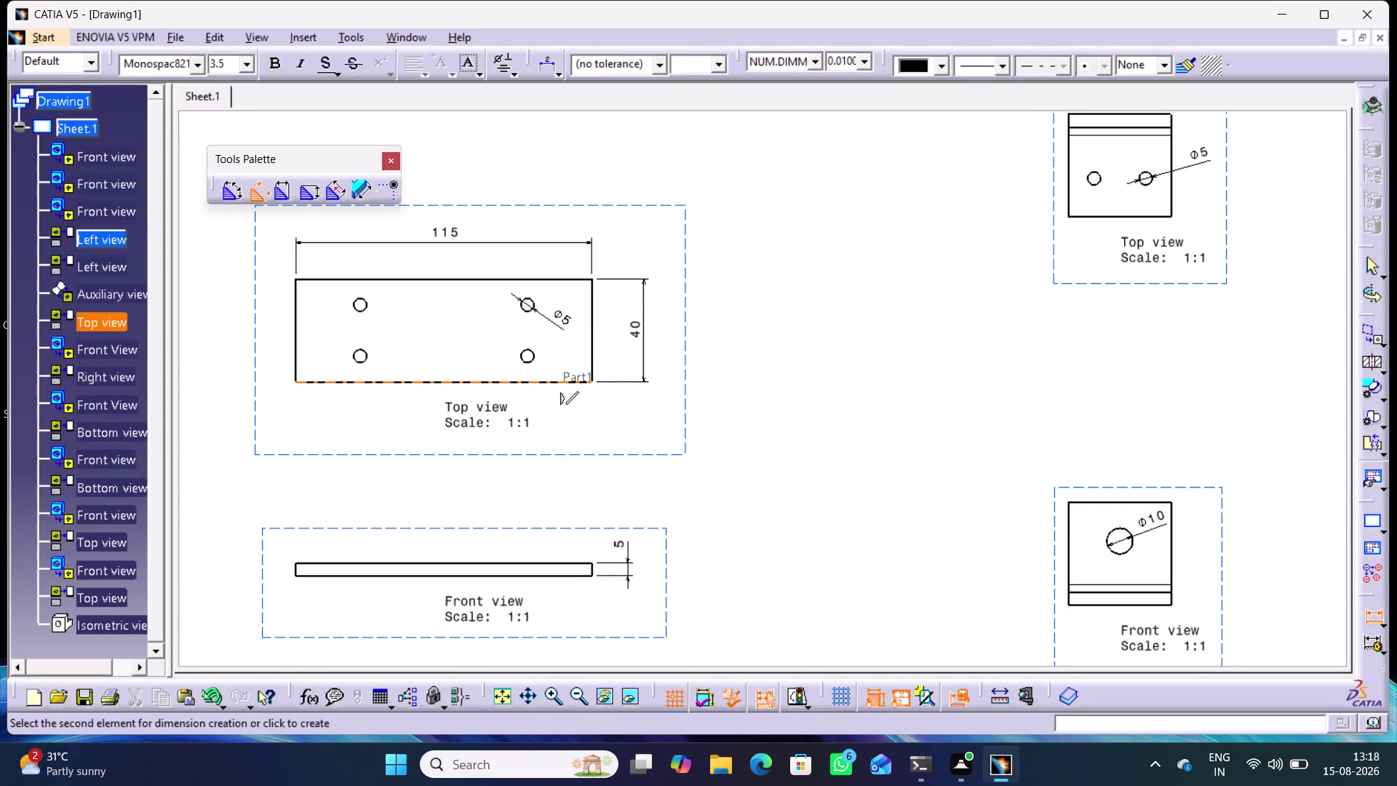
click(534, 357)
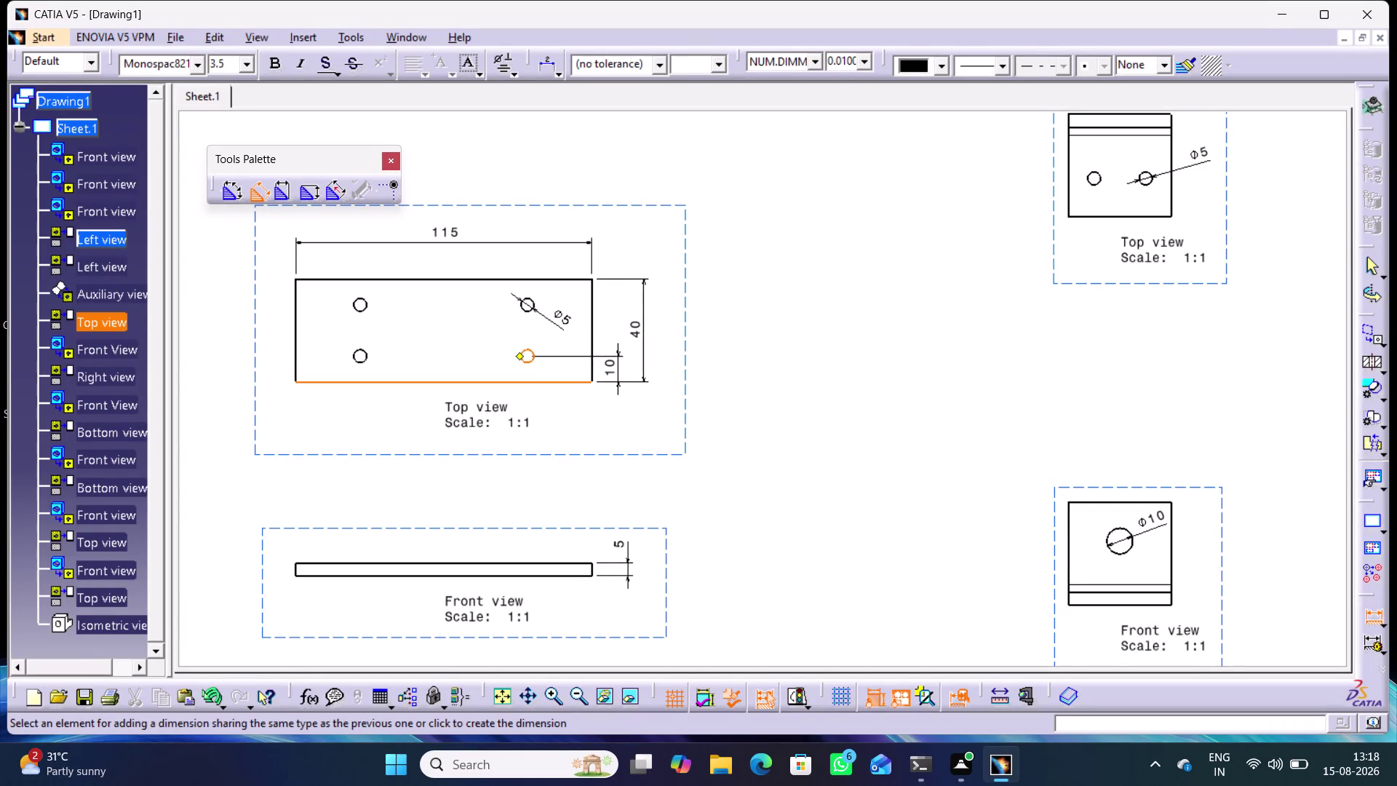
click(620, 402)
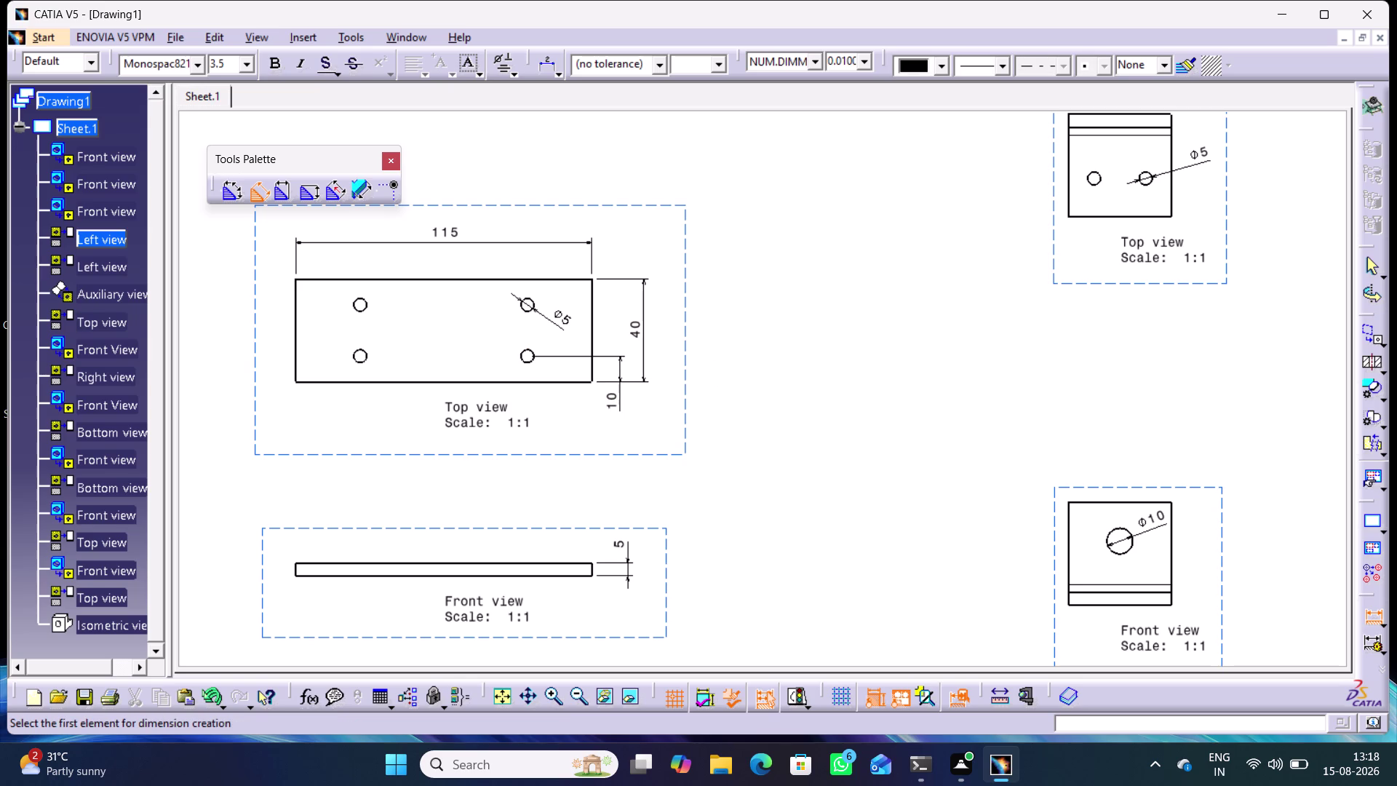
click(529, 365)
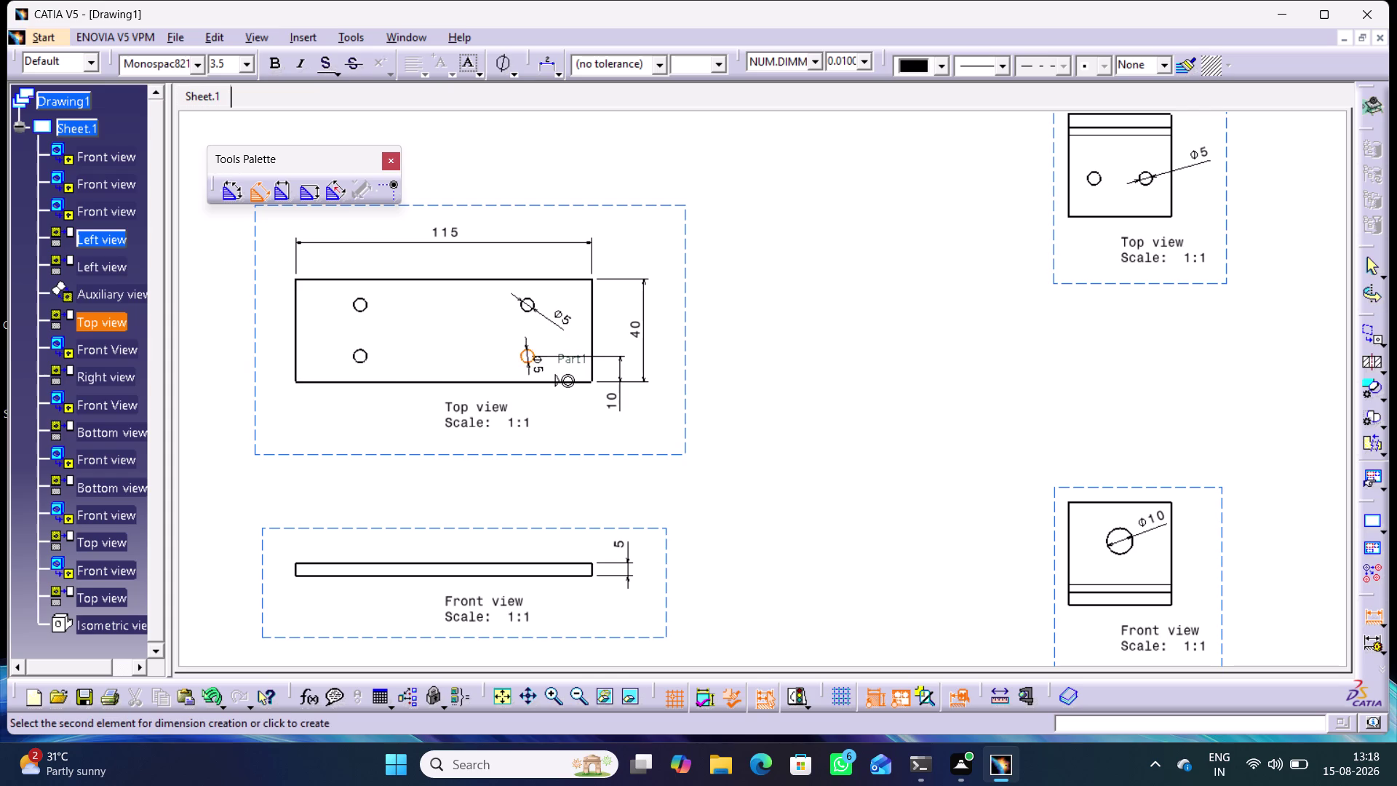
click(363, 361)
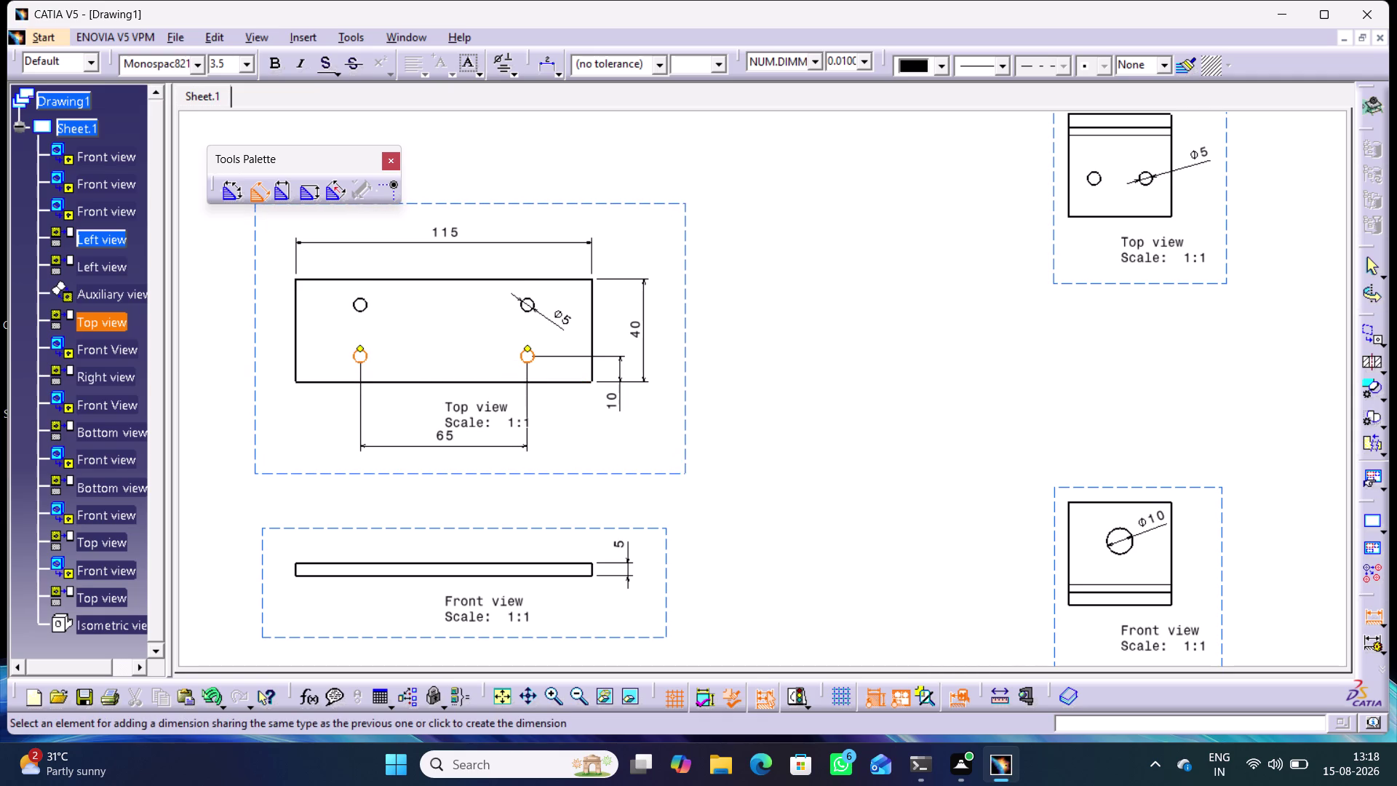
click(473, 398)
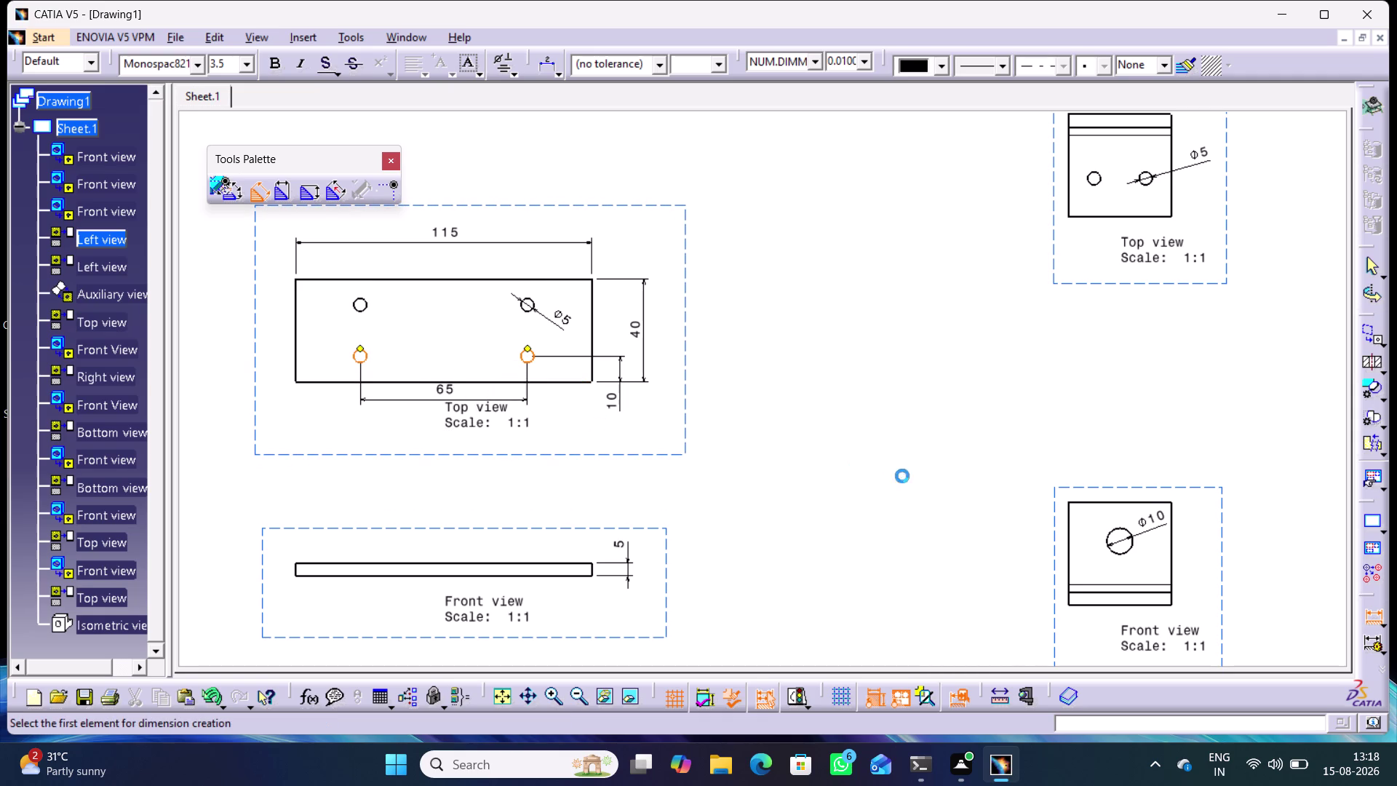
click(1371, 617)
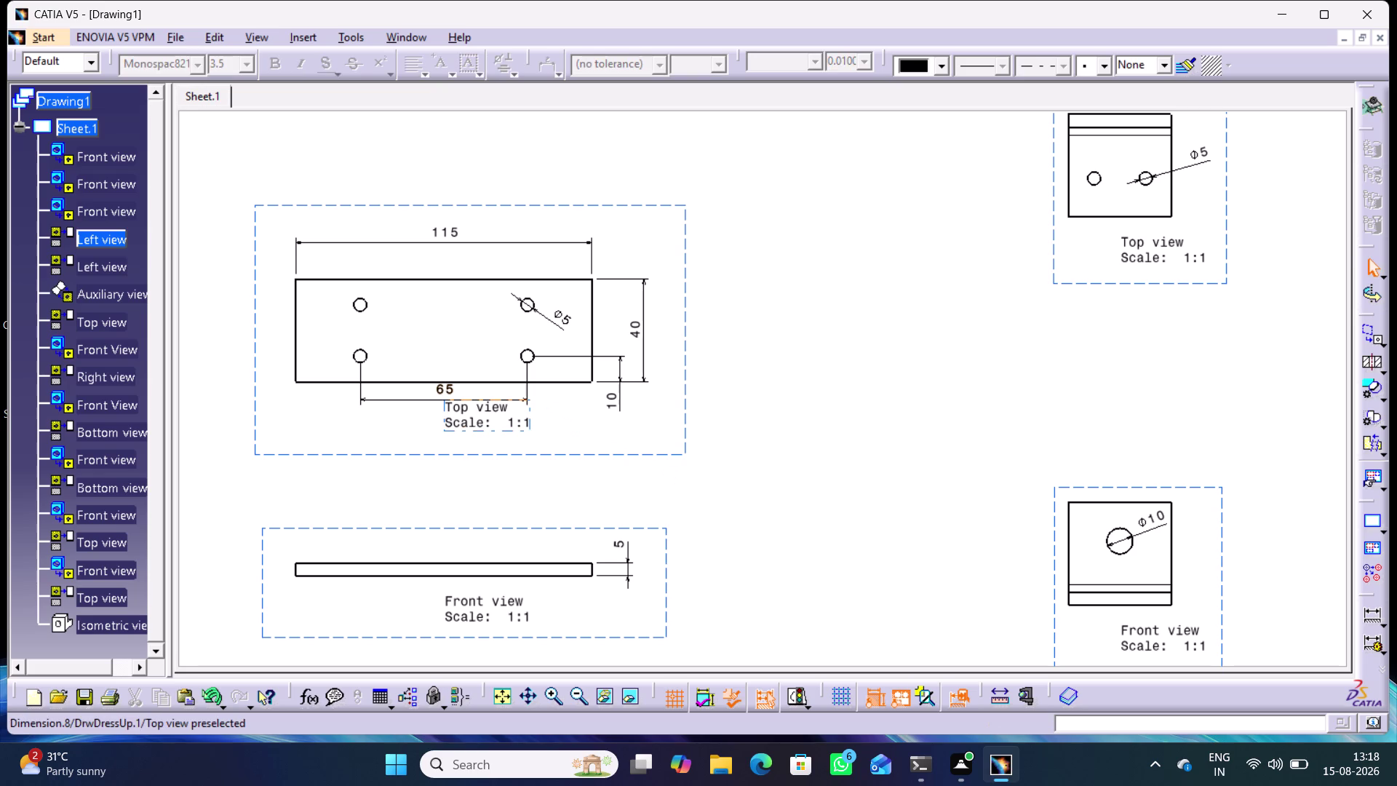
Move the 'Top view Scale 1:1' caption below the 65 dimension and lower the dimension slightly.
drag(492, 424, 493, 467)
click(775, 399)
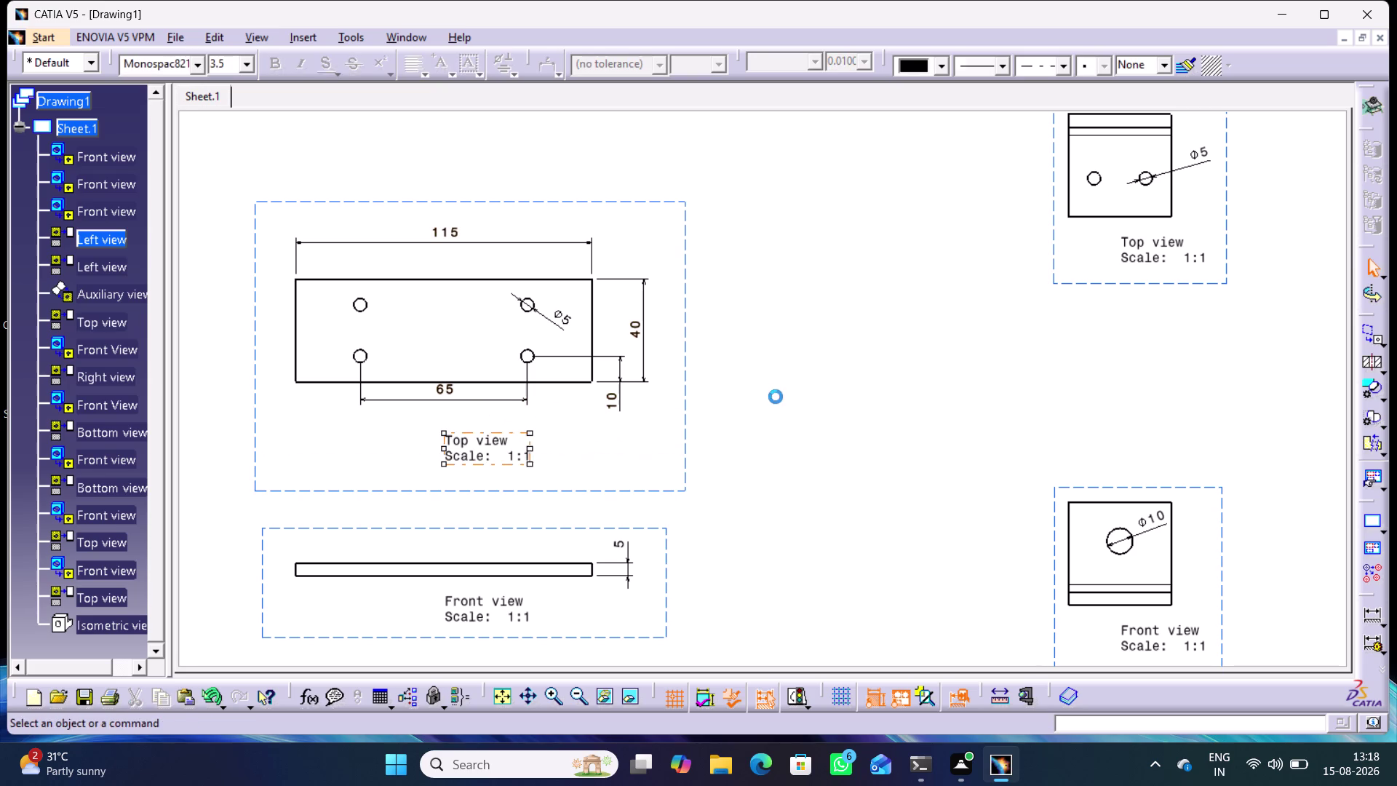
drag(446, 392, 461, 415)
click(796, 400)
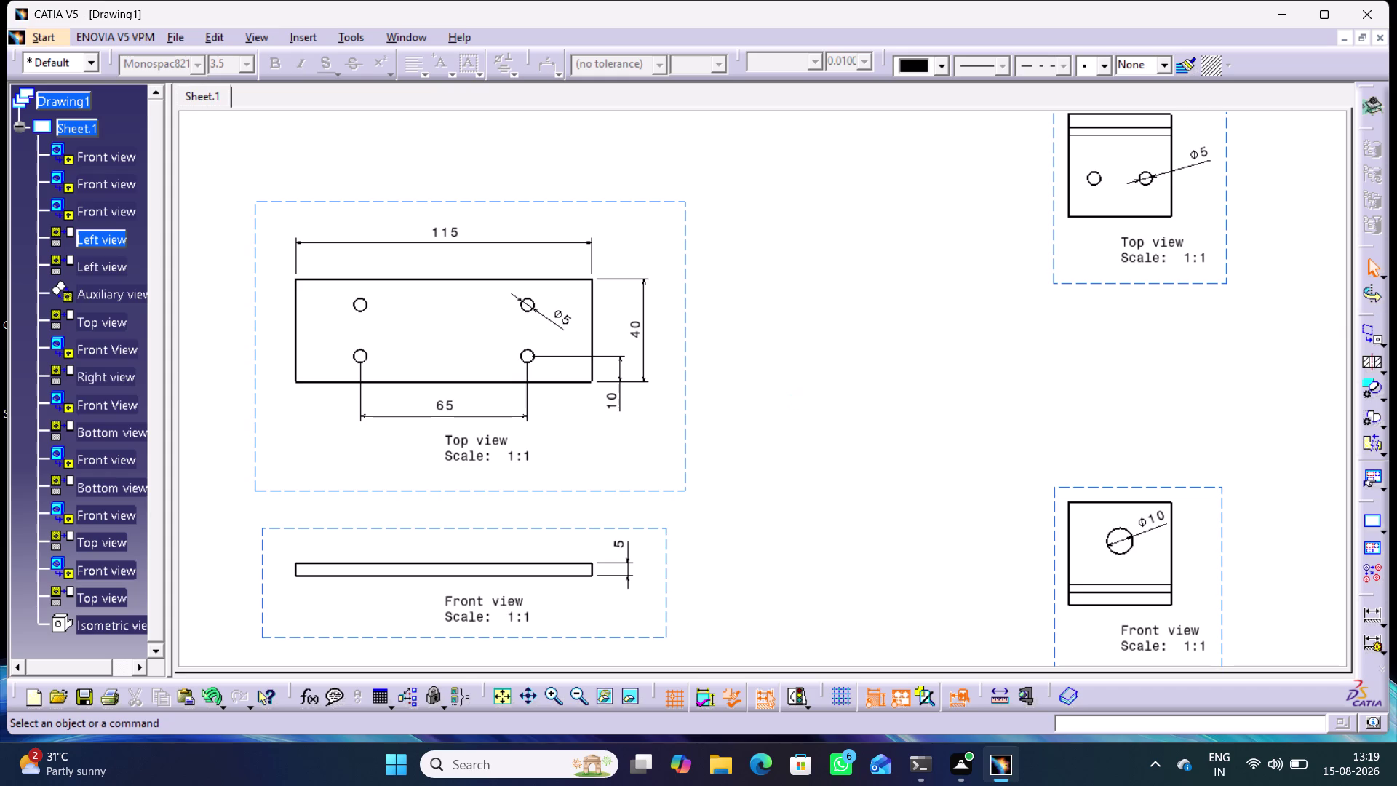
double_click(1368, 616)
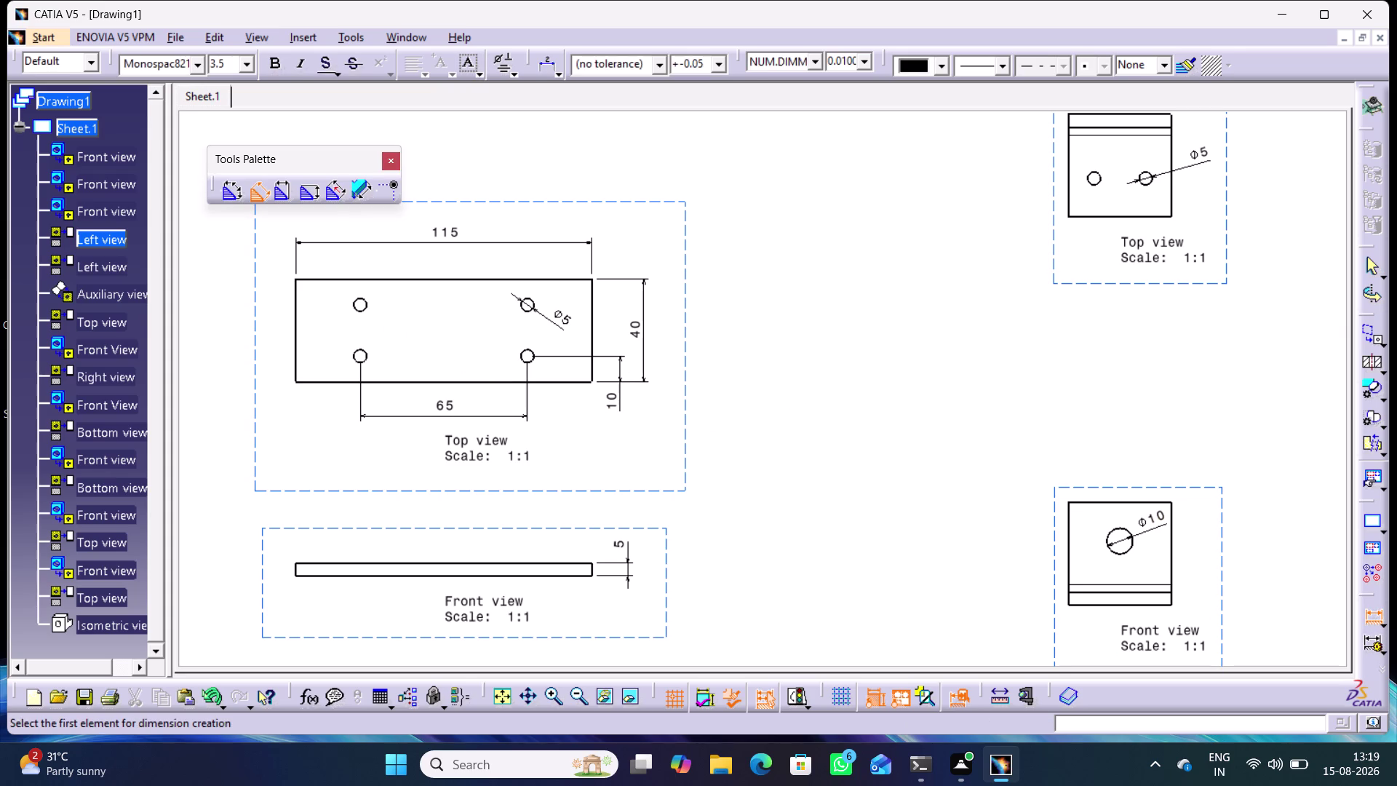
Add the 25 hole offset on the plate beside the 65 dimension.
click(591, 363)
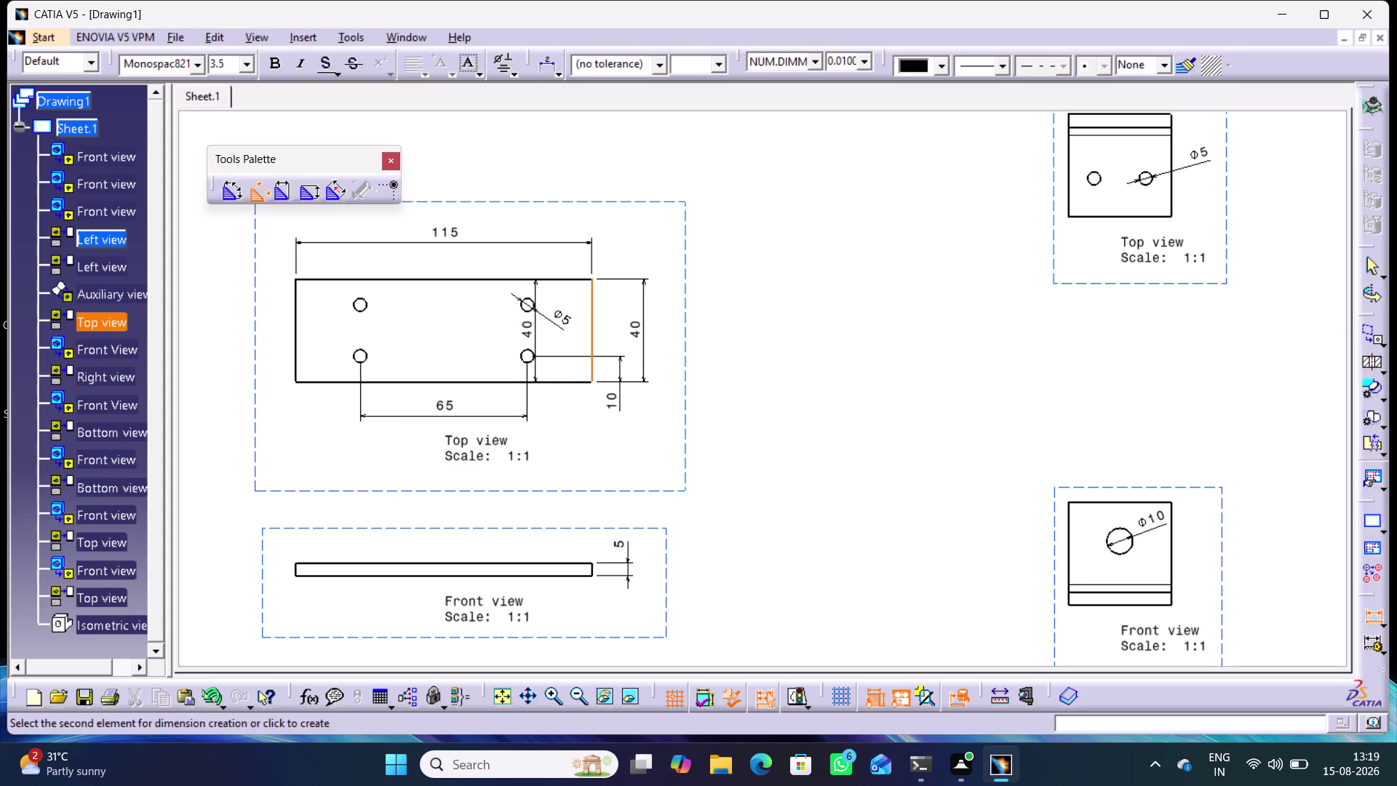
click(531, 359)
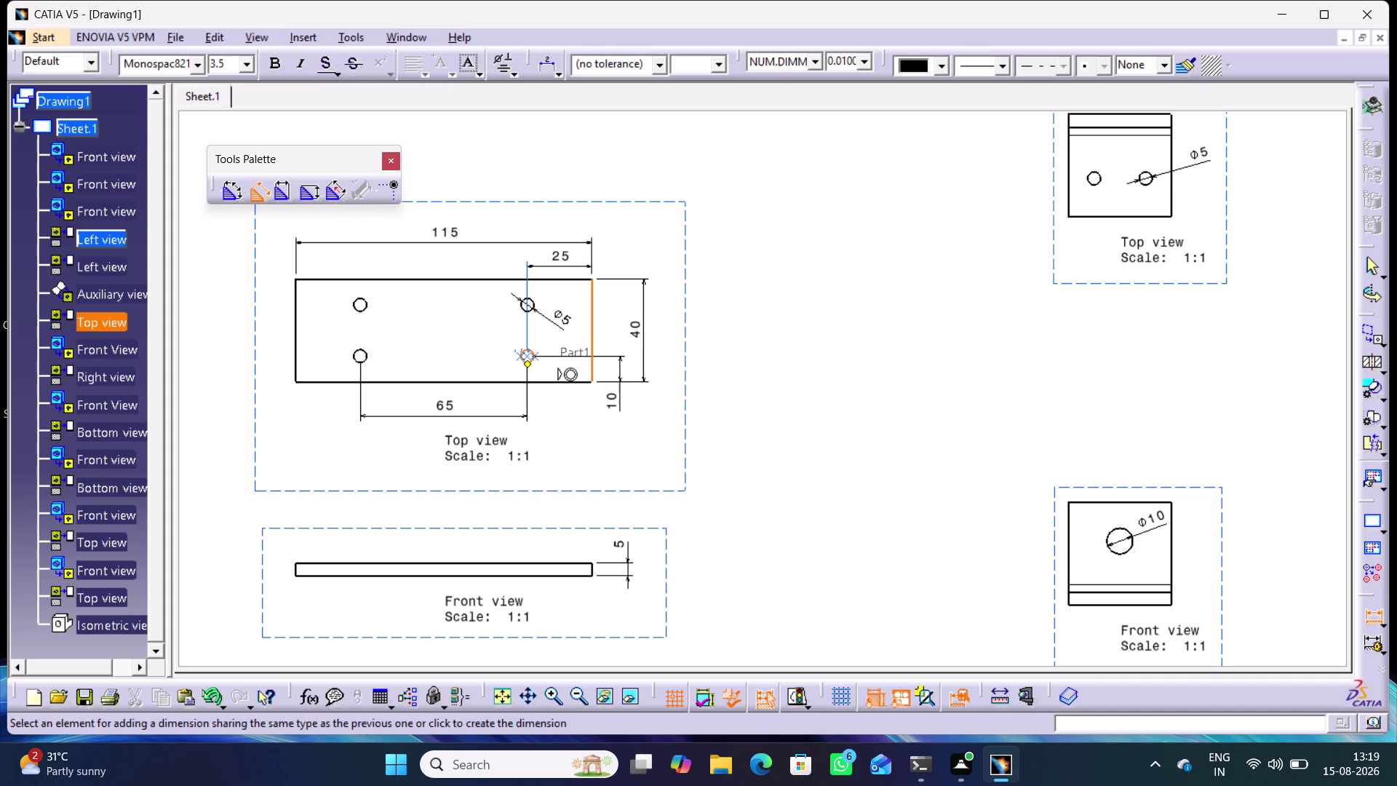
click(551, 414)
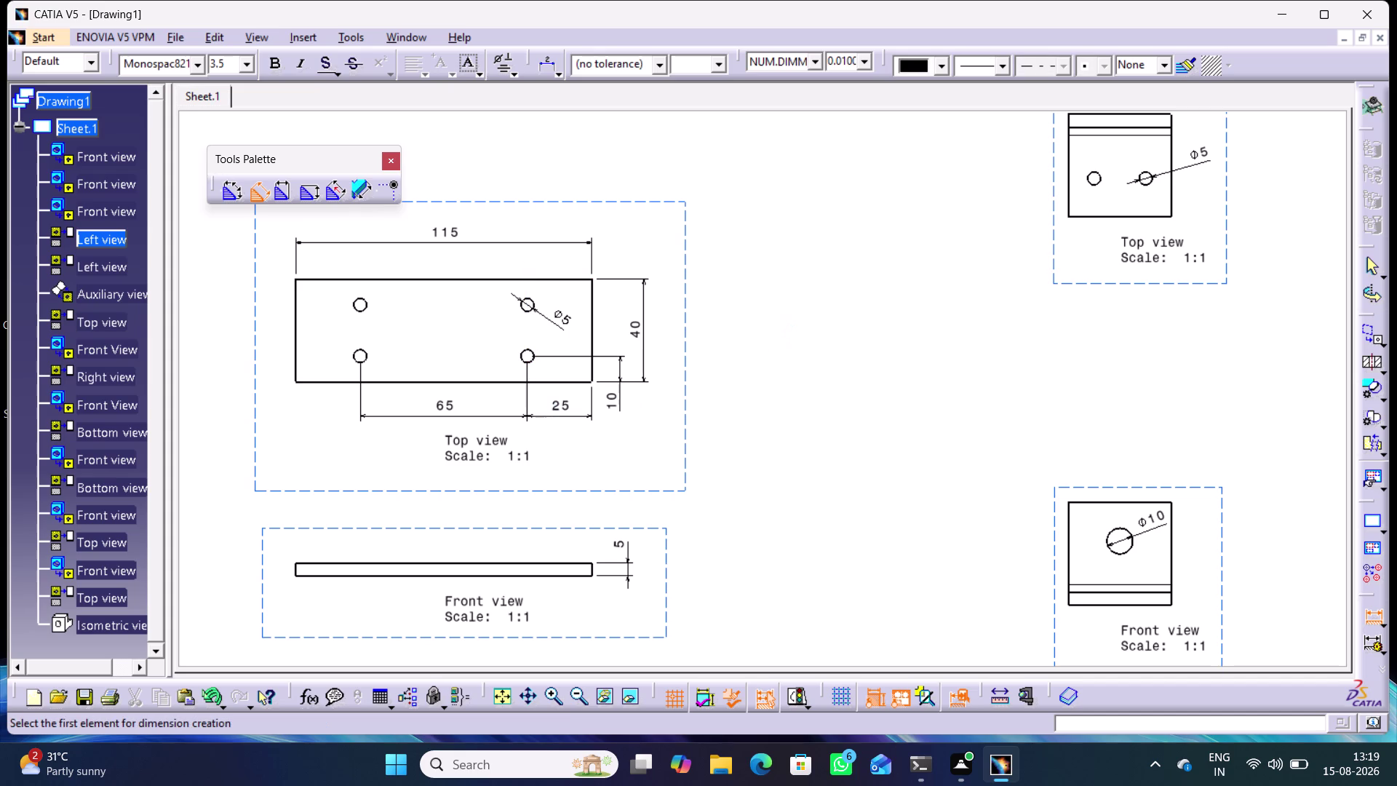
Dimension the second part's left hole position: 10 below and 15 to the left.
middle_drag(800, 303, 476, 410)
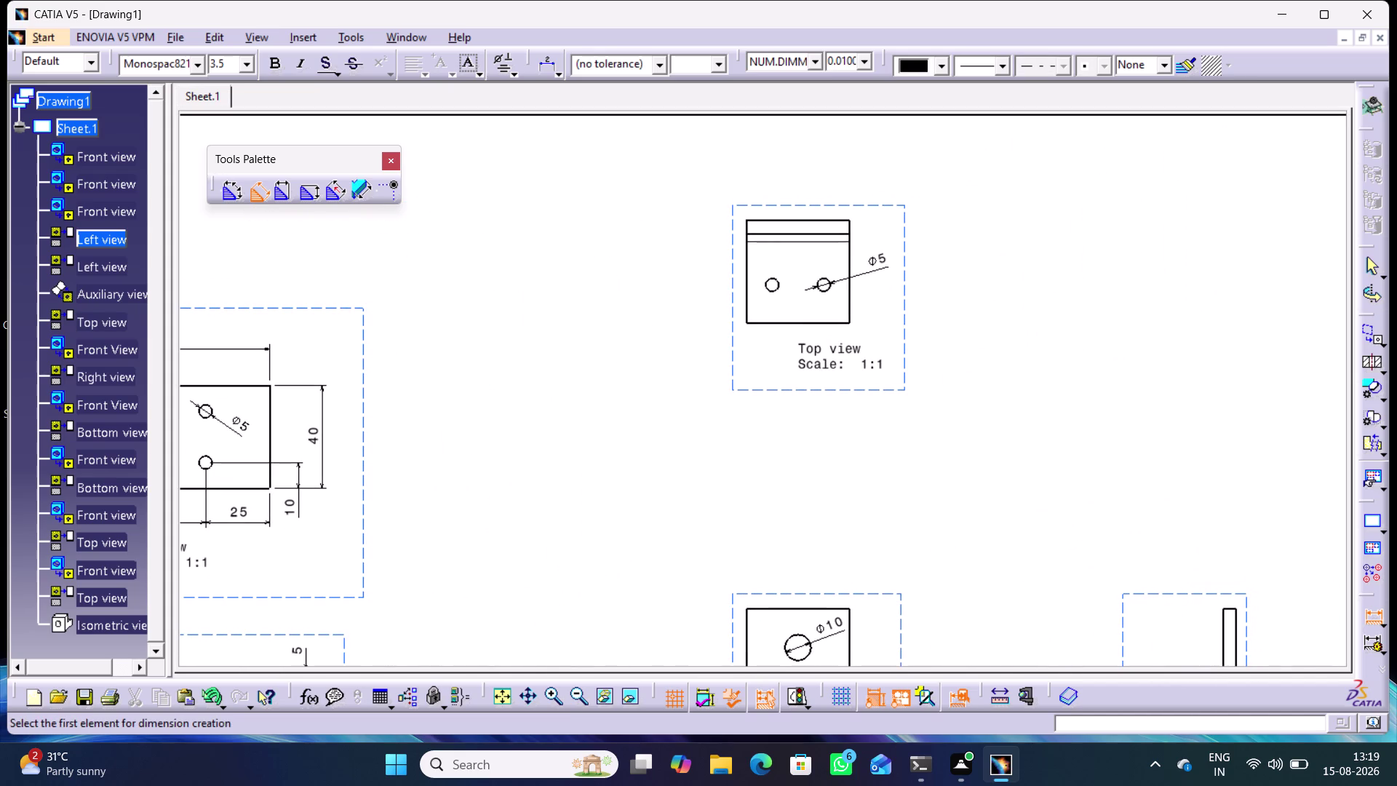
click(773, 289)
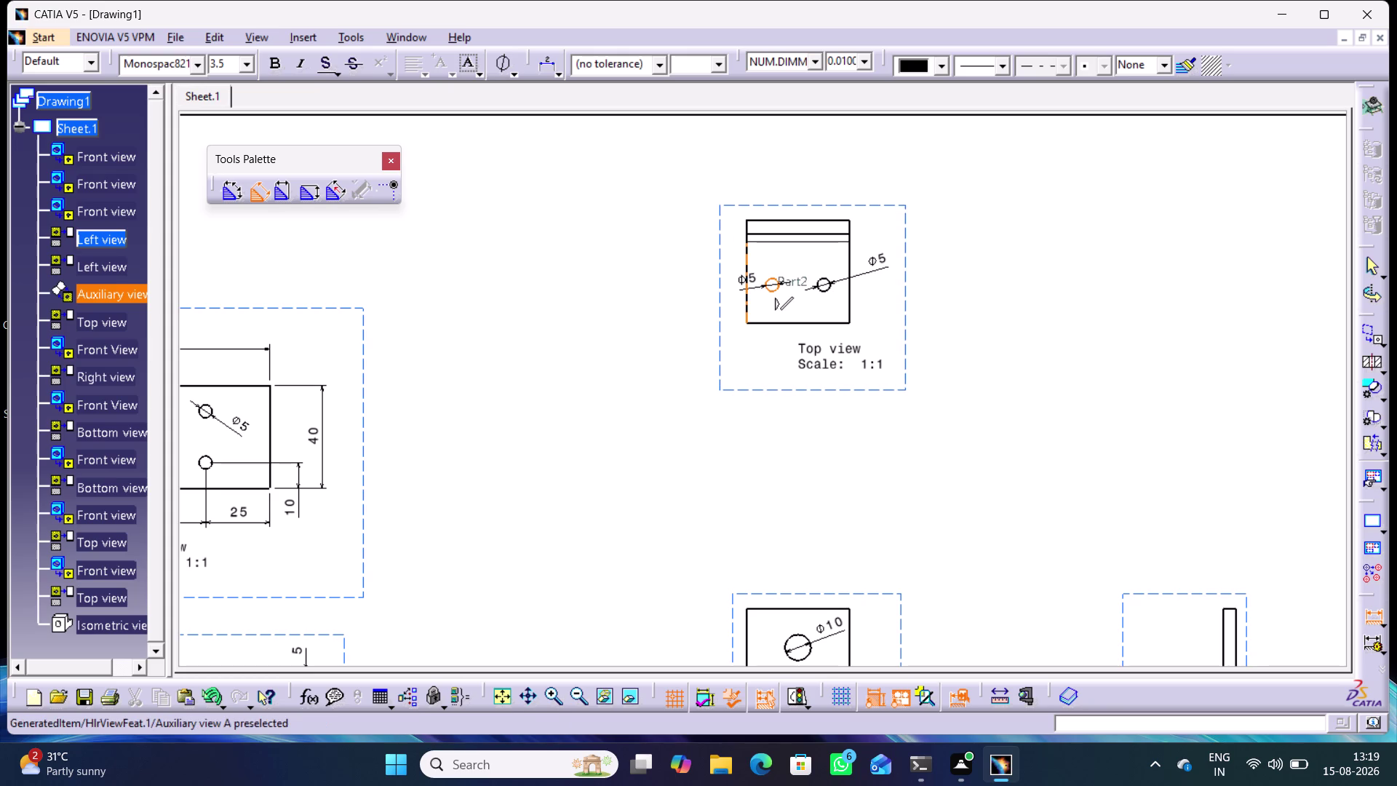
click(748, 286)
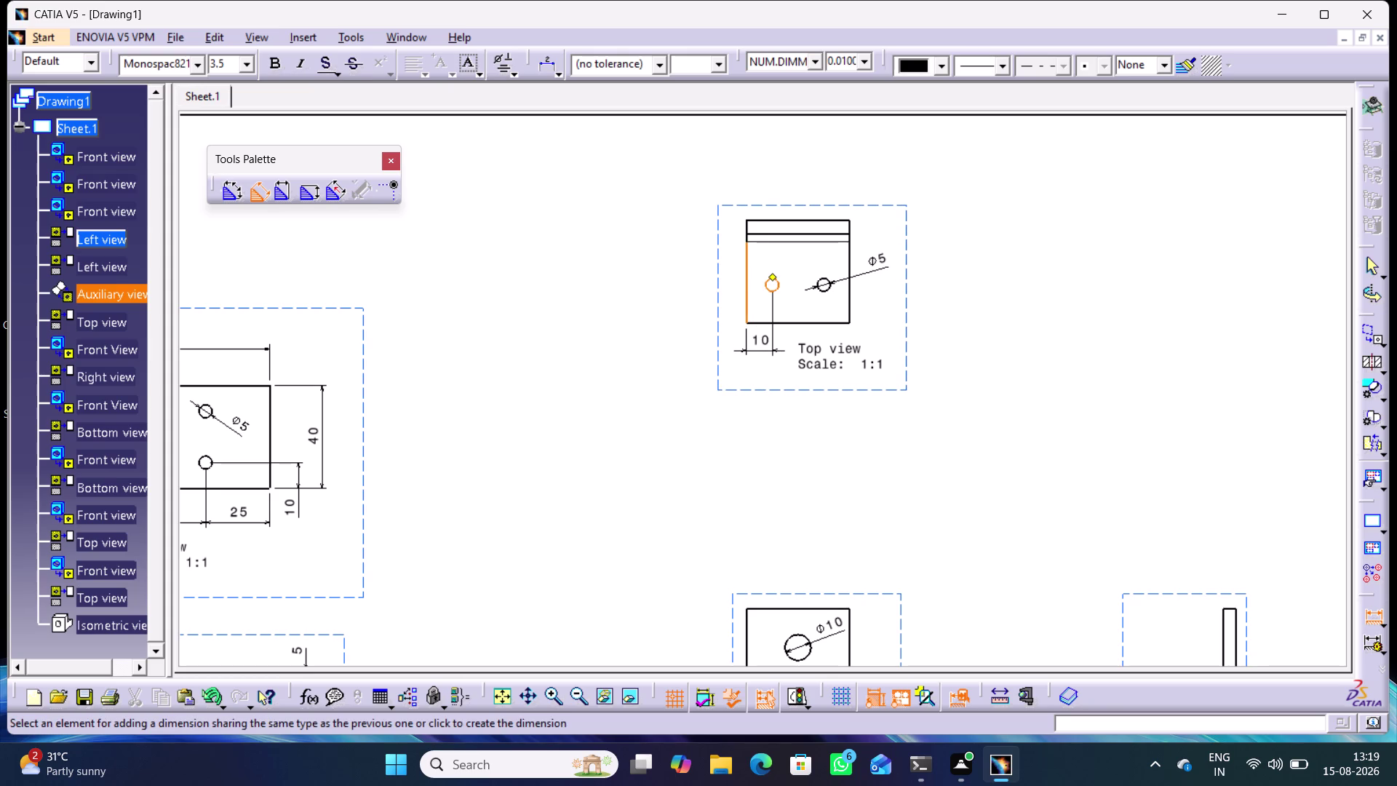
click(763, 350)
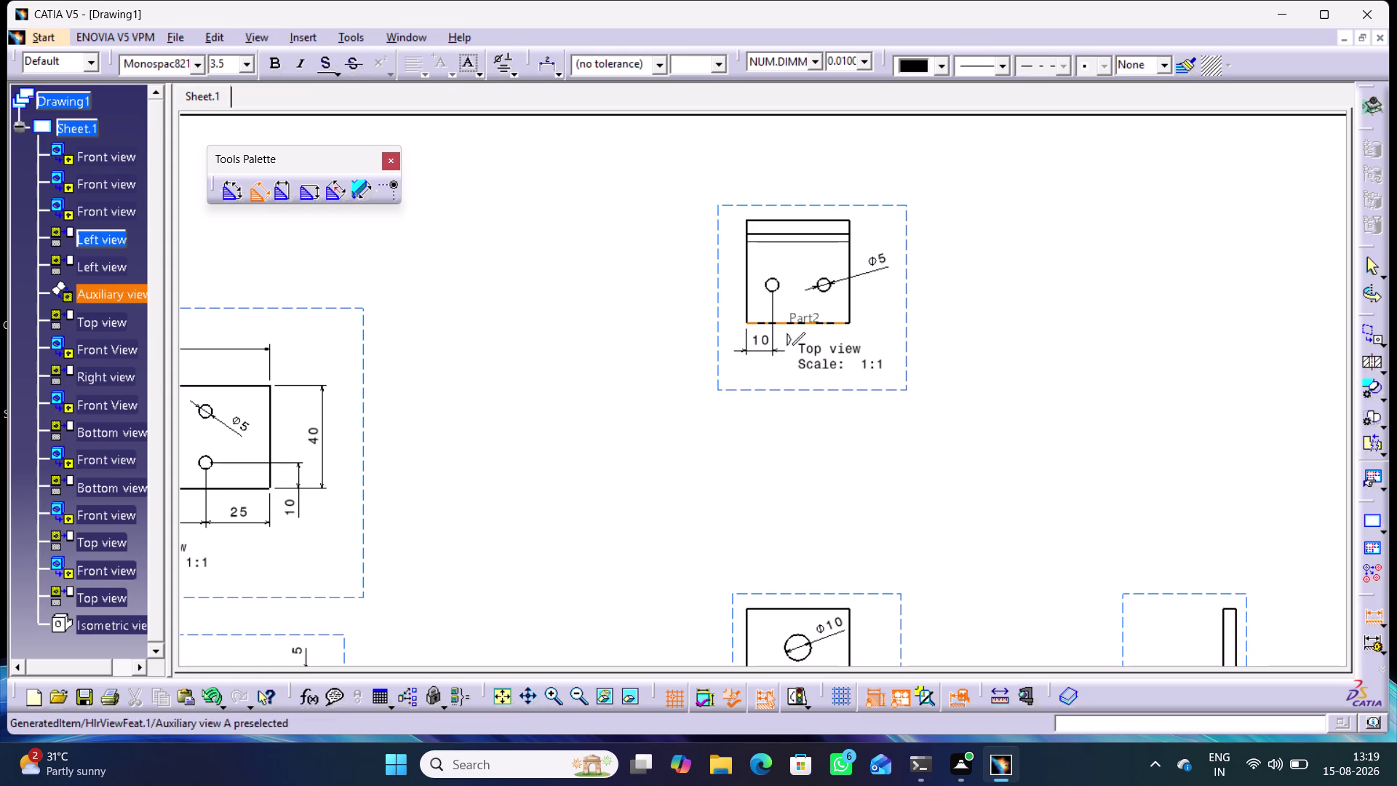
click(764, 323)
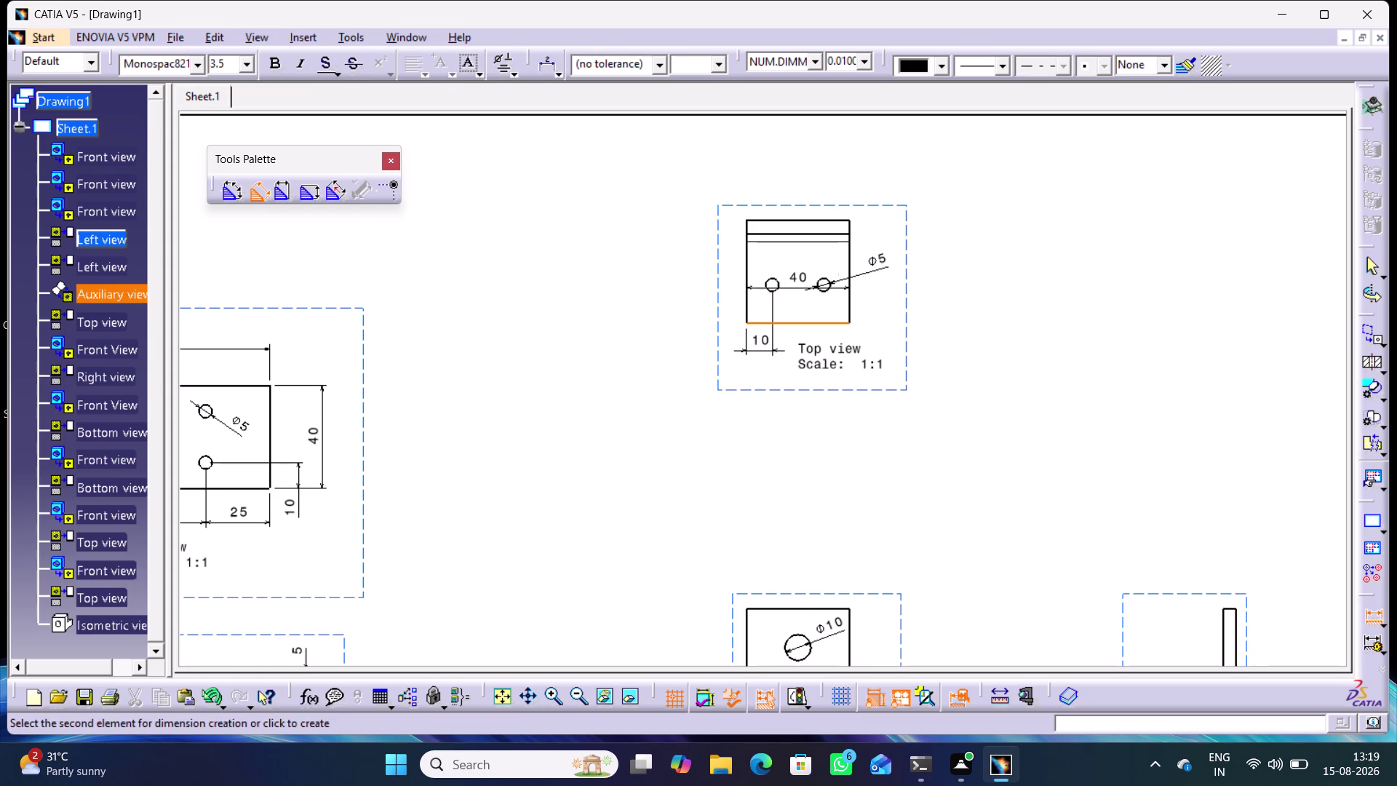
click(779, 284)
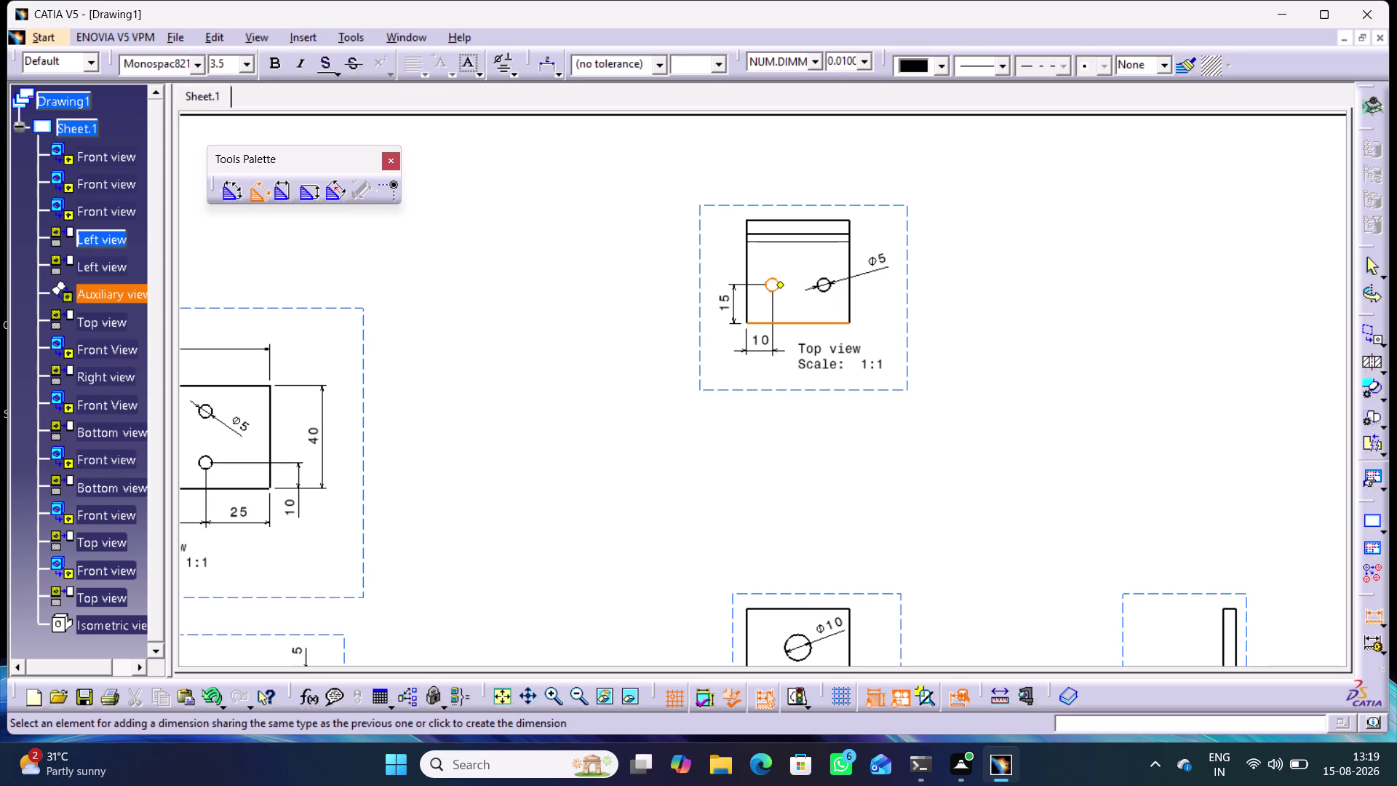
click(727, 305)
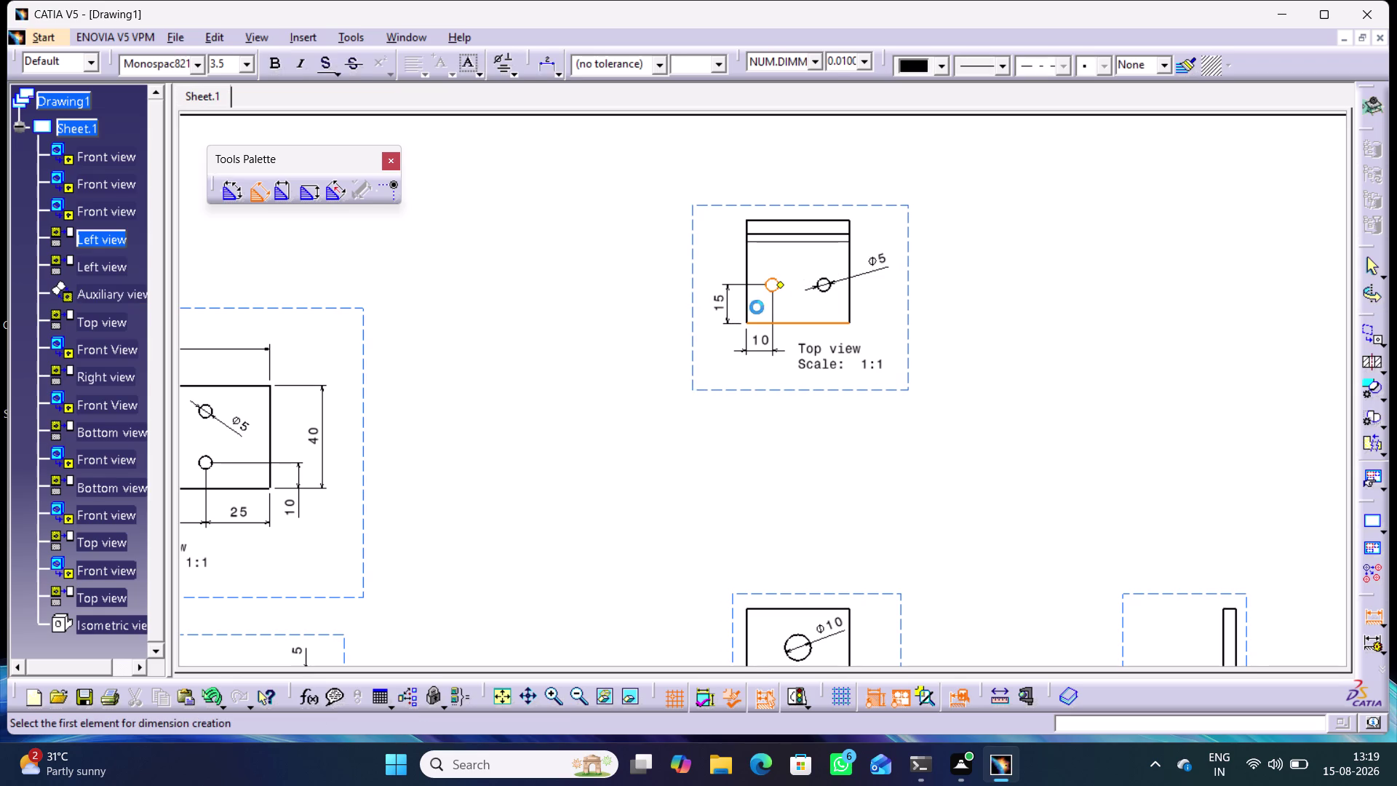
Add the second part's 40 height on the right and 40 width above.
click(978, 300)
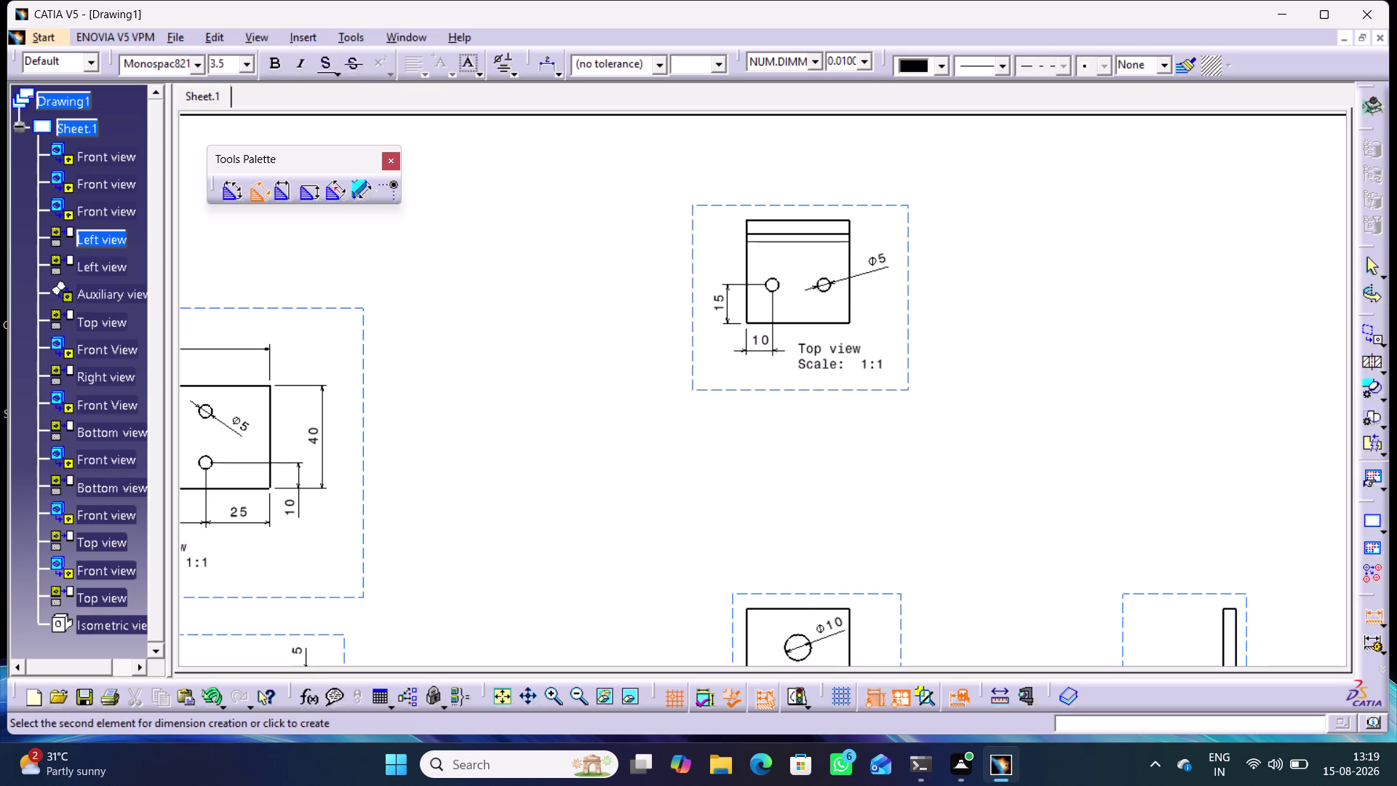
click(834, 323)
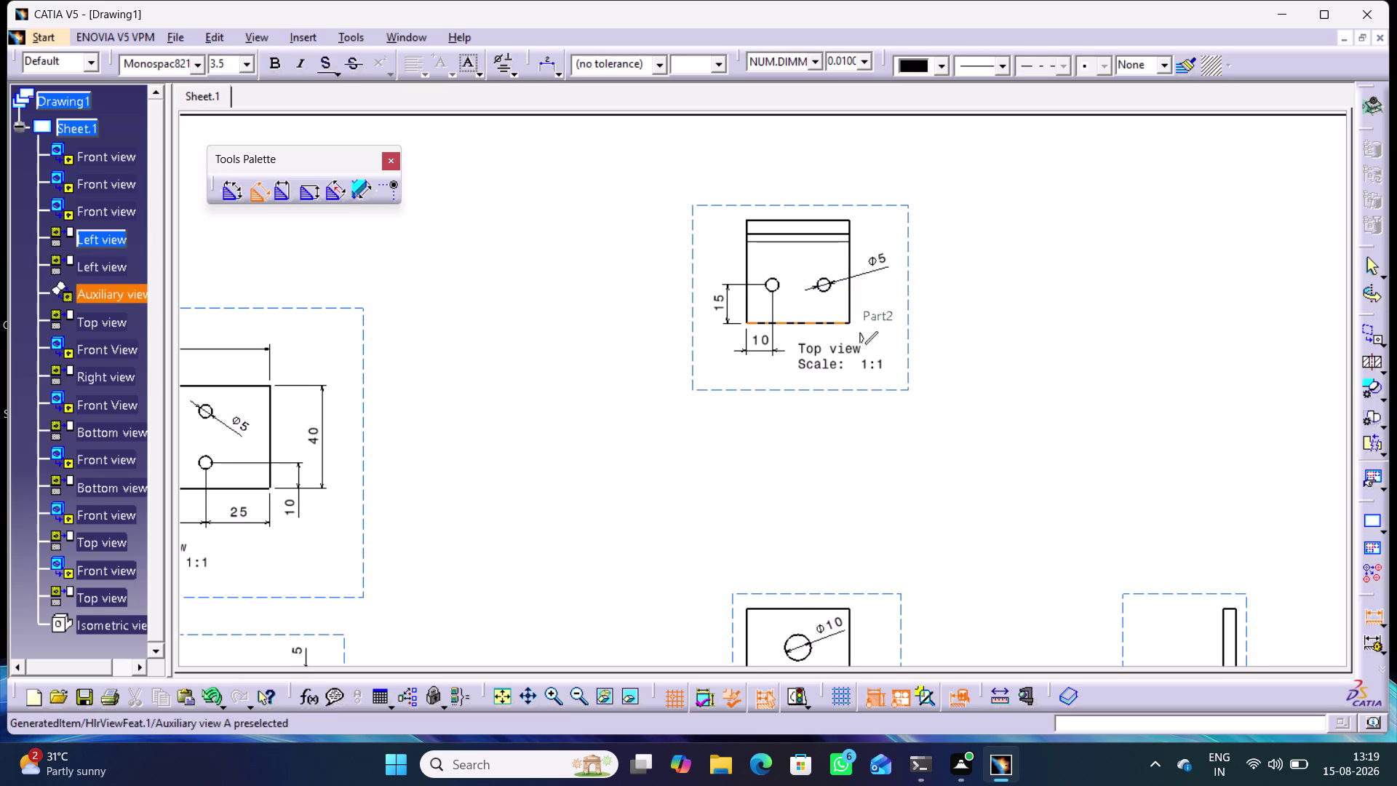
click(834, 222)
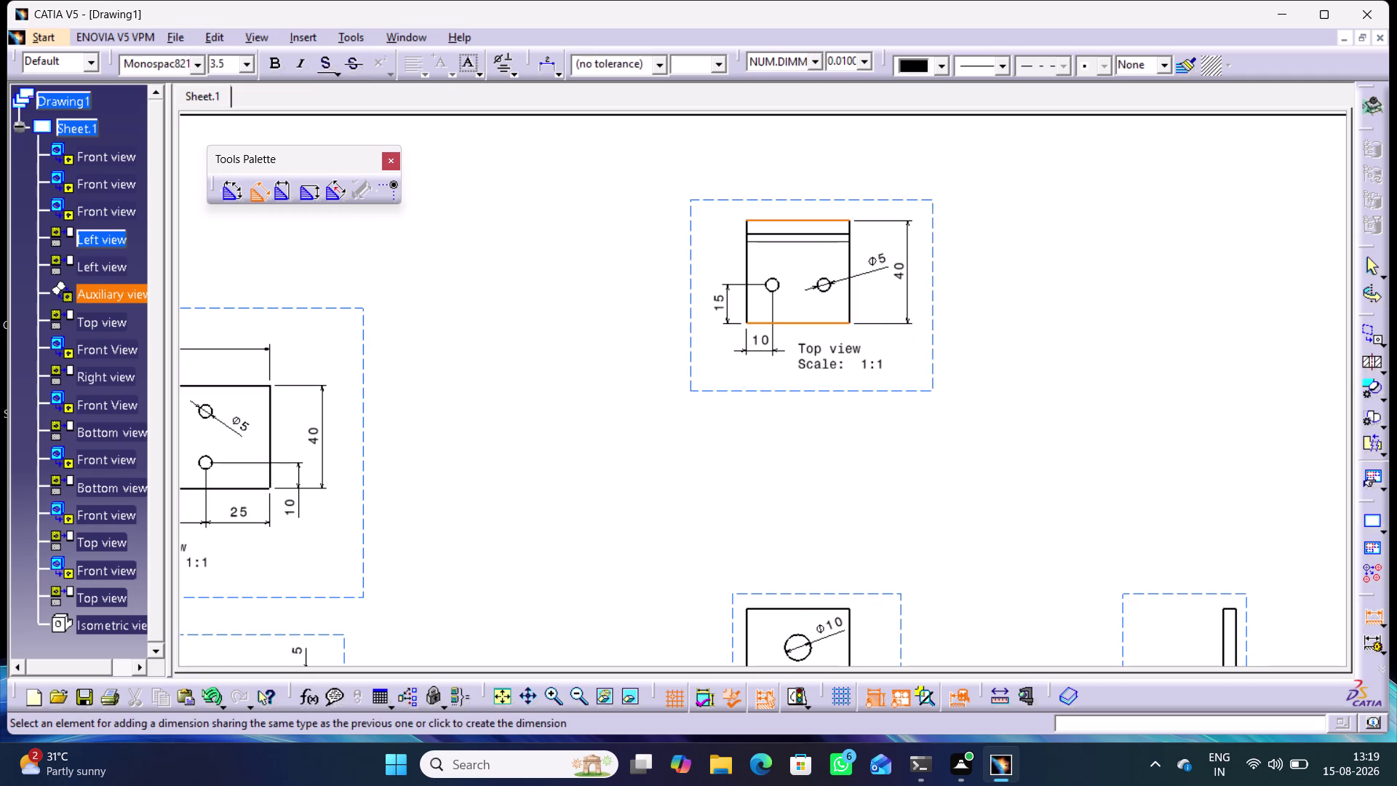
click(916, 276)
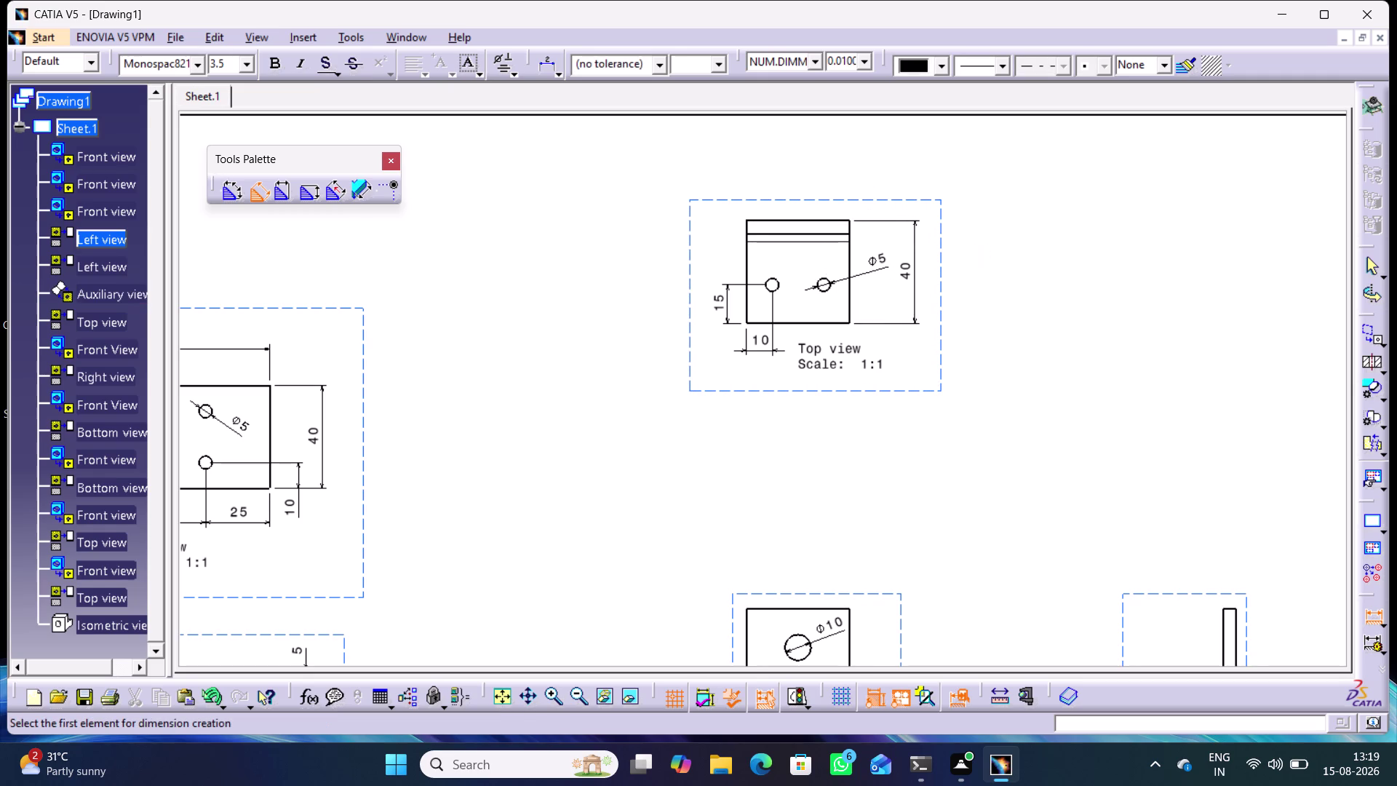
click(796, 221)
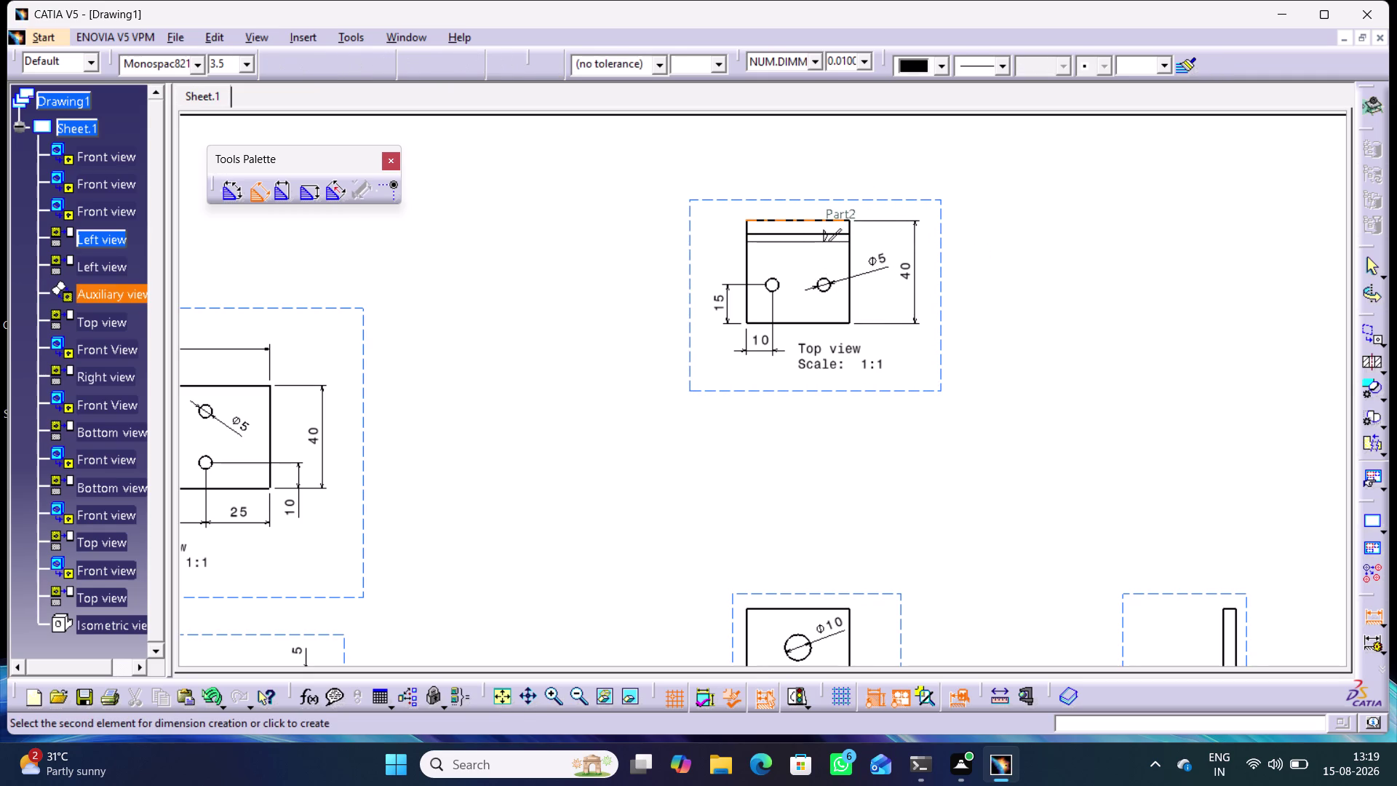
click(790, 184)
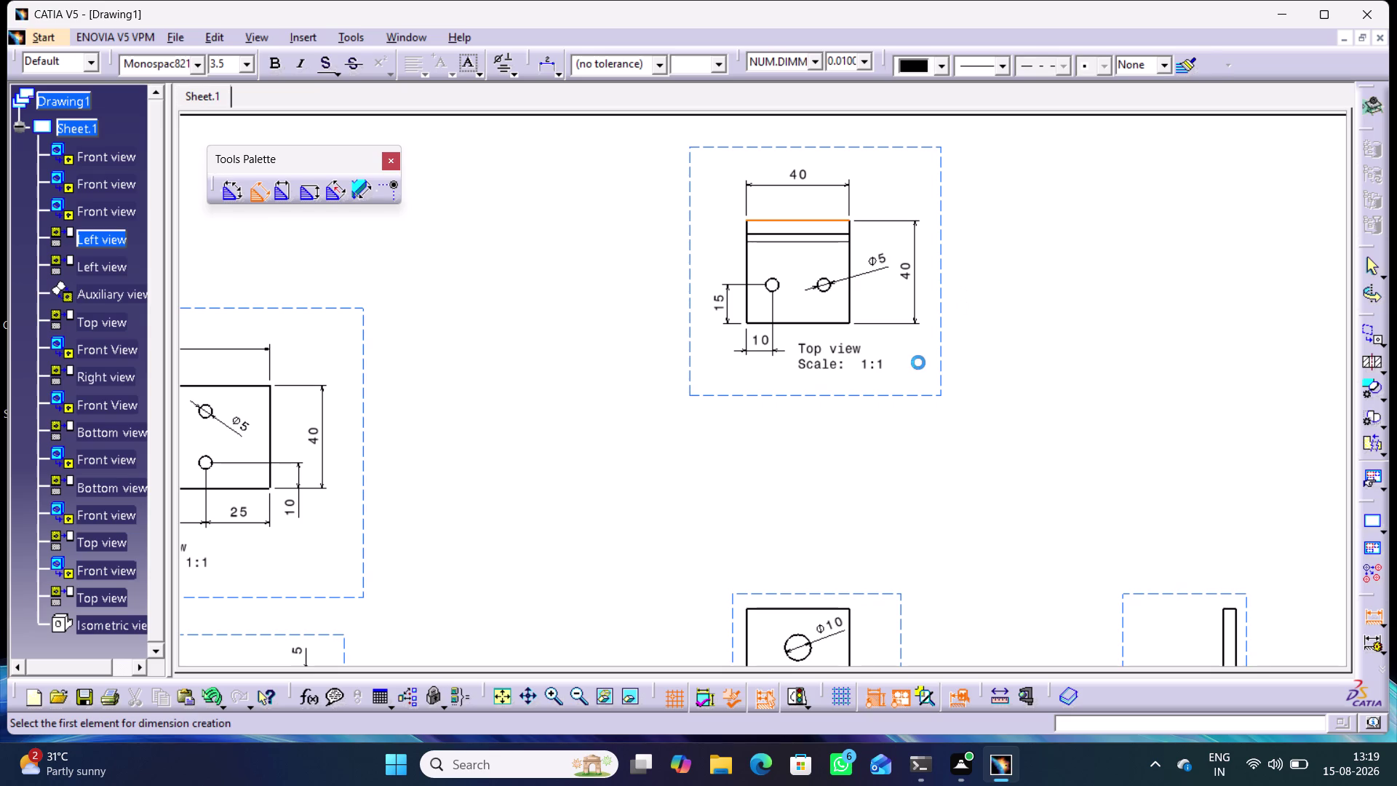
middle_drag(873, 478, 849, 320)
Add the 15 hole-height dimension to the front view's Φ10 hole.
middle_drag(870, 466, 860, 390)
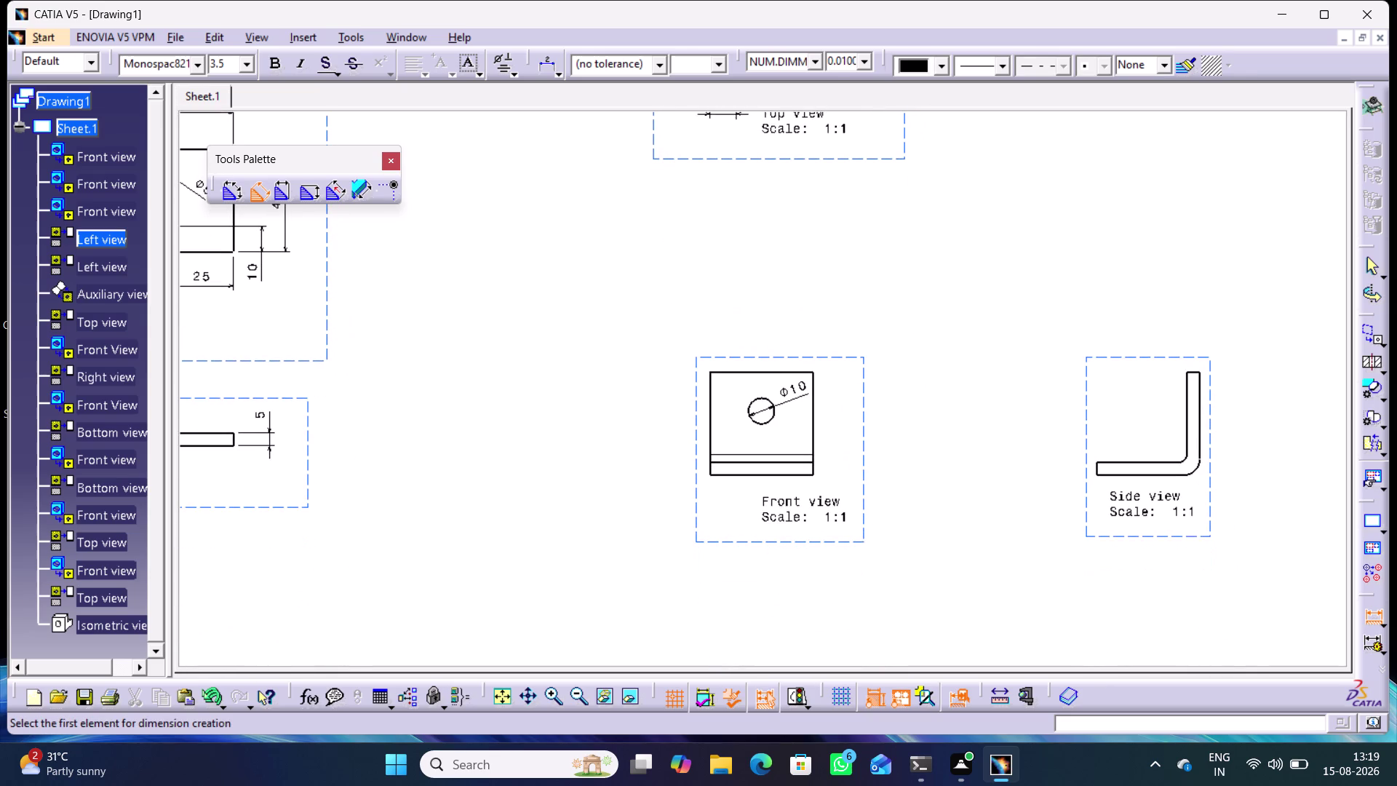
middle_drag(860, 390, 860, 386)
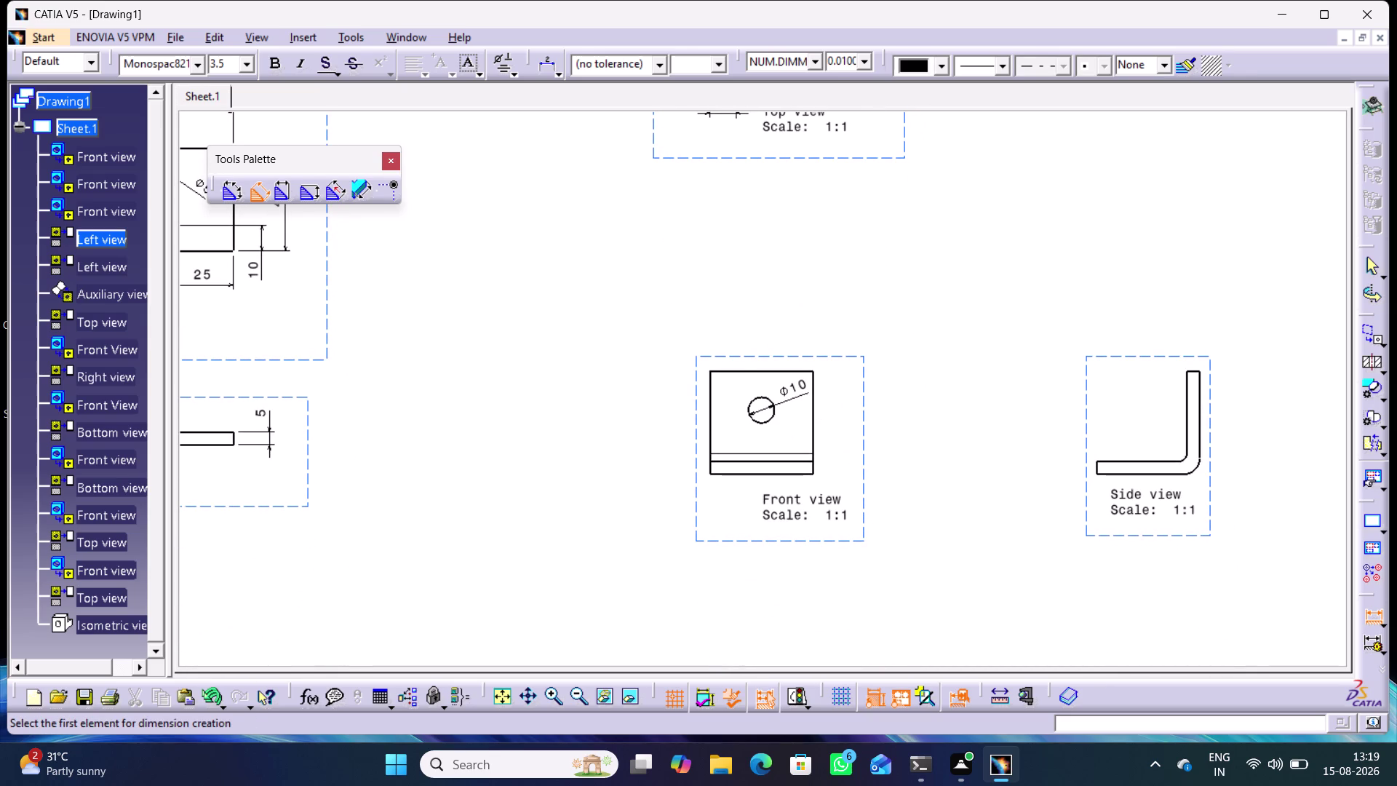
click(763, 372)
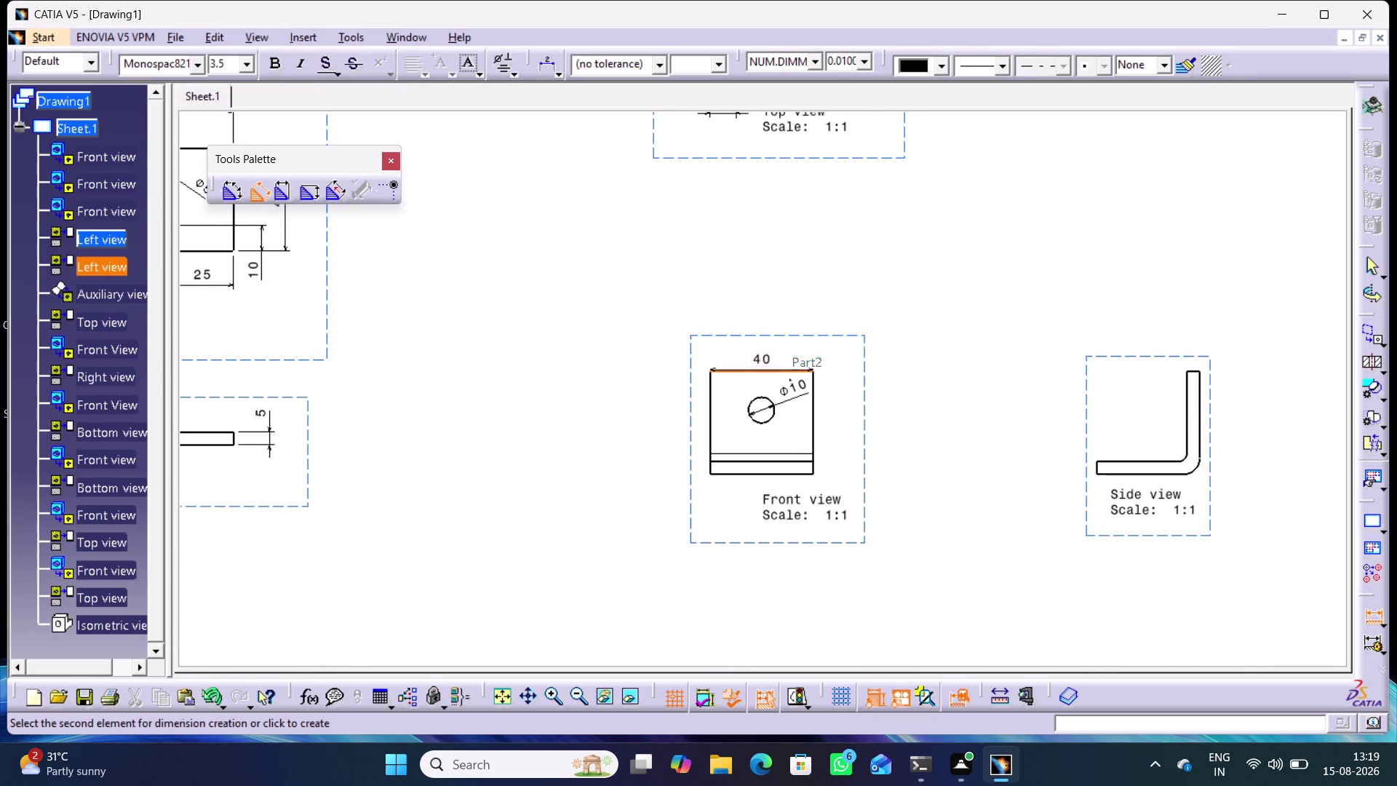
click(759, 423)
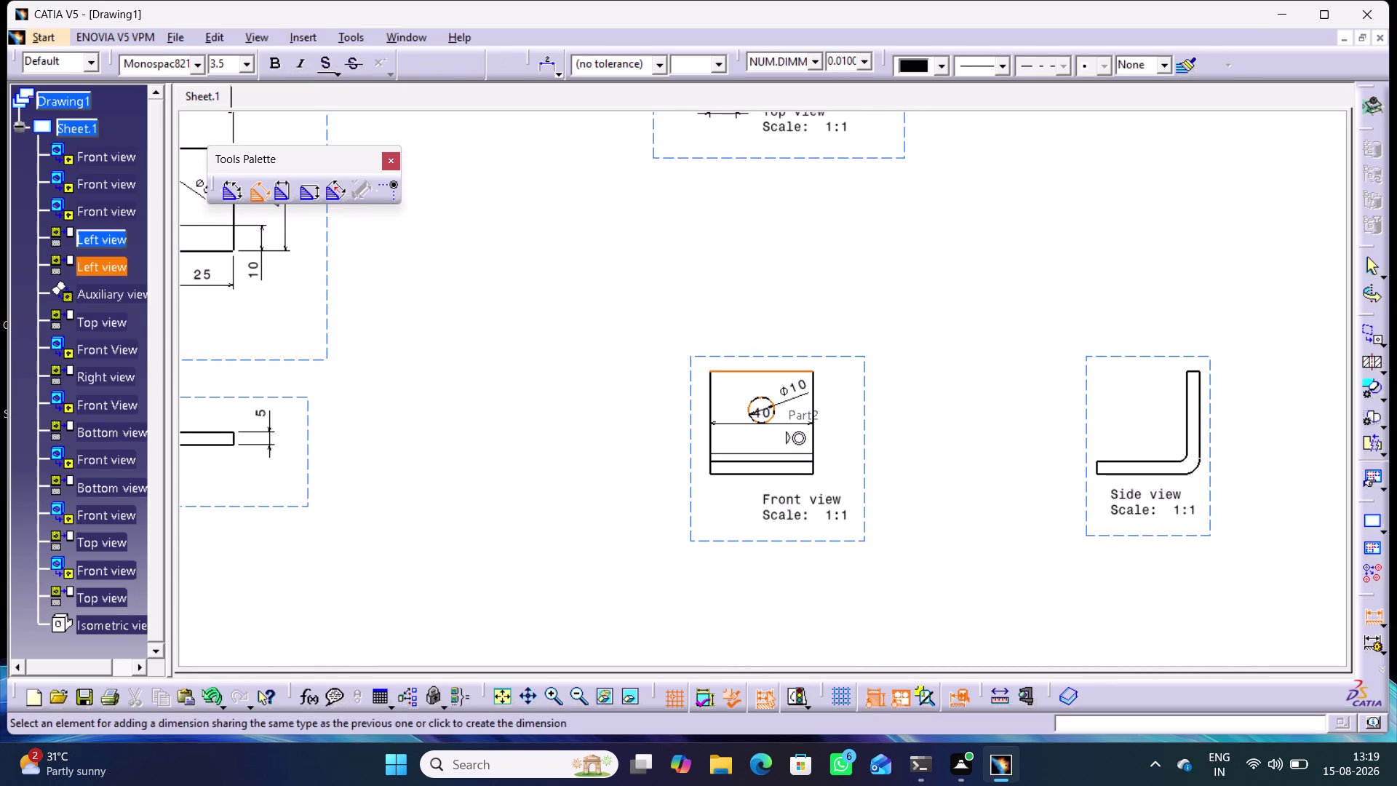
click(672, 396)
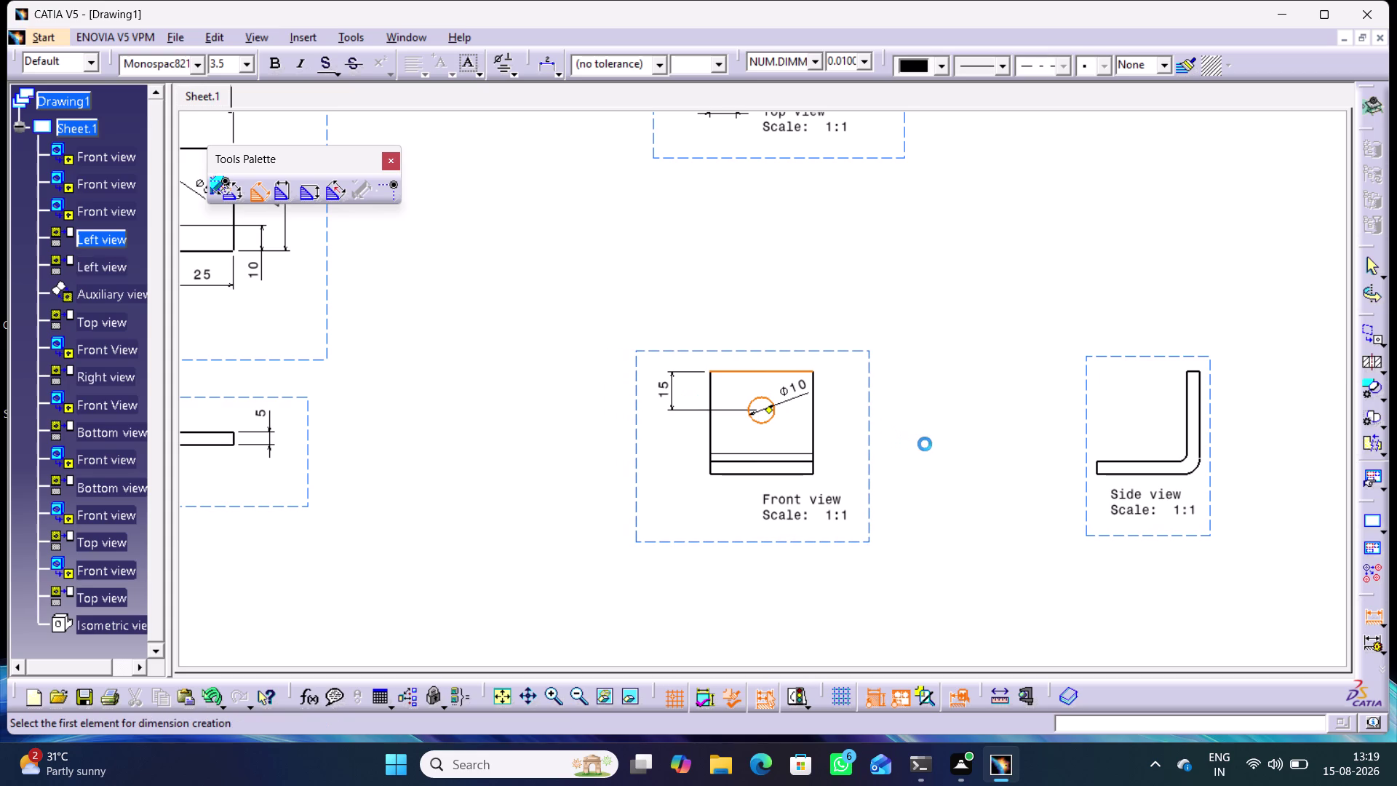
Dimension the 5 thickness of both legs of the L-shaped side view.
middle_drag(947, 454, 870, 461)
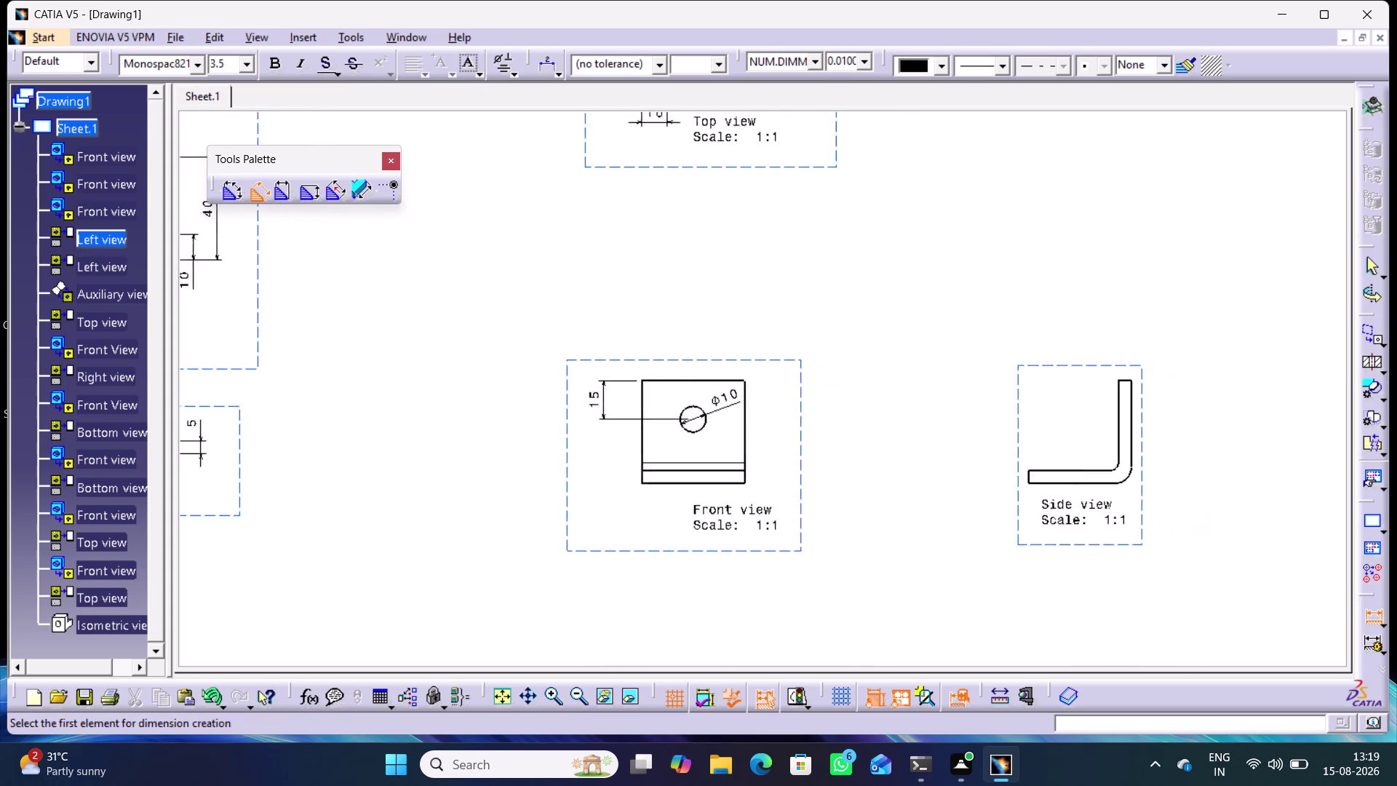
middle_drag(870, 461, 674, 461)
click(922, 383)
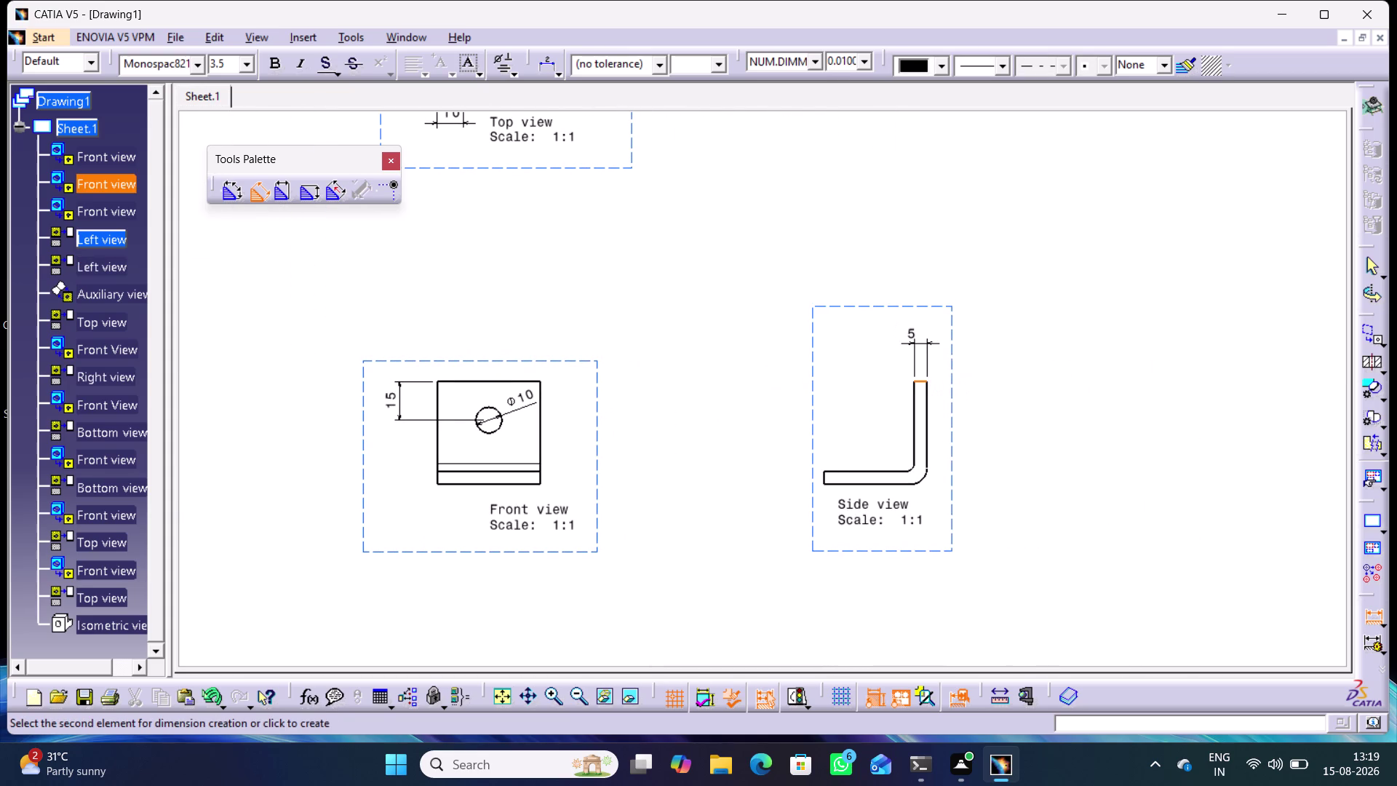
click(890, 341)
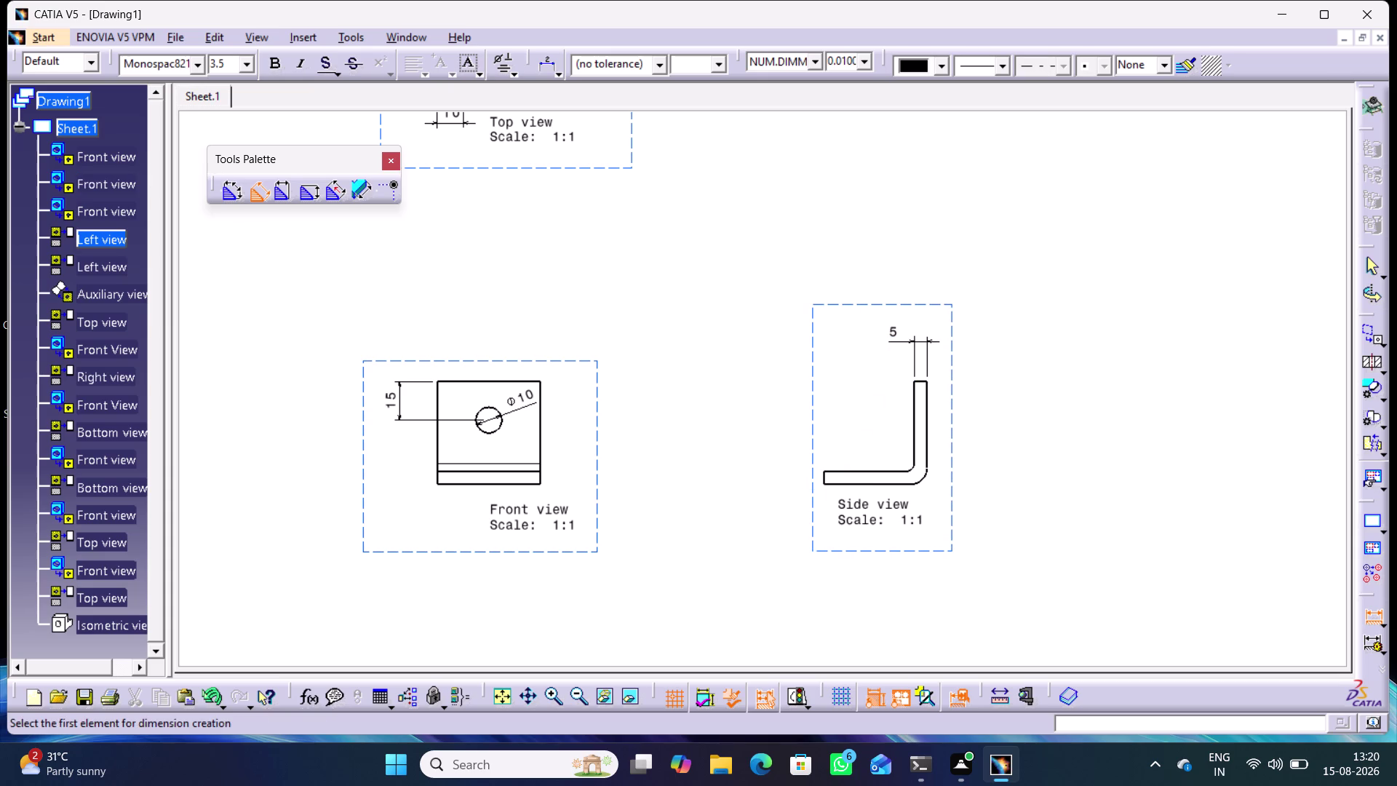
click(823, 477)
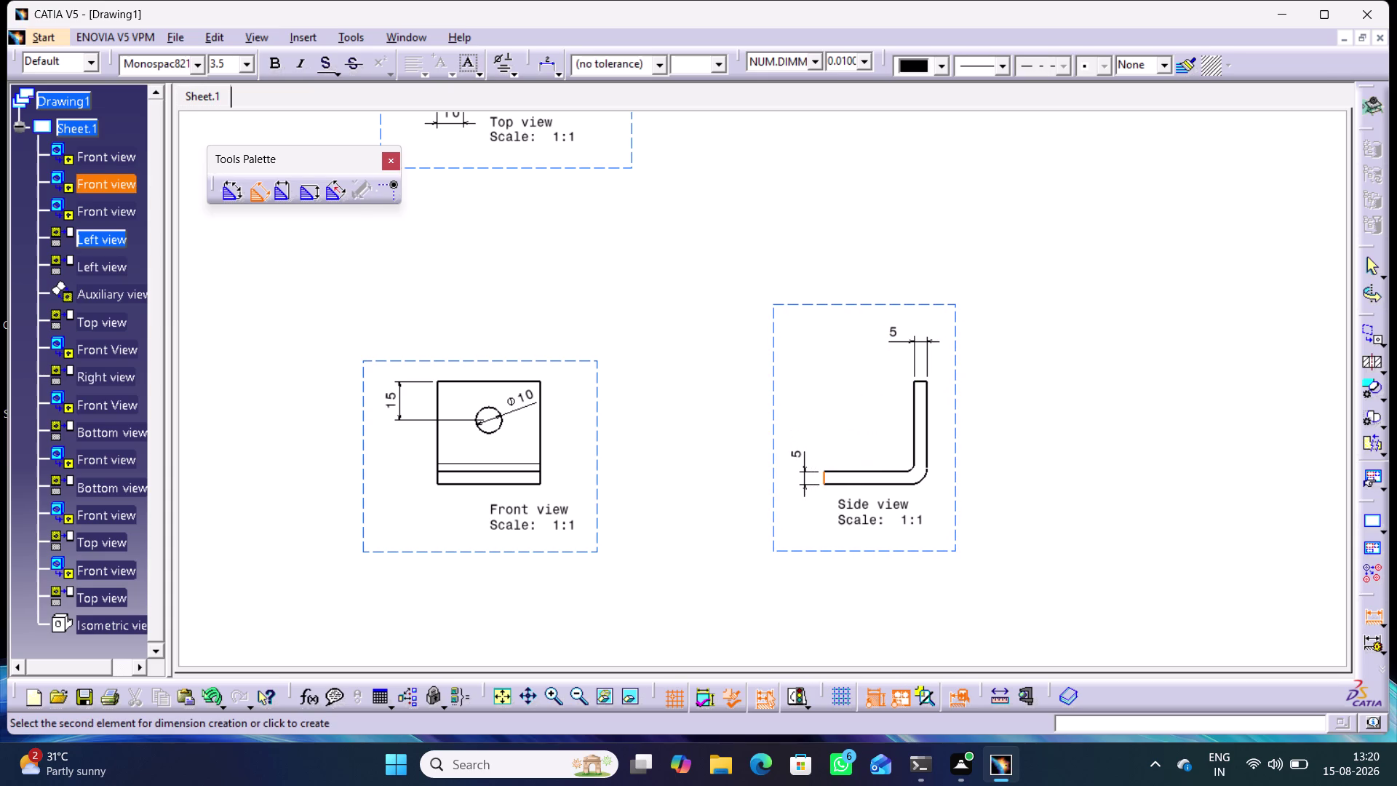
click(803, 454)
click(823, 499)
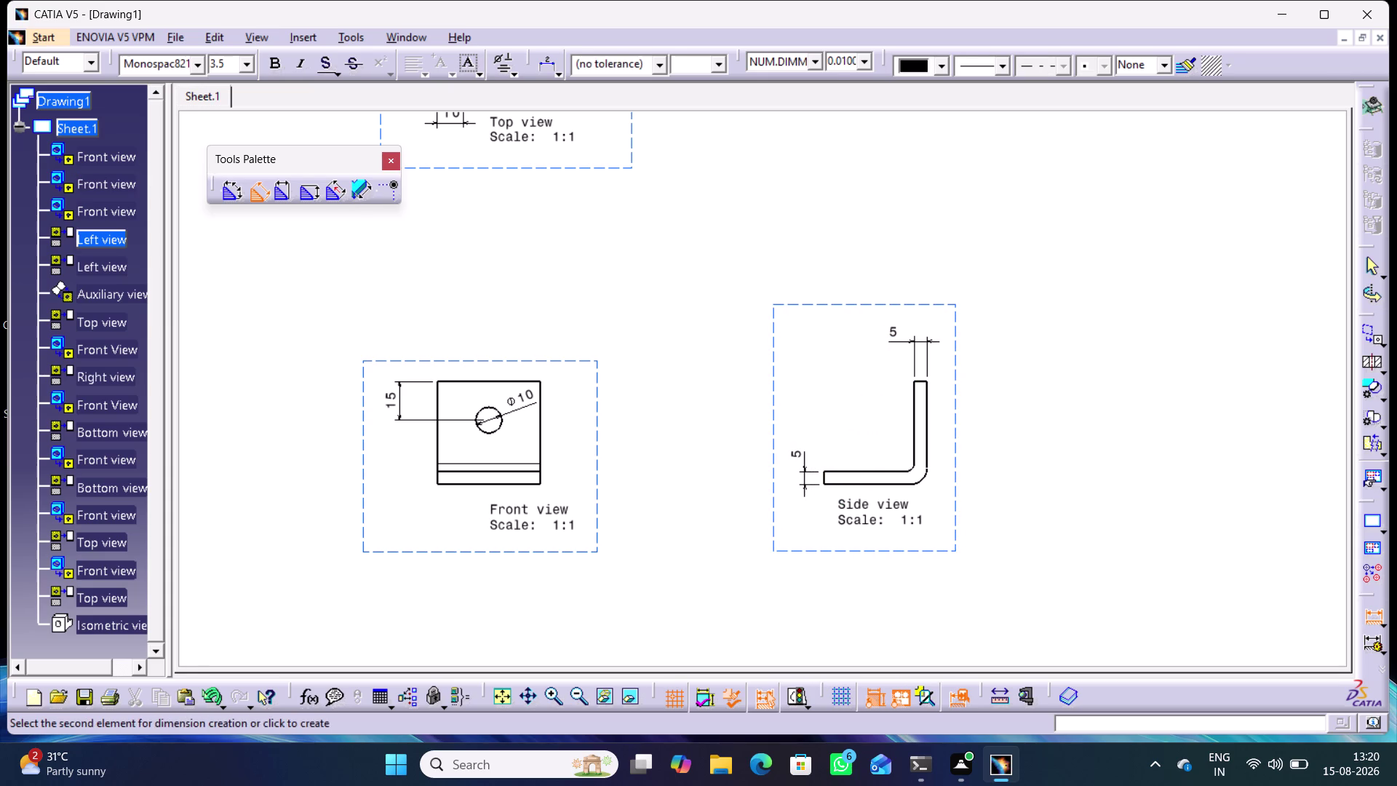
click(903, 484)
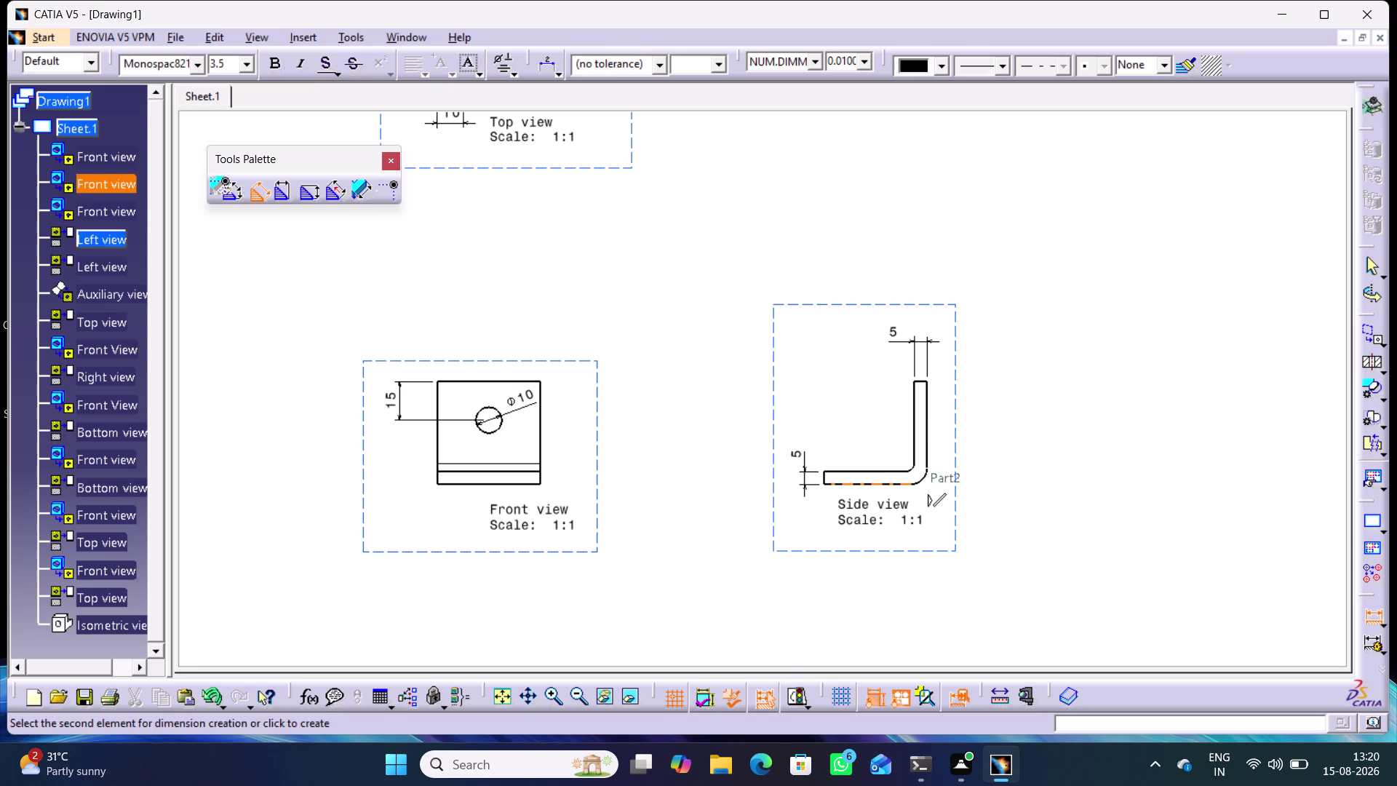
Add the side view's 40 height and 40 length, then lower its caption.
click(919, 381)
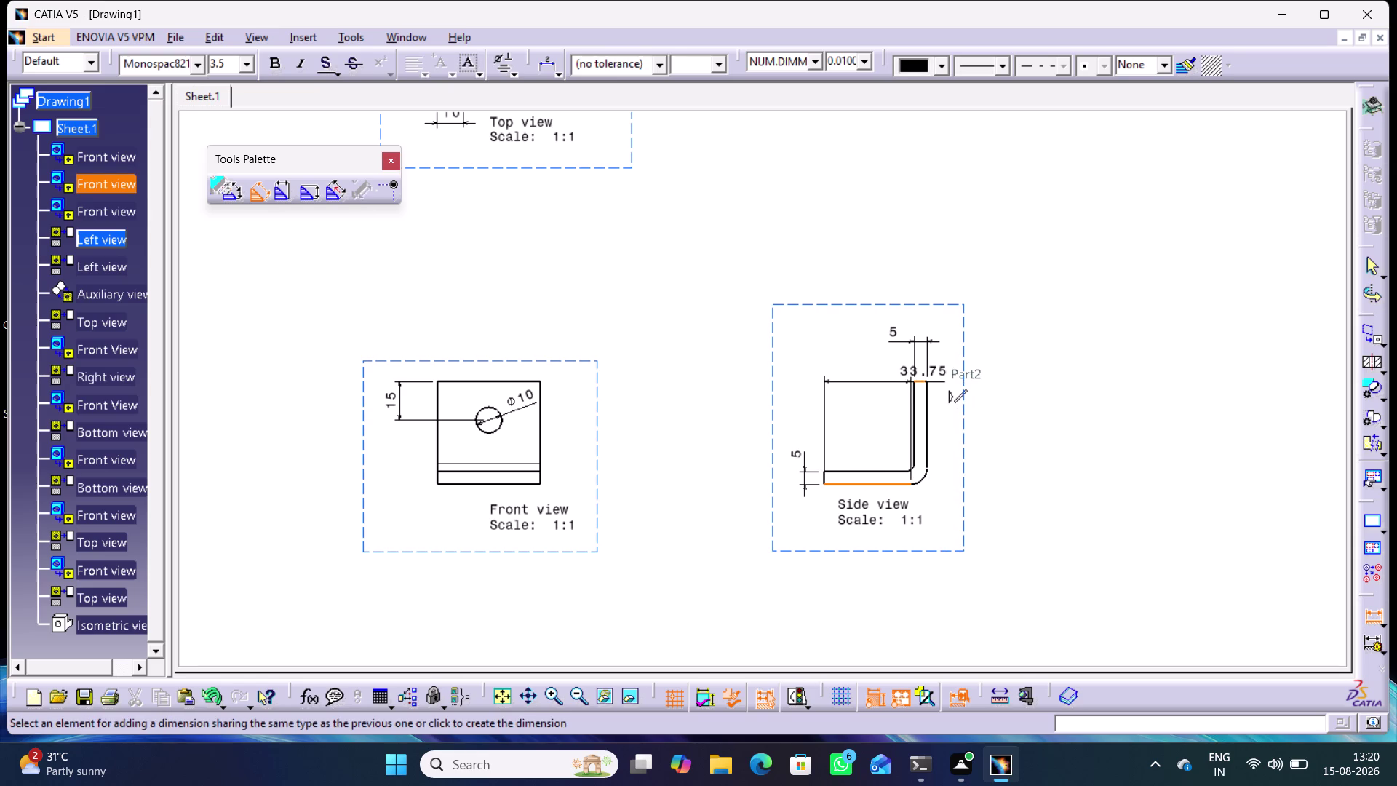
click(963, 417)
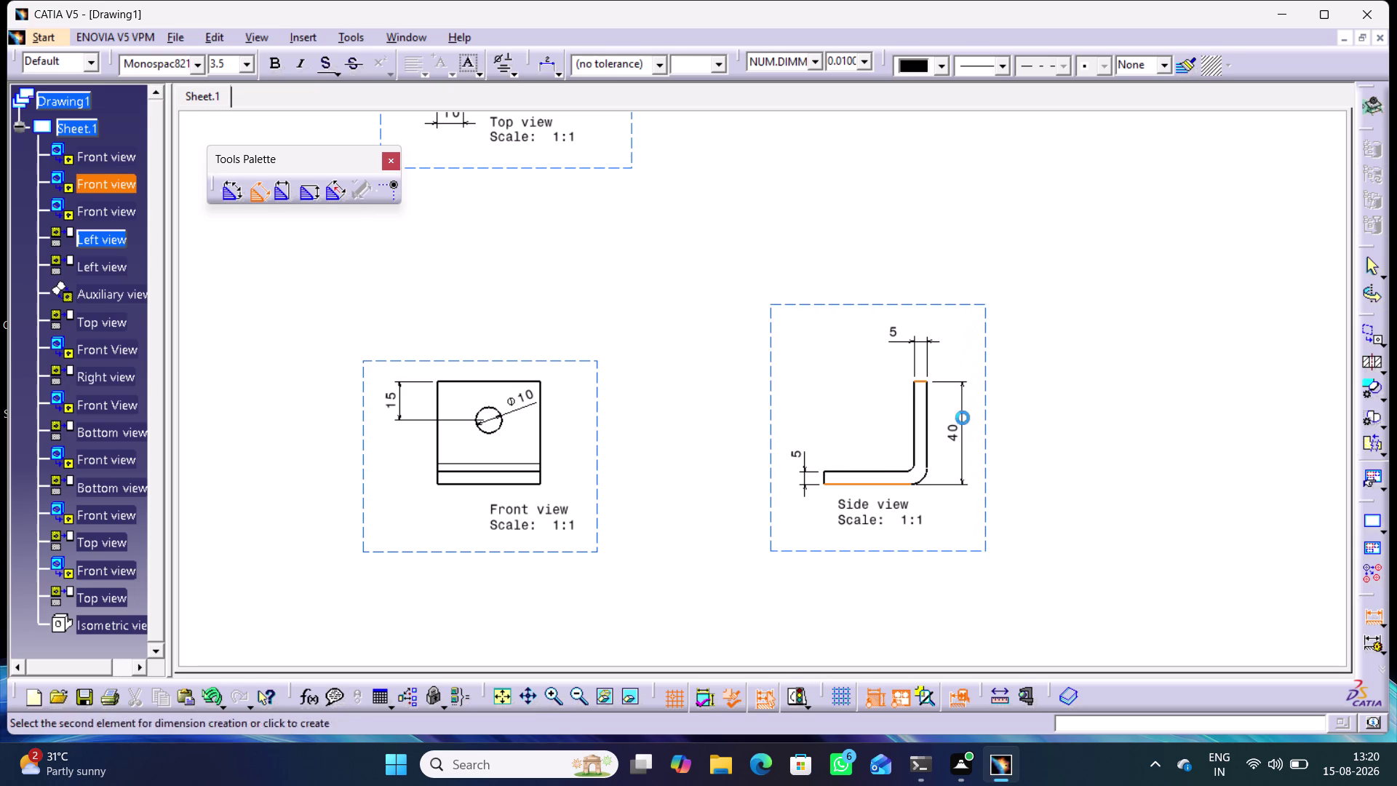
click(827, 478)
click(927, 458)
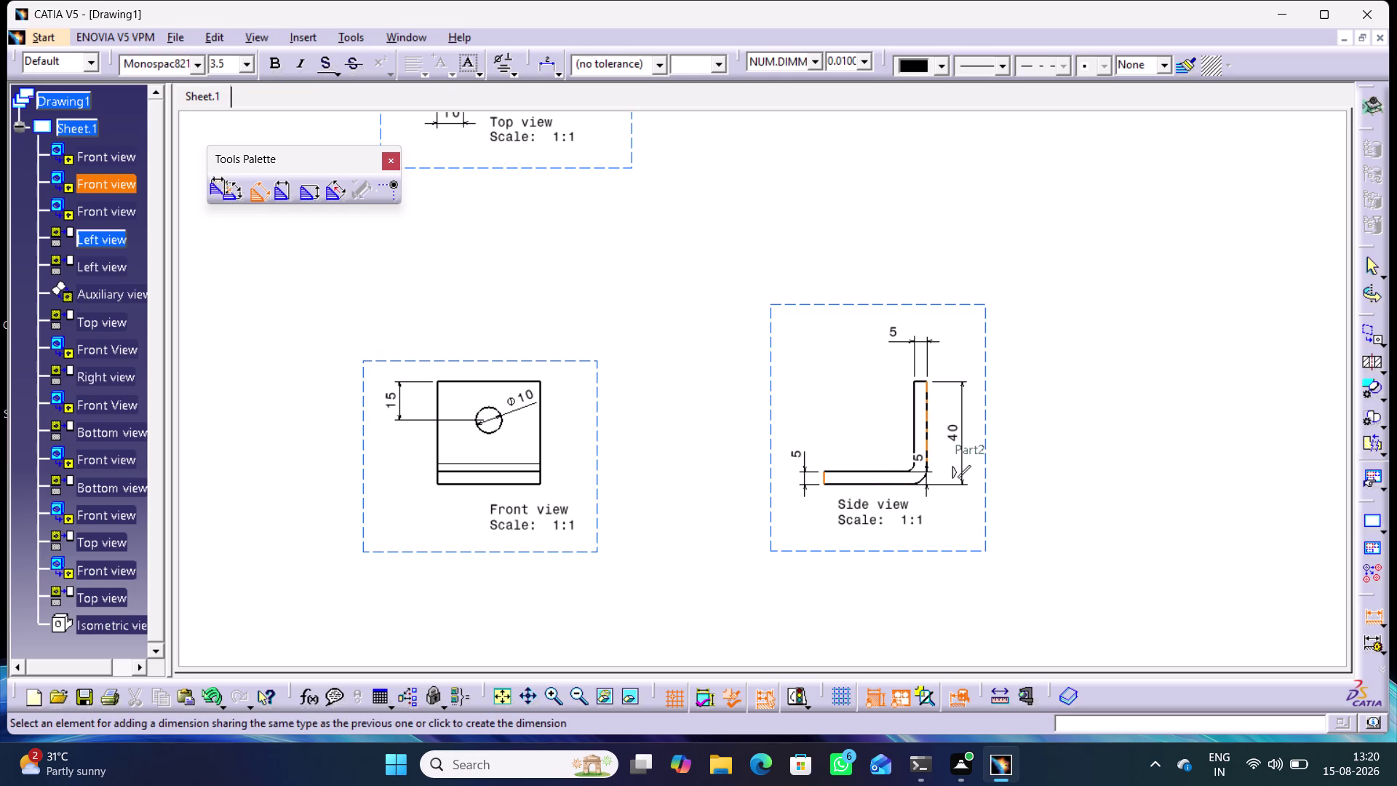
click(876, 505)
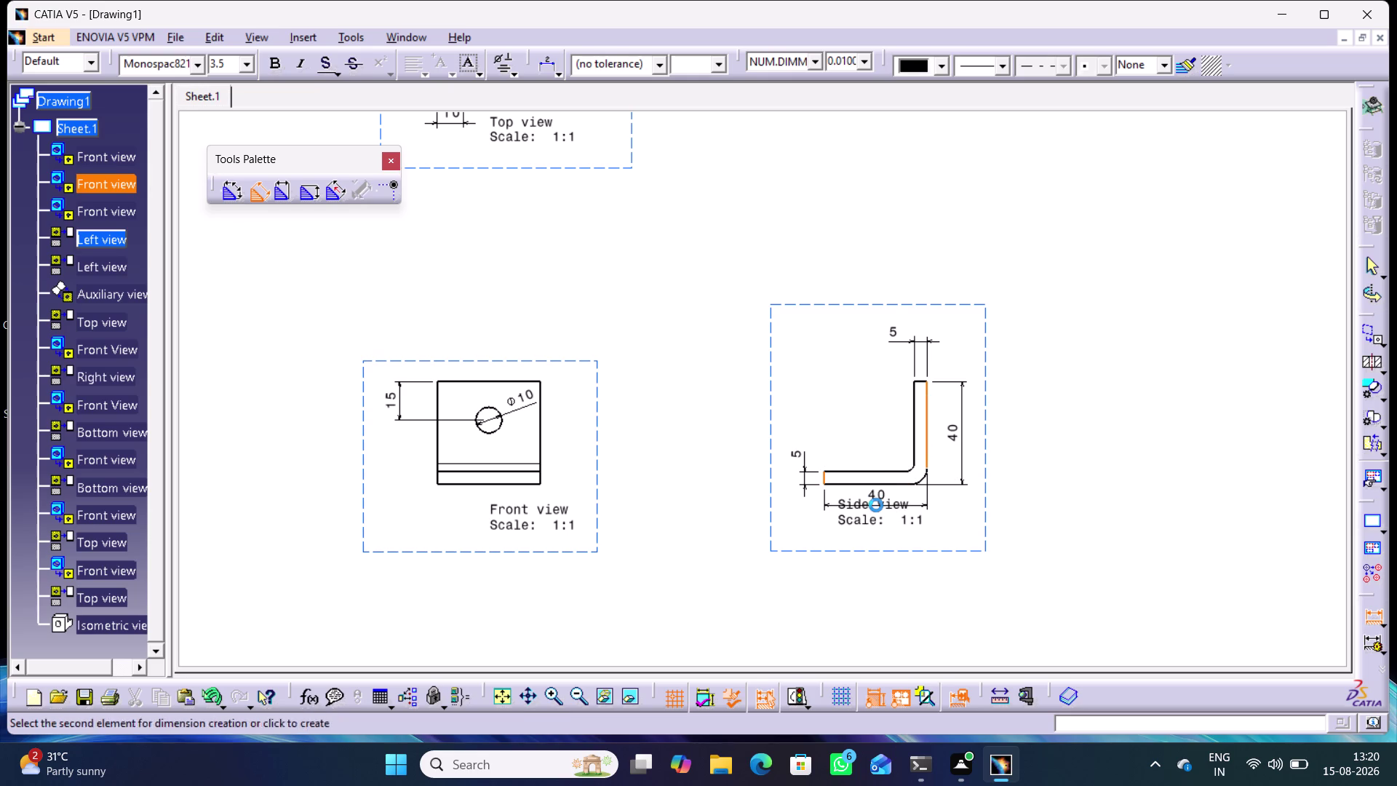
click(1365, 616)
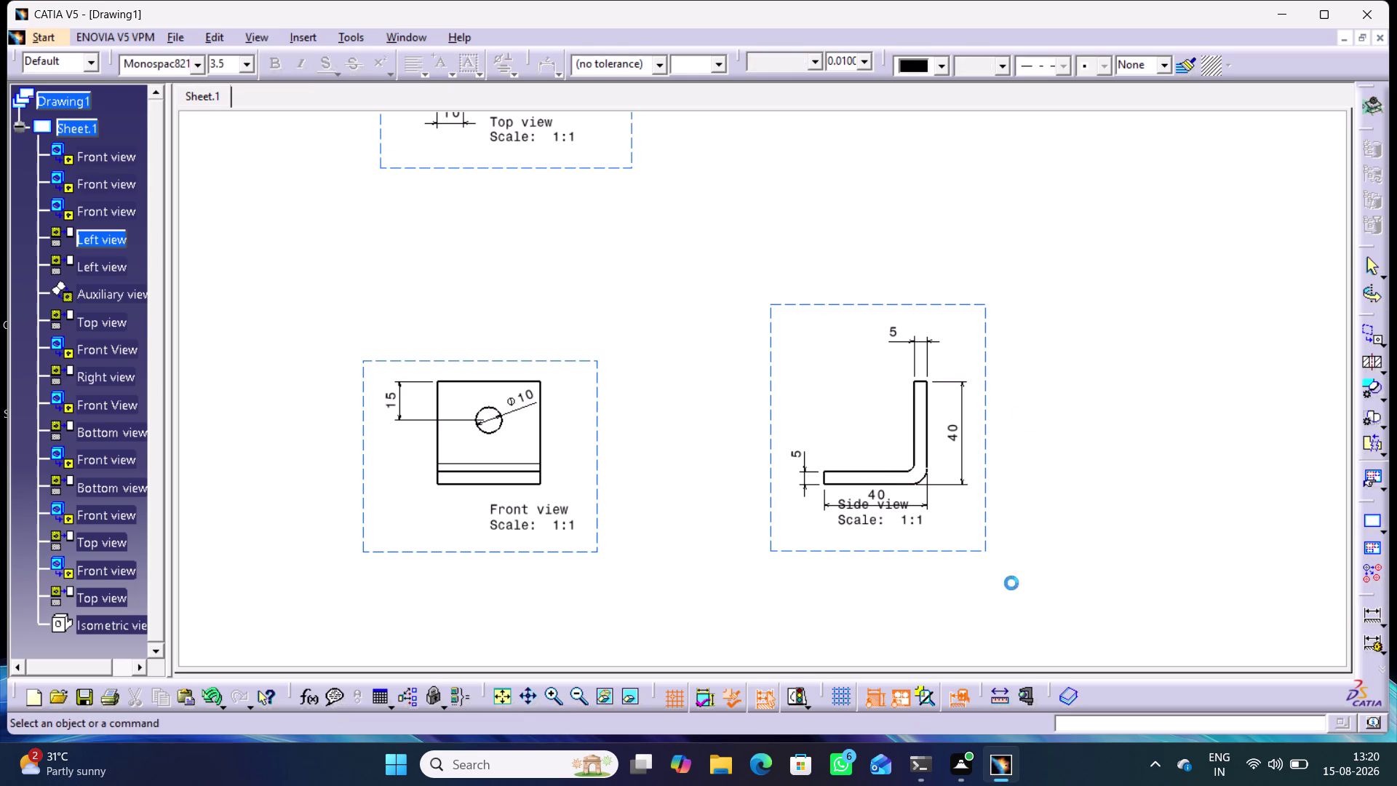
drag(914, 522, 920, 564)
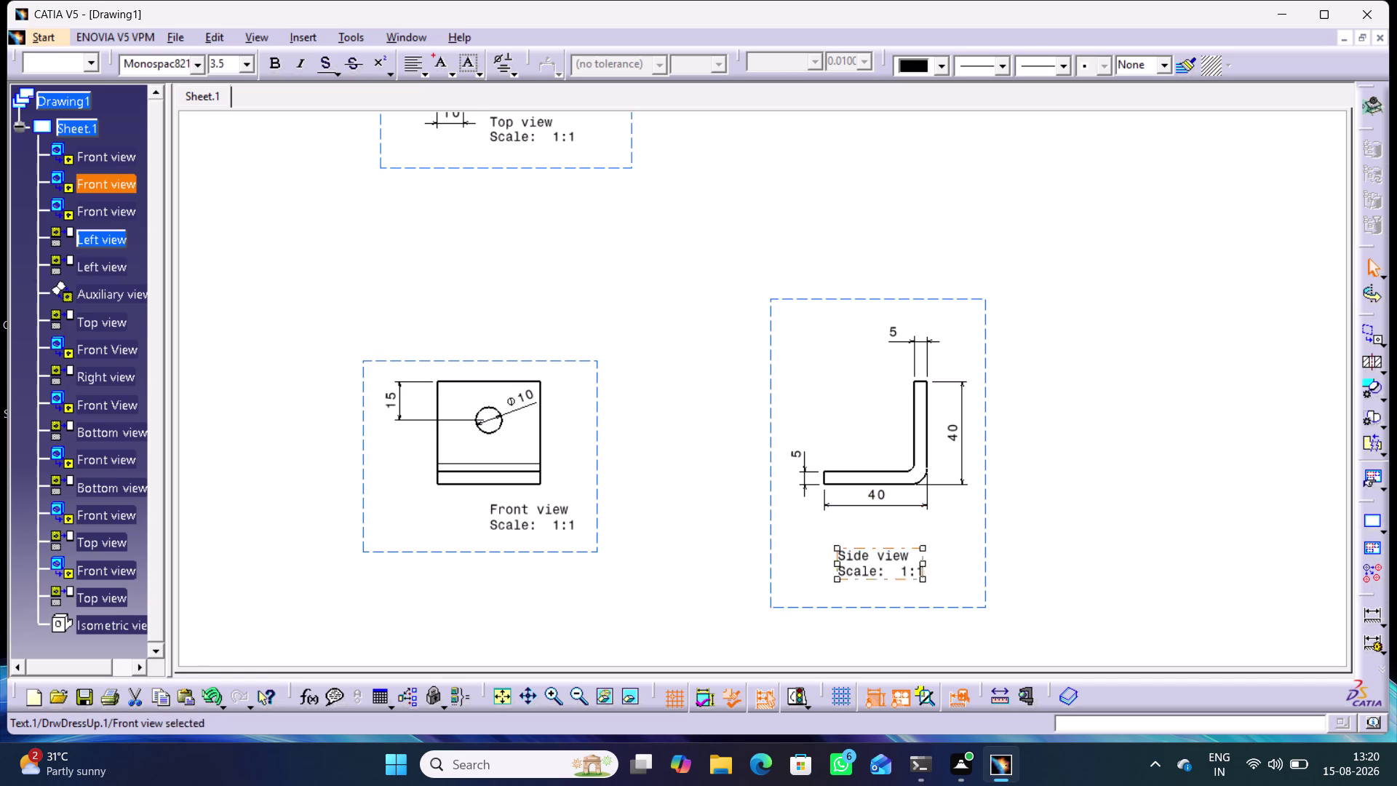
Pan and zoom around the sheet, zooming in on the small part views.
click(1066, 511)
middle_drag(1033, 540, 1041, 469)
middle_drag(1038, 475, 1039, 476)
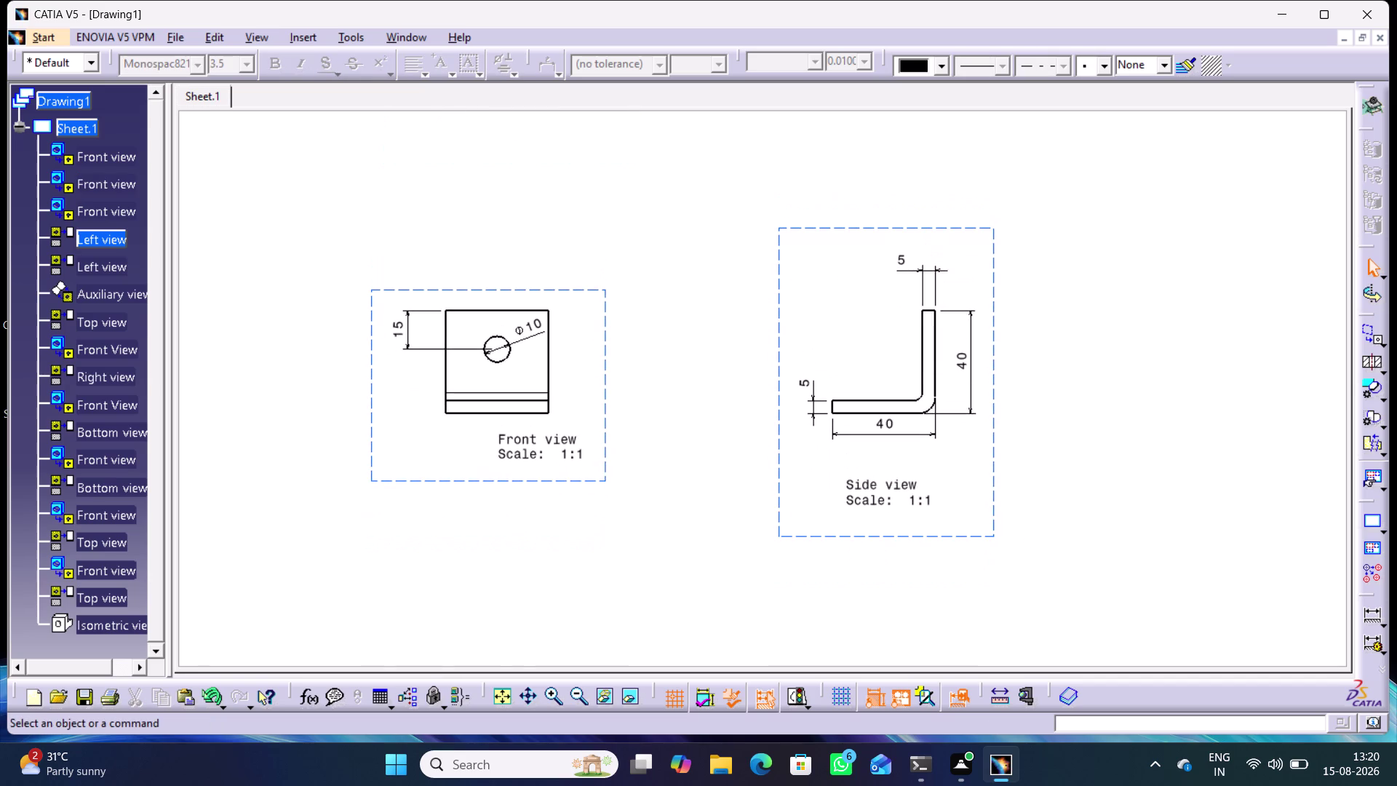
middle_drag(1038, 476, 1060, 561)
right_click(1038, 476)
middle_drag(735, 515, 763, 543)
right_drag(735, 516, 740, 522)
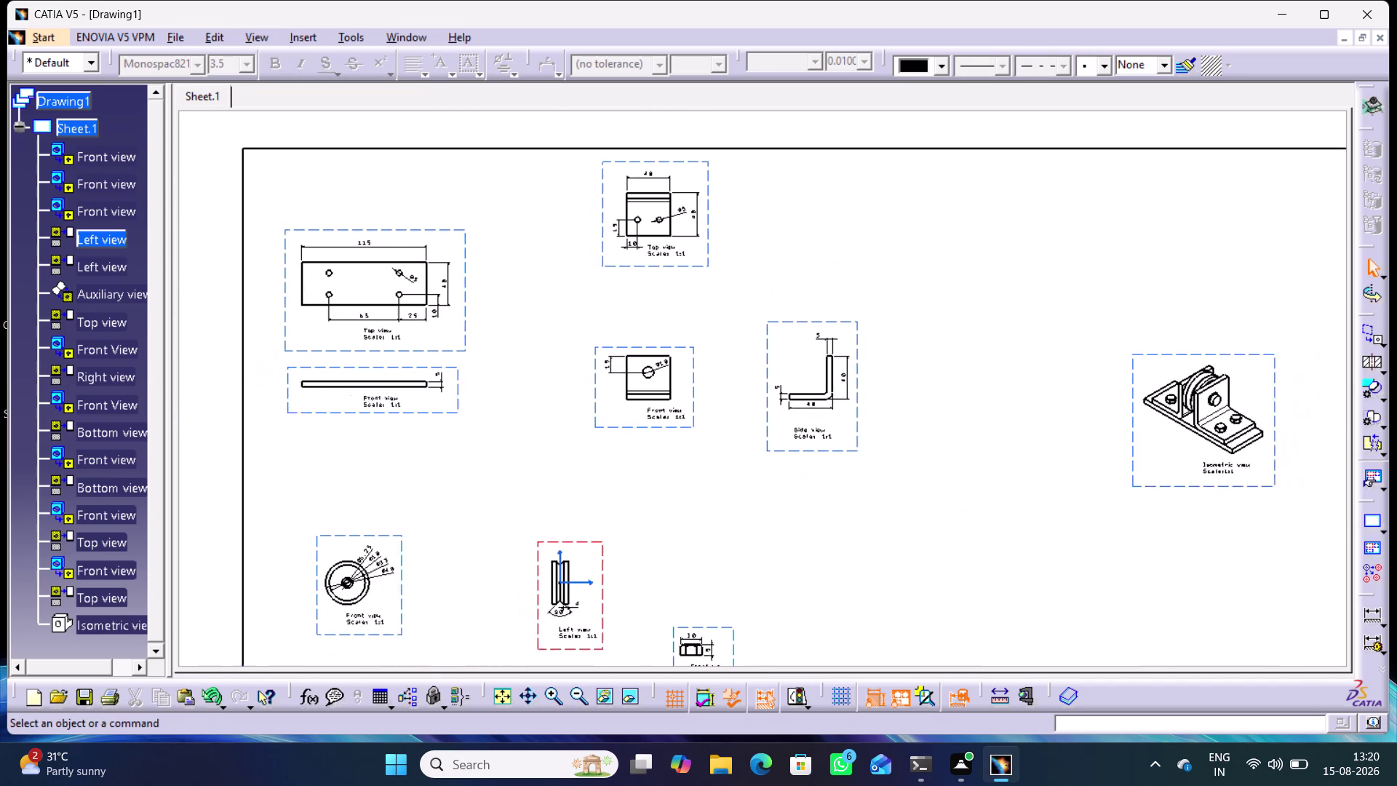
middle_drag(763, 543, 765, 546)
middle_drag(696, 530, 705, 541)
right_click(695, 530)
middle_drag(735, 545, 660, 389)
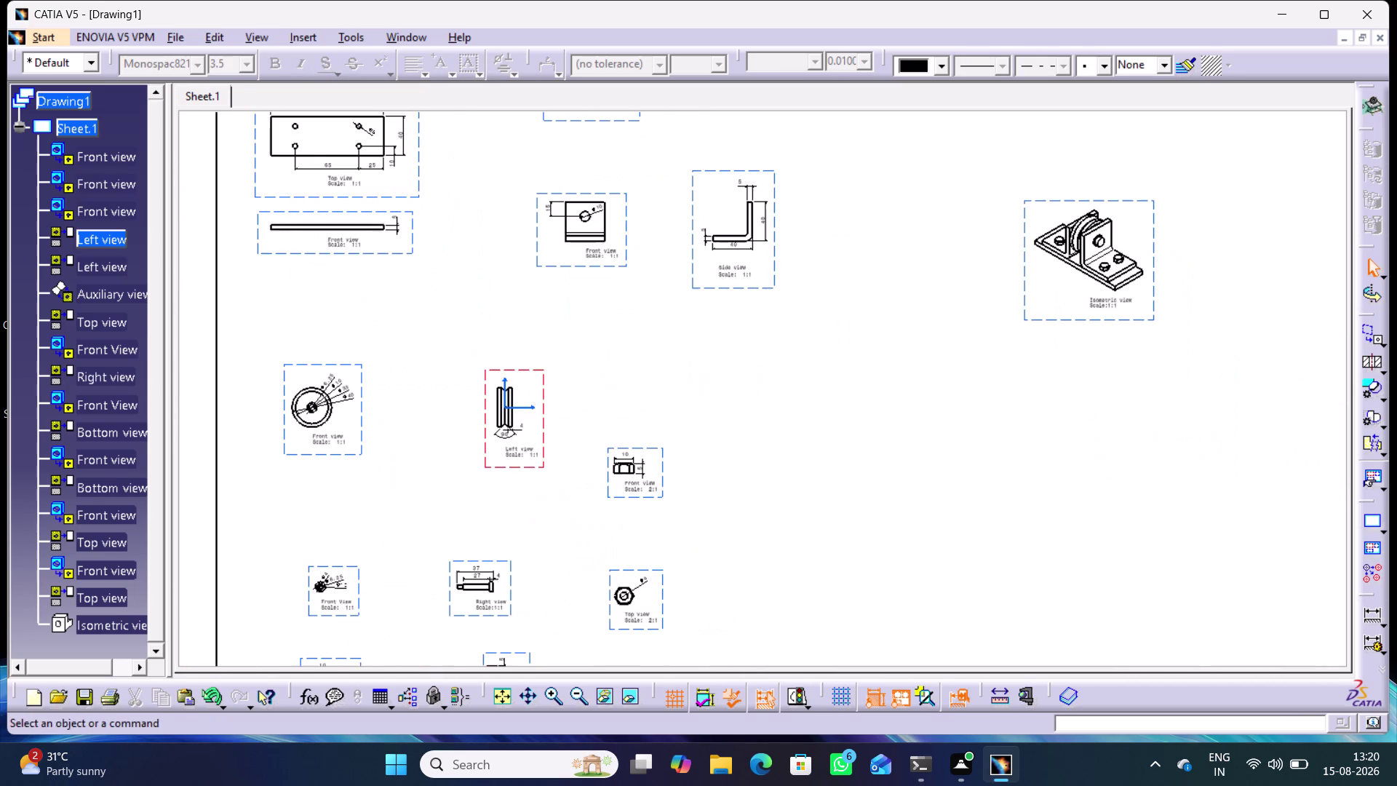
middle_drag(716, 447, 760, 509)
right_click(719, 449)
middle_drag(763, 508, 774, 413)
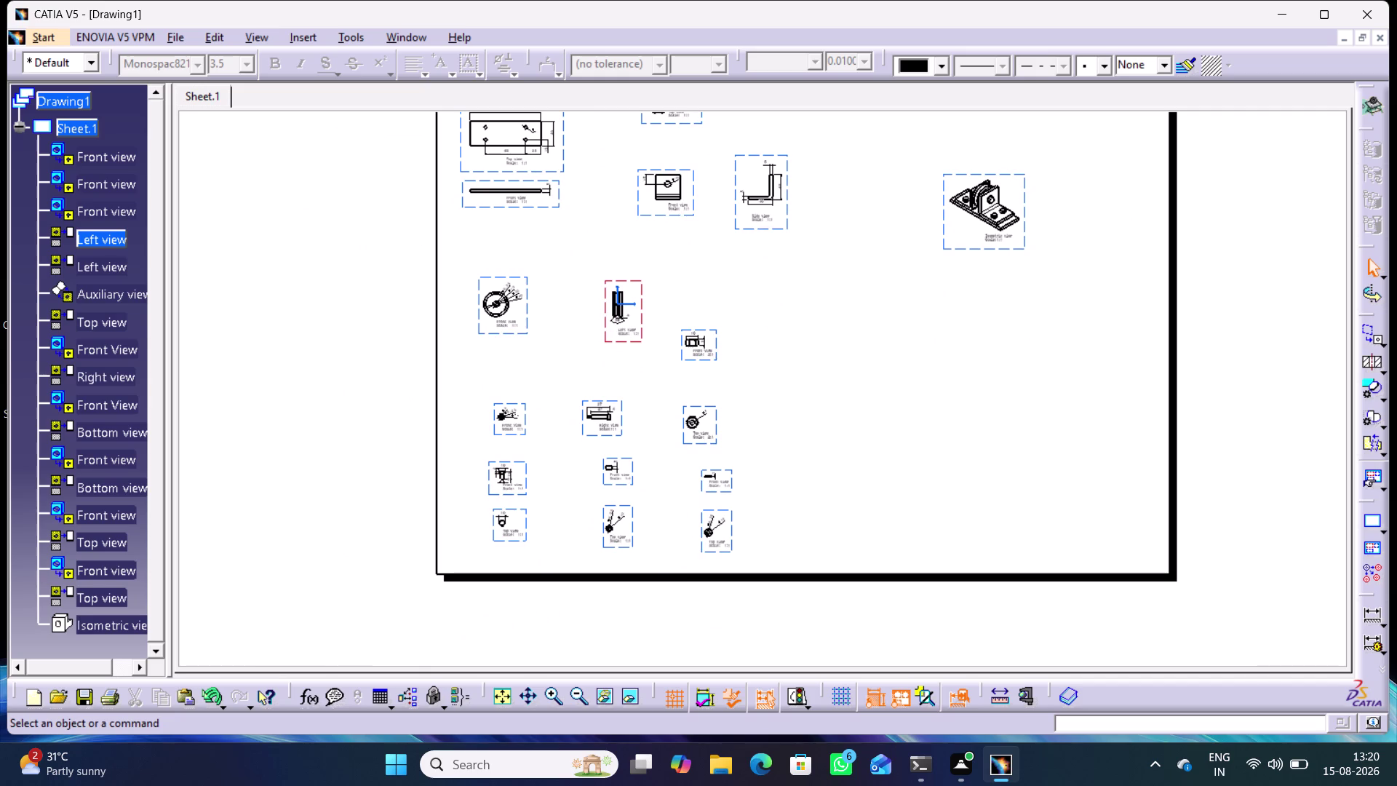
middle_drag(772, 436, 760, 372)
right_click(772, 436)
middle_drag(760, 469, 750, 420)
right_click(759, 462)
middle_drag(721, 417, 838, 328)
right_click(838, 328)
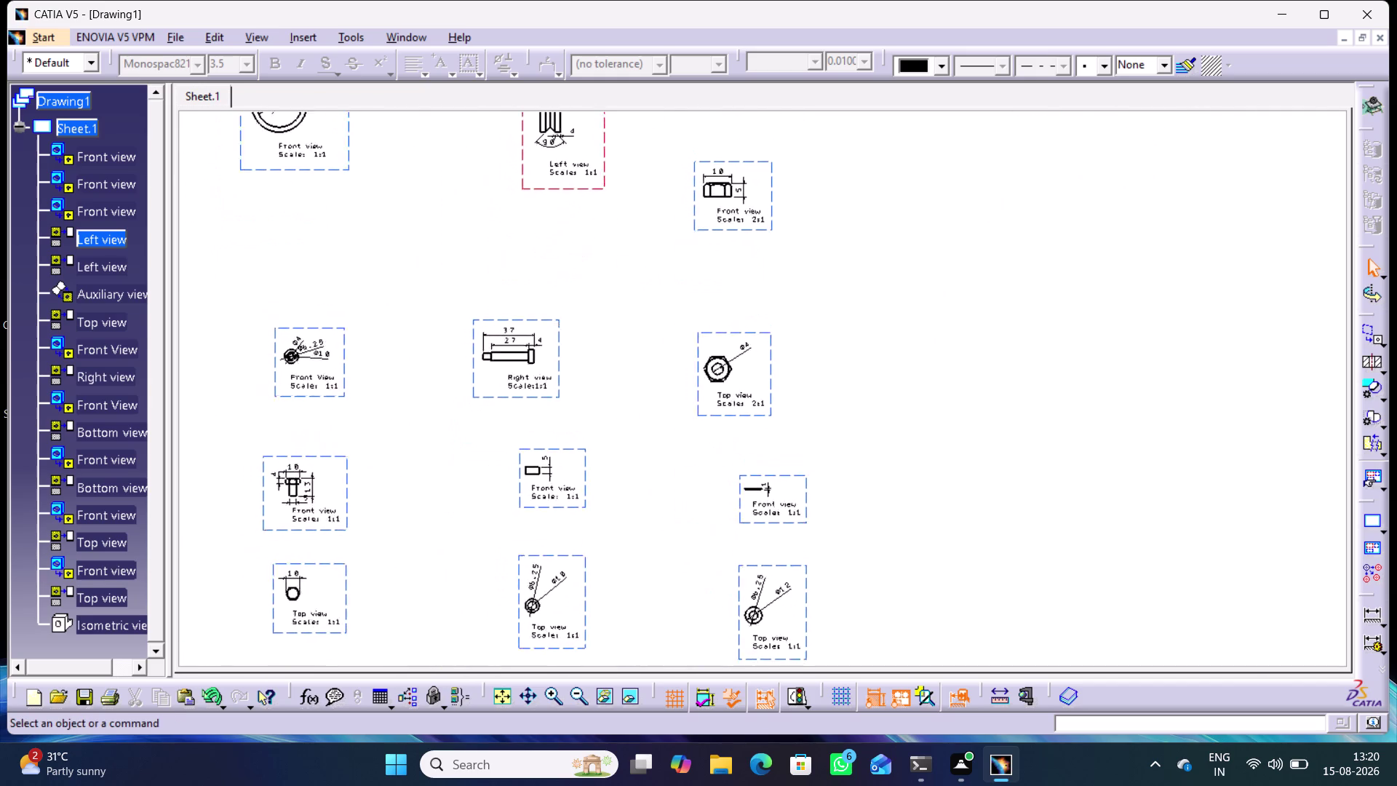
Zoom out and centre the whole dimensioned drawing sheet in the view.
middle_drag(838, 328, 852, 376)
middle_drag(916, 331, 818, 481)
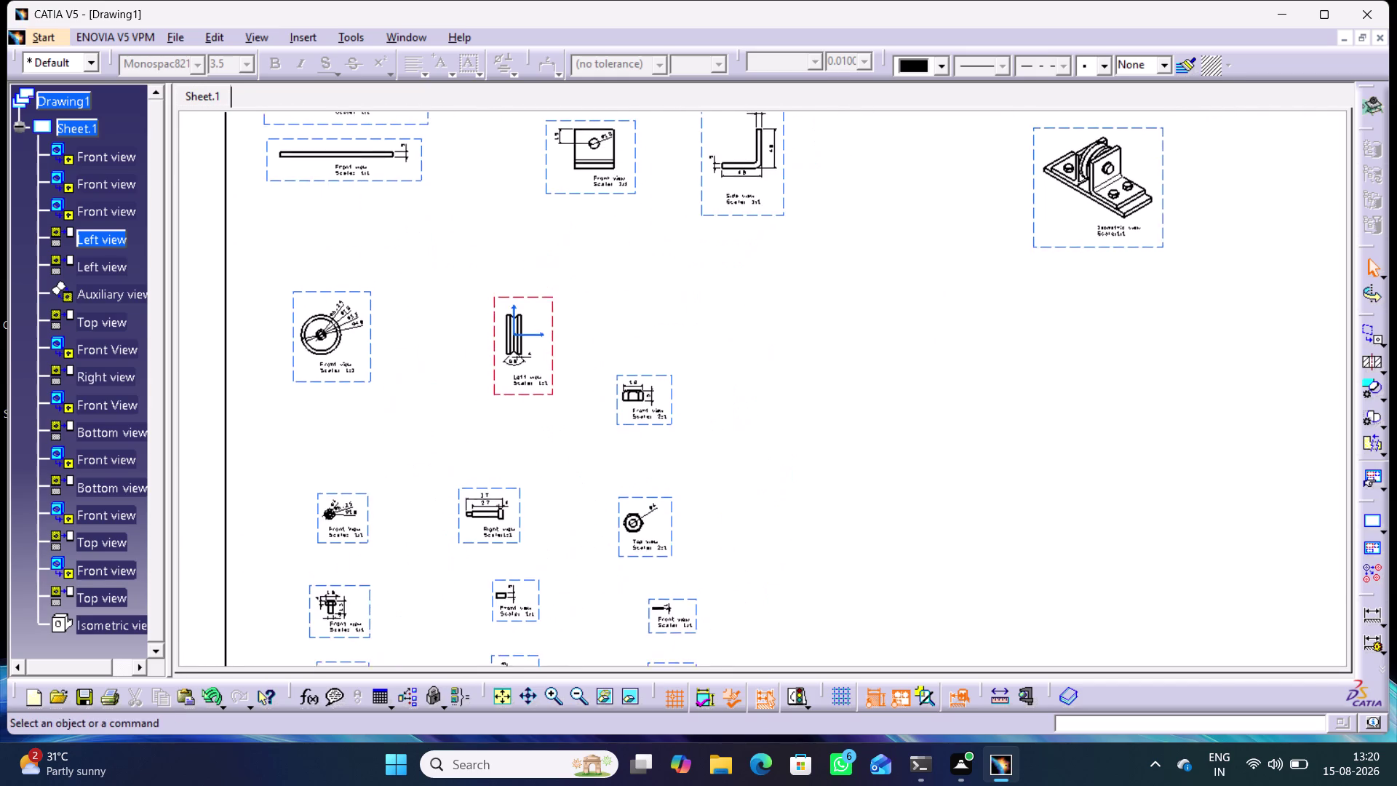
middle_drag(818, 481, 810, 463)
right_click(816, 489)
middle_drag(806, 451, 815, 490)
right_click(806, 452)
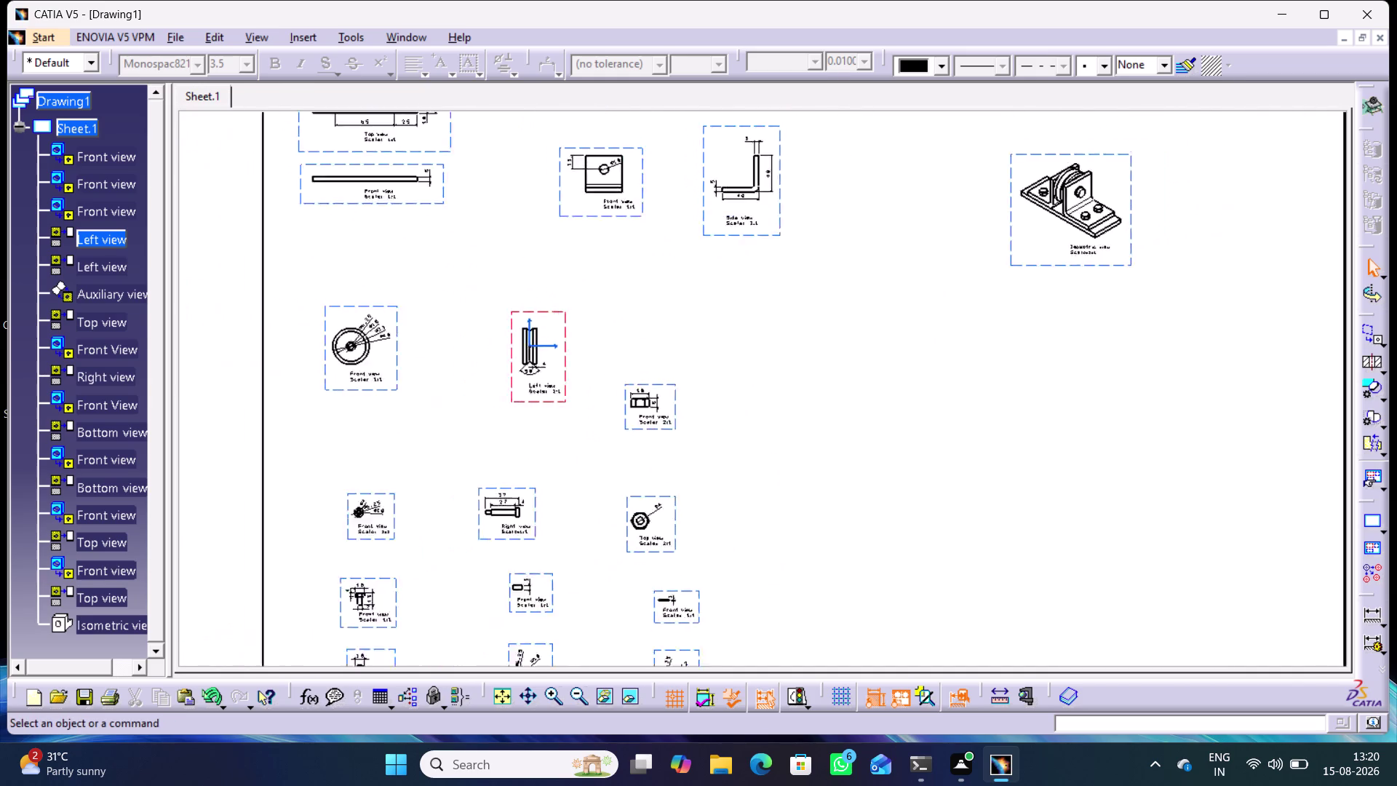
middle_drag(815, 490, 816, 495)
click(803, 408)
middle_drag(803, 408, 753, 491)
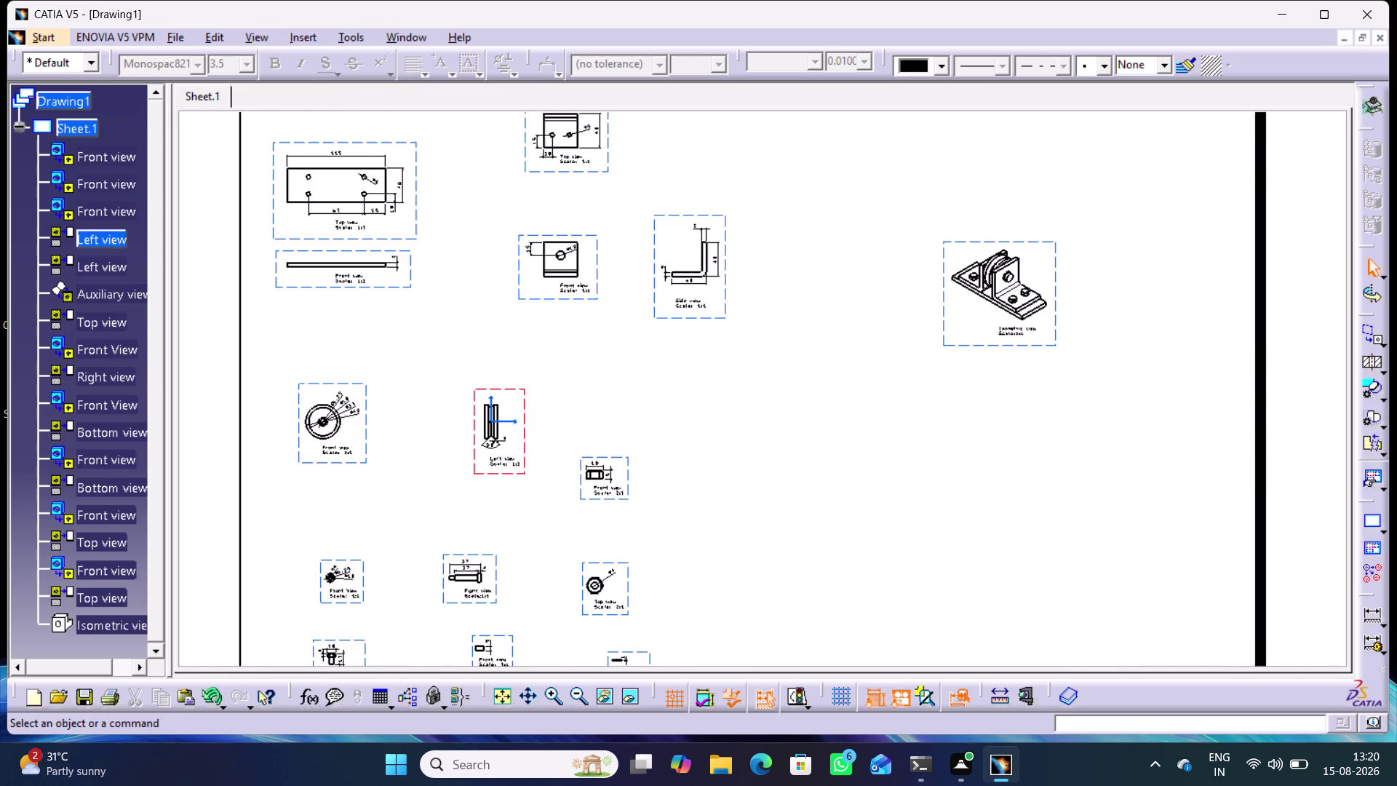
middle_drag(753, 492, 788, 518)
right_click(753, 491)
middle_click(790, 512)
right_click(779, 484)
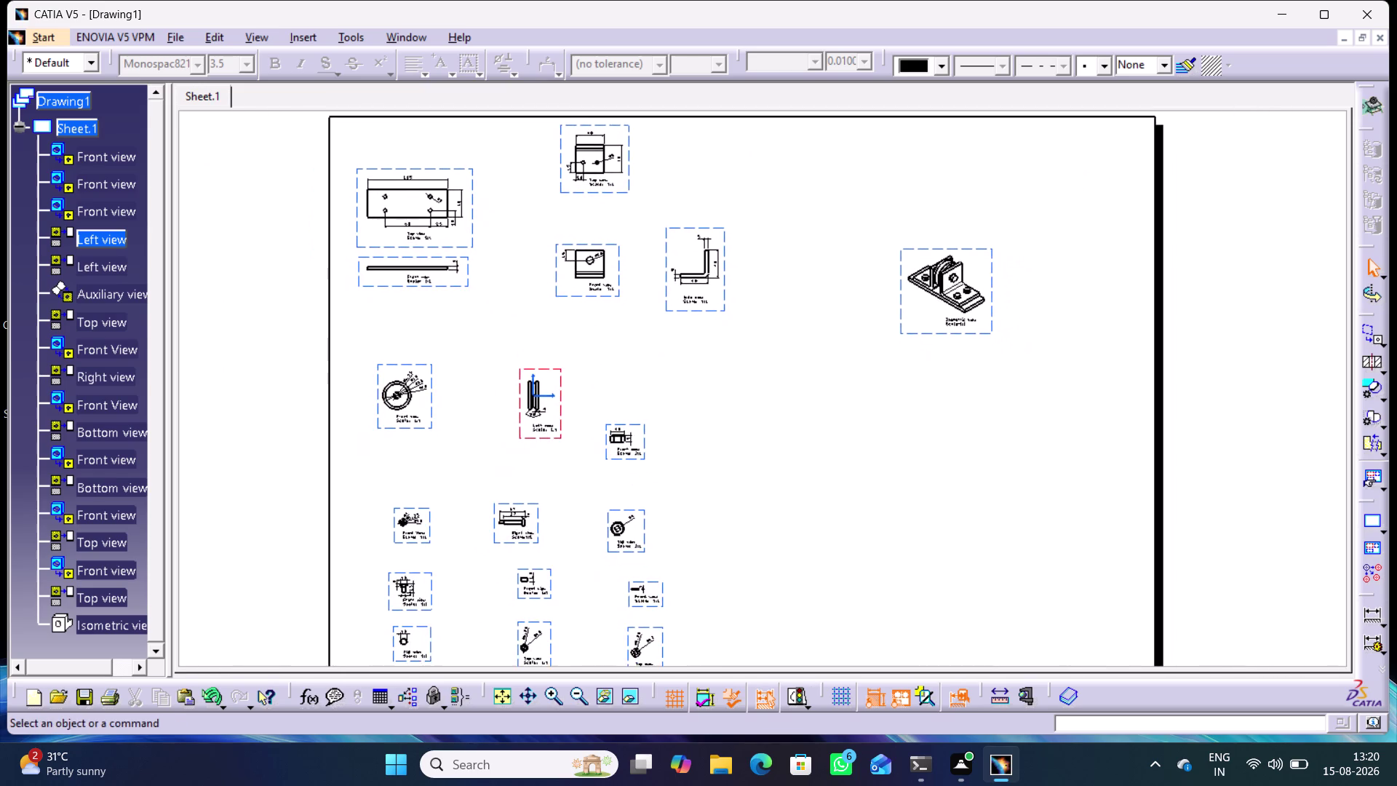
middle_drag(795, 512, 783, 467)
right_click(791, 490)
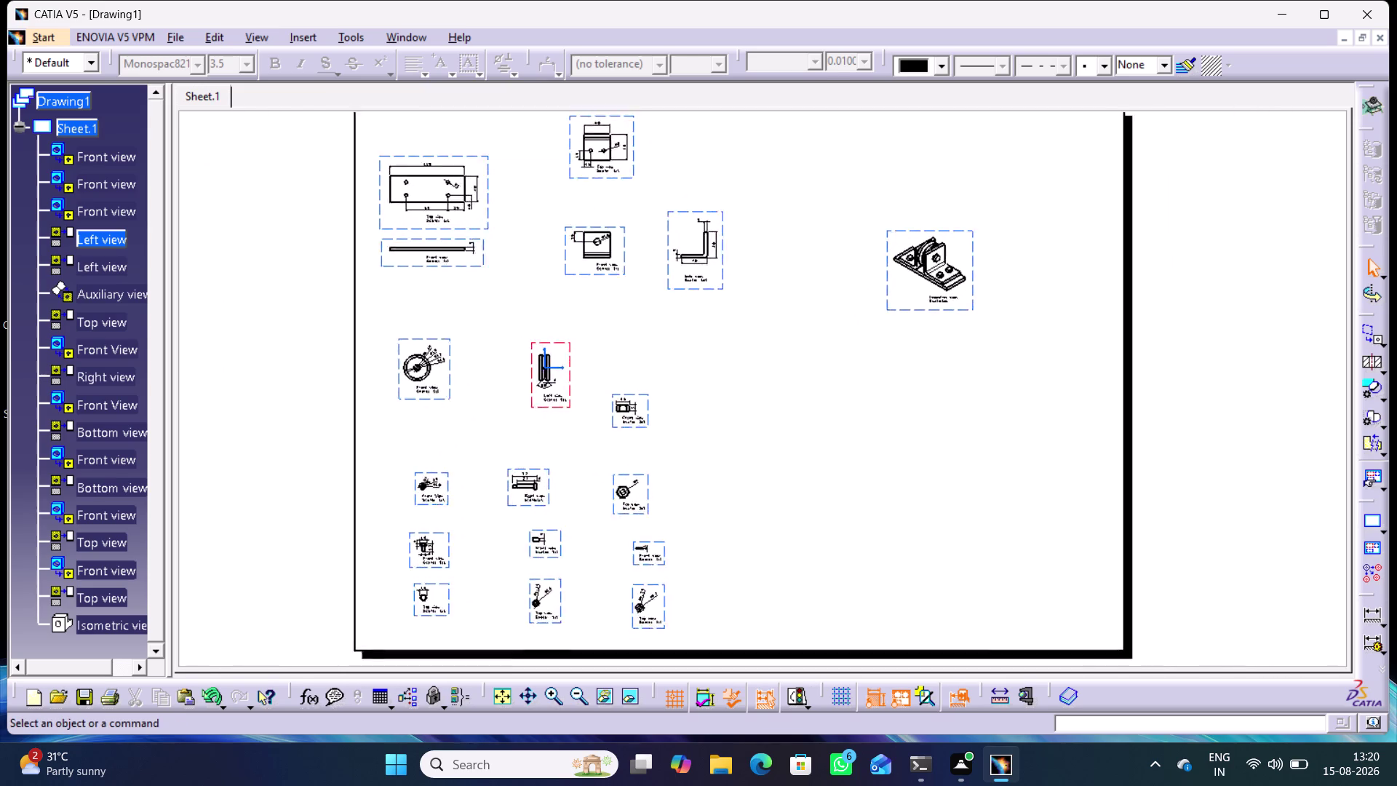
middle_drag(784, 467, 786, 468)
middle_drag(793, 450, 790, 482)
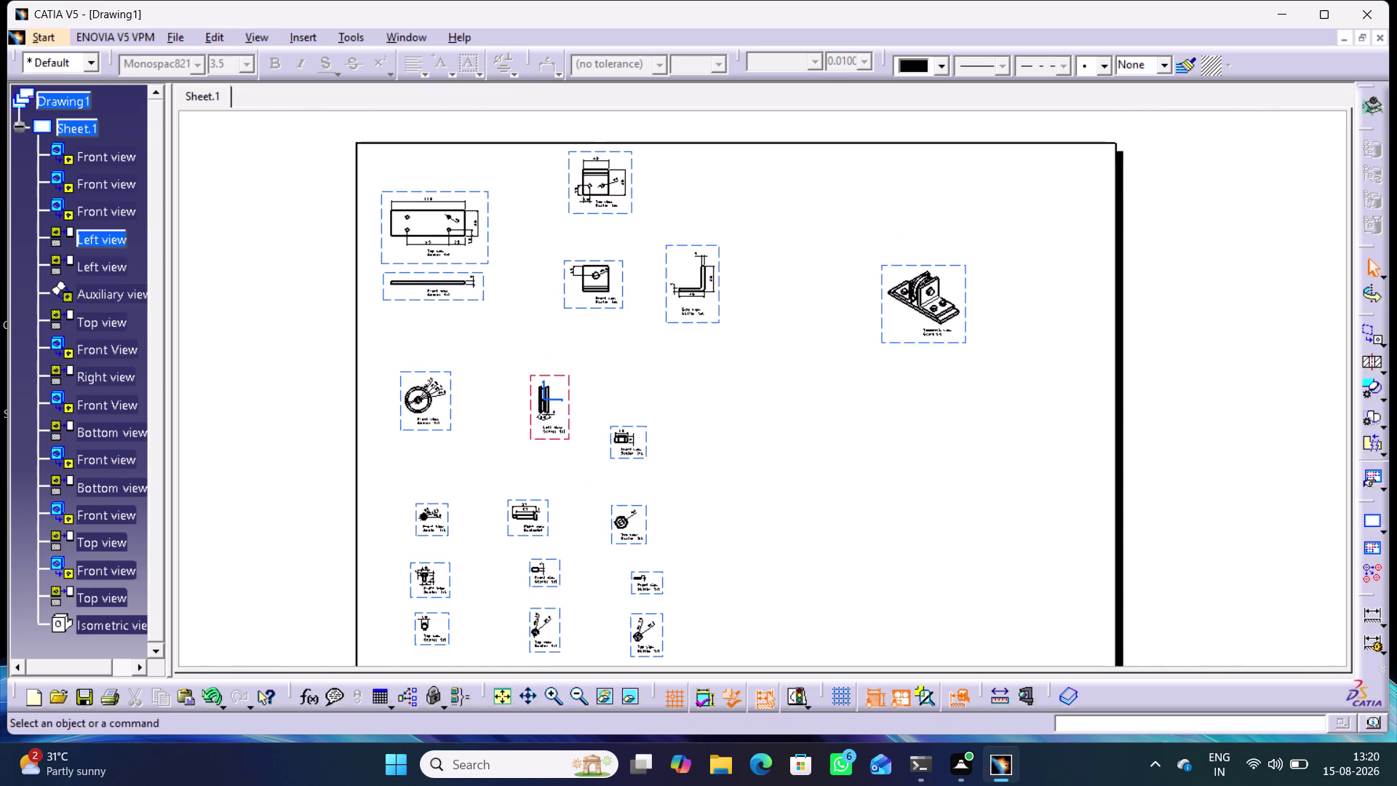
middle_drag(789, 483, 793, 465)
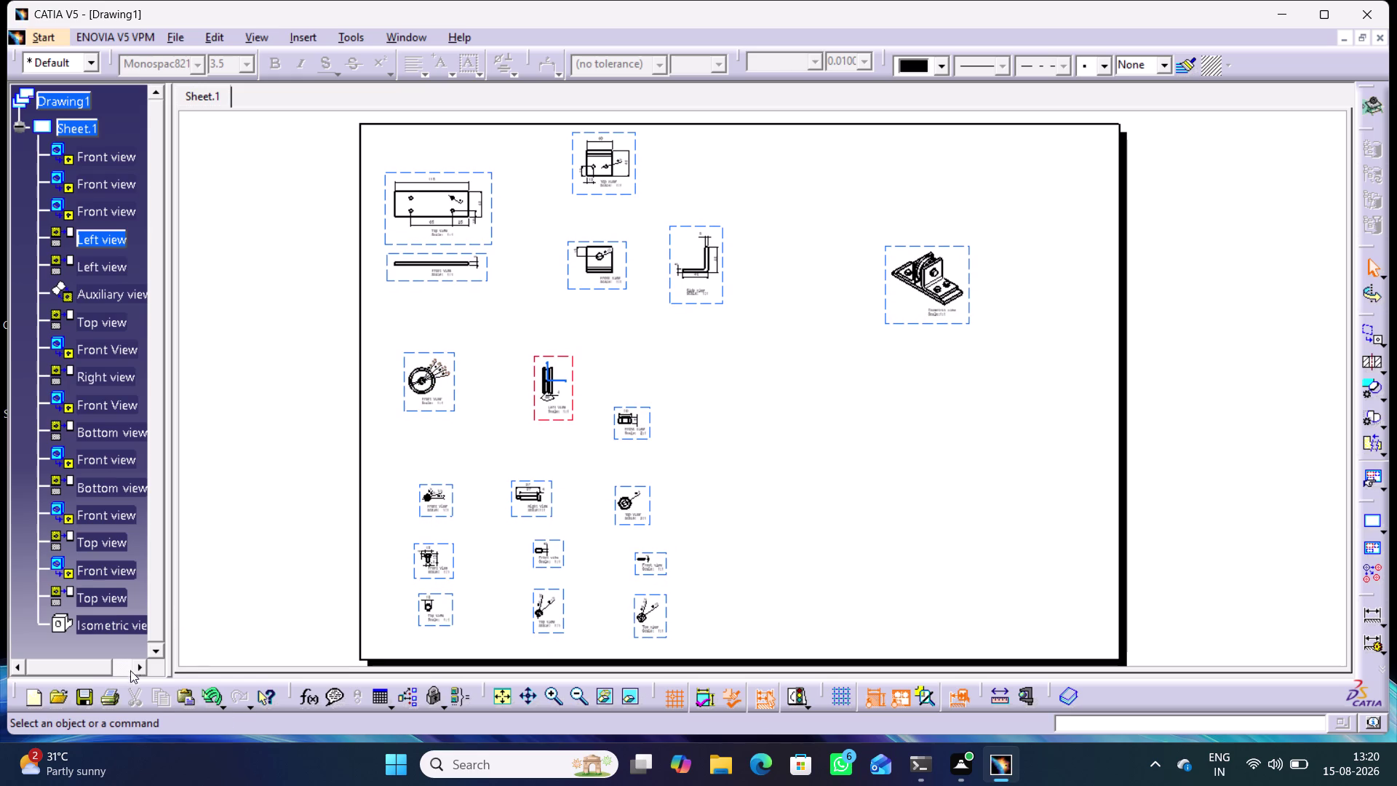
click(114, 694)
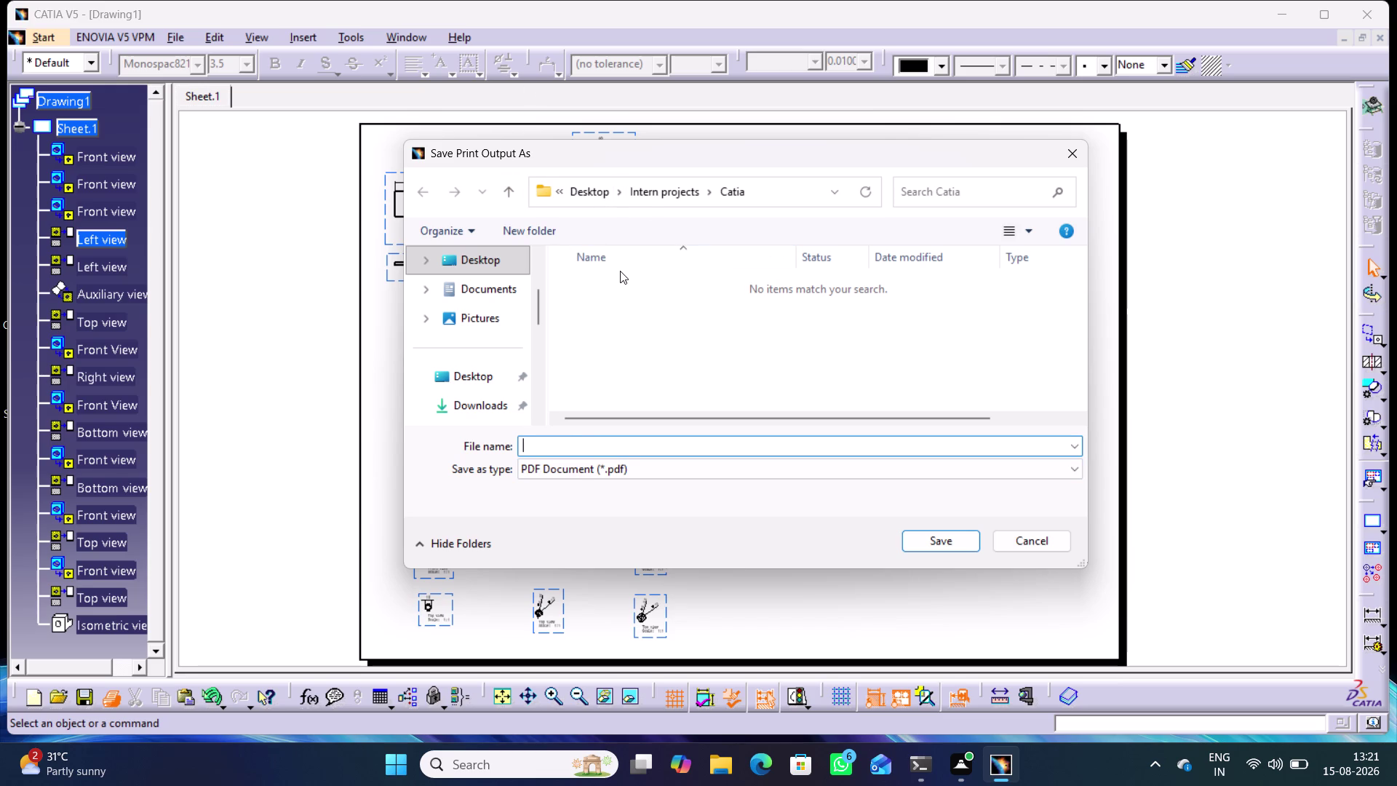
Name the PDF 'Wheel support' and save it in the Catia folder.
text(Wheel)
key(space)
text(suppo)
text(rt)
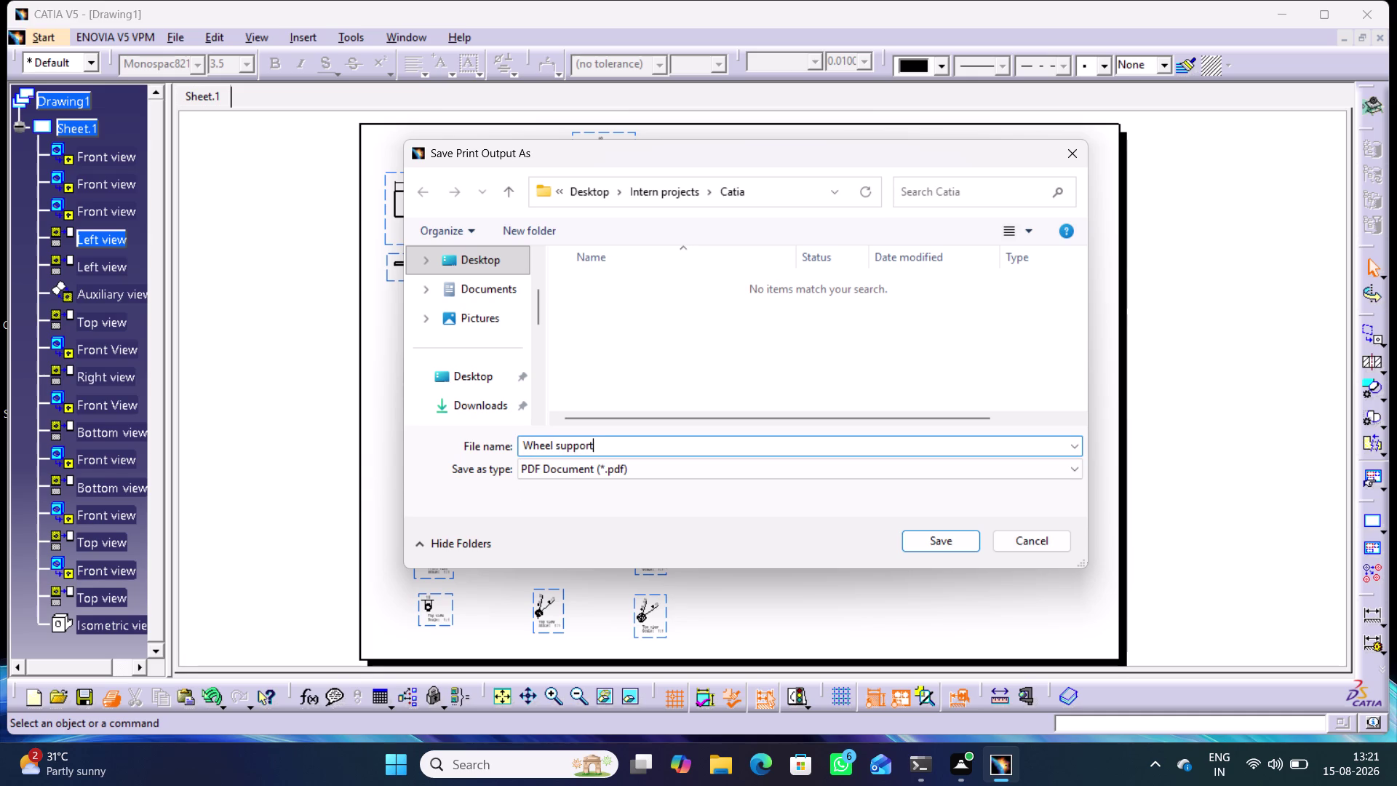
key(space)
key(p)
text(rodu)
text(ct)
key(Return)
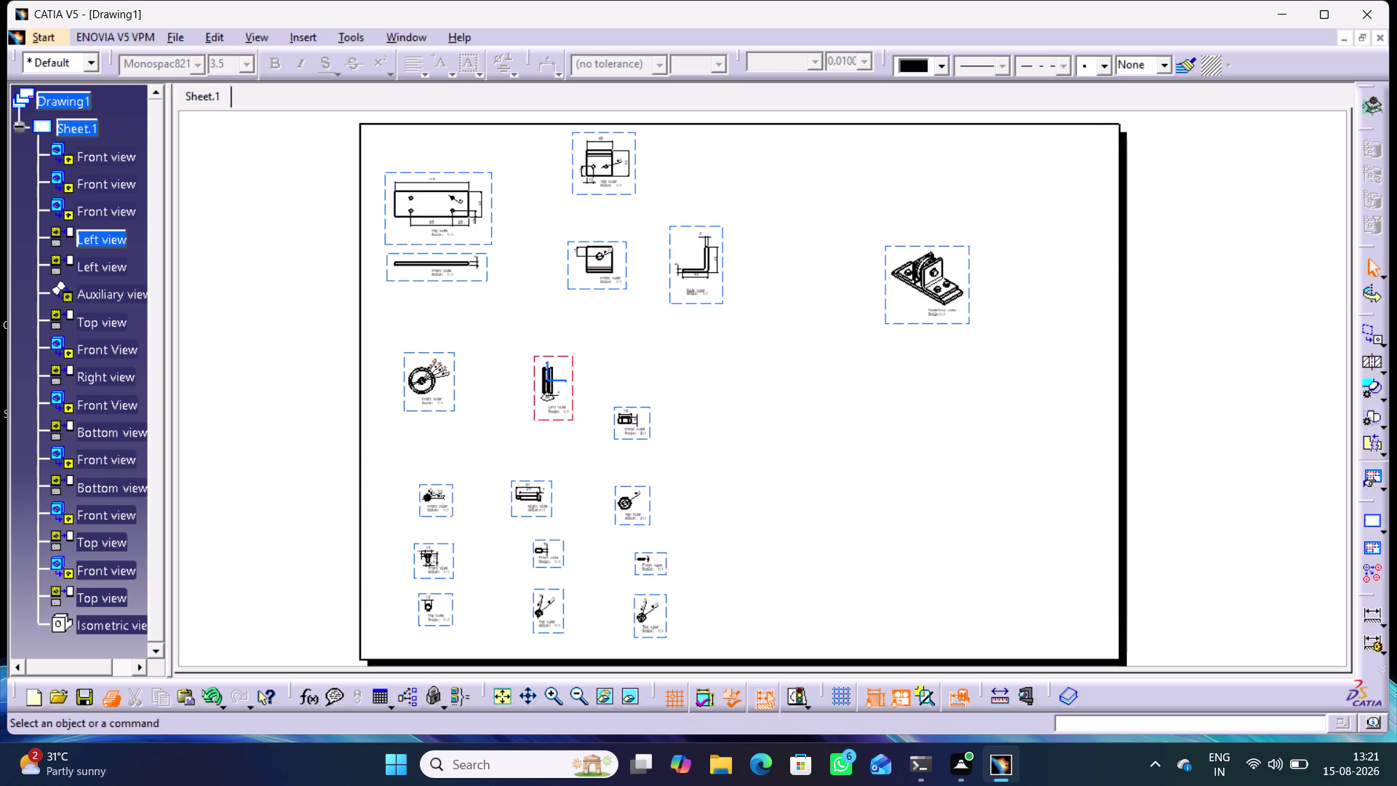